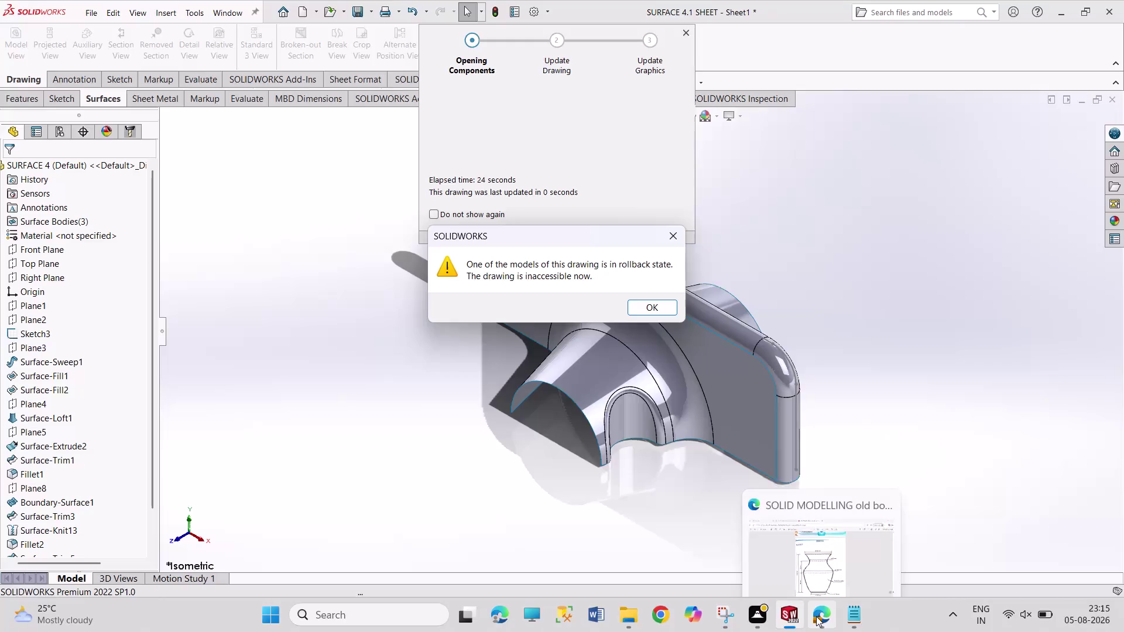
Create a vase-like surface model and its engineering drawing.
Dismiss the rollback warning, close the drawing update summary, and save the drawing.
click(879, 488)
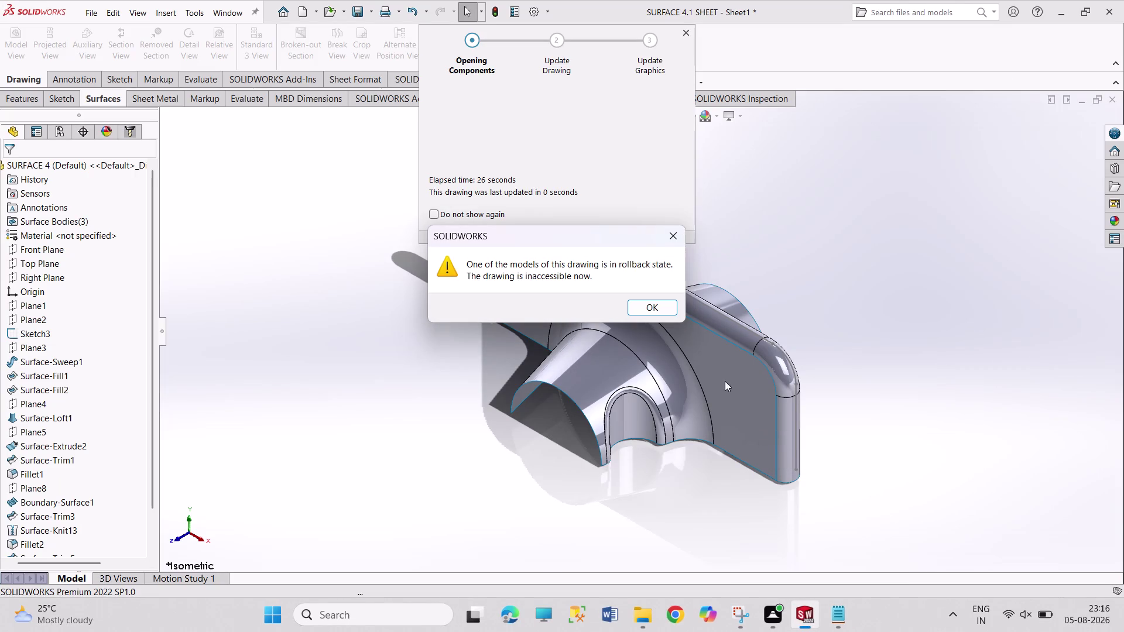
click(660, 309)
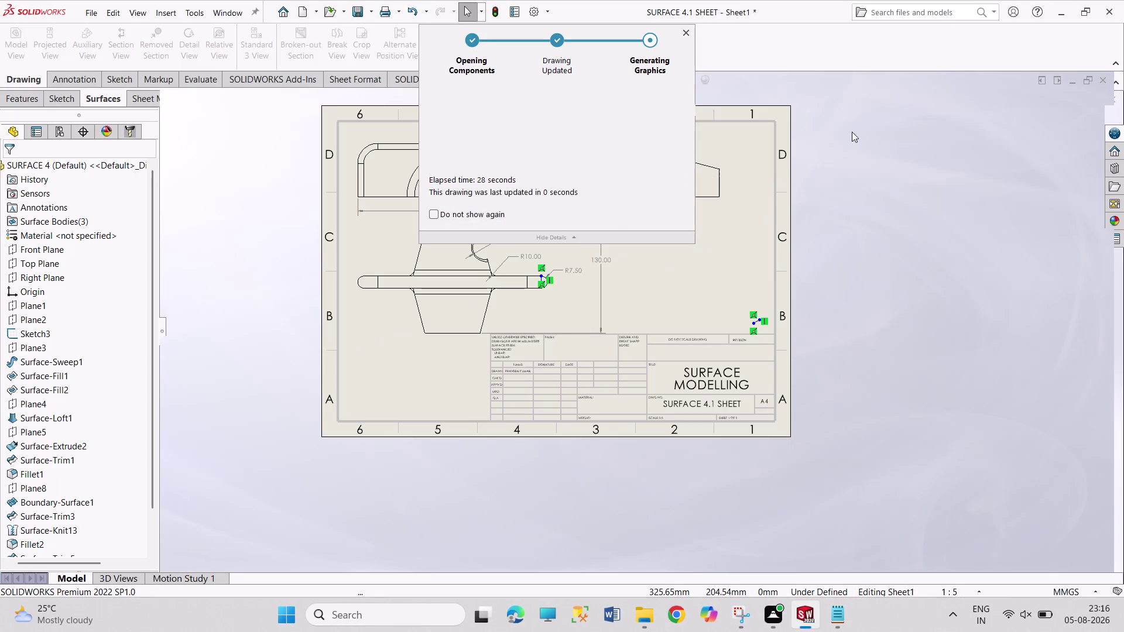
click(875, 213)
click(690, 32)
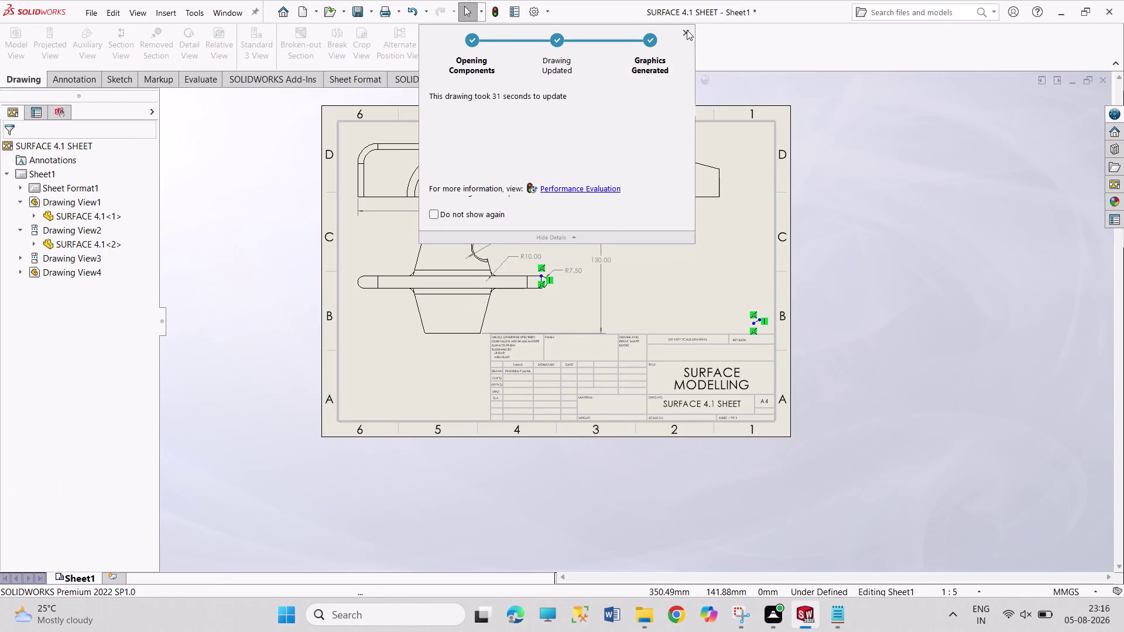
click(687, 30)
key(ctrl+s)
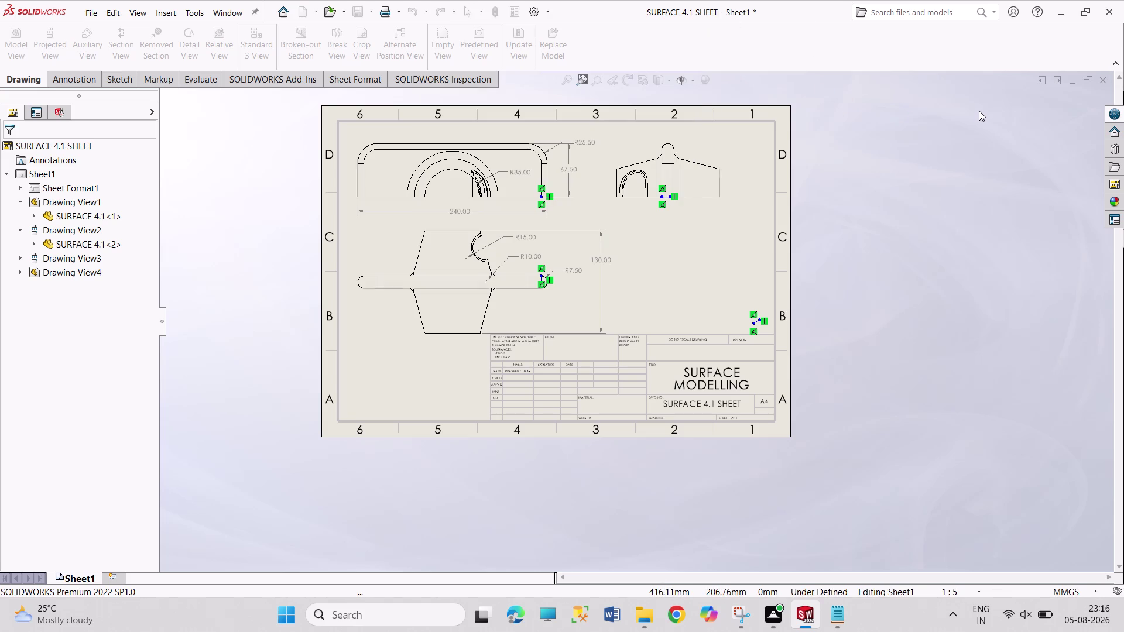
key(ctrl+s)
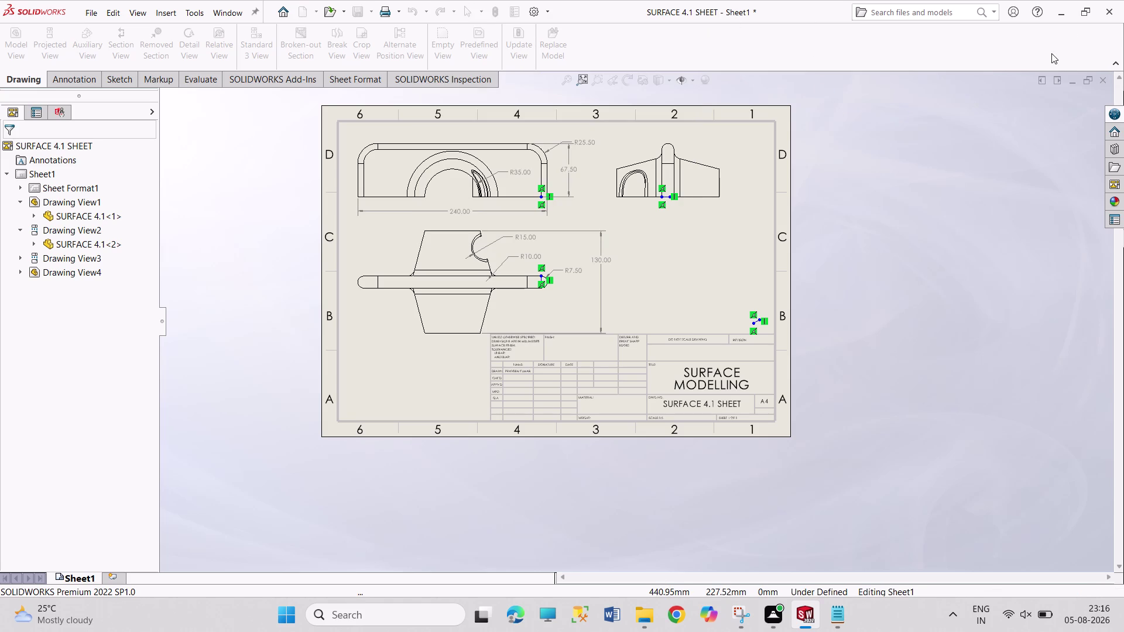
Drag around the SURFACE 4.1 SHEET drawing and cancel active commands with Escape.
click(1107, 12)
drag(878, 127, 991, 234)
drag(854, 151, 859, 180)
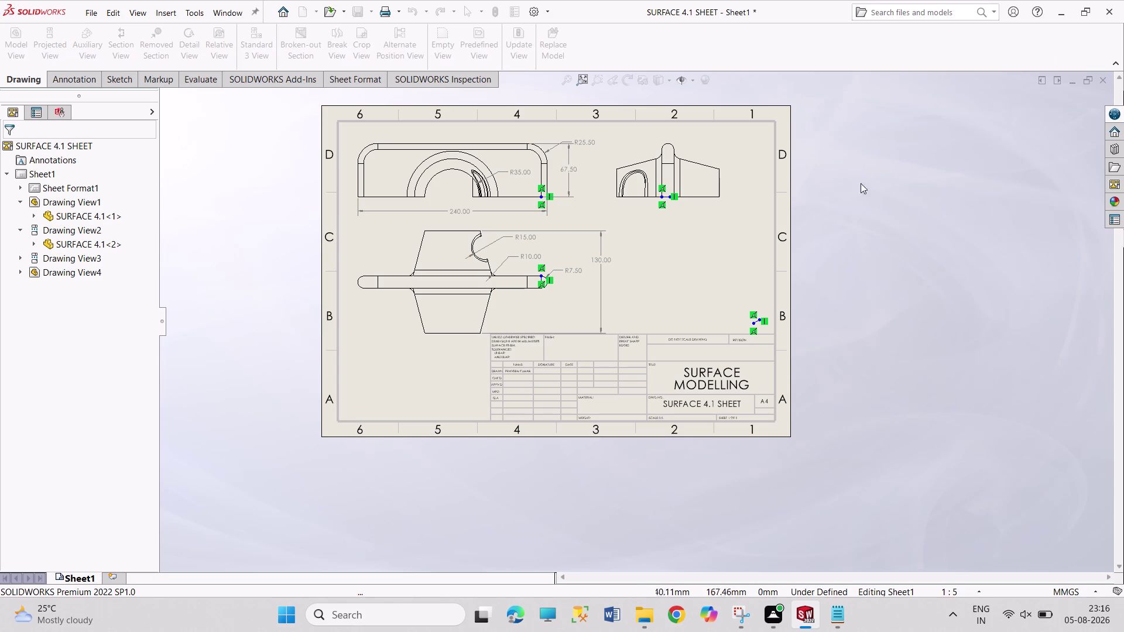
drag(859, 179, 916, 243)
key(Escape)
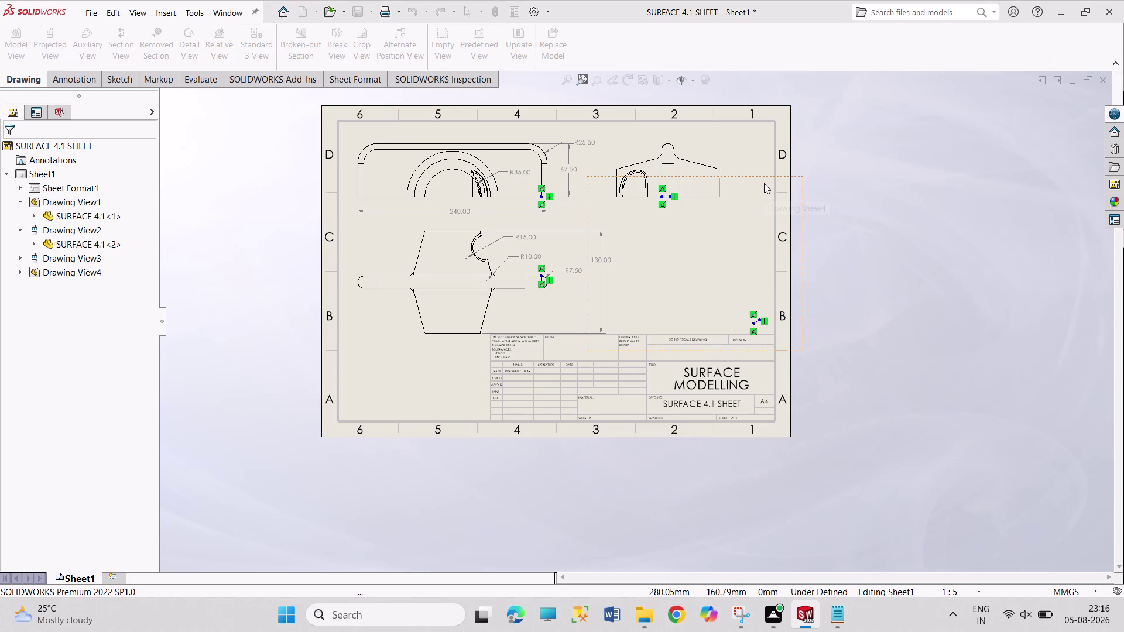
key(Escape)
key(Escape)
key(Escape)
key(Escape)
key(Escape)
key(Escape)
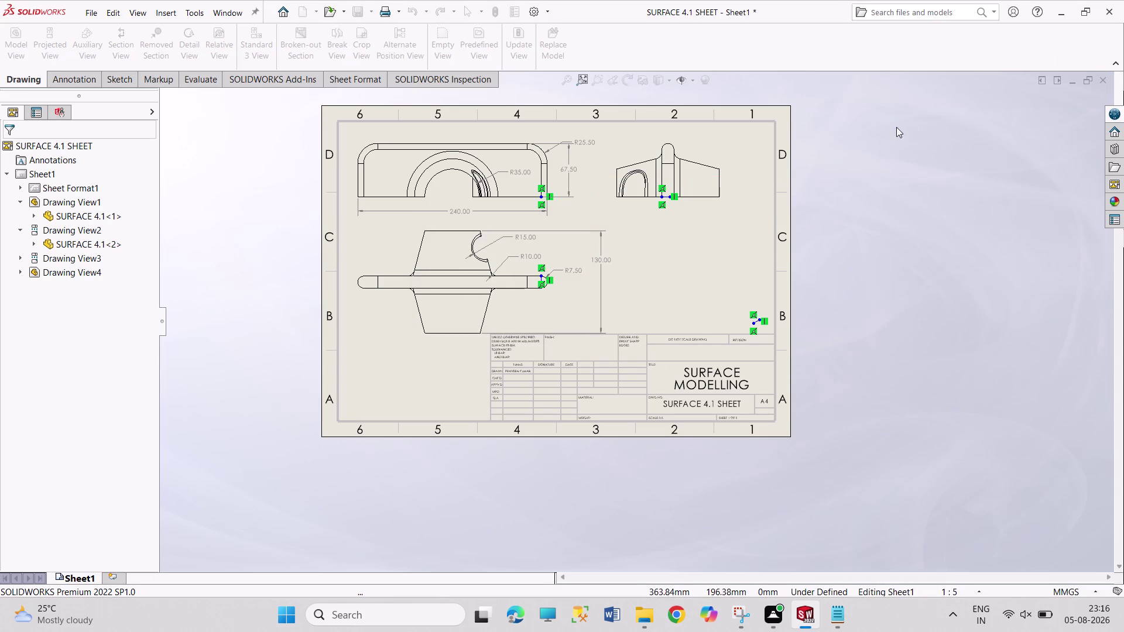
click(1109, 8)
drag(885, 120, 1006, 203)
drag(827, 138, 951, 221)
drag(870, 120, 910, 252)
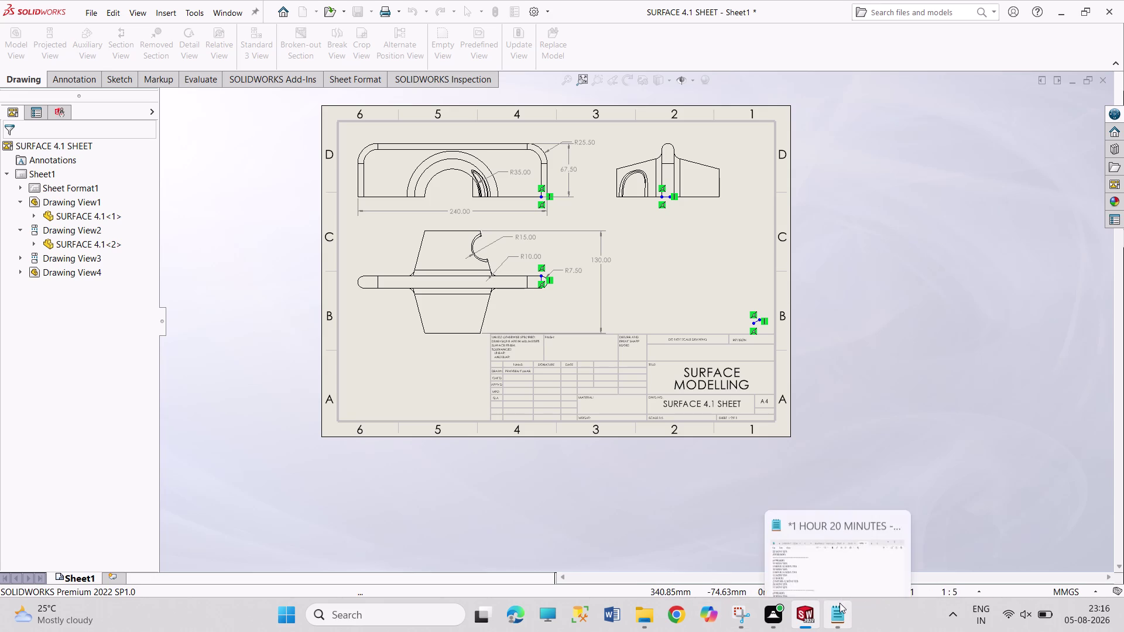
drag(836, 267, 893, 319)
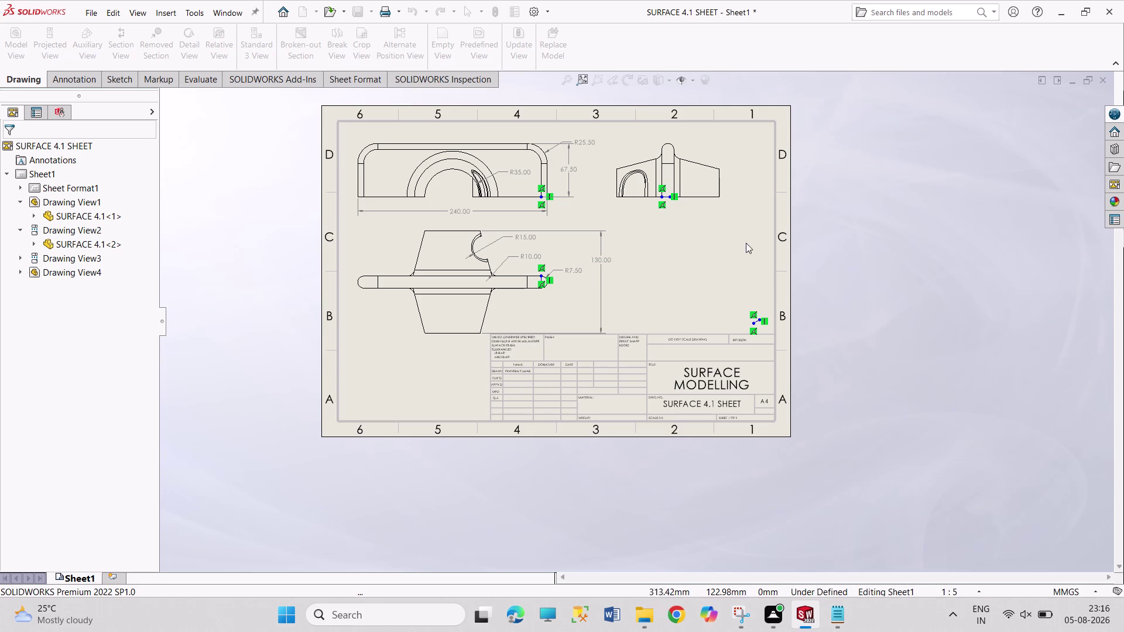
Browse the Insert menu without choosing, then switch to SURFACE 4.1's Sketch5 window.
click(165, 10)
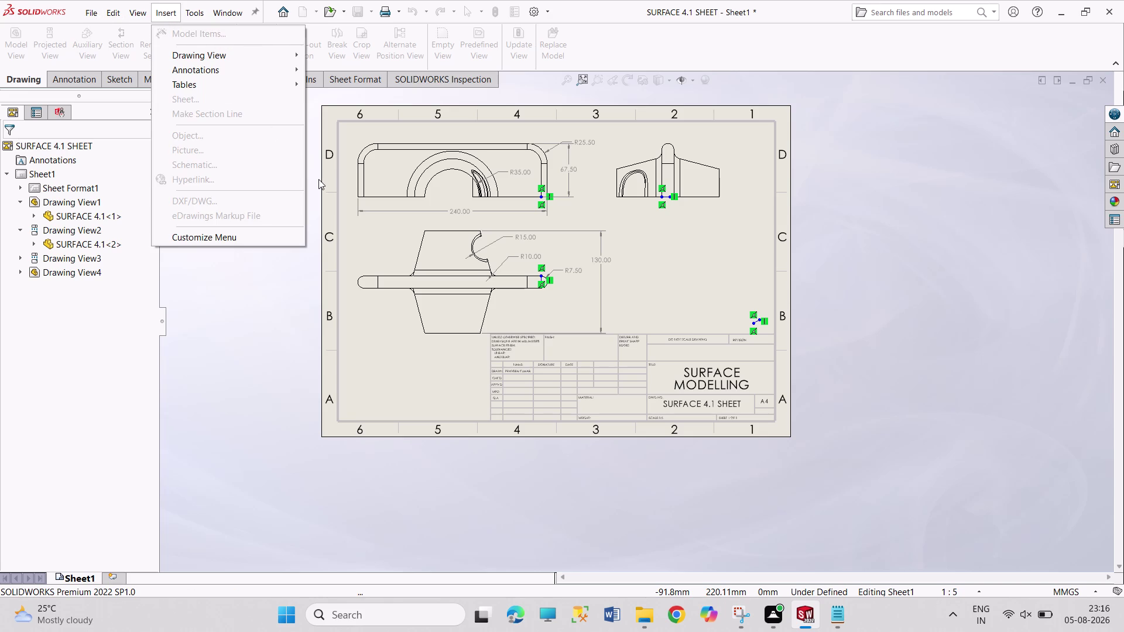
click(318, 180)
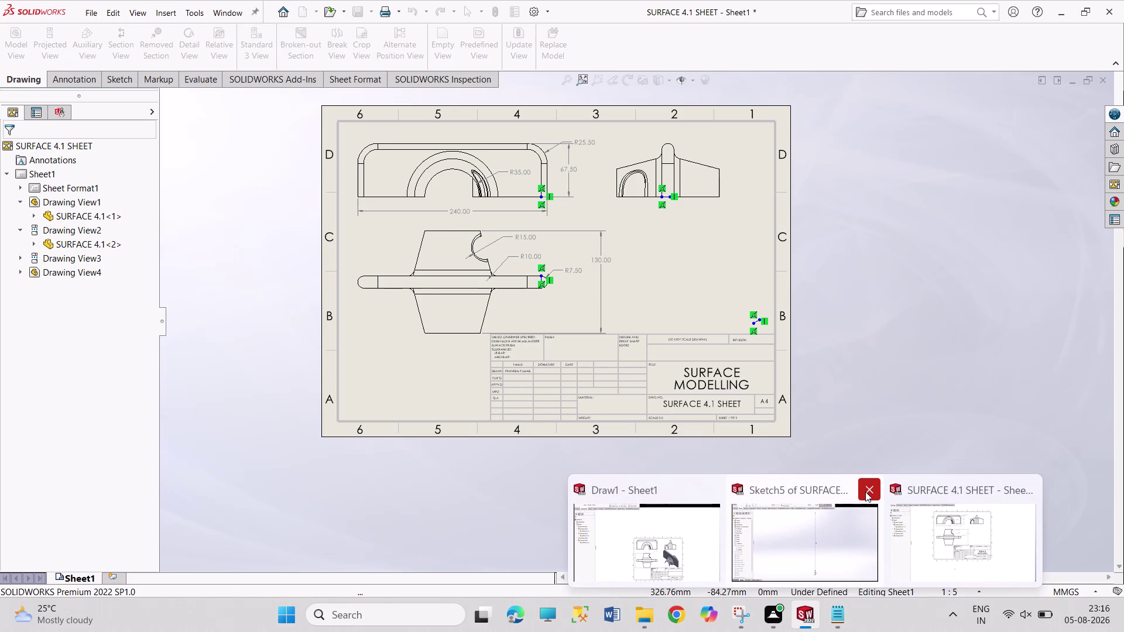
click(833, 521)
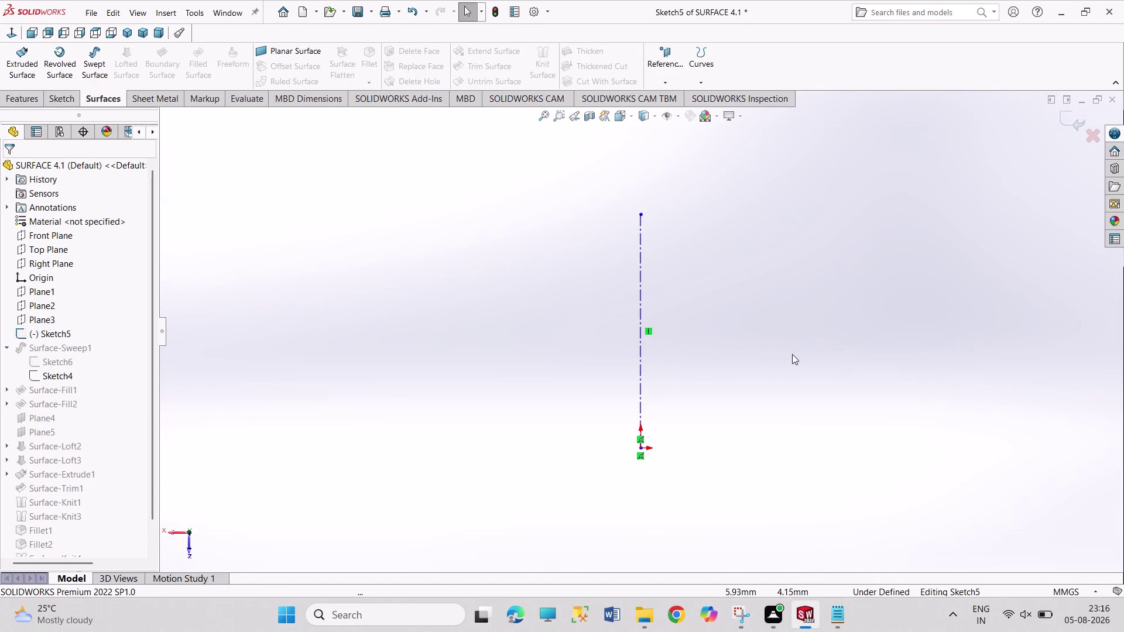
Exit Sketch5, save the rebuilt SURFACE 4.1 part, and close it.
click(56, 97)
click(15, 61)
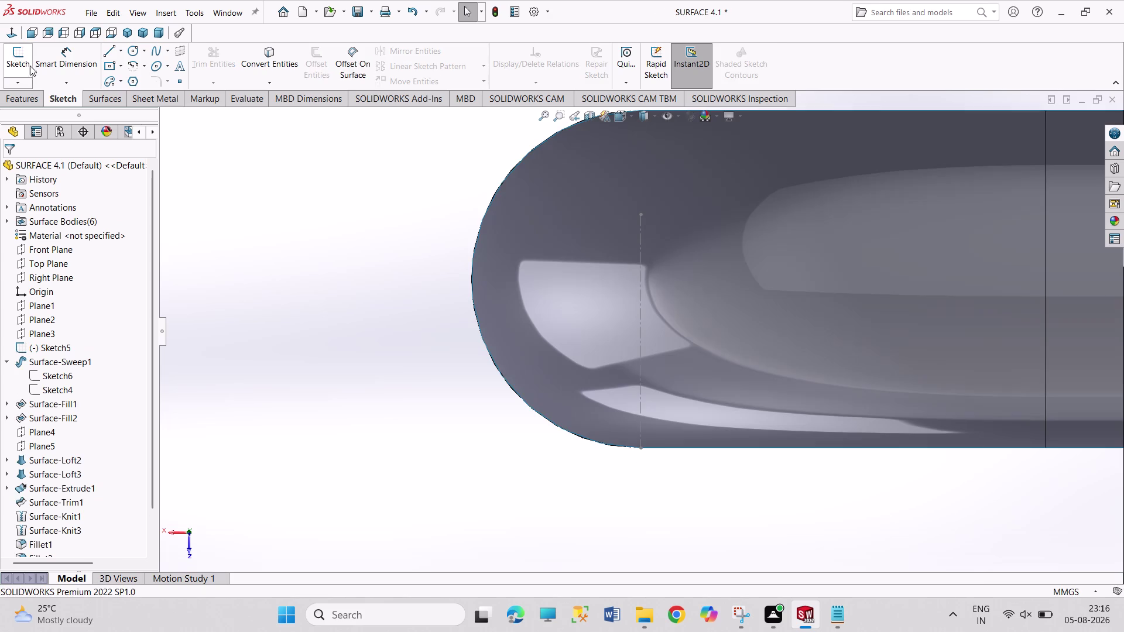
scroll(up, 3)
scroll(up, 3)
scroll(up, 3)
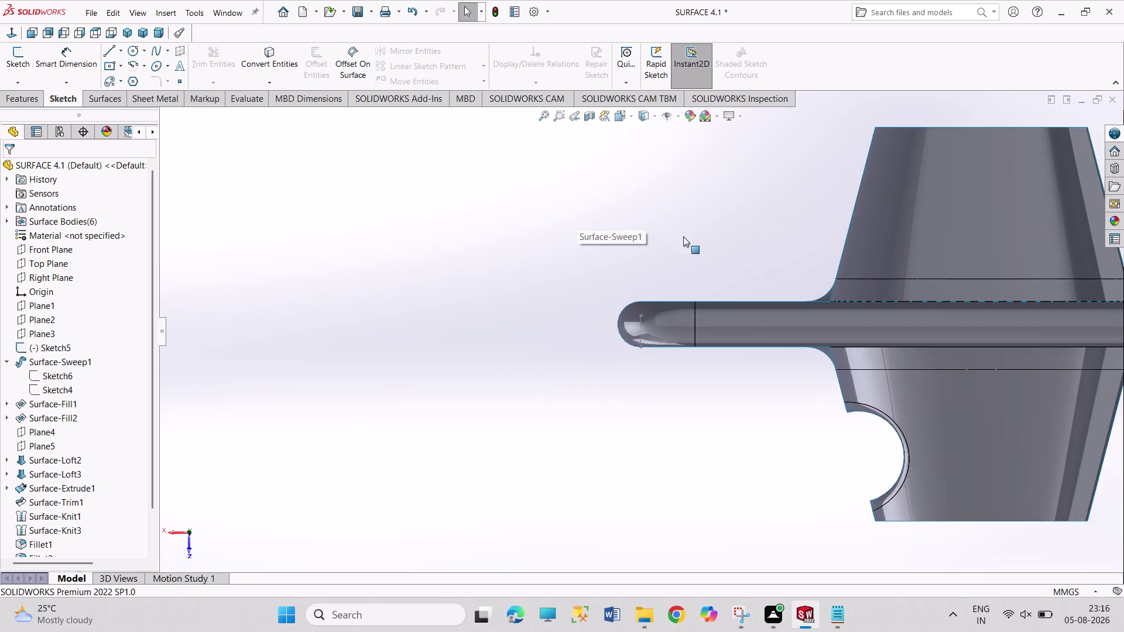
scroll(up, 3)
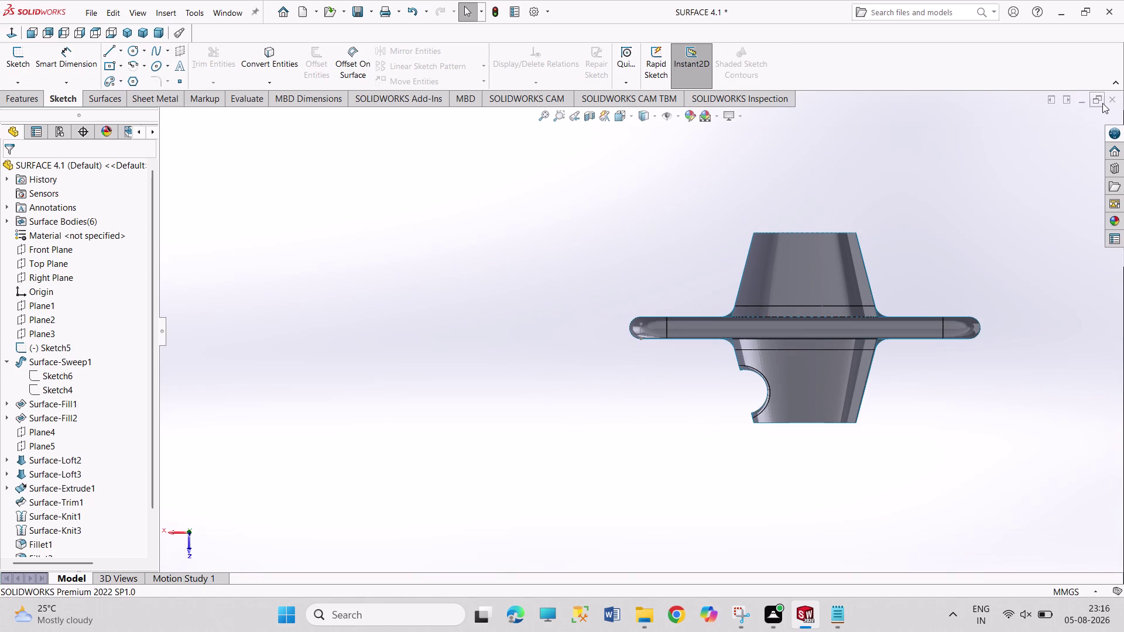
key(ctrl+s)
click(1110, 100)
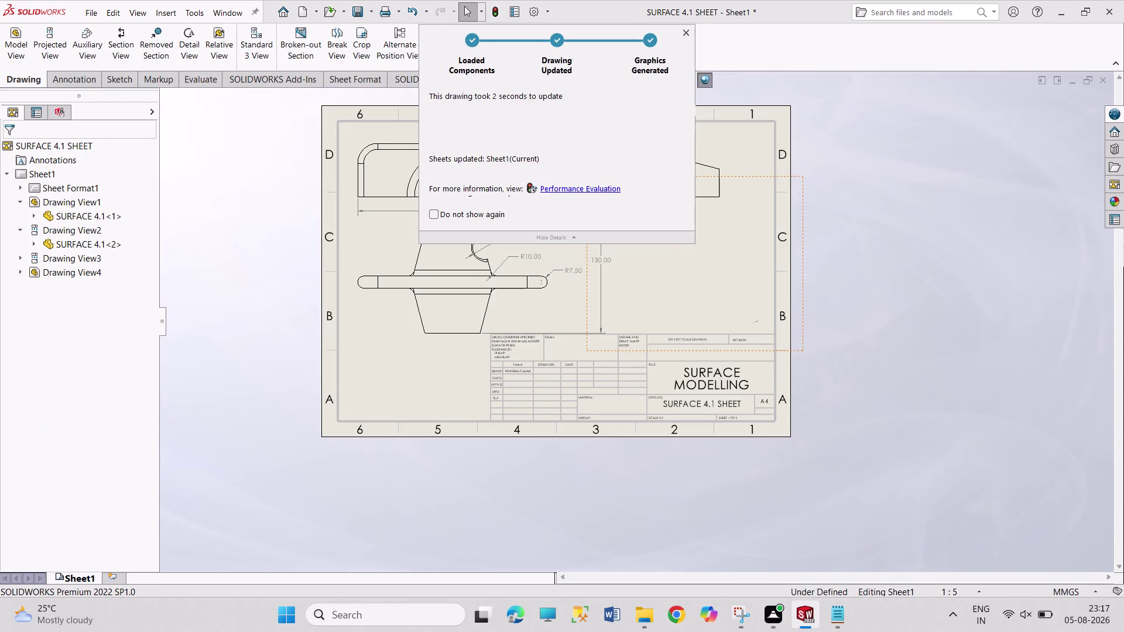
Save the SURFACE 4.1 SHEET drawing, then close both drawings, discarding unsaved changes.
key(ctrl+s)
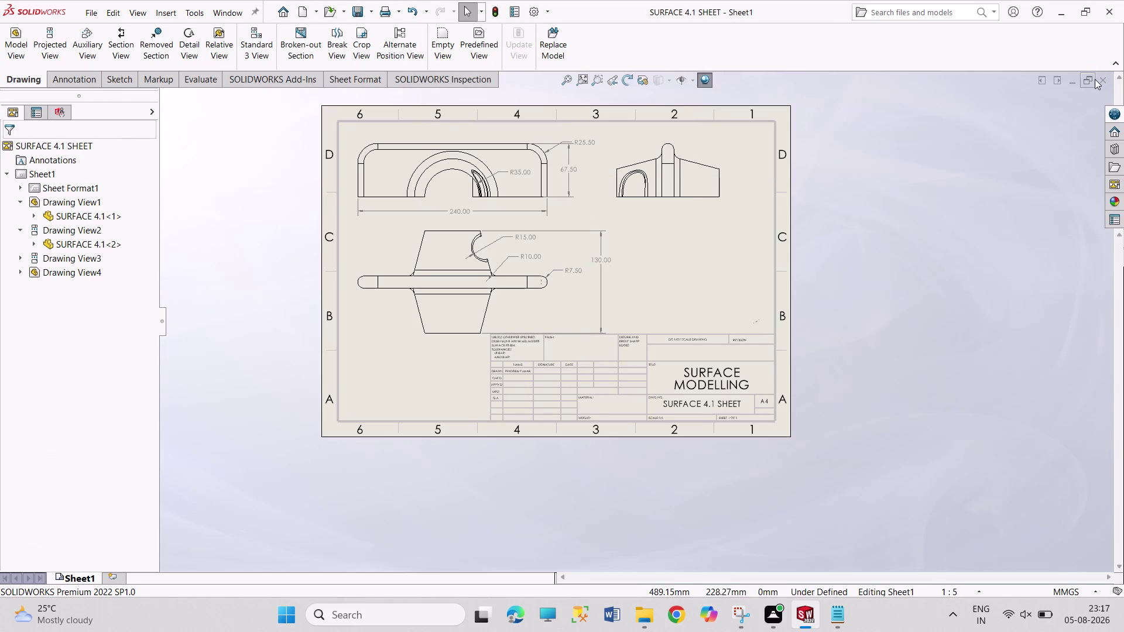
click(1107, 80)
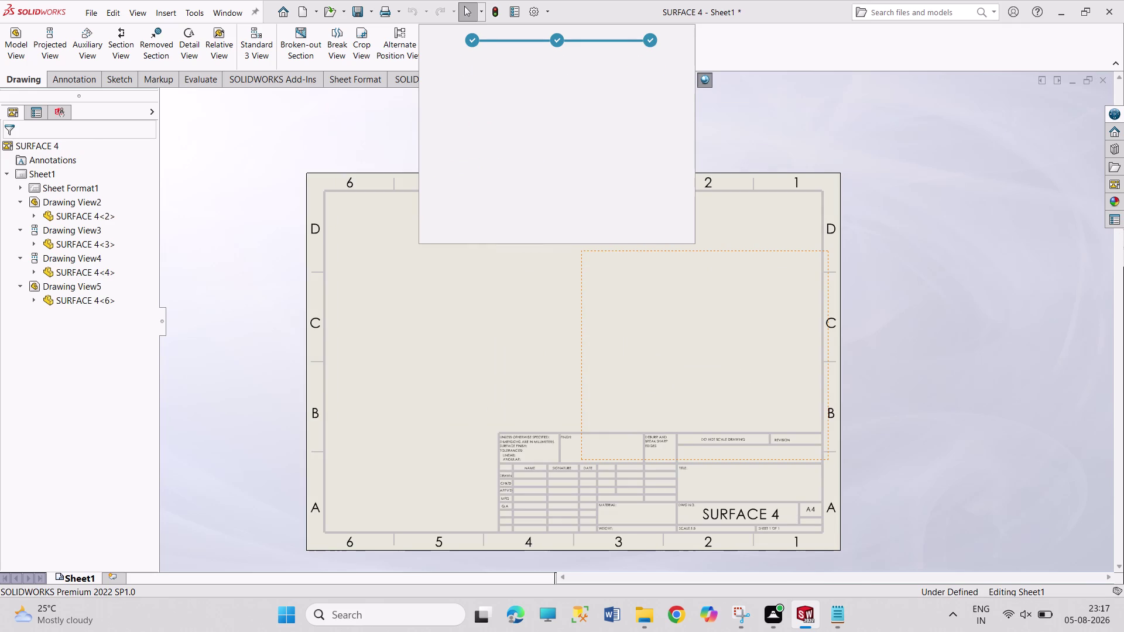
click(1100, 80)
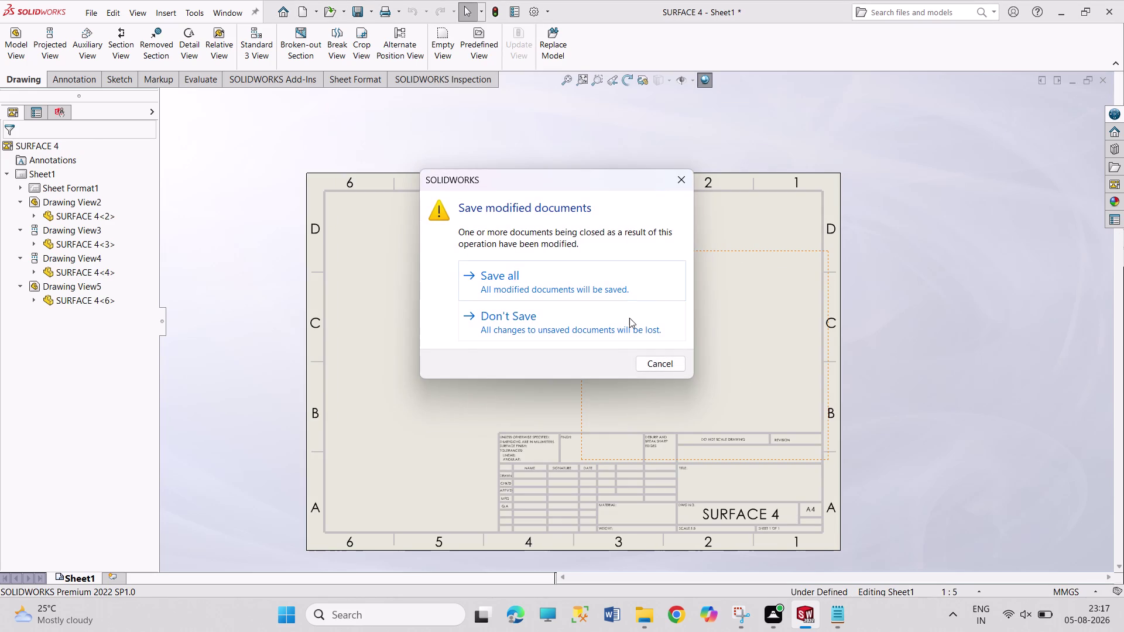
click(626, 323)
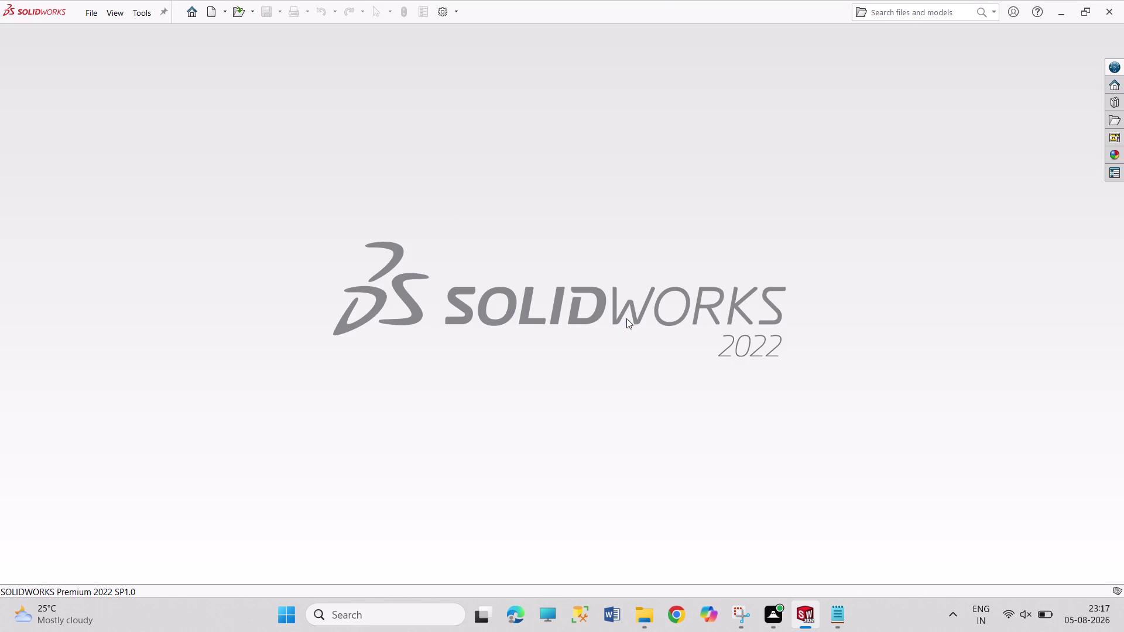
Create a new empty part document, Part4.
click(213, 12)
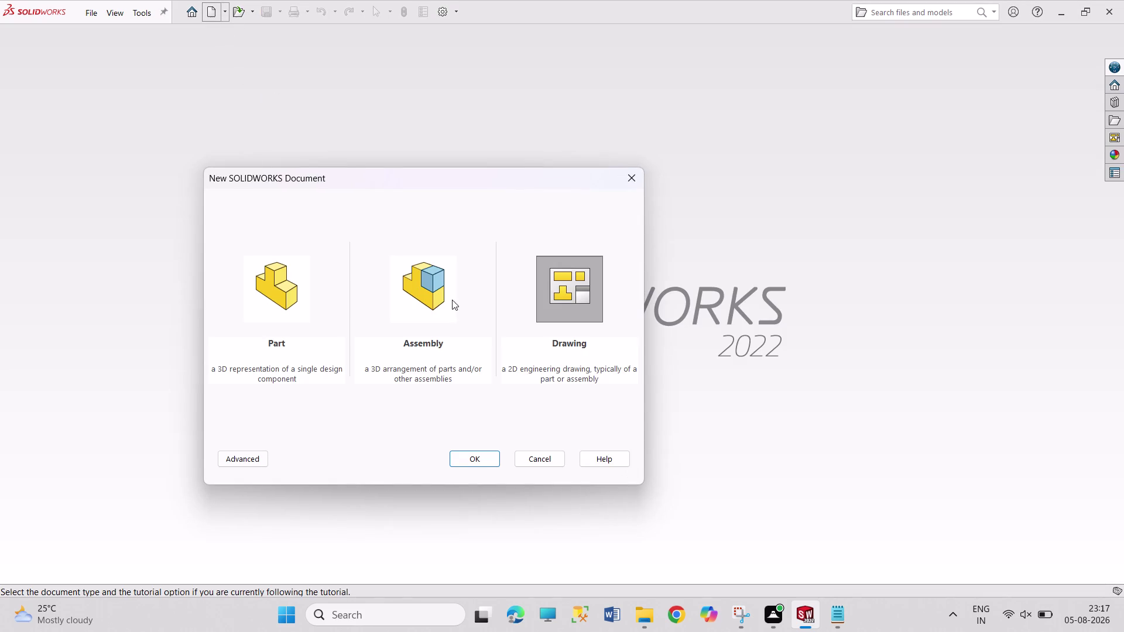
click(278, 296)
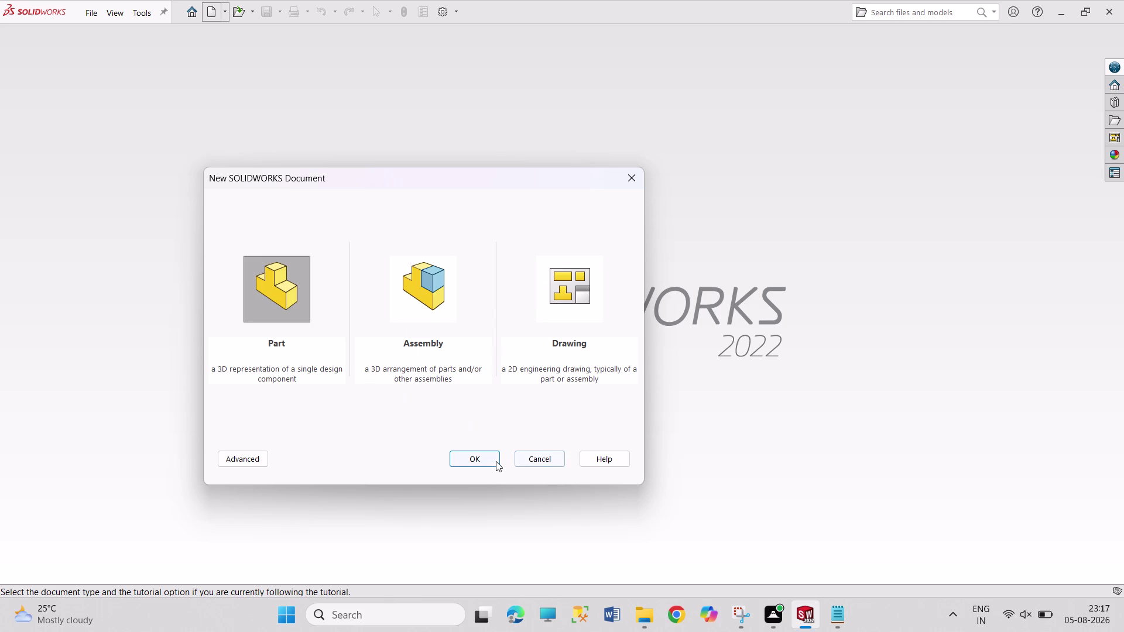
click(493, 458)
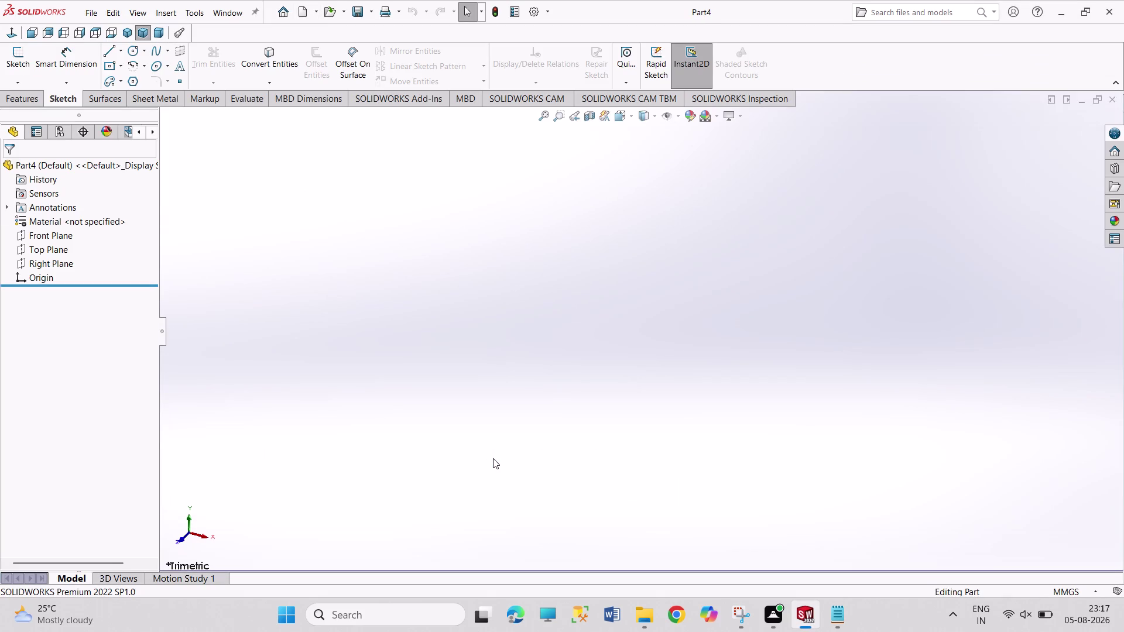
drag(410, 201, 417, 233)
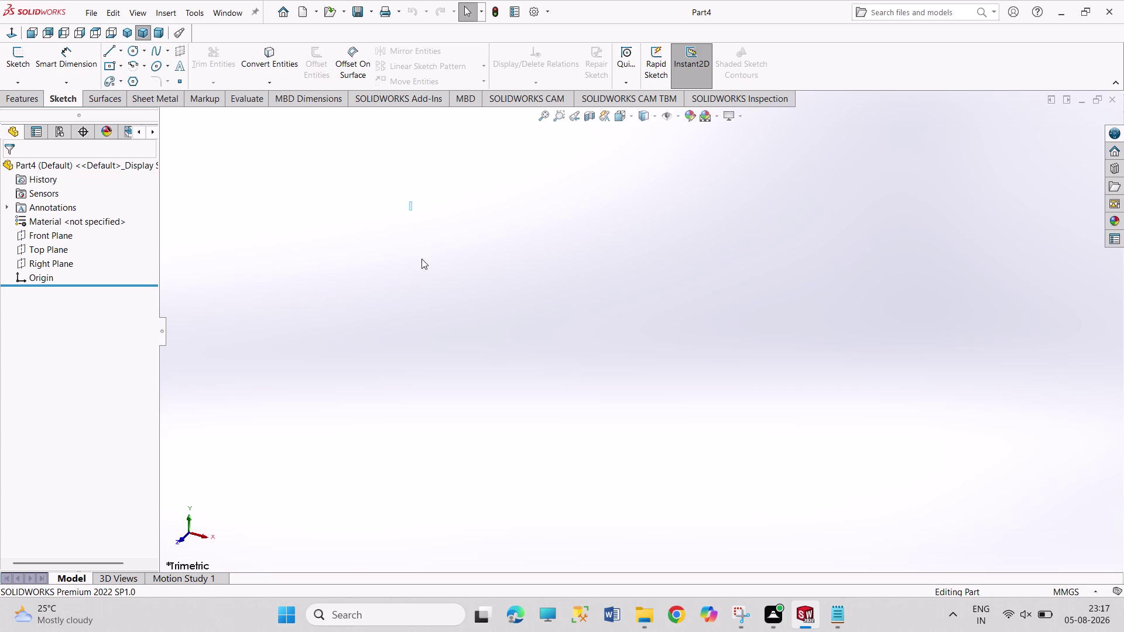
drag(416, 233, 574, 388)
drag(408, 232, 622, 463)
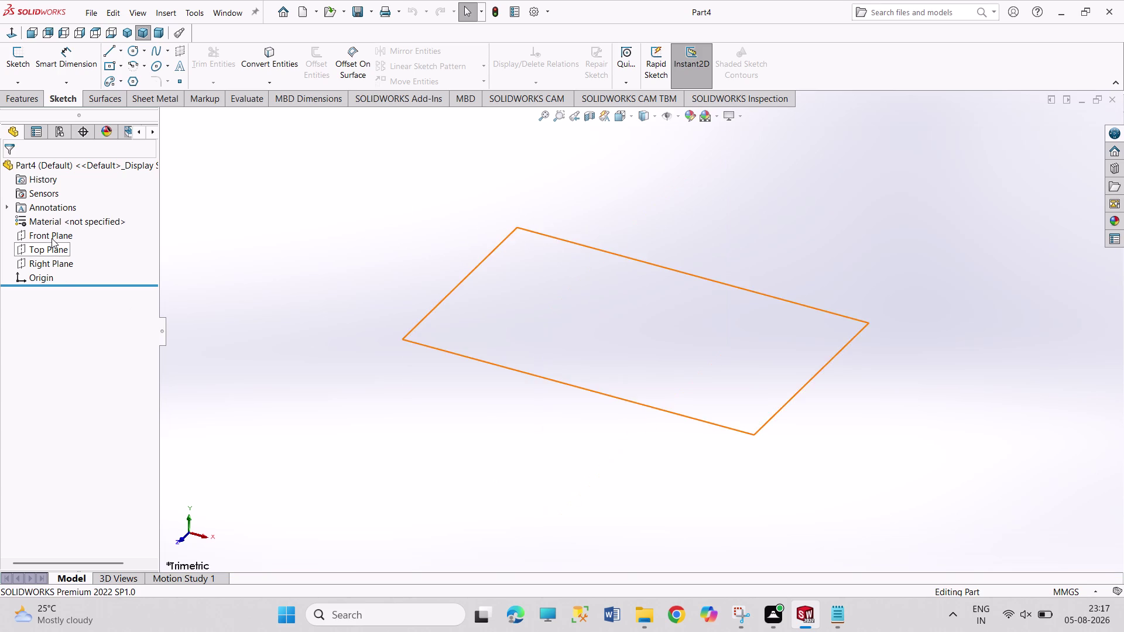
Pick the Front Plane, then the Top Plane, in the feature tree.
click(50, 235)
click(61, 221)
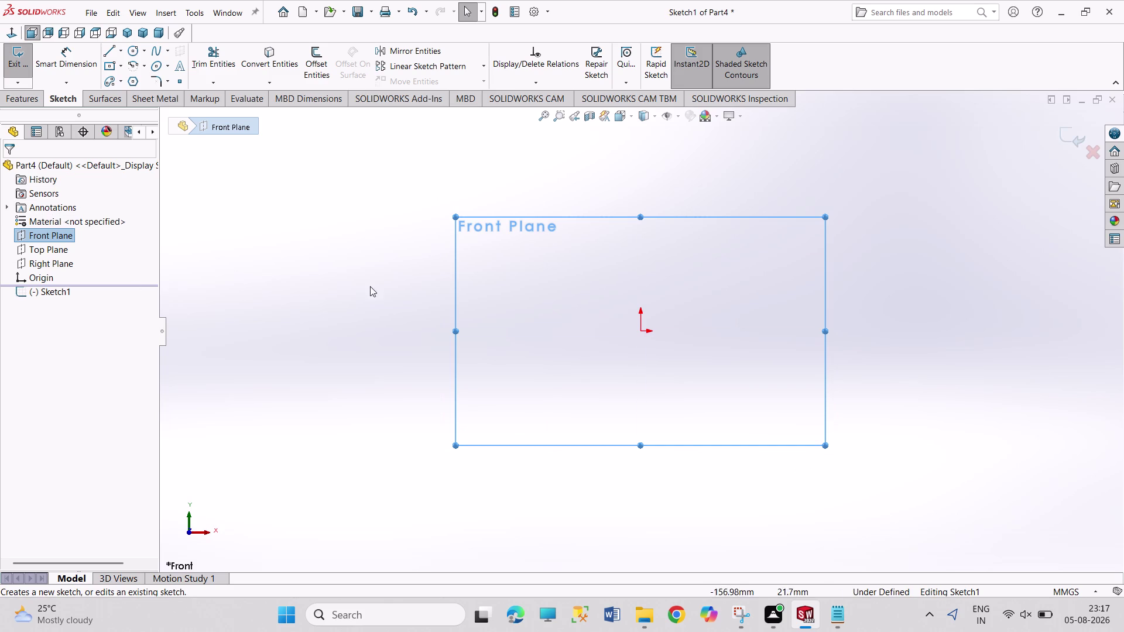
drag(384, 227, 540, 375)
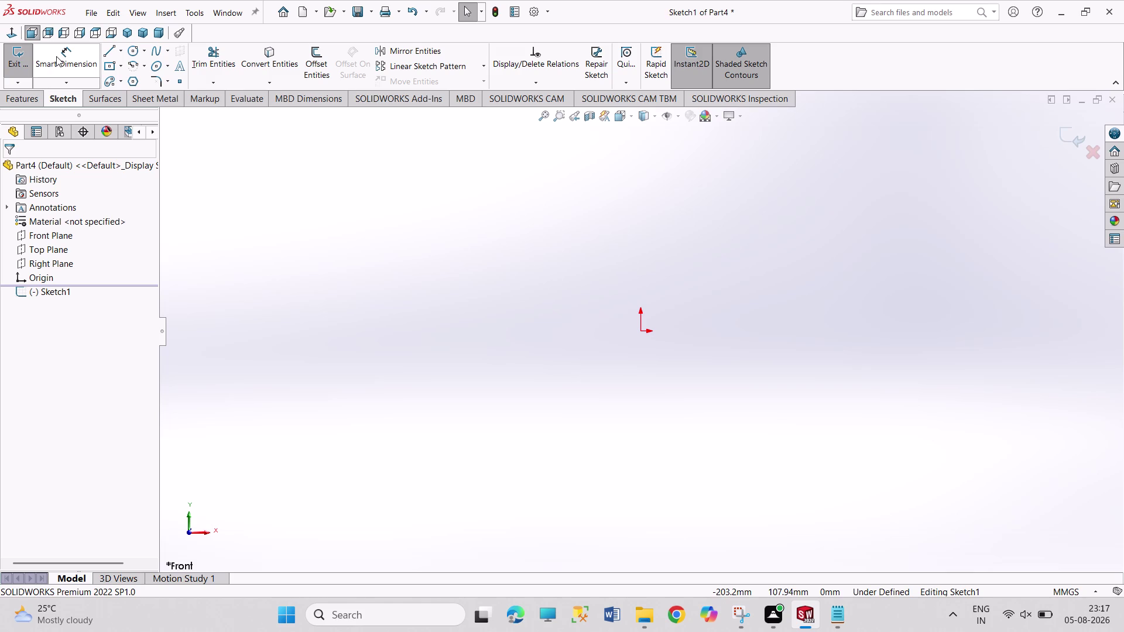
click(5, 60)
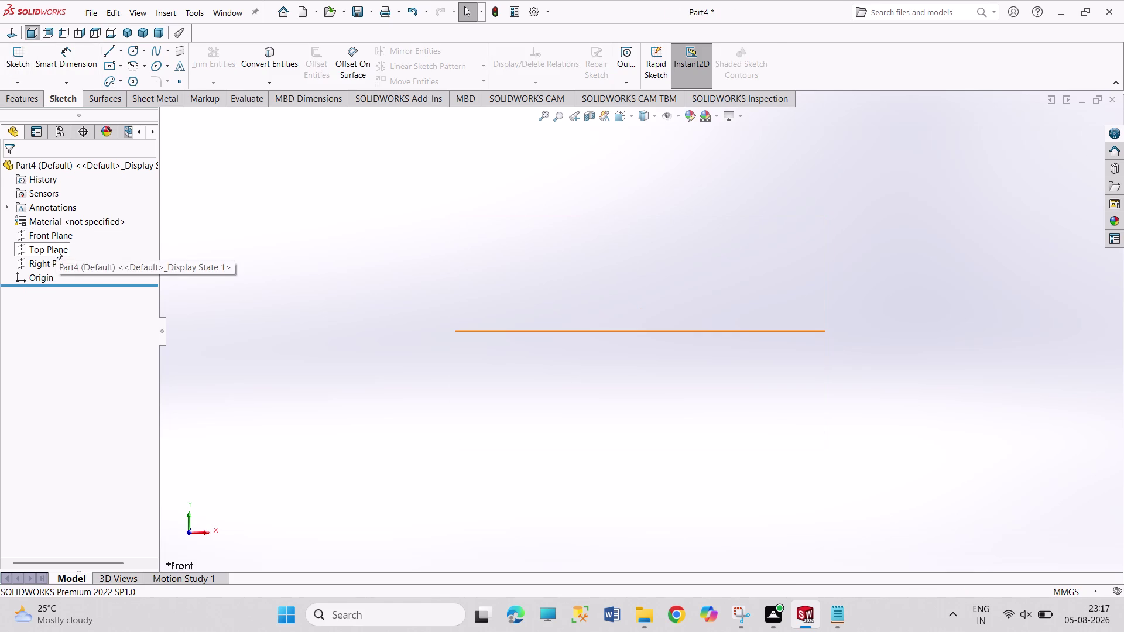
Start a sketch on the Top Plane and draw a circle centred on the origin.
click(56, 249)
click(63, 226)
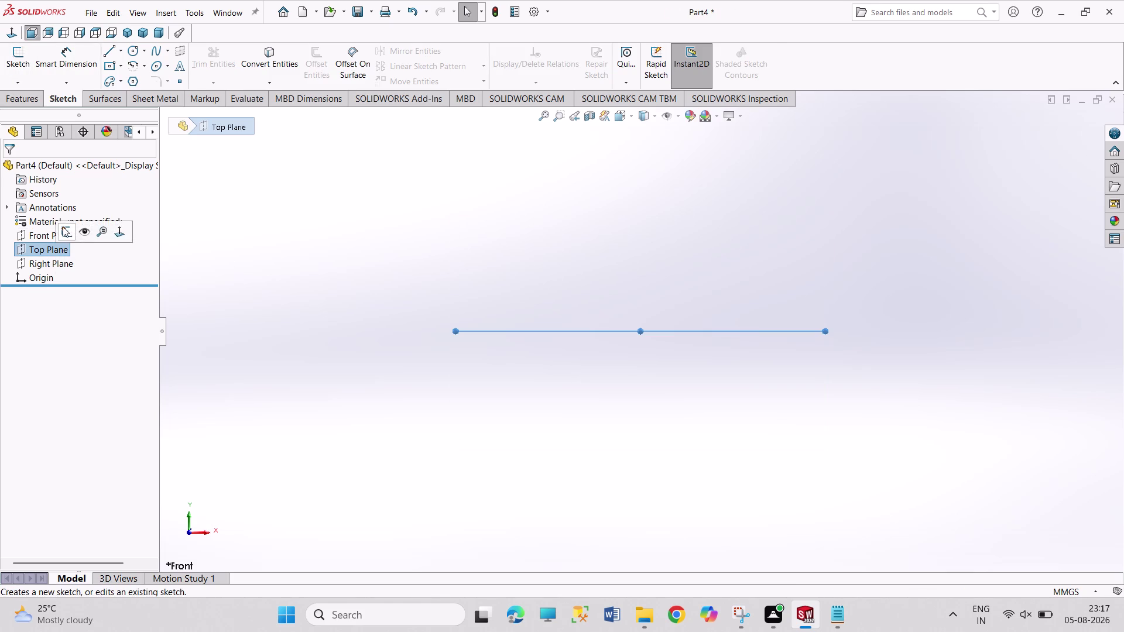
click(132, 46)
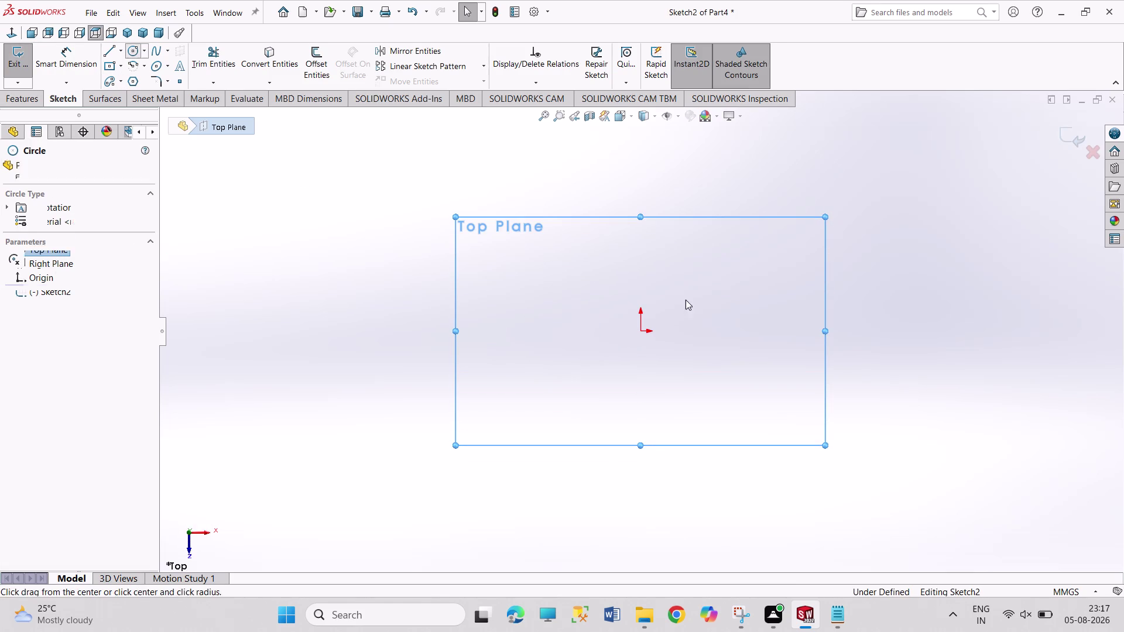
click(637, 332)
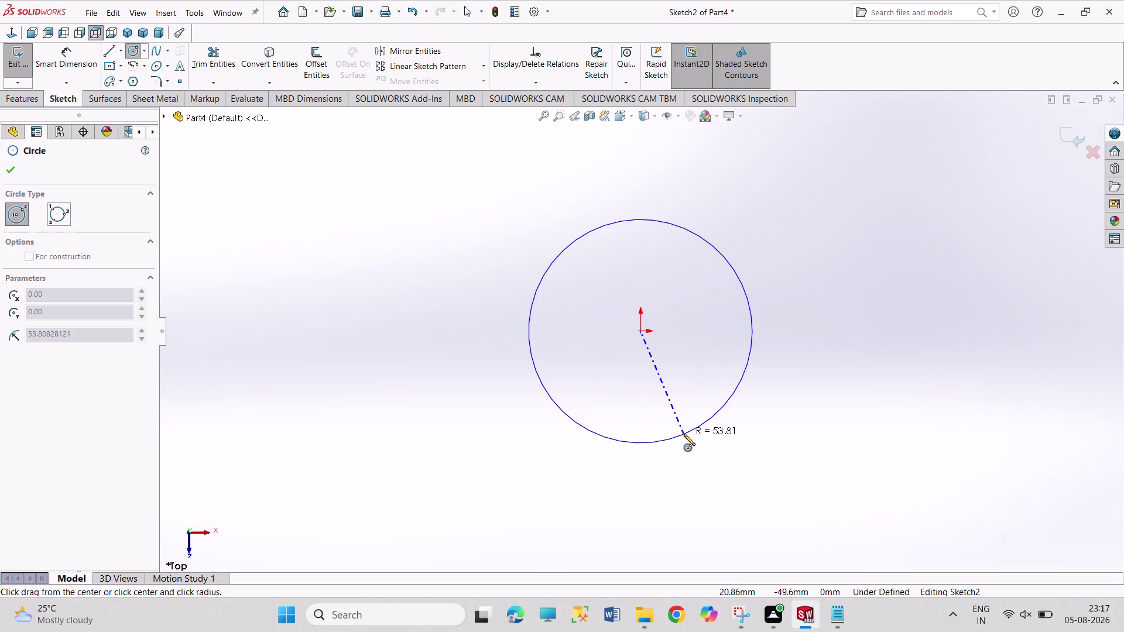
click(684, 434)
Dimension the circle to Ø50, place the dimension above it, and exit the sketch.
right_drag(895, 419, 893, 367)
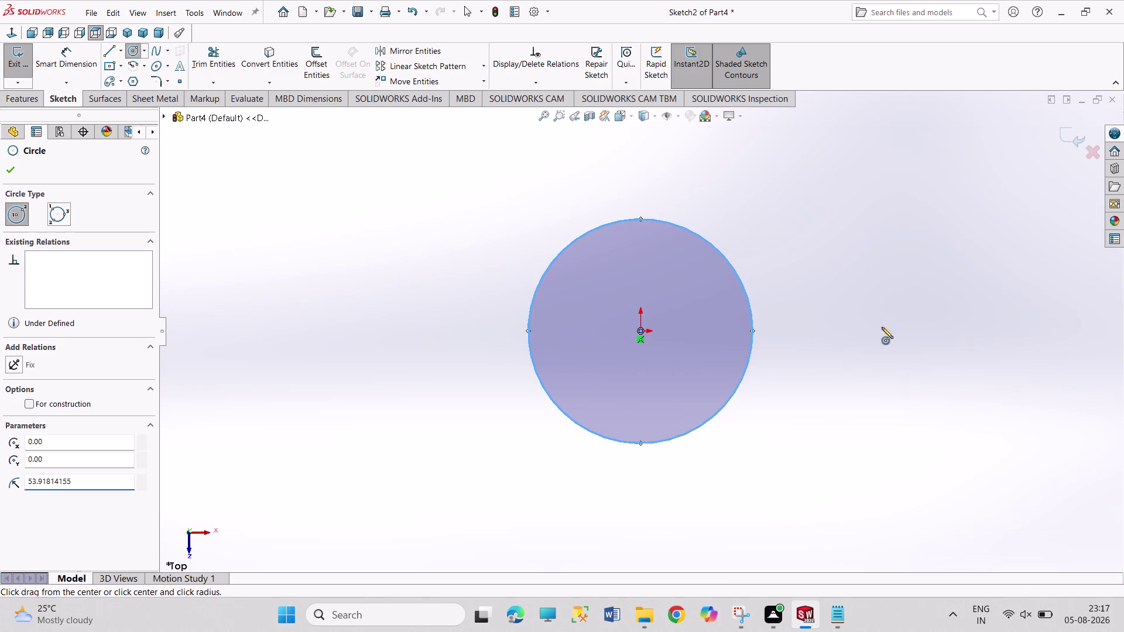
right_drag(893, 366, 791, 170)
click(711, 247)
click(736, 205)
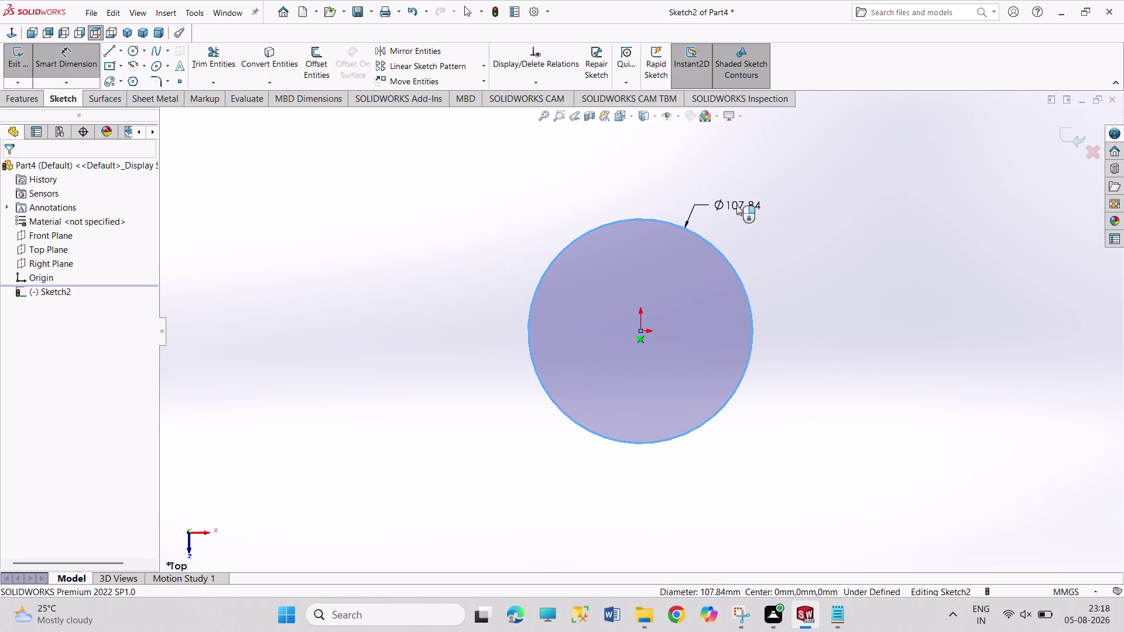
text(50)
key(Return)
right_click(935, 243)
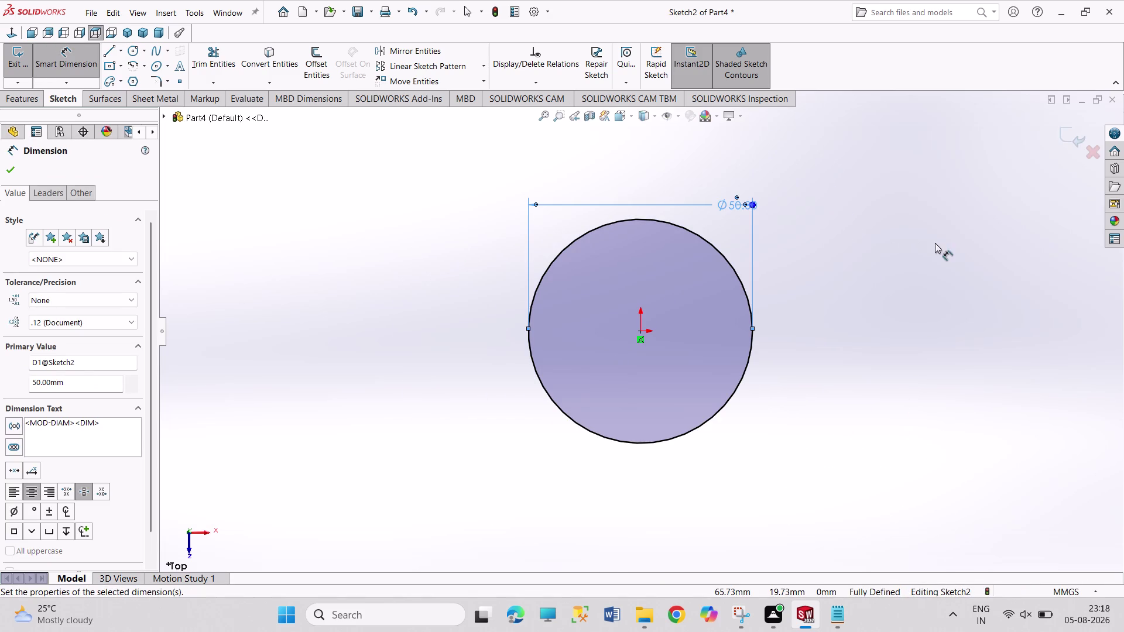
click(958, 287)
drag(738, 209, 677, 195)
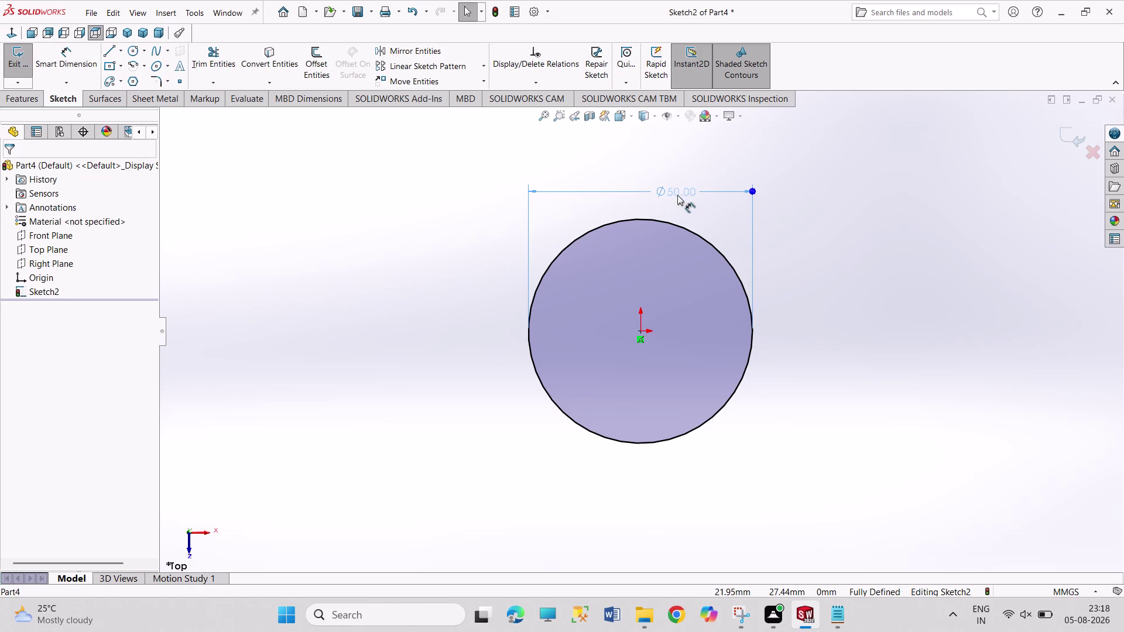
drag(677, 195, 677, 195)
click(850, 228)
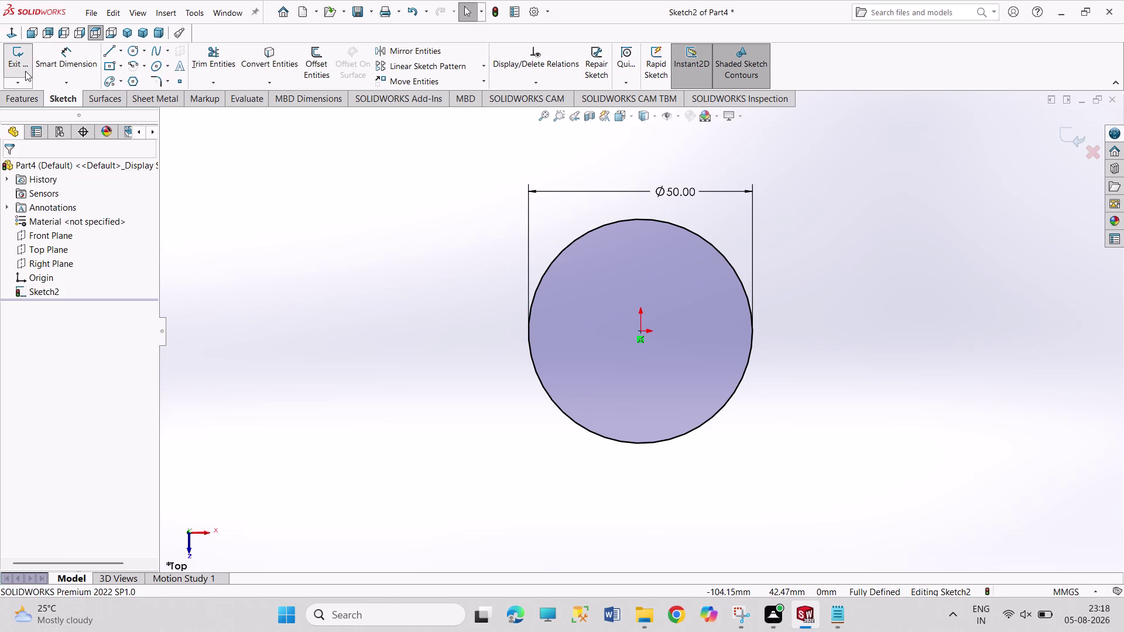
click(25, 71)
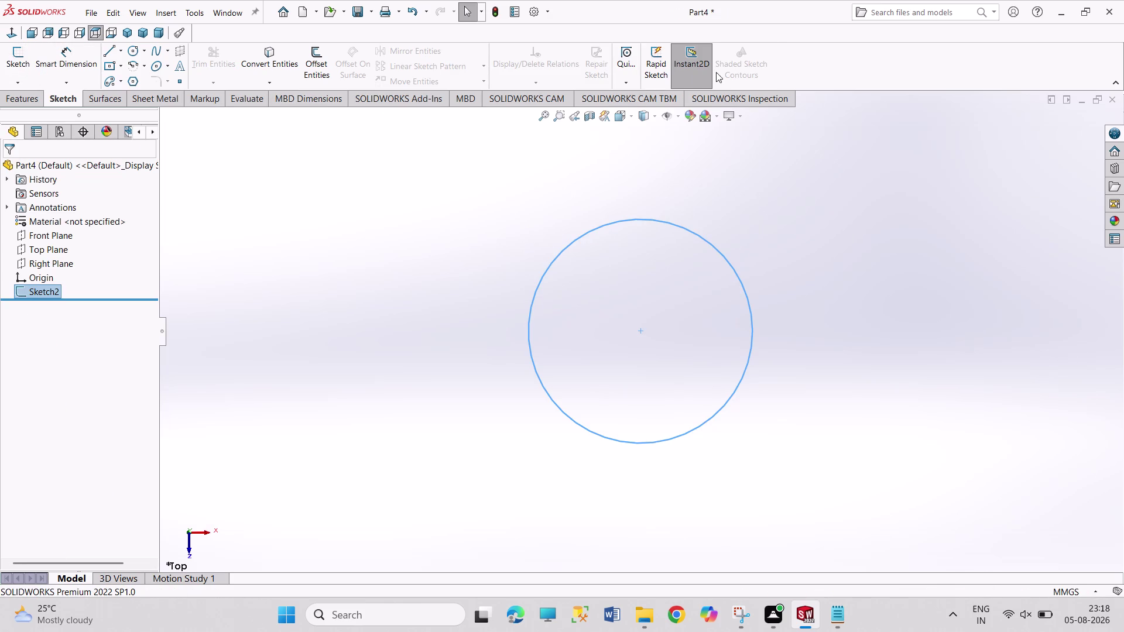
Create Plane1 offset 65 mm from the Top Plane.
click(20, 97)
click(569, 59)
click(581, 93)
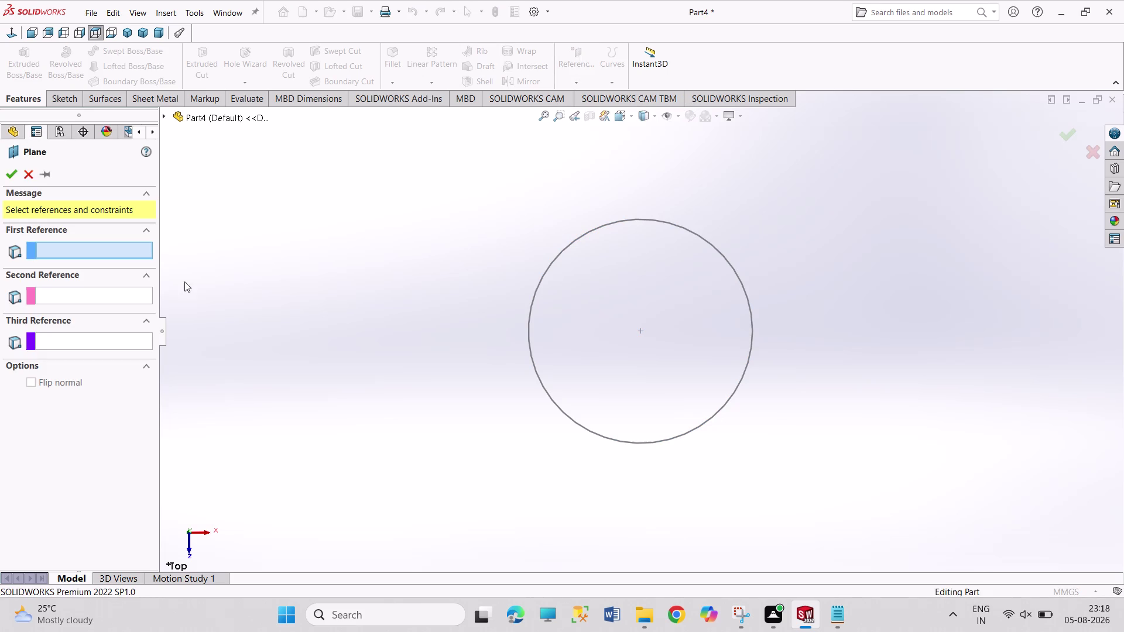
click(164, 116)
click(201, 206)
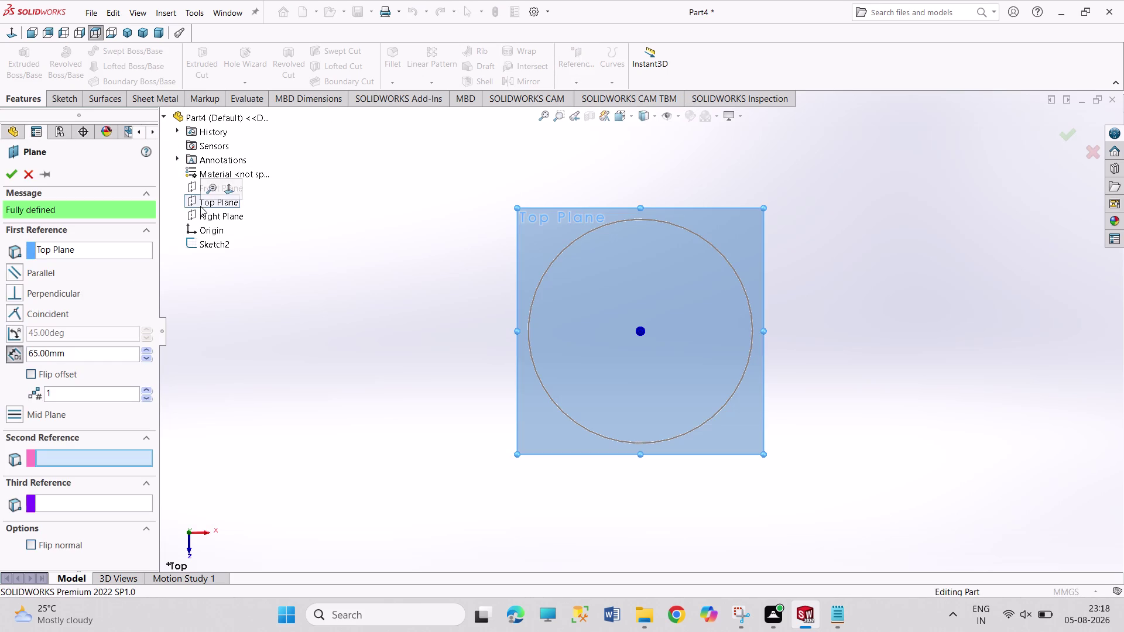
click(11, 182)
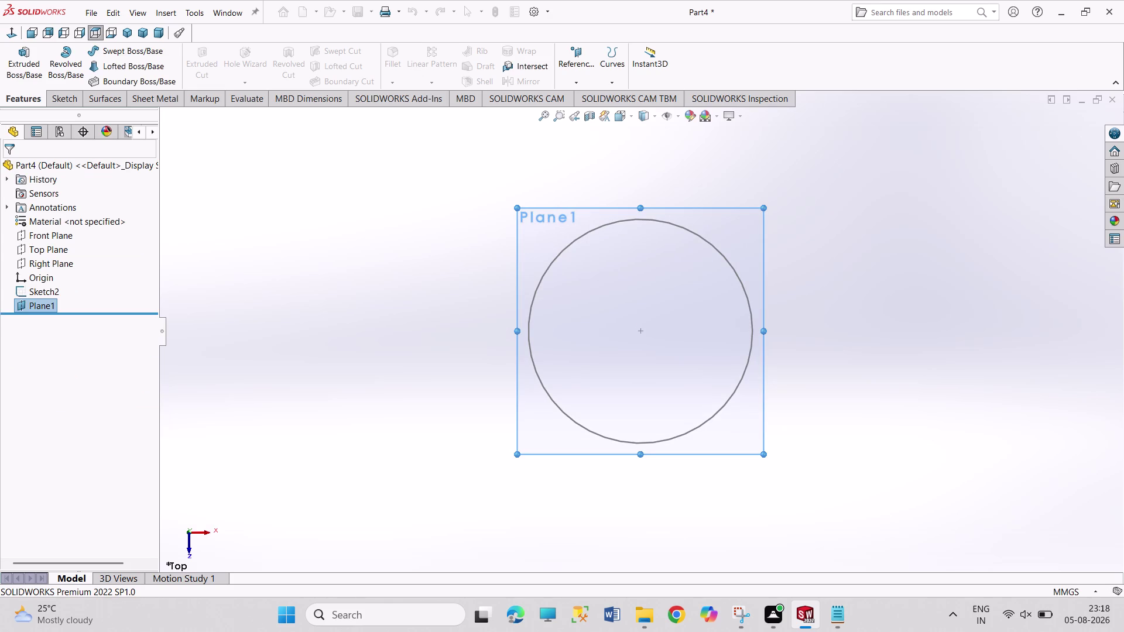
Switch to the isometric view and select Plane1.
click(131, 33)
click(673, 236)
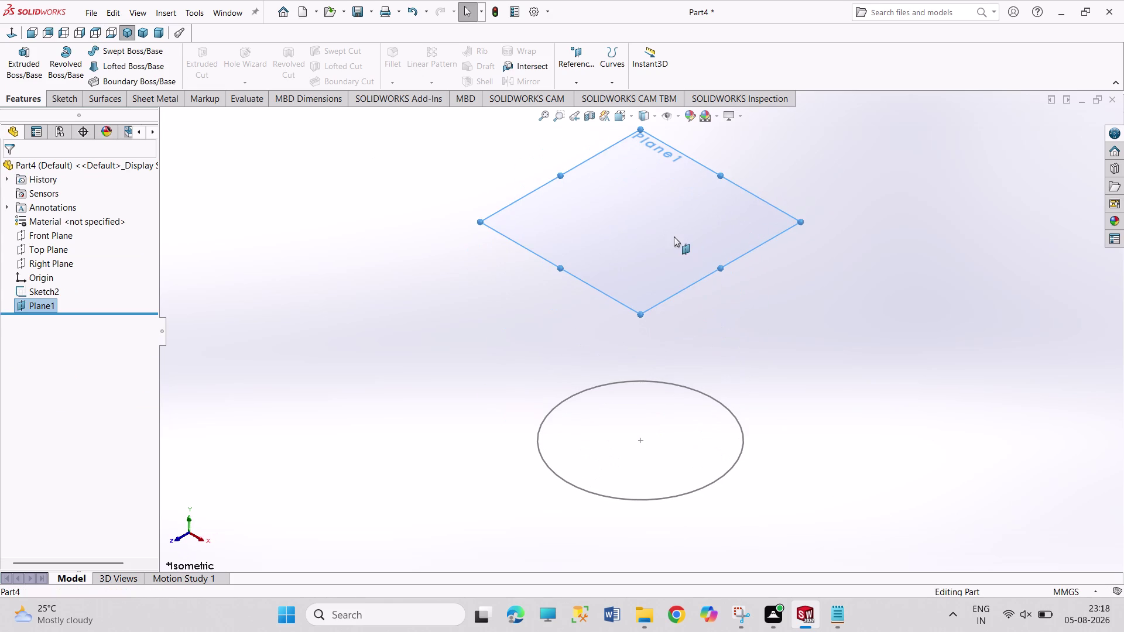
click(722, 209)
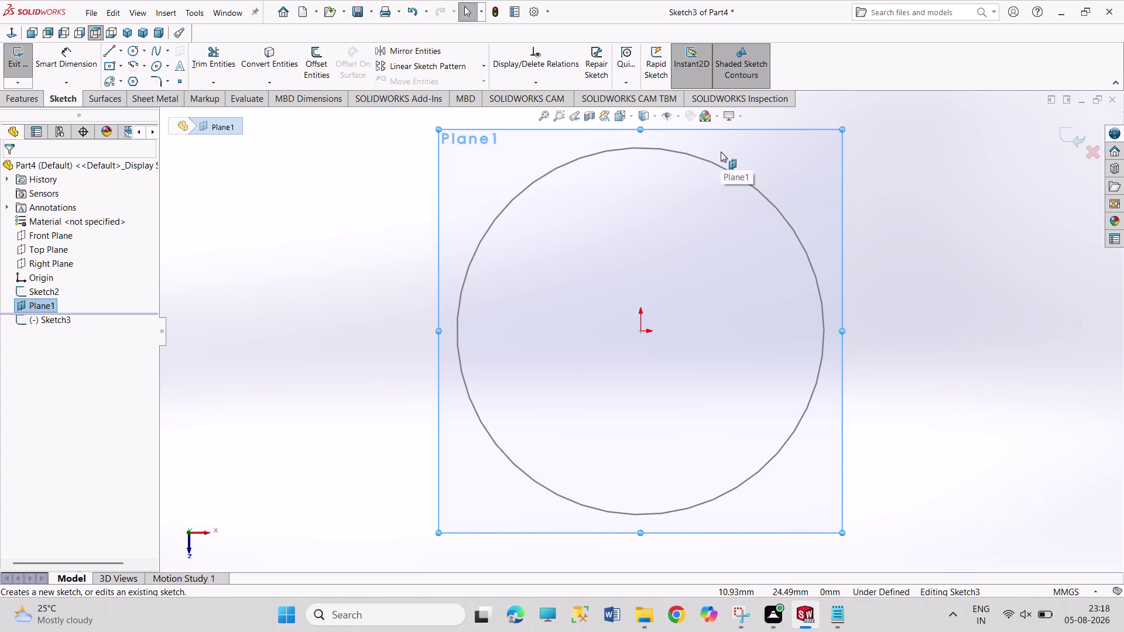
Draw a circle centred on the origin on Plane1.
click(134, 46)
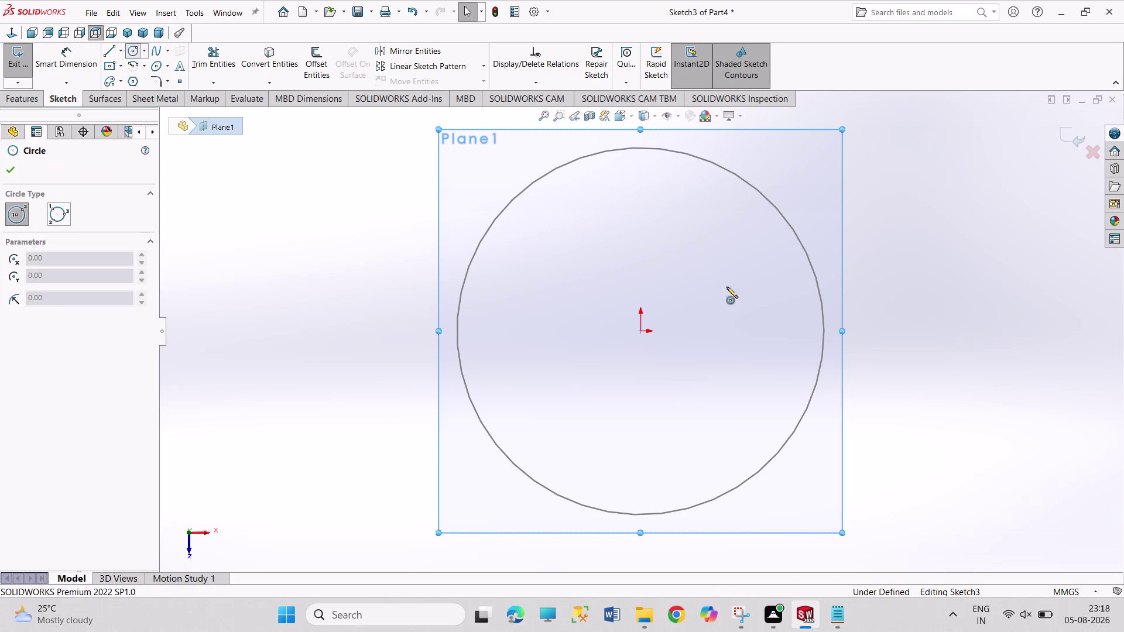
click(643, 331)
click(728, 368)
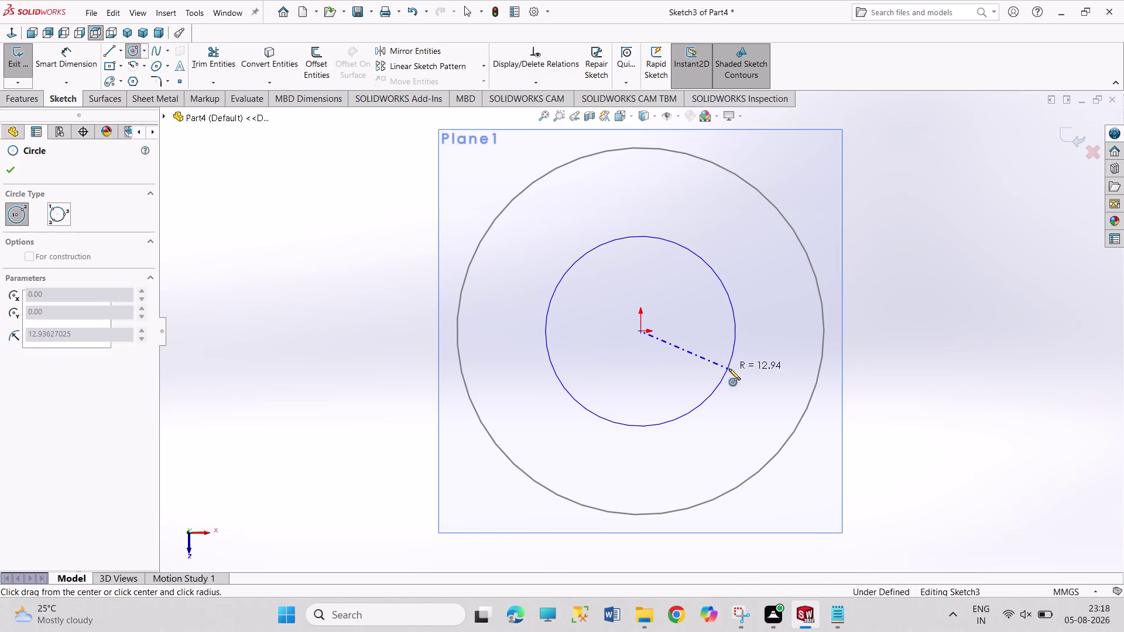
Dimension the circle to Ø100, move the dimension beside it, and exit the sketch.
right_drag(917, 346, 884, 202)
click(718, 276)
click(748, 249)
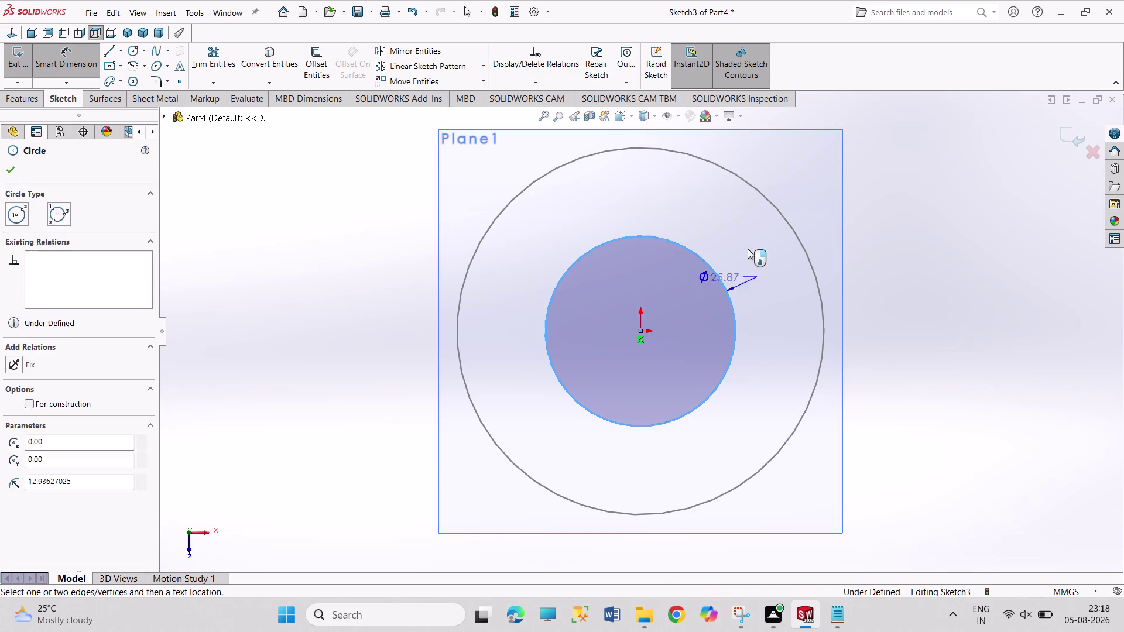
text(100)
key(Return)
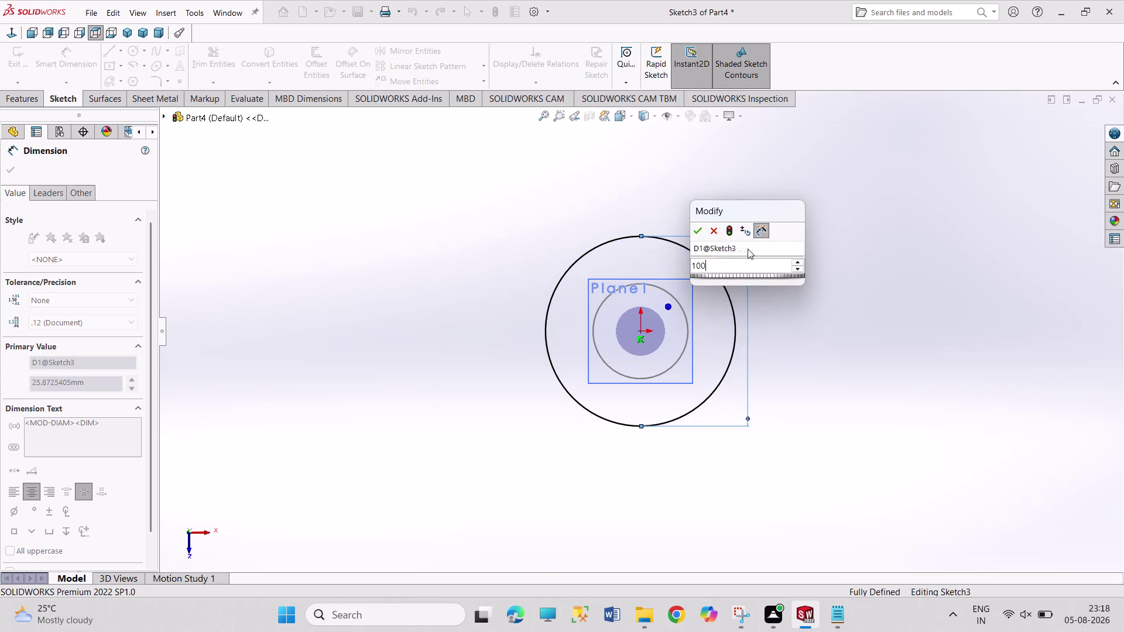
right_click(867, 324)
click(885, 361)
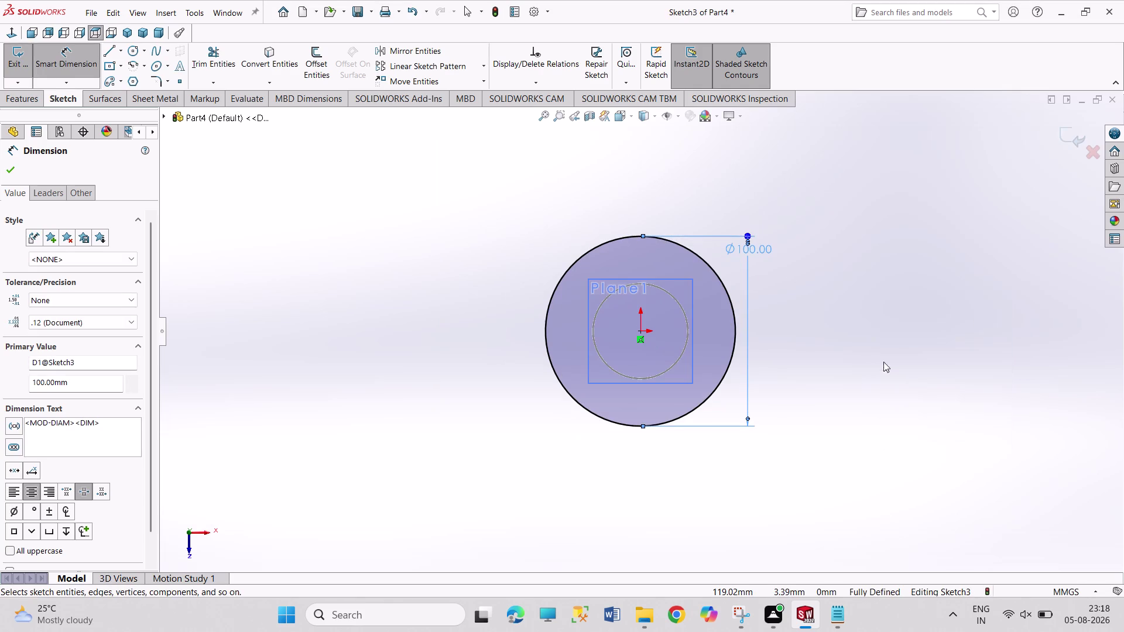
drag(762, 245, 798, 325)
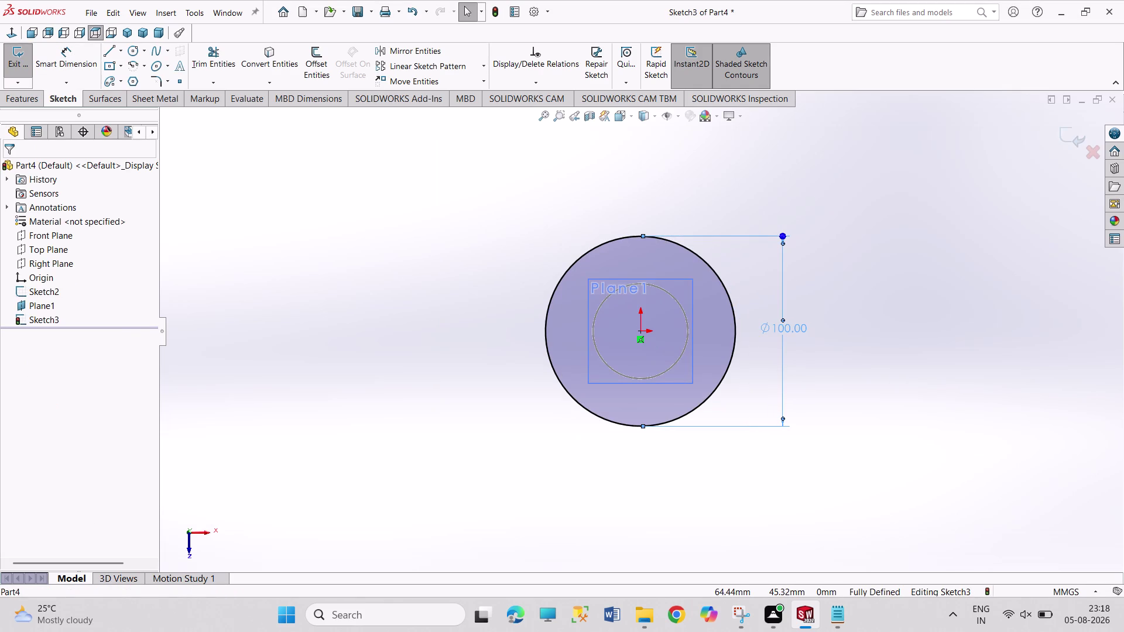
click(852, 347)
click(830, 321)
click(23, 57)
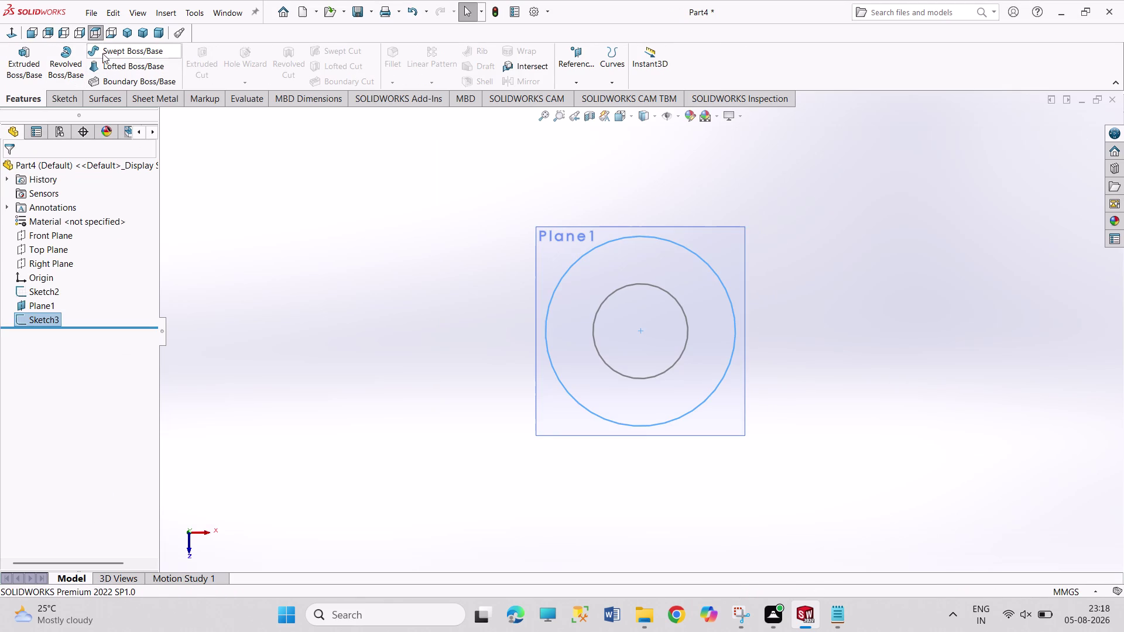
Switch to the isometric view and select Plane1 as the reference.
click(119, 34)
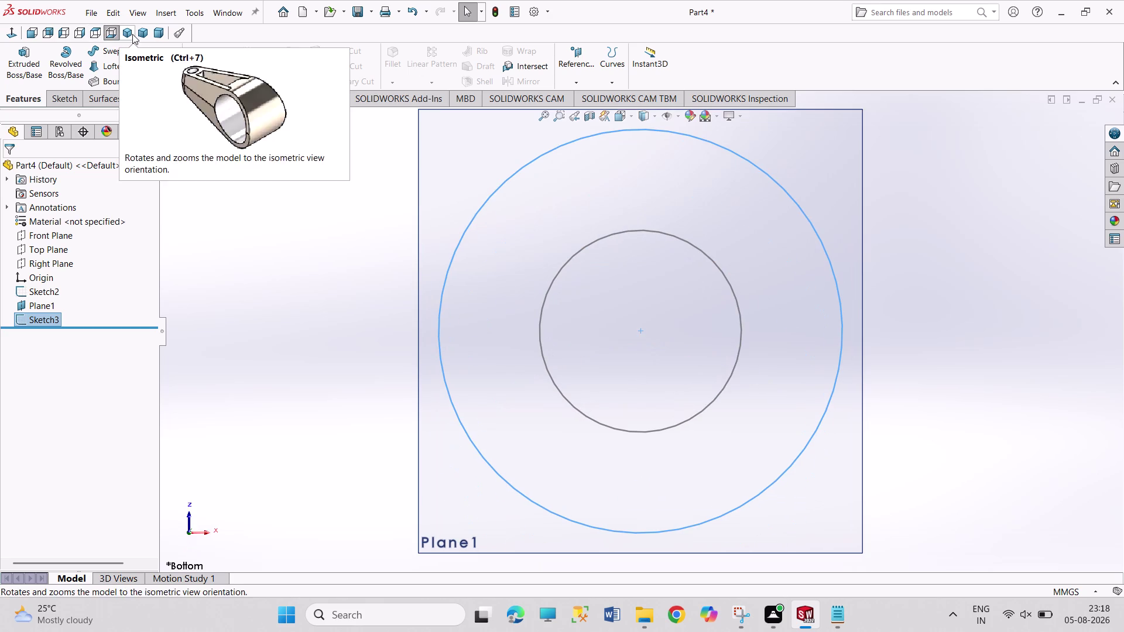
click(132, 34)
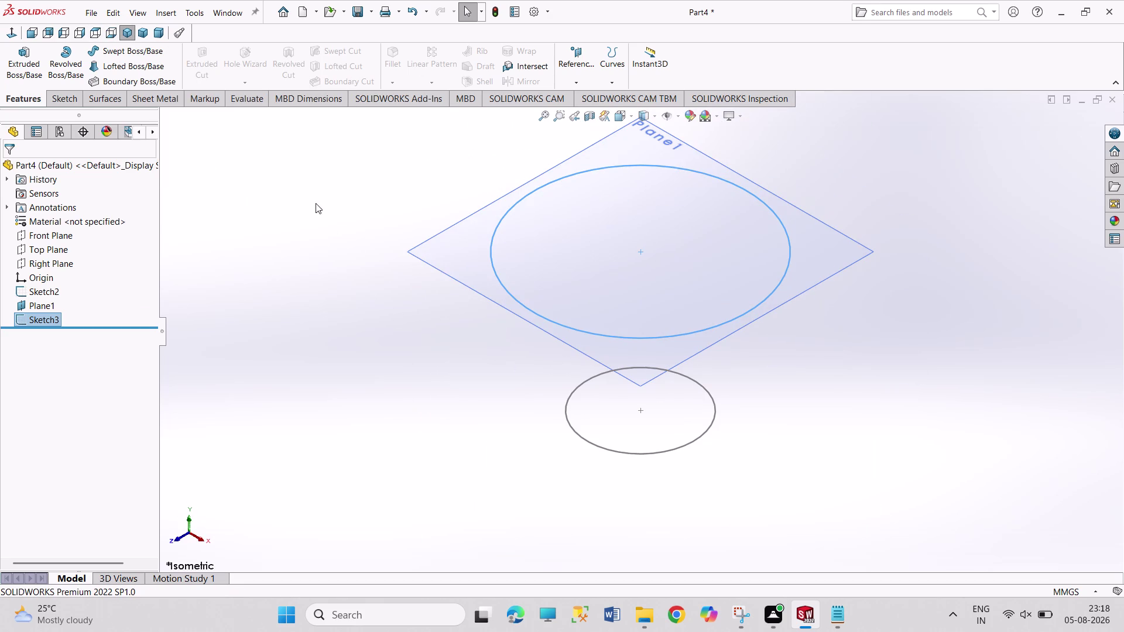
click(237, 250)
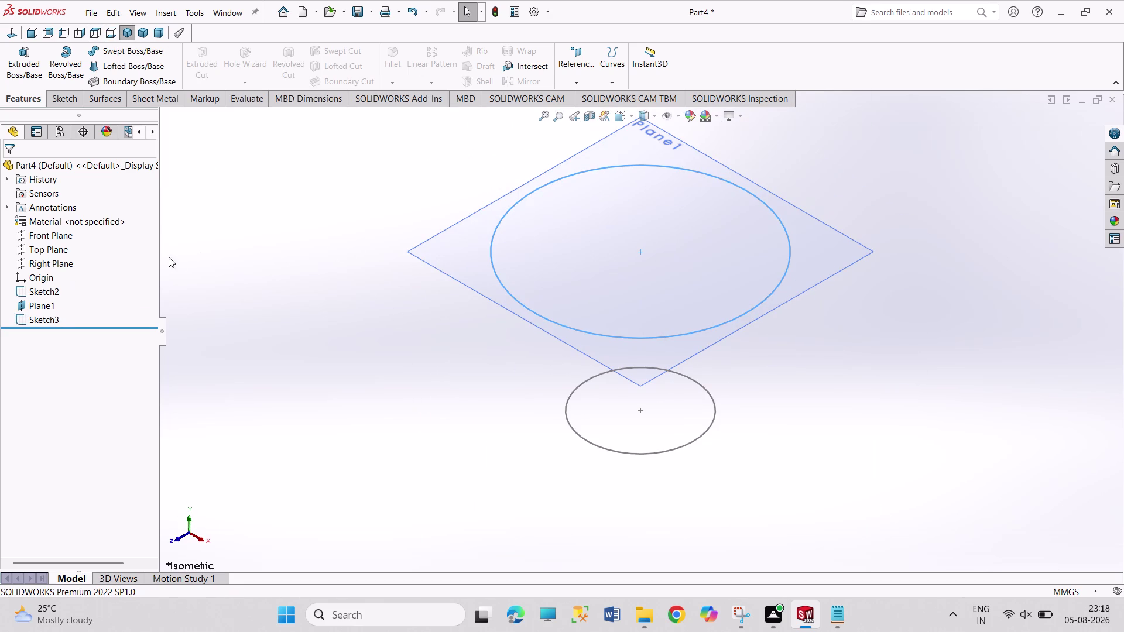
click(46, 305)
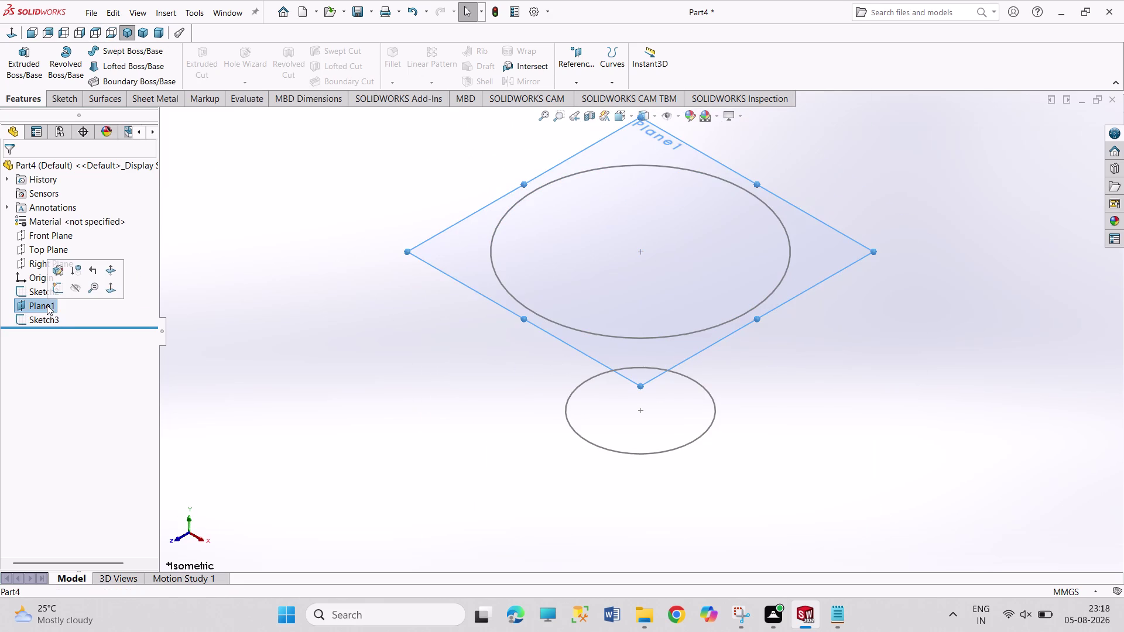
Create Plane2 offset 35 mm from Plane1 and start a sketch on it.
click(580, 65)
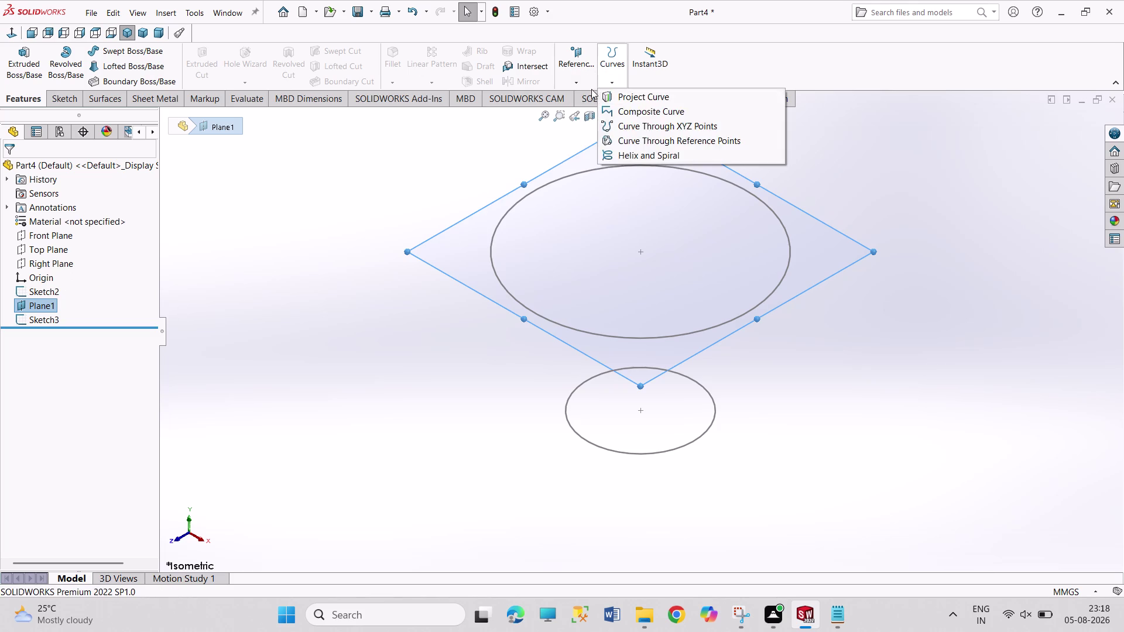
click(583, 98)
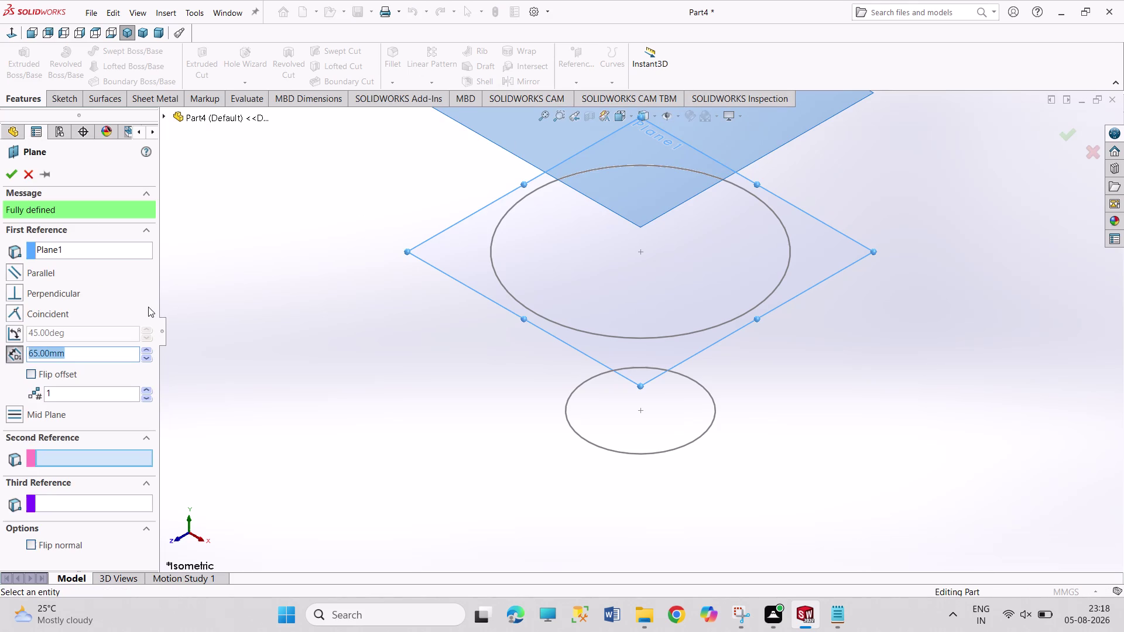
text(35)
key(Return)
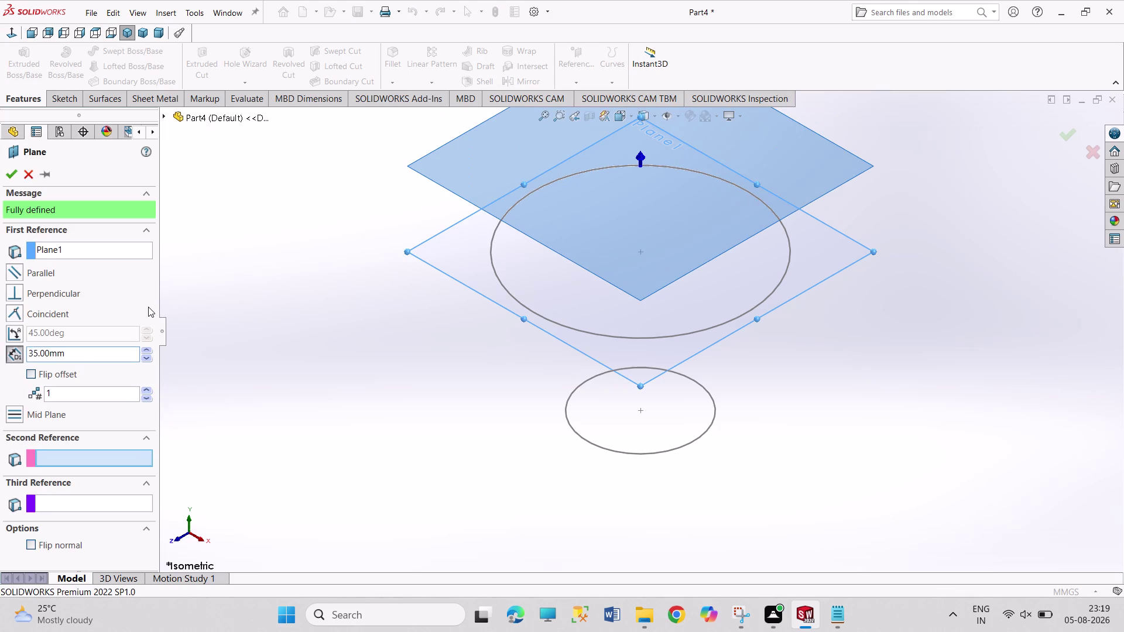
click(12, 178)
click(494, 143)
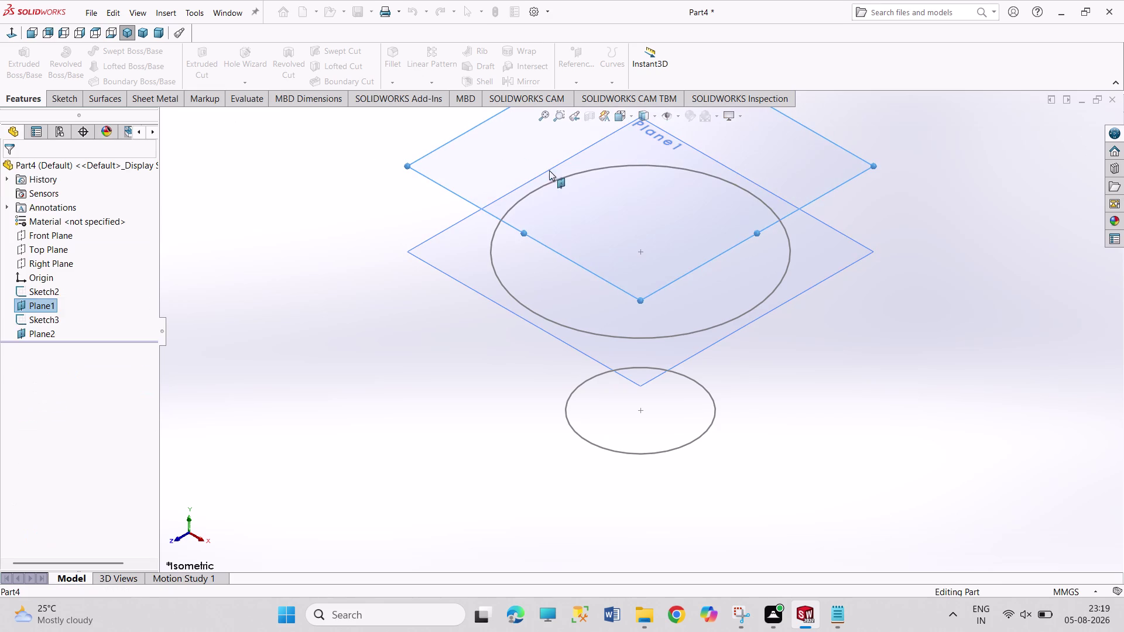
click(536, 140)
click(590, 110)
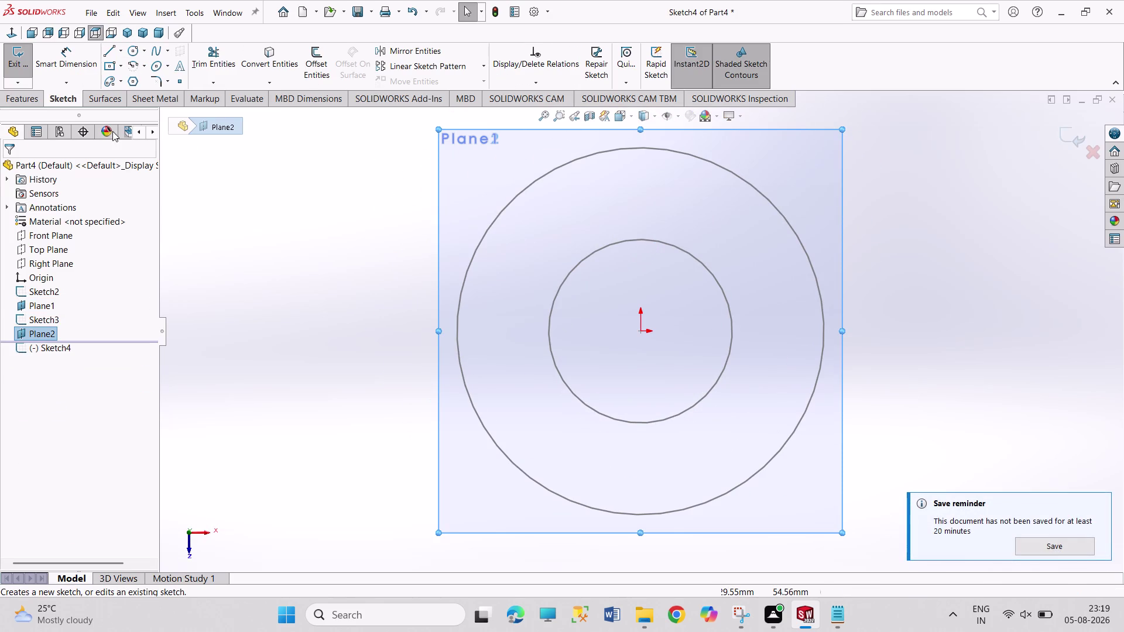
Draw a small circle centred on the origin on Plane2.
click(131, 54)
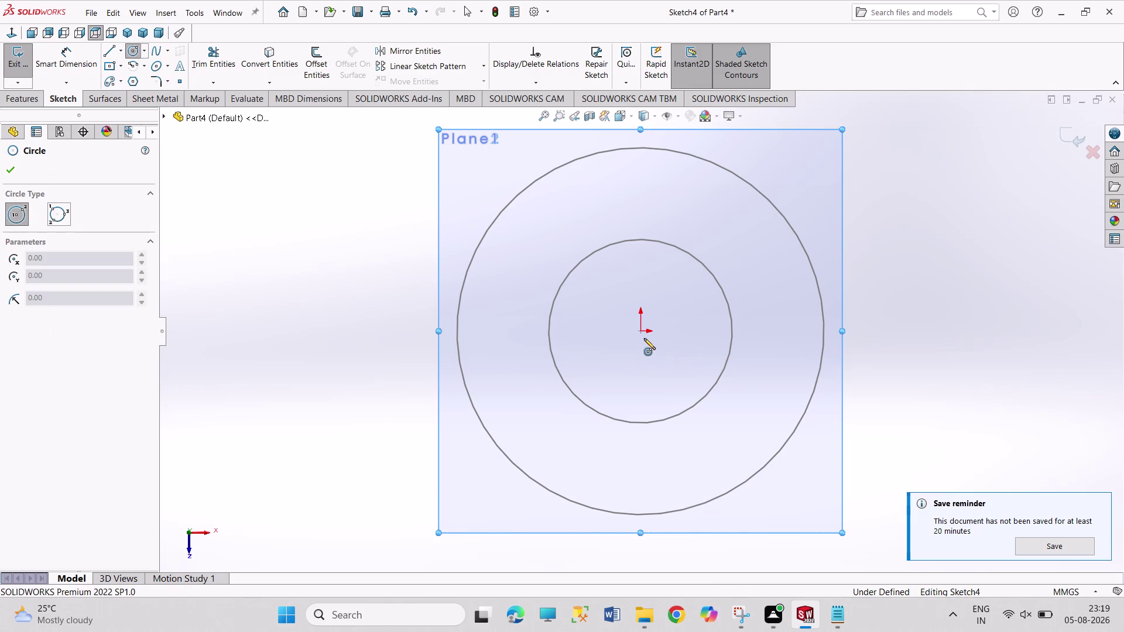
click(640, 333)
drag(664, 372, 672, 372)
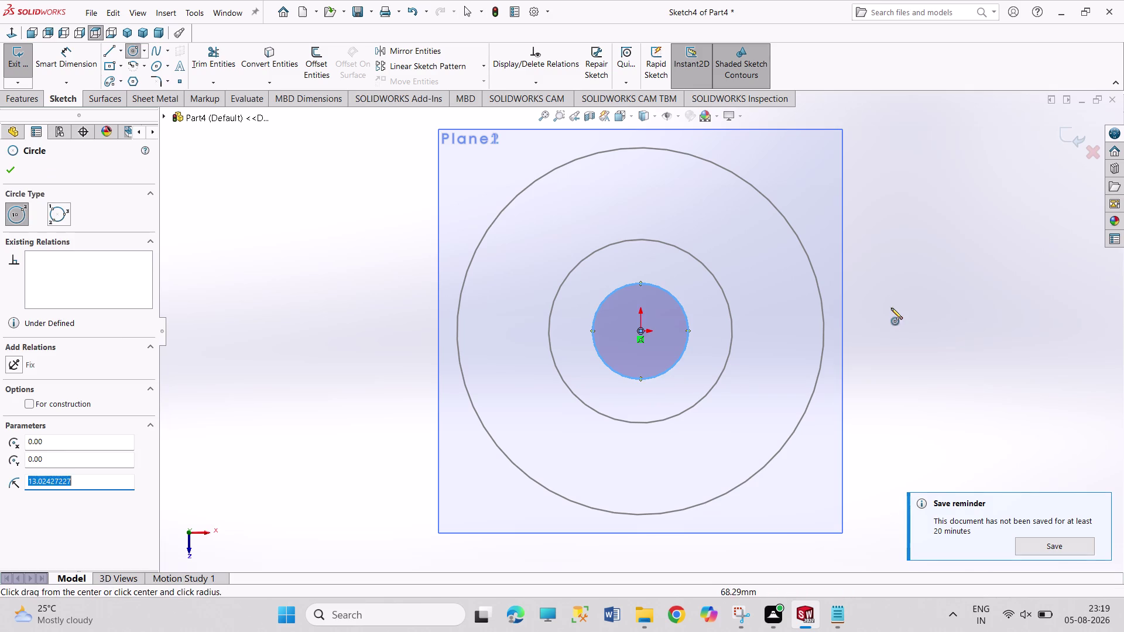
Dimension the circle to Ø60, exit Sketch4, and show the sketches in isometric view.
right_drag(891, 308, 875, 203)
click(677, 304)
click(762, 267)
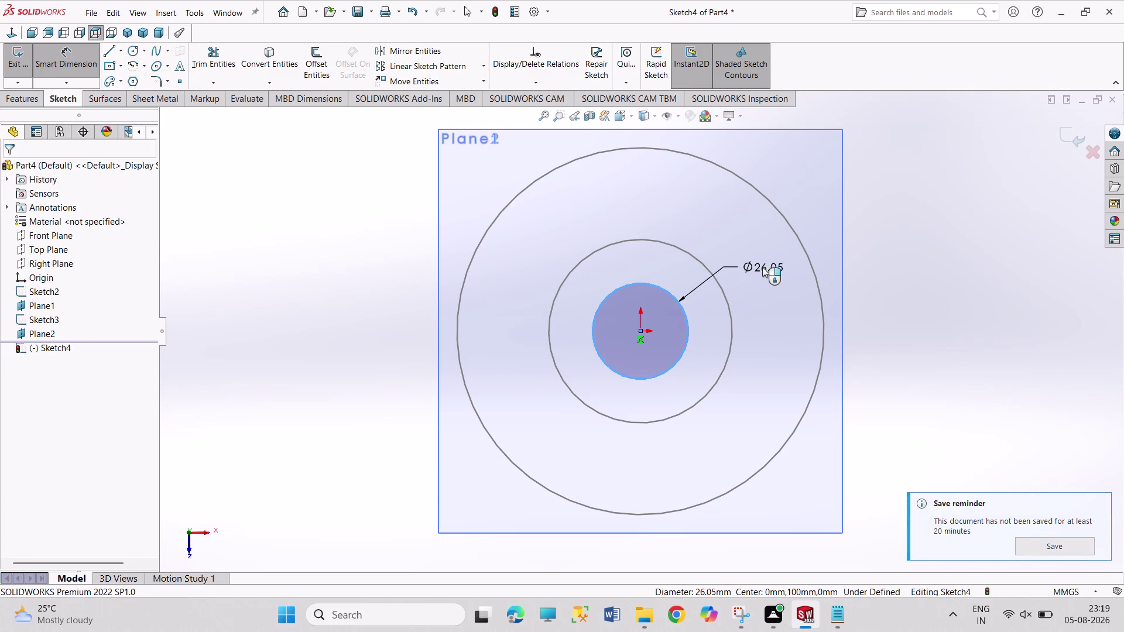
text(60)
key(Return)
right_click(828, 245)
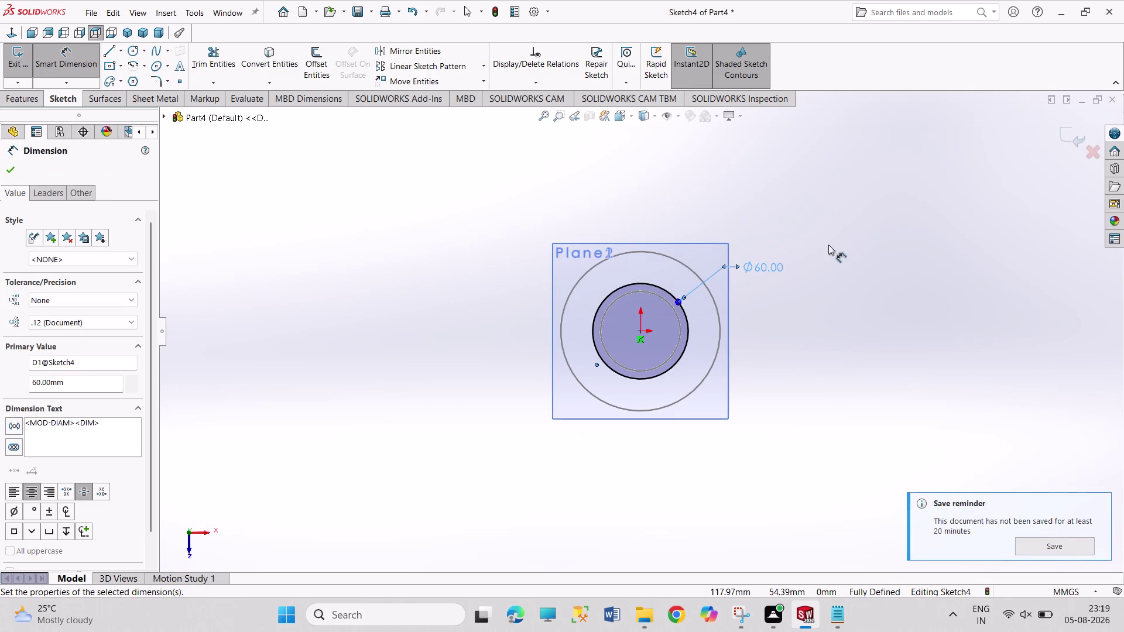
click(850, 288)
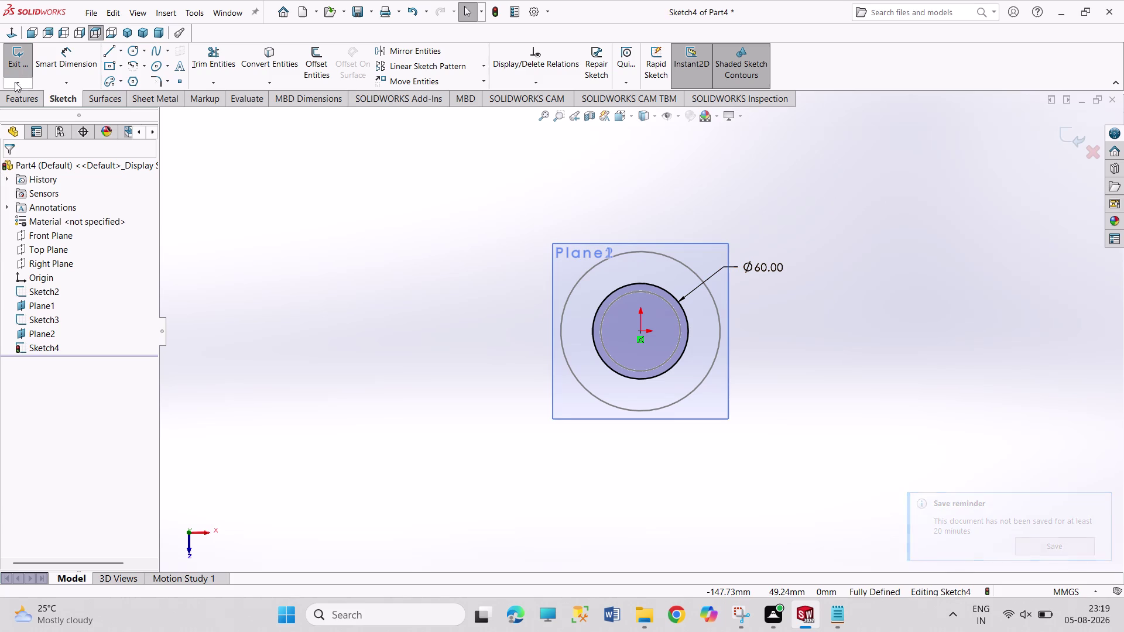
click(14, 71)
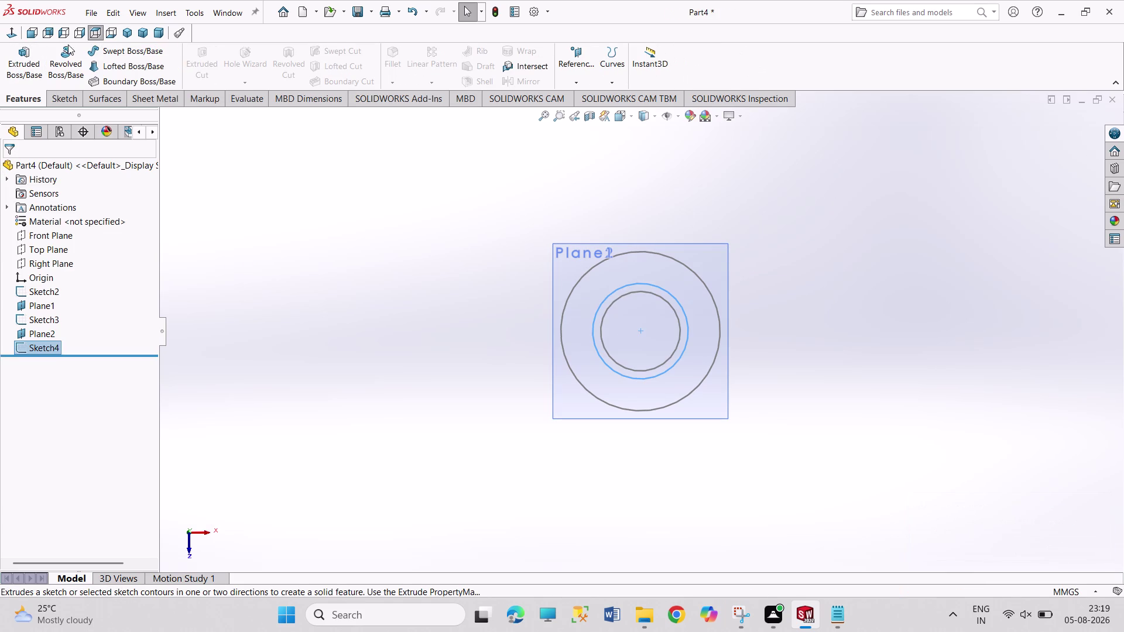
click(125, 32)
click(950, 402)
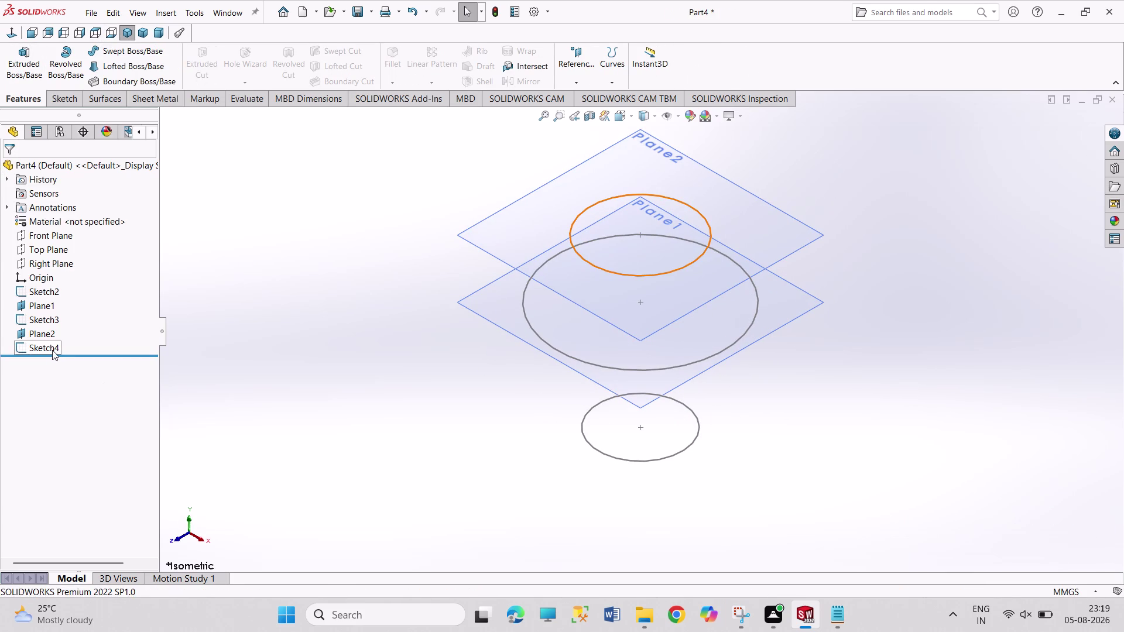
Create Plane3 offset 125 mm from the Top Plane.
click(43, 283)
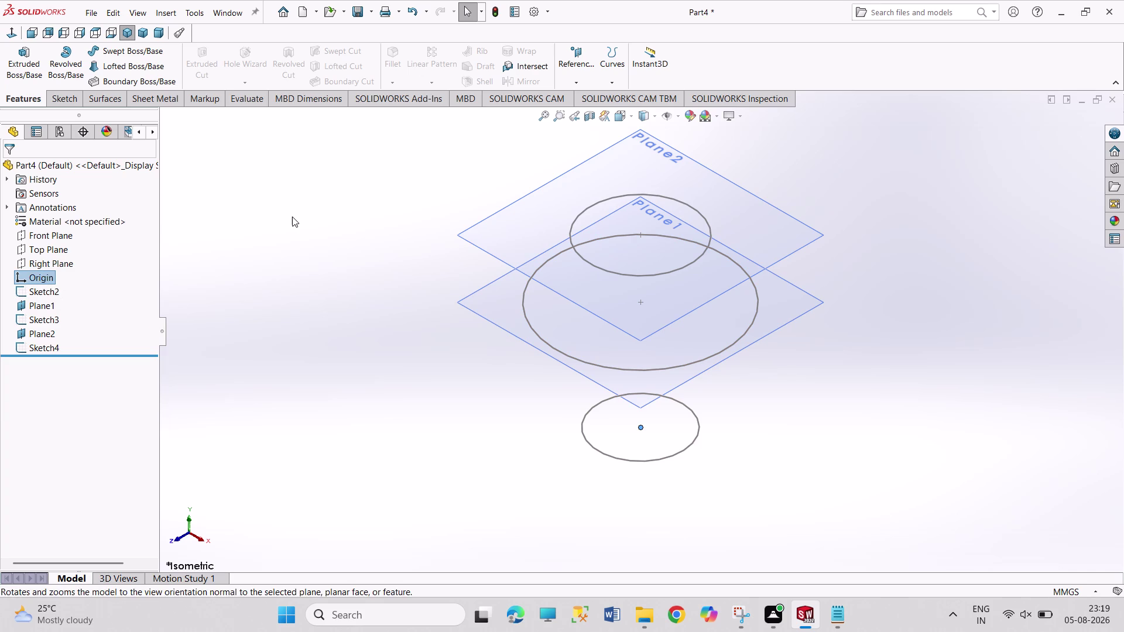
click(292, 217)
click(62, 244)
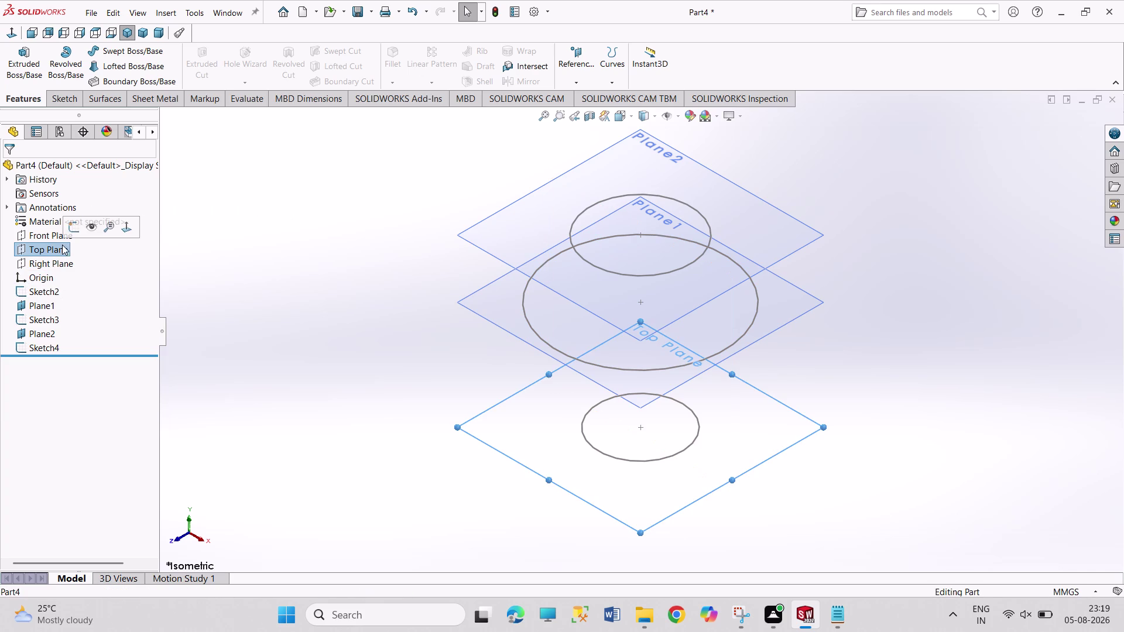
click(570, 80)
click(578, 101)
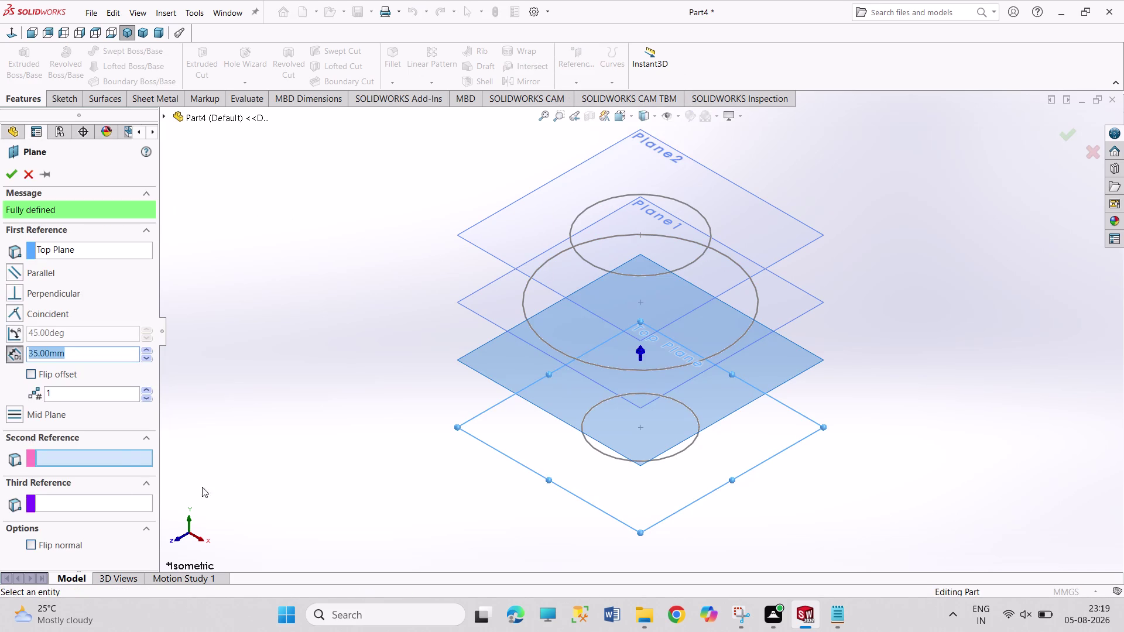
text(1)
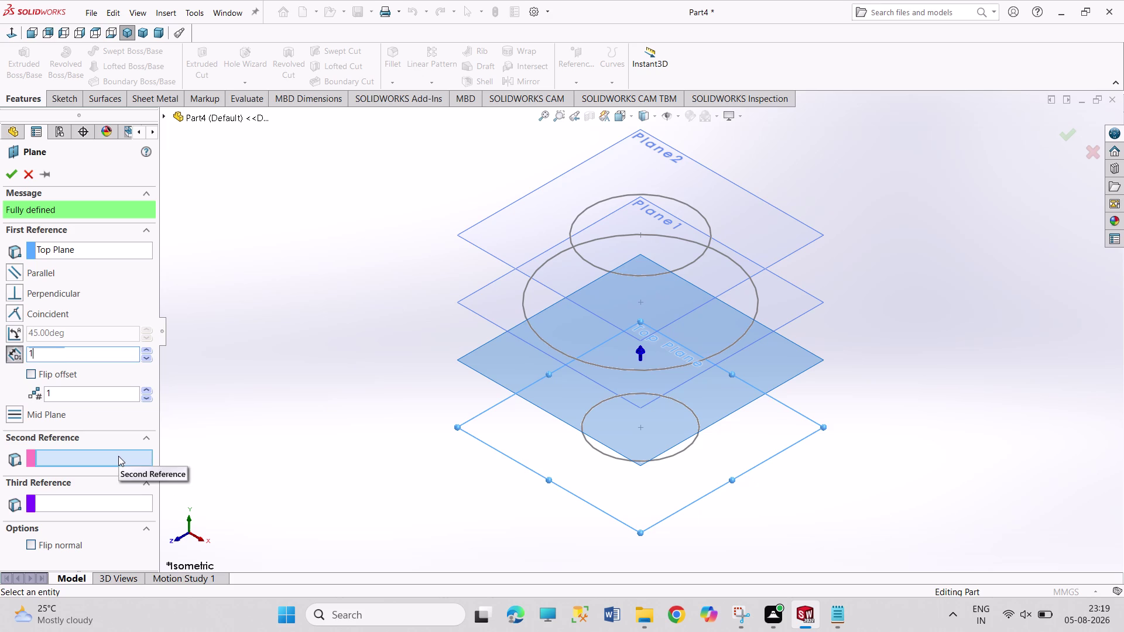
text(25)
key(Return)
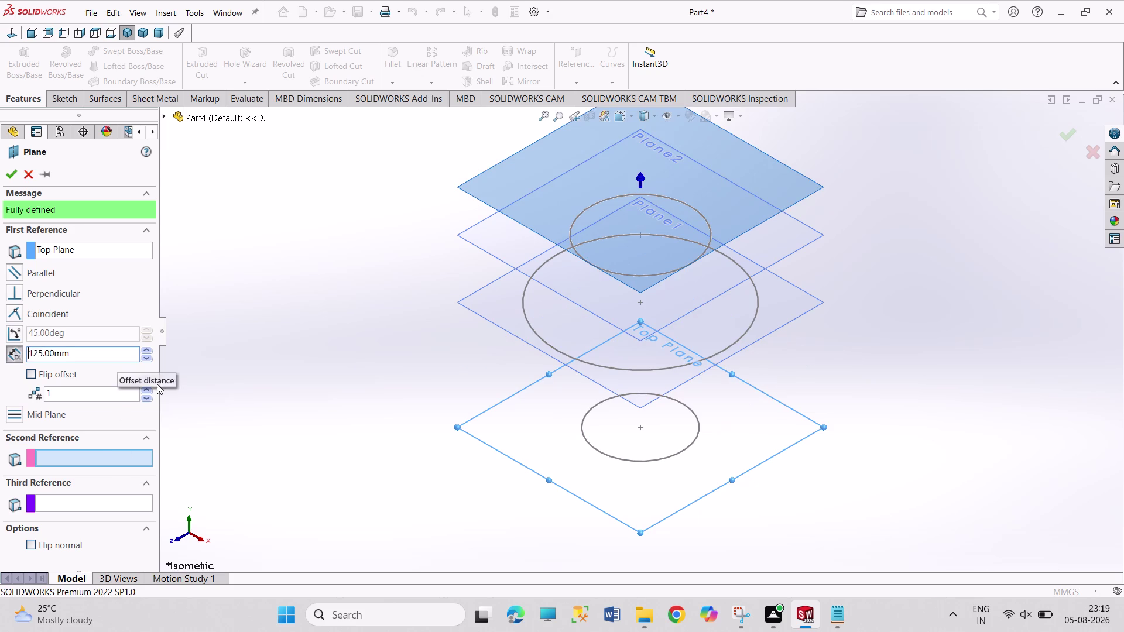
click(13, 178)
click(239, 276)
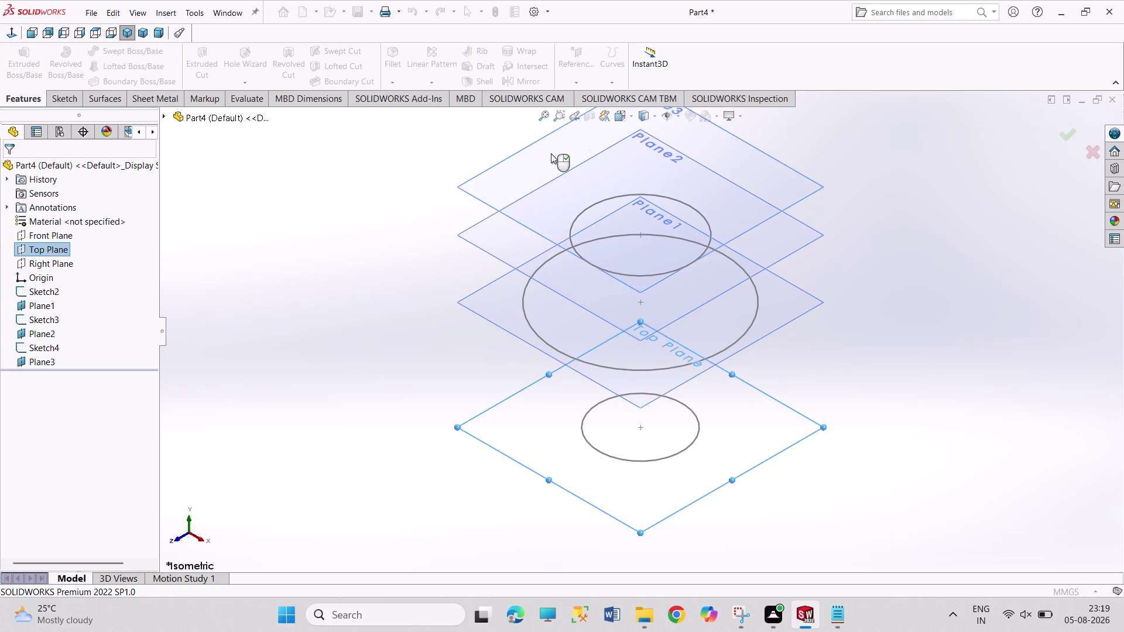
Select Plane3 and orient the view normal to it.
click(583, 152)
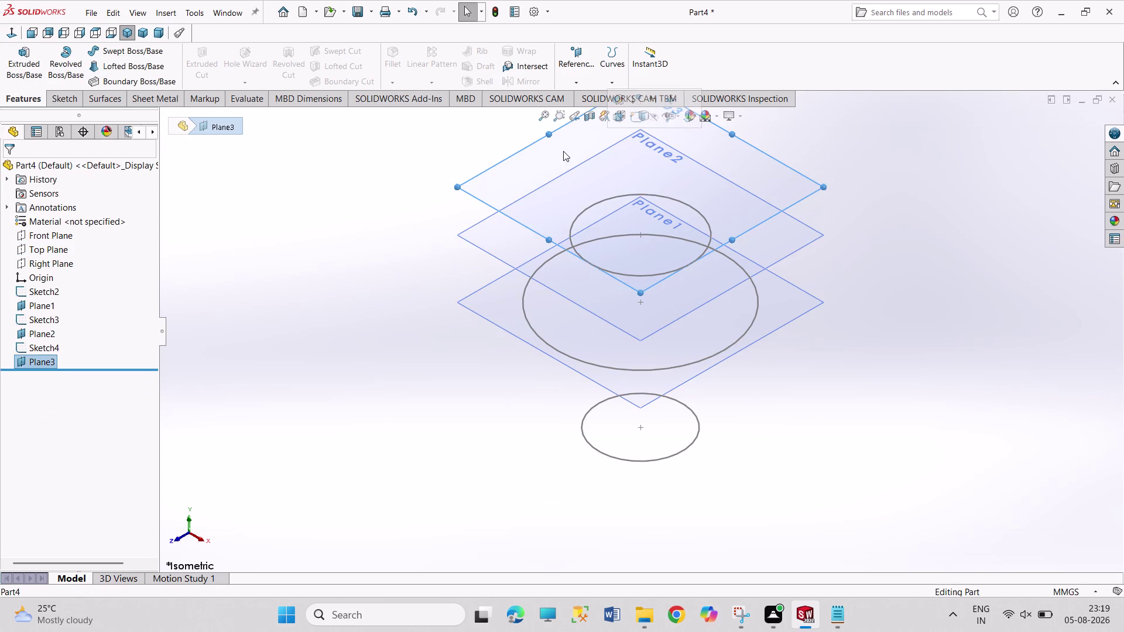
right_click(563, 151)
click(597, 135)
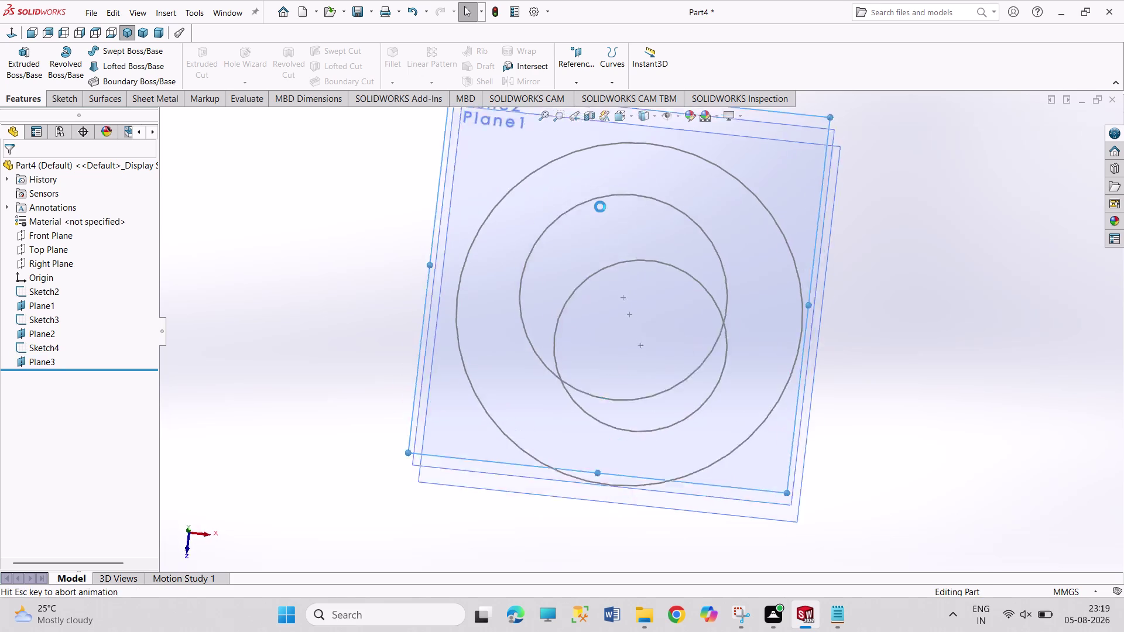
Start a sketch on Plane3 and draw a circle centred on the origin.
click(134, 51)
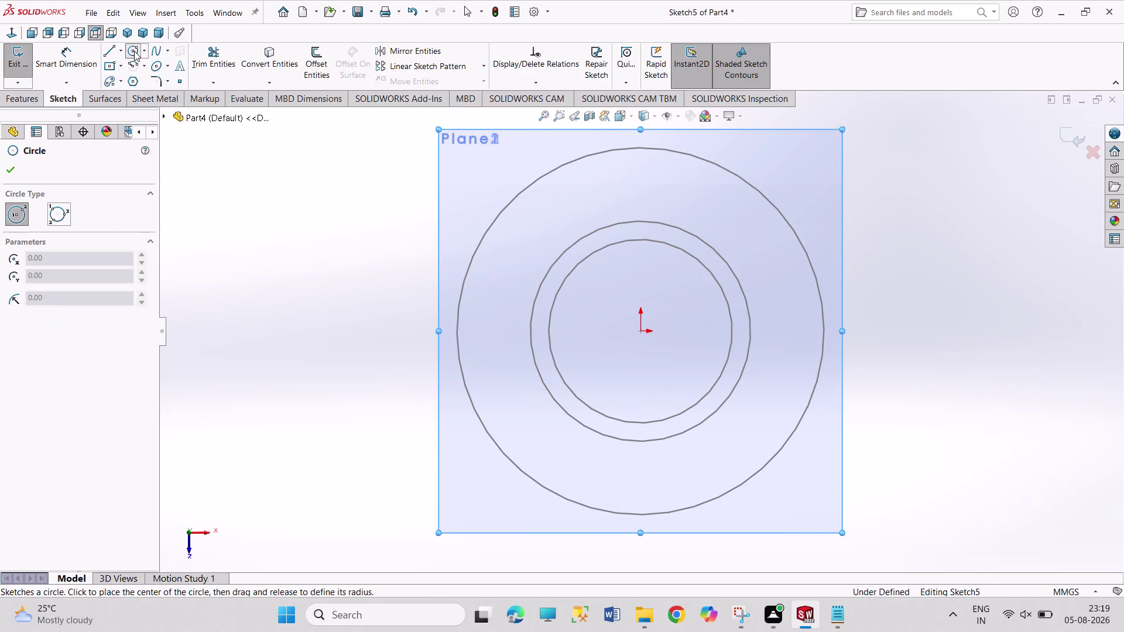
click(641, 334)
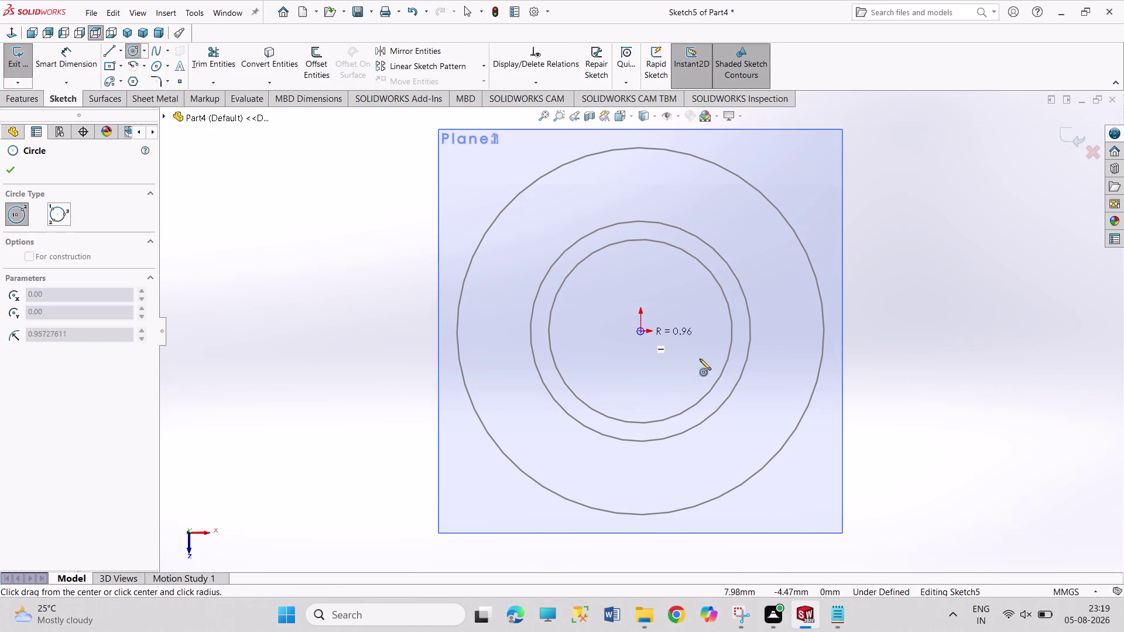
drag(767, 396, 774, 397)
Dimension the circle to Ø90 and exit Sketch5.
right_drag(865, 370, 857, 216)
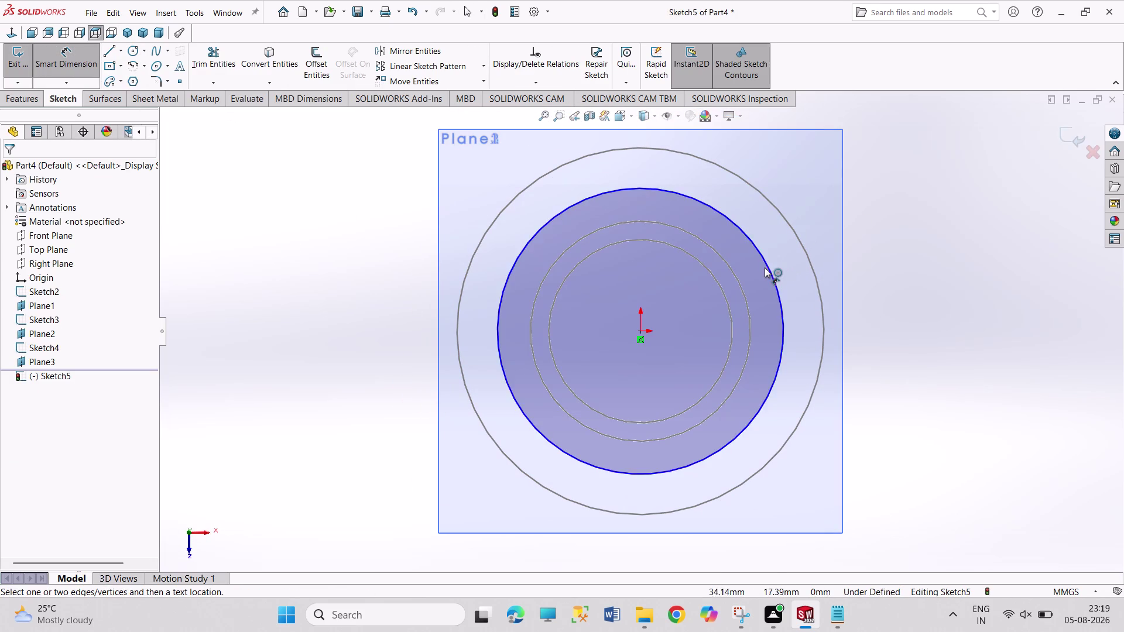
click(765, 268)
click(799, 206)
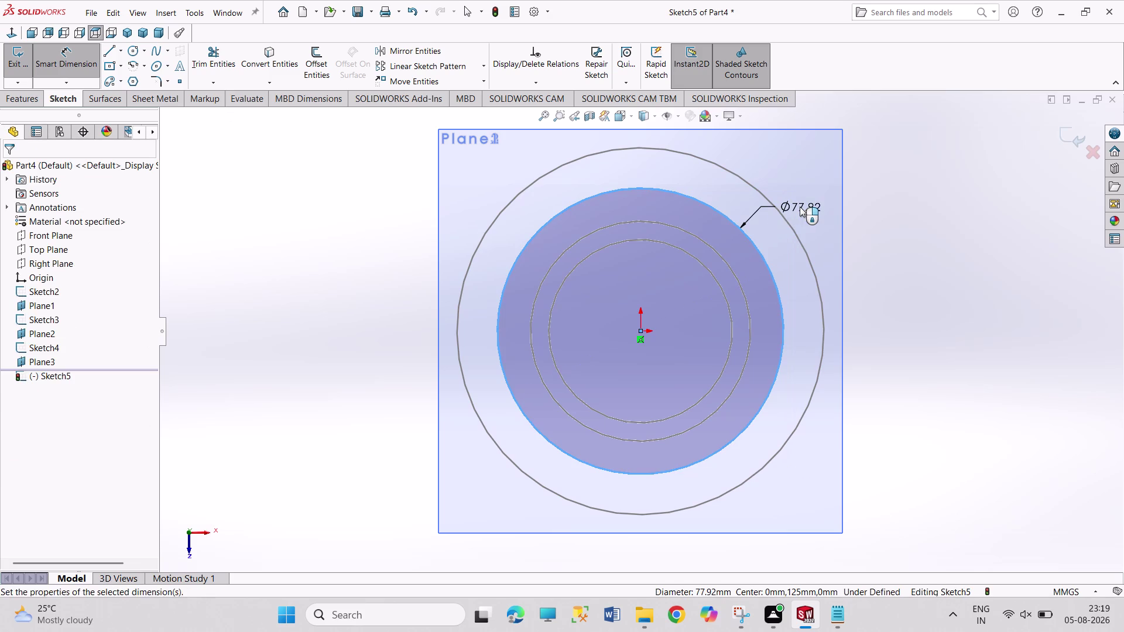
text(90)
key(Return)
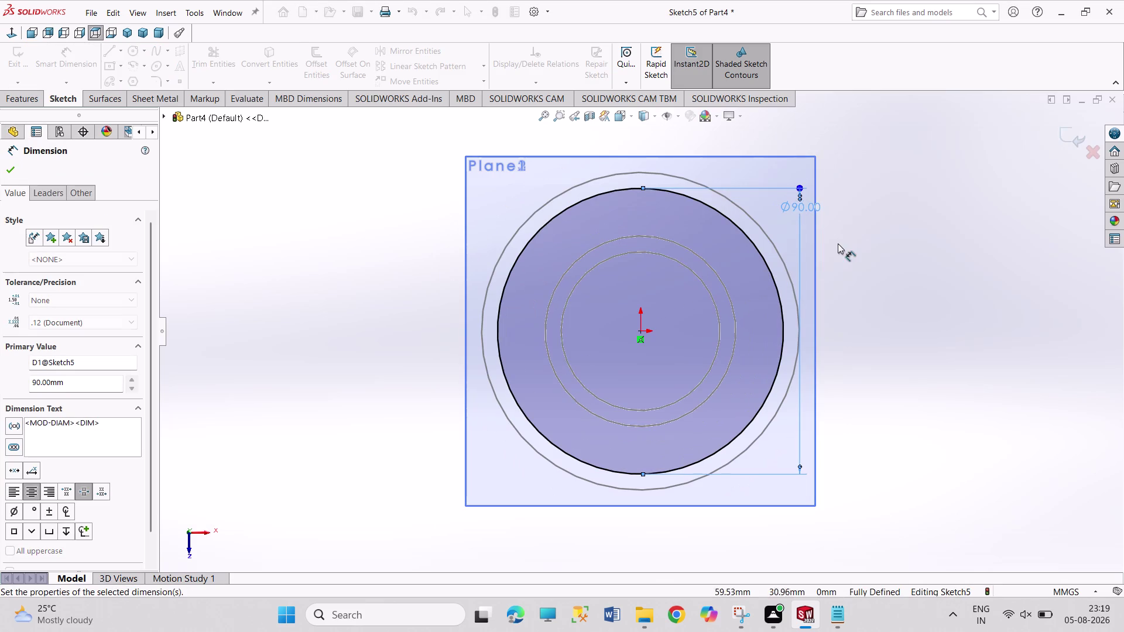
right_click(837, 243)
click(853, 283)
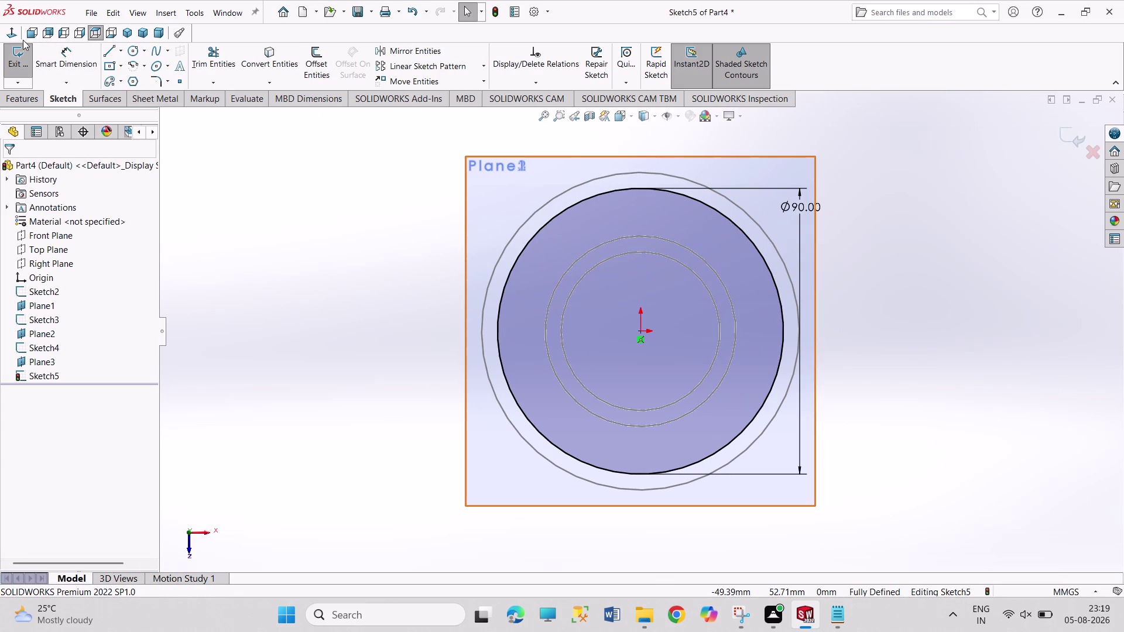
click(20, 43)
click(22, 63)
right_click(24, 64)
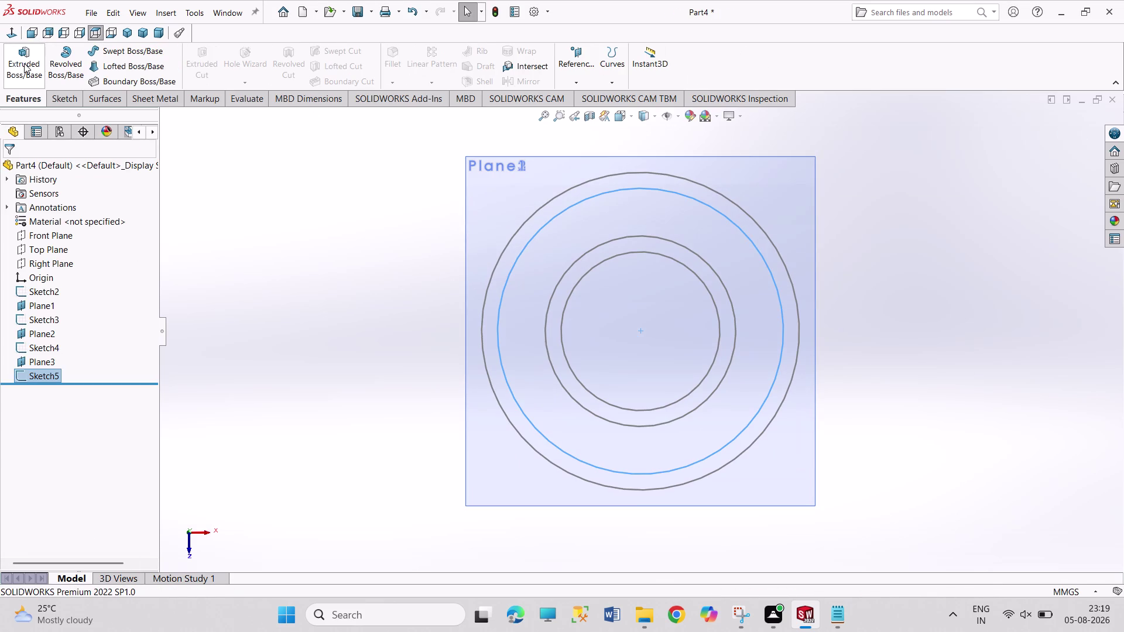
right_drag(4, 65, 1, 73)
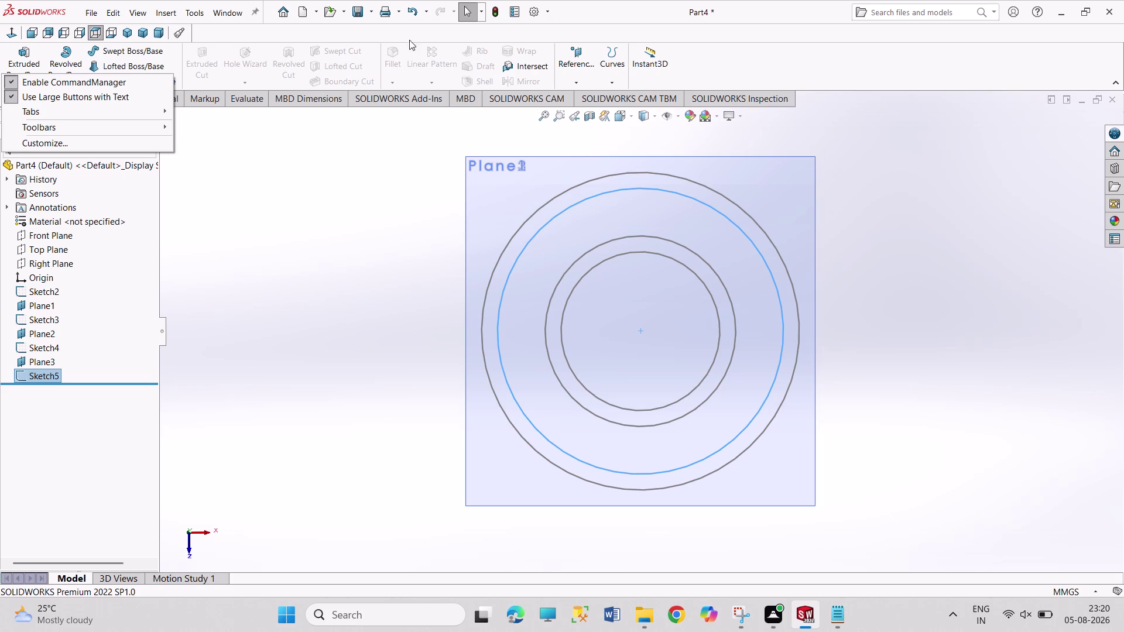
Select the circle sketches and view them isometrically to compare their heights.
click(309, 286)
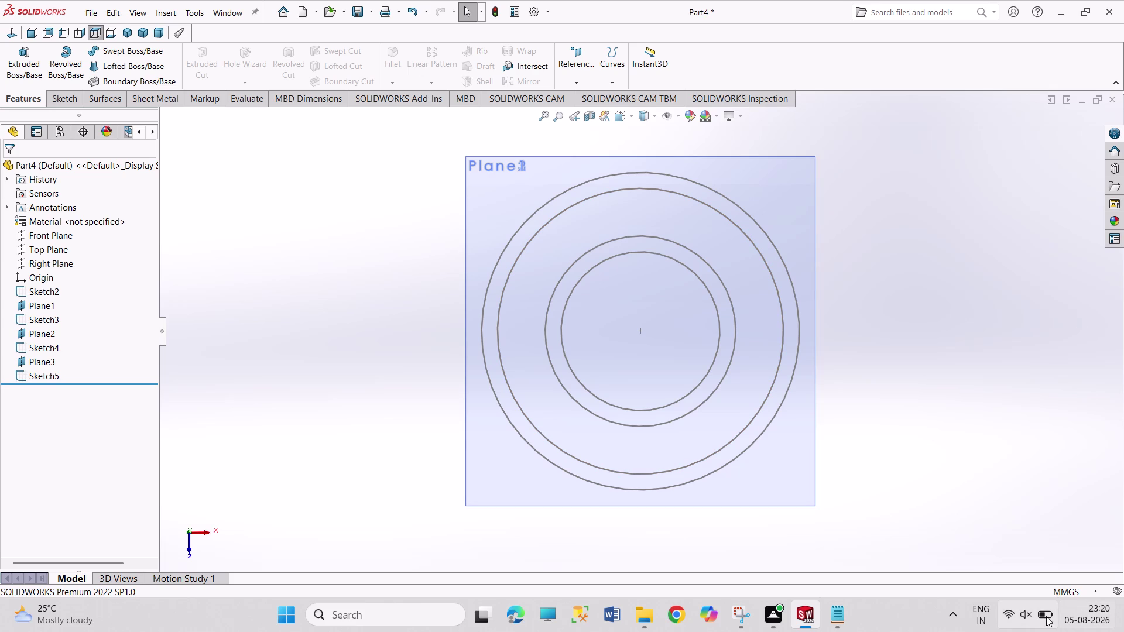
drag(944, 293, 1012, 425)
drag(928, 302, 992, 394)
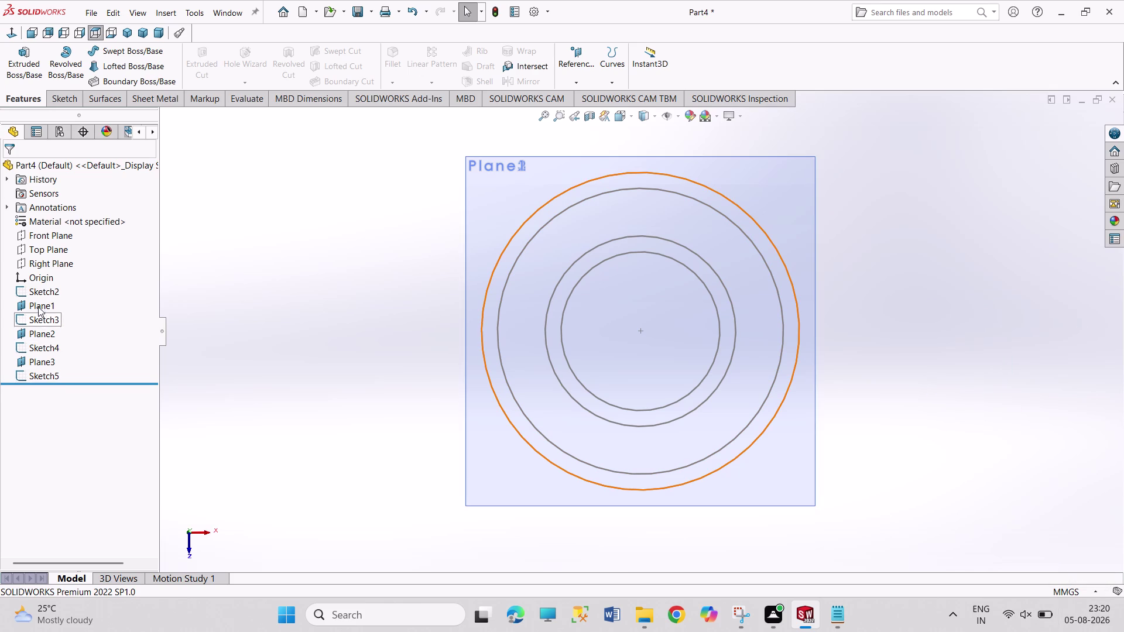
click(39, 304)
click(44, 345)
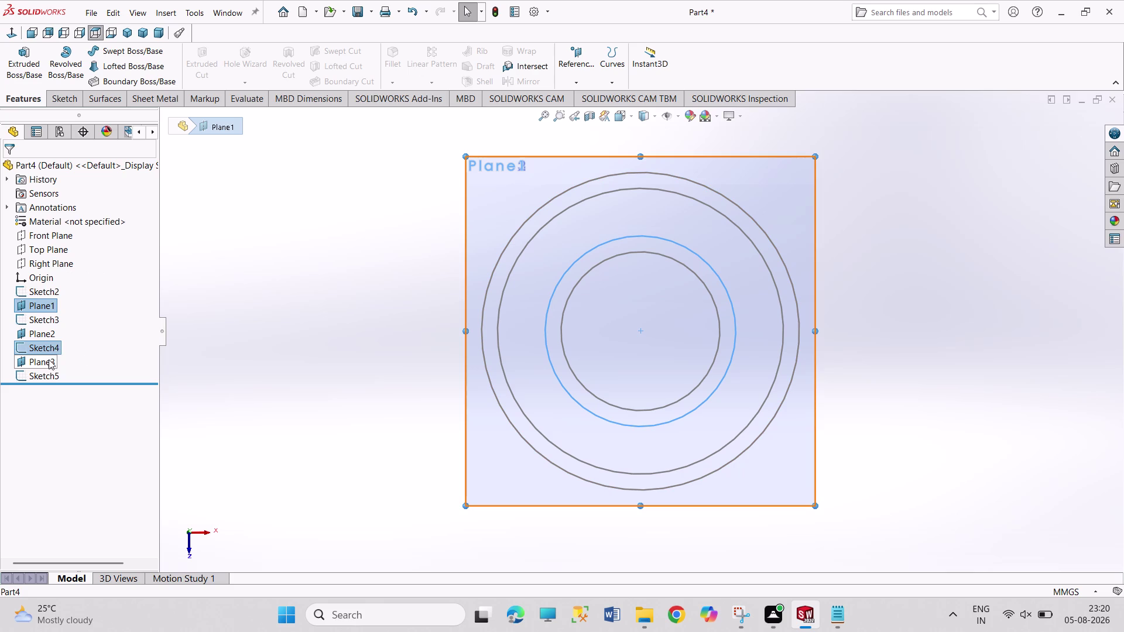
click(230, 333)
click(43, 334)
click(41, 302)
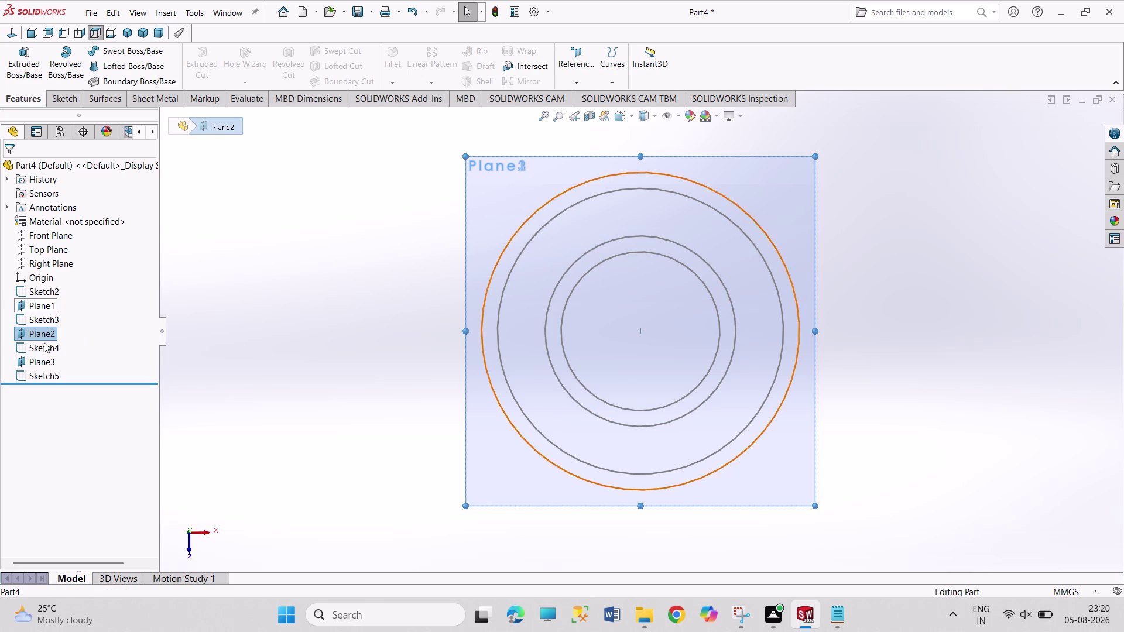
click(44, 359)
click(51, 346)
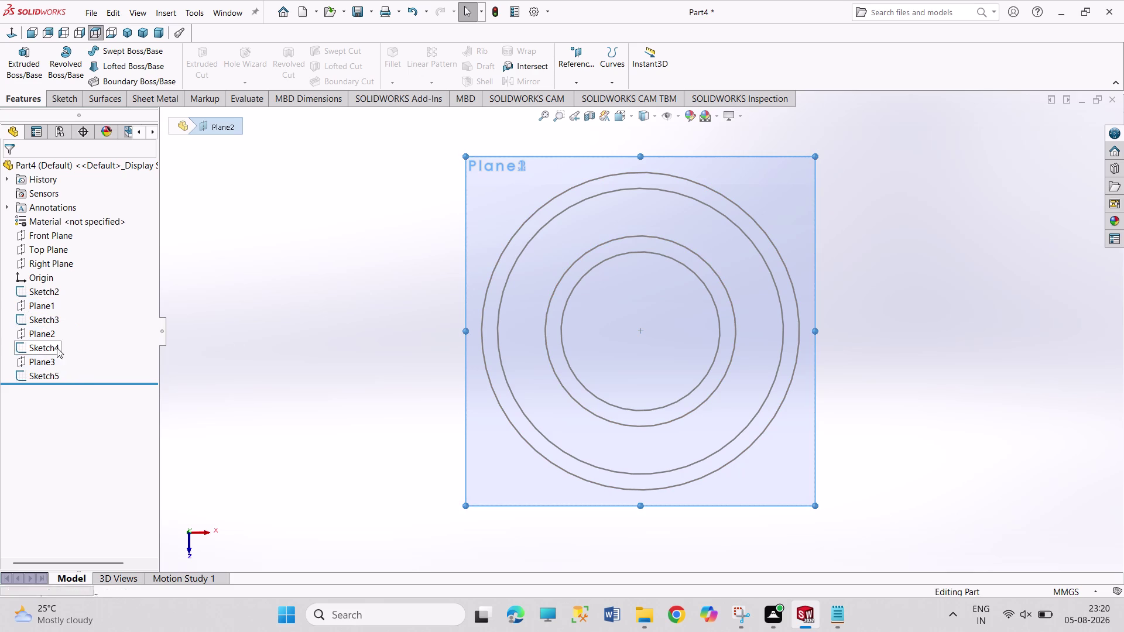
click(187, 348)
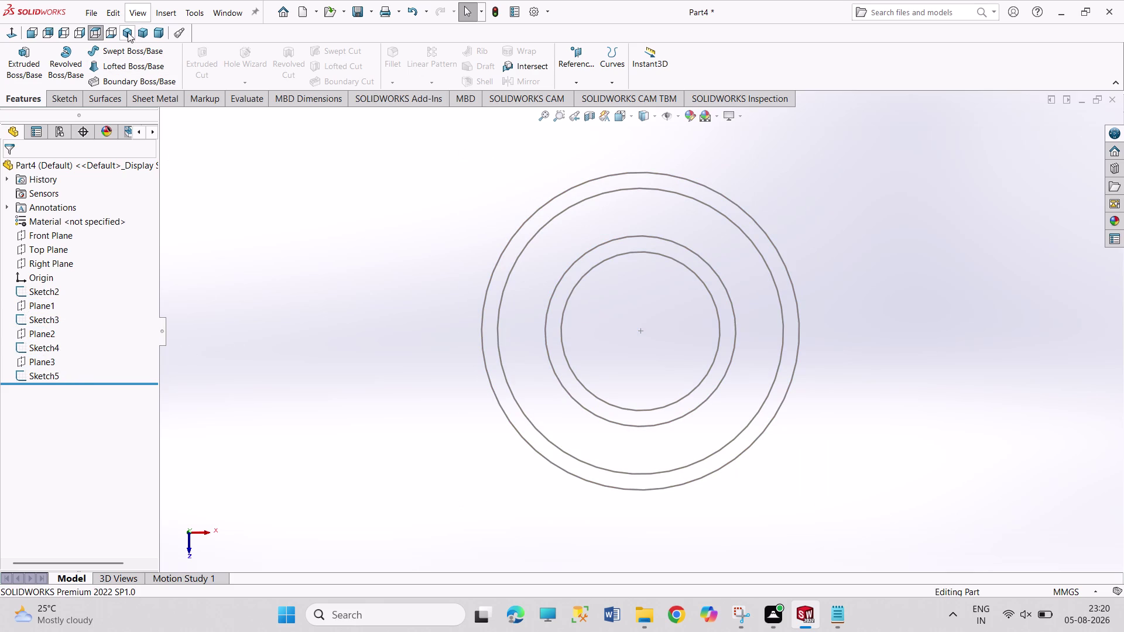
click(127, 32)
Start a new sketch on the Front Plane.
click(904, 445)
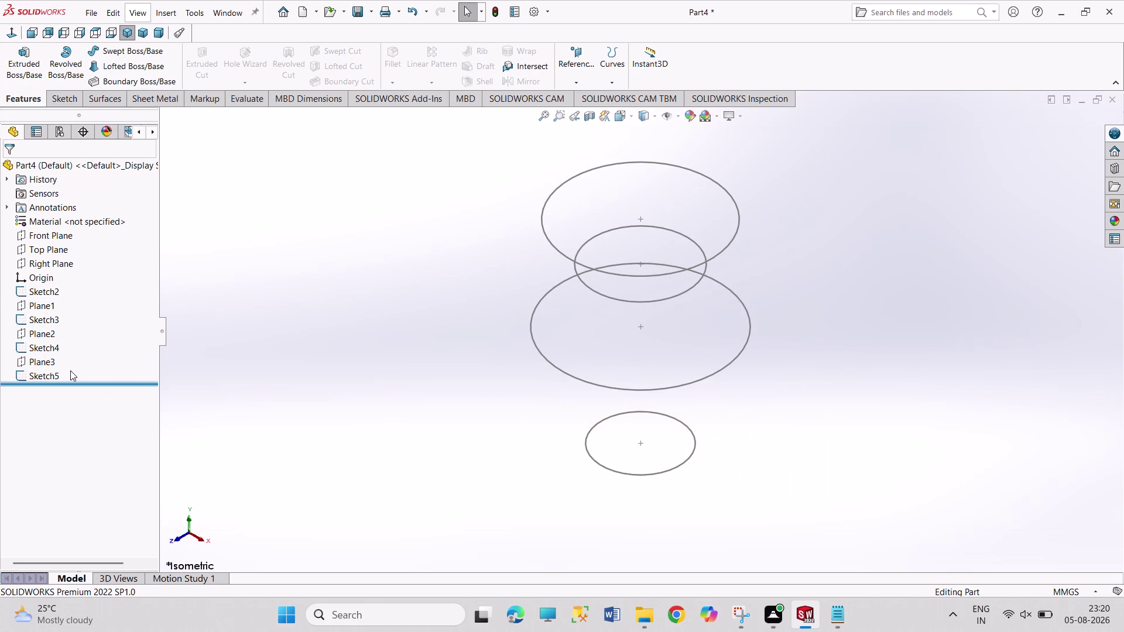
click(50, 236)
click(56, 224)
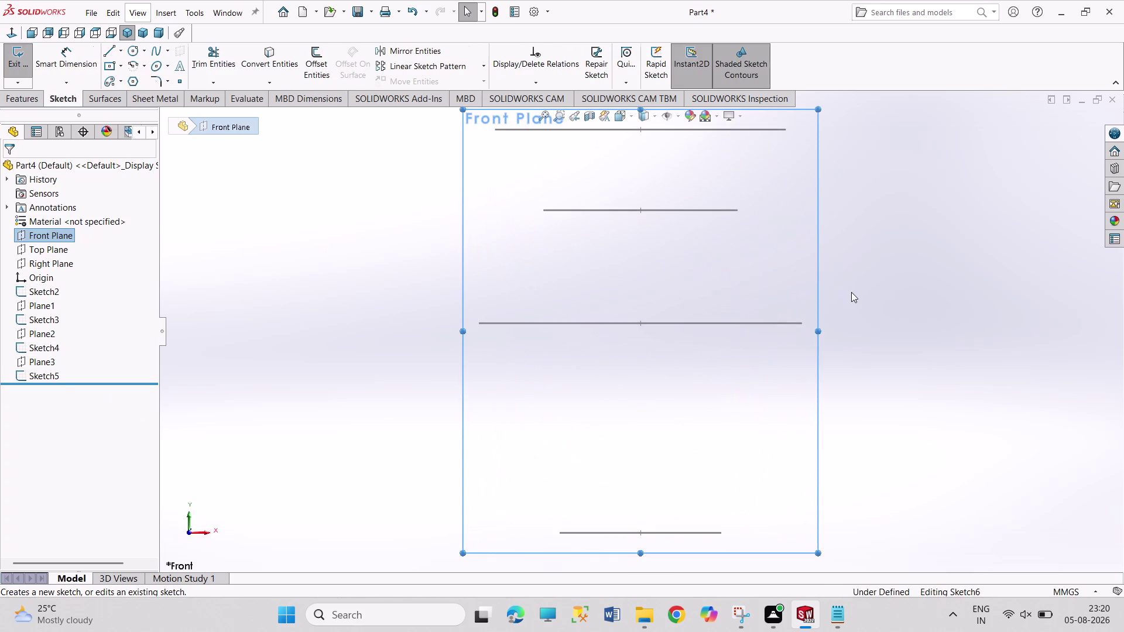
Draw a spline through the four circles' right ends, adding two extra points near the base.
scroll(up, 3)
scroll(up, 3)
scroll(down, 3)
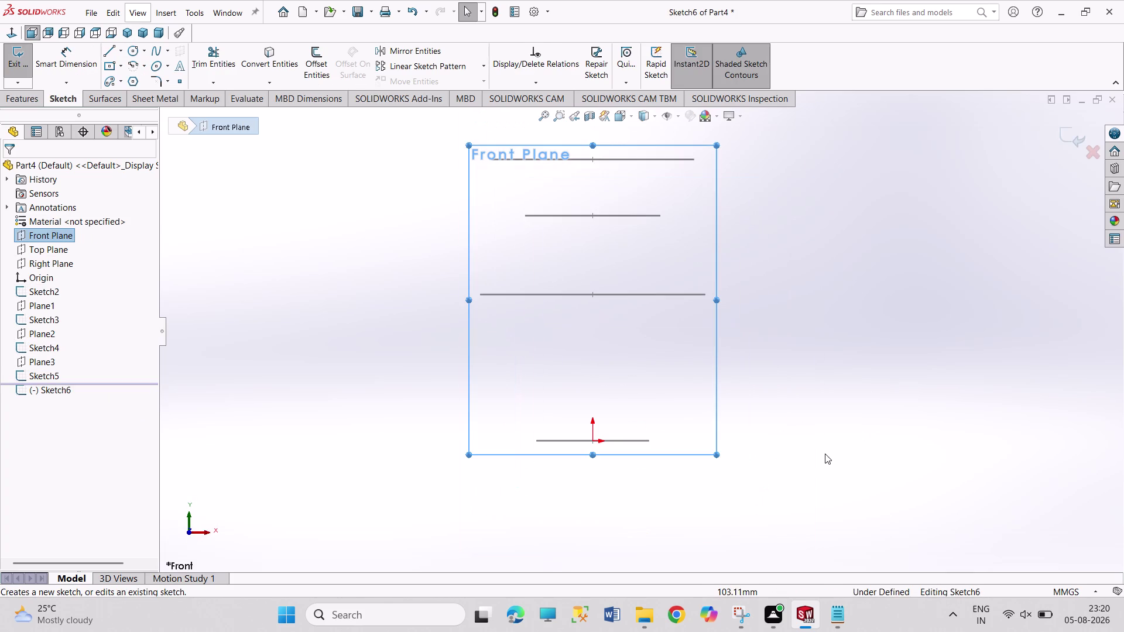
click(158, 52)
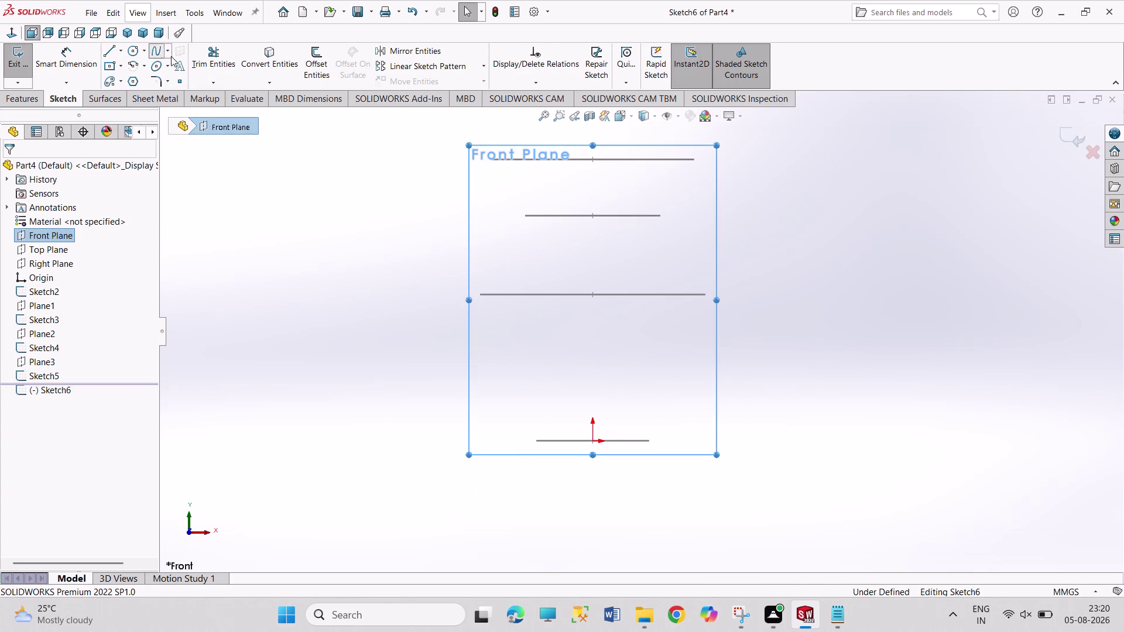
click(695, 158)
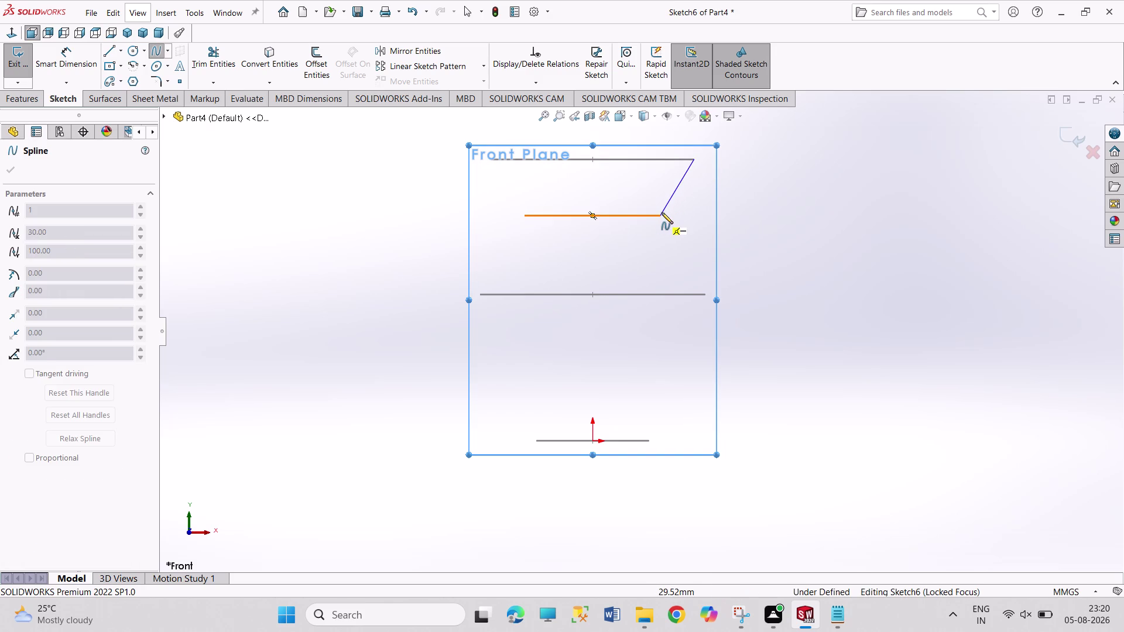
click(660, 216)
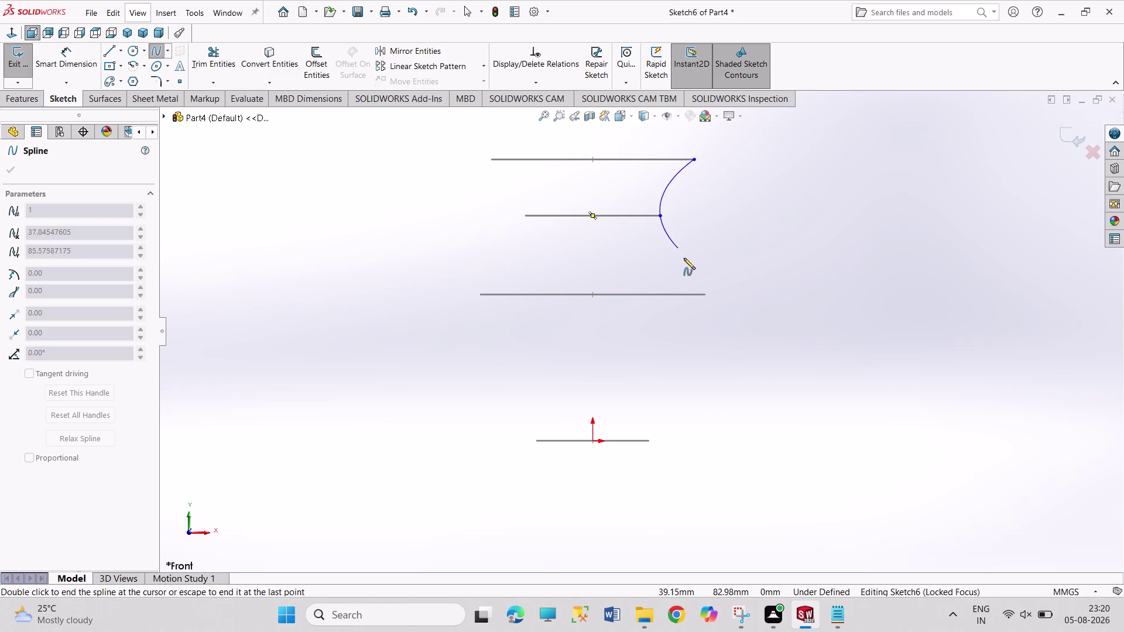
click(705, 295)
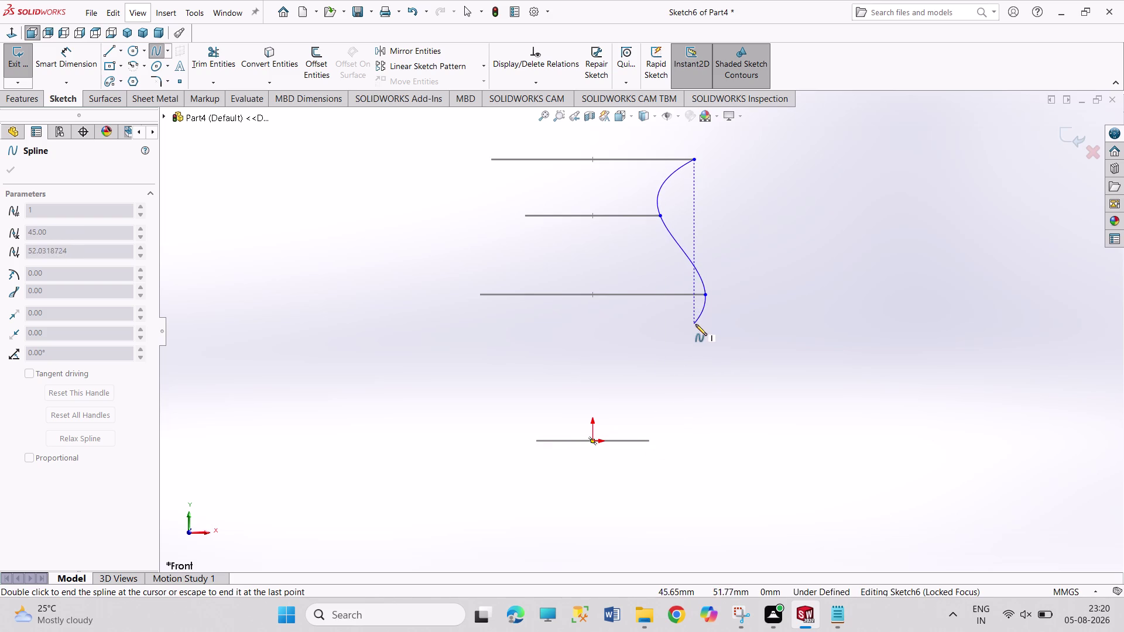
click(696, 329)
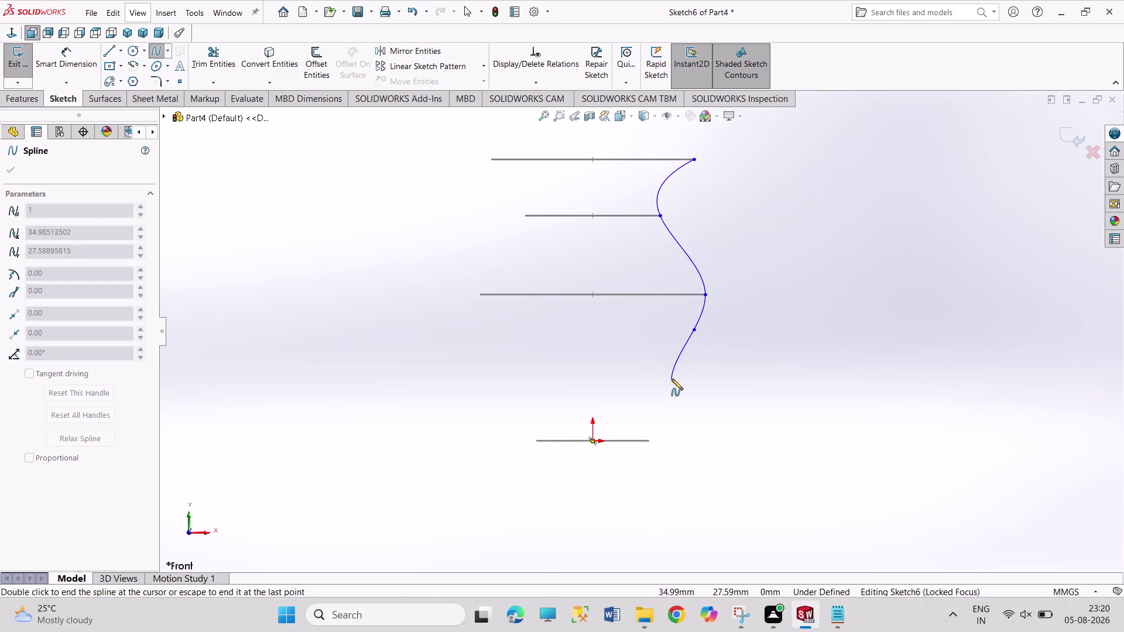
click(670, 379)
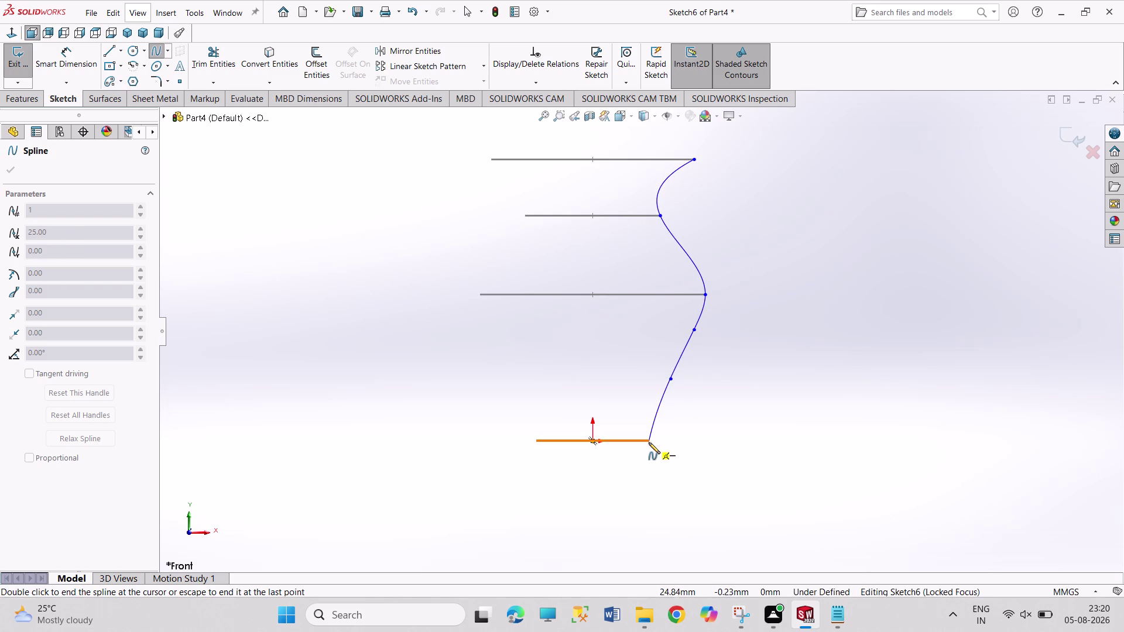
click(647, 443)
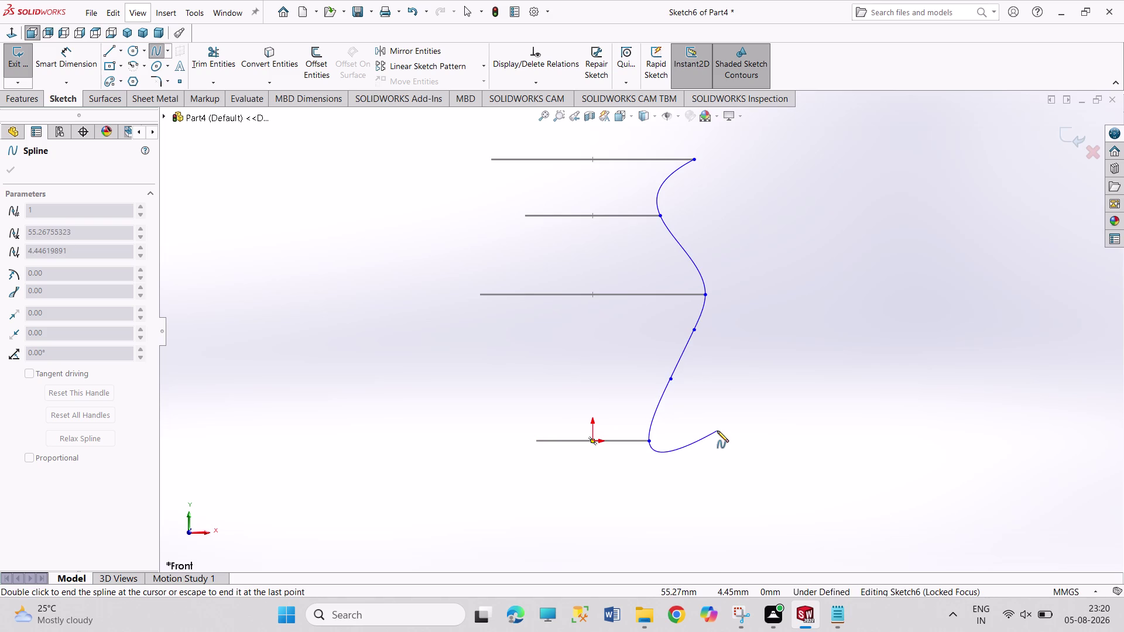
right_click(717, 430)
Finish the spline and nudge its two lower curve points downward.
click(723, 435)
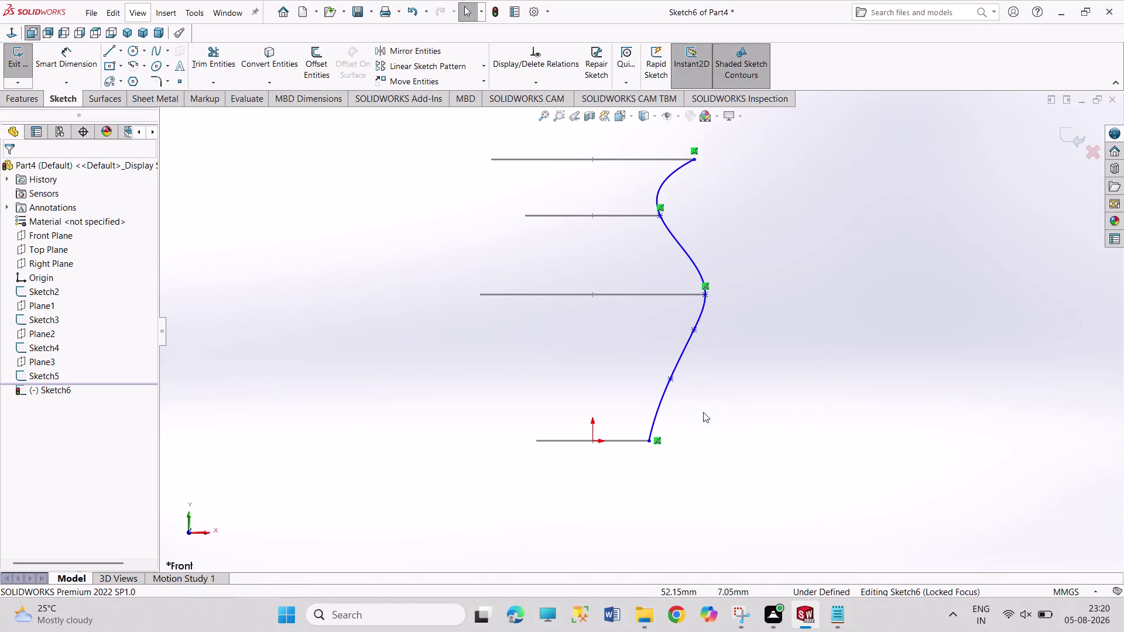
drag(670, 379, 670, 390)
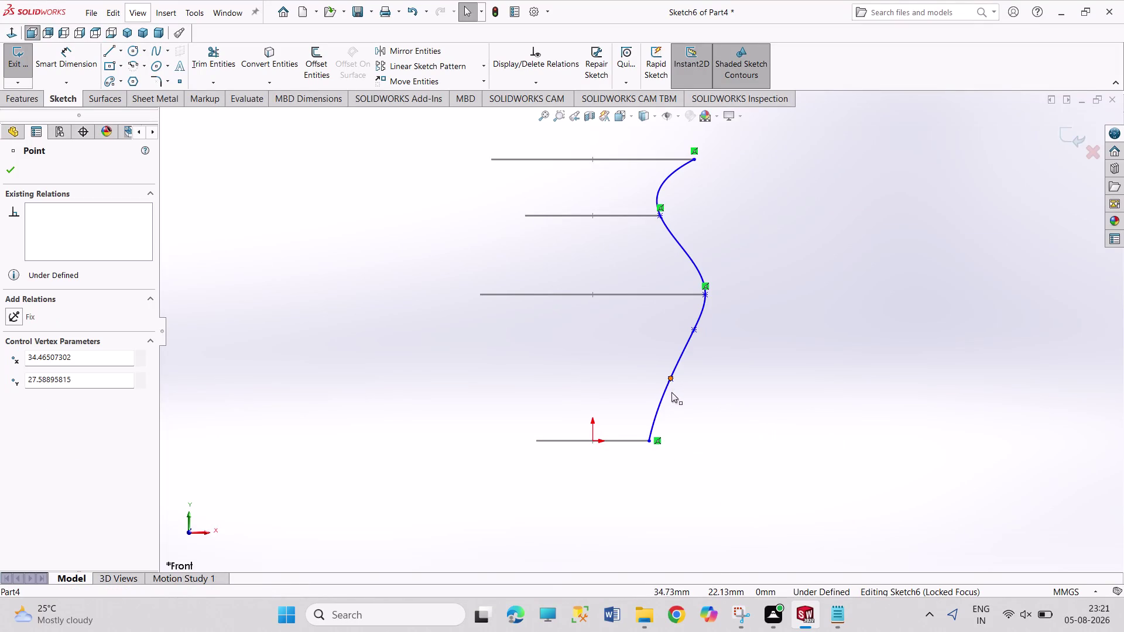
drag(671, 390, 671, 396)
click(732, 412)
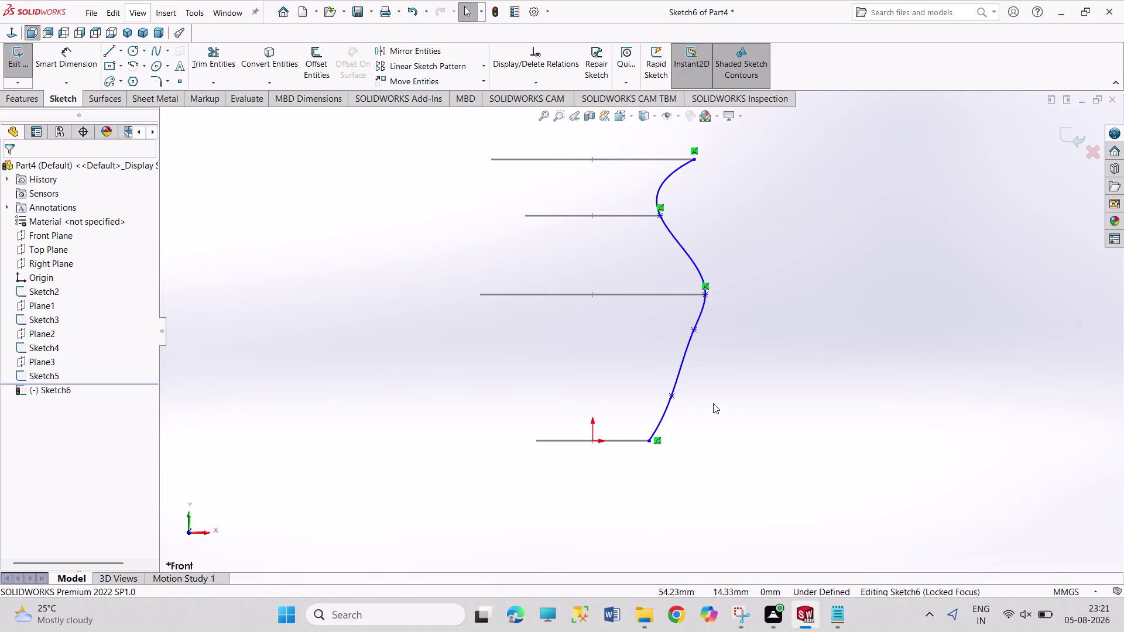
drag(694, 330, 693, 334)
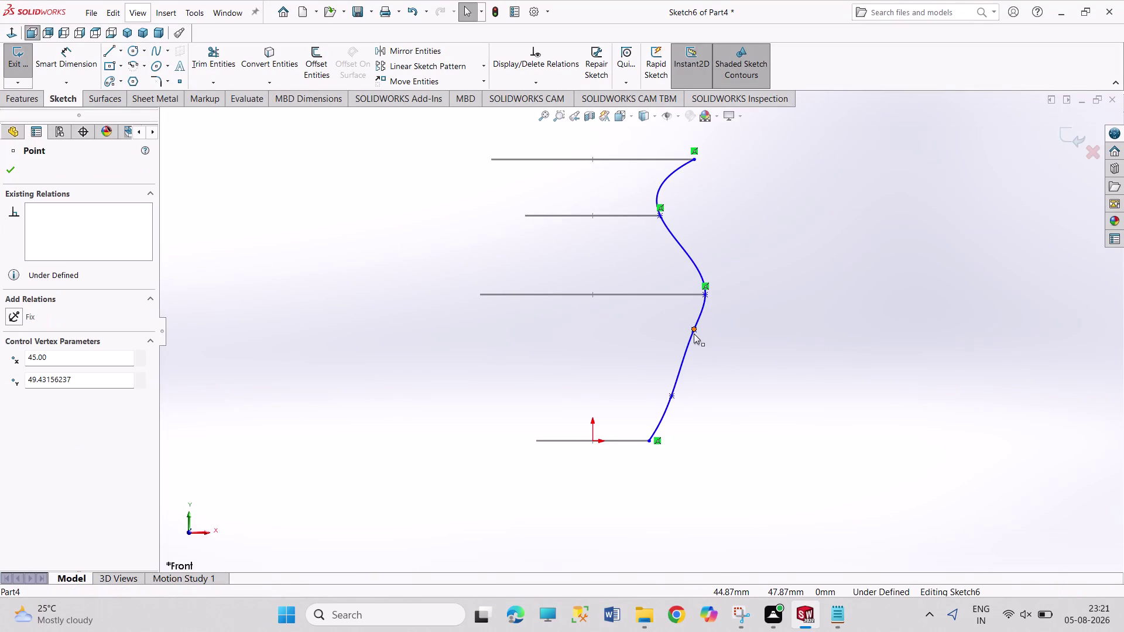
drag(694, 333, 695, 337)
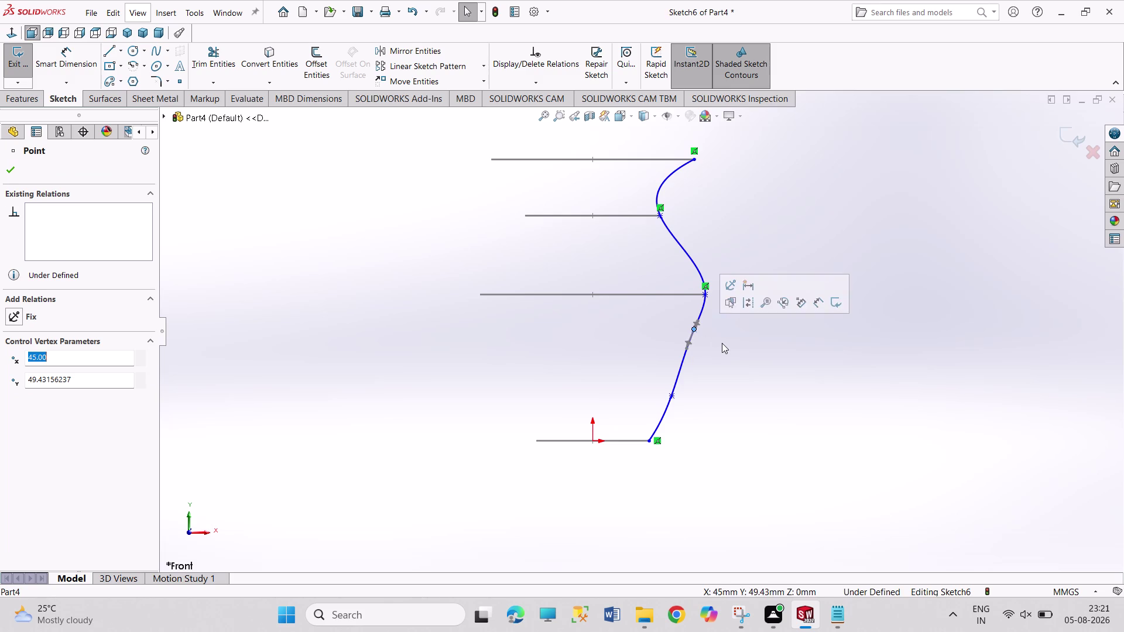
Adjust the position of the curve point below the third circle.
click(724, 346)
drag(690, 327, 694, 337)
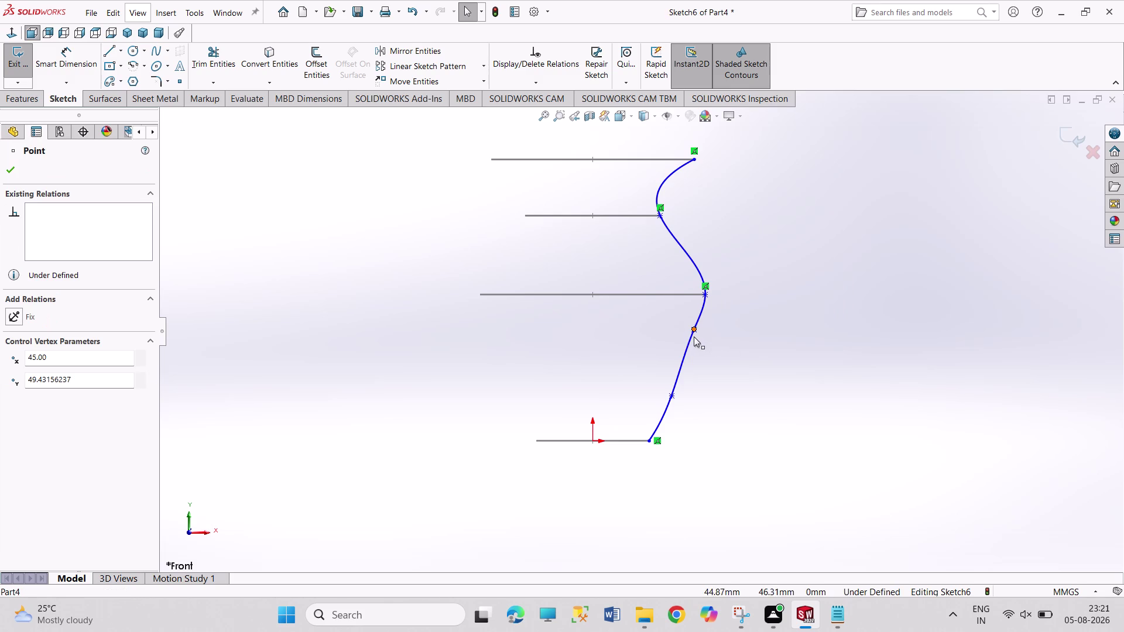
drag(694, 337, 694, 337)
drag(694, 327, 694, 333)
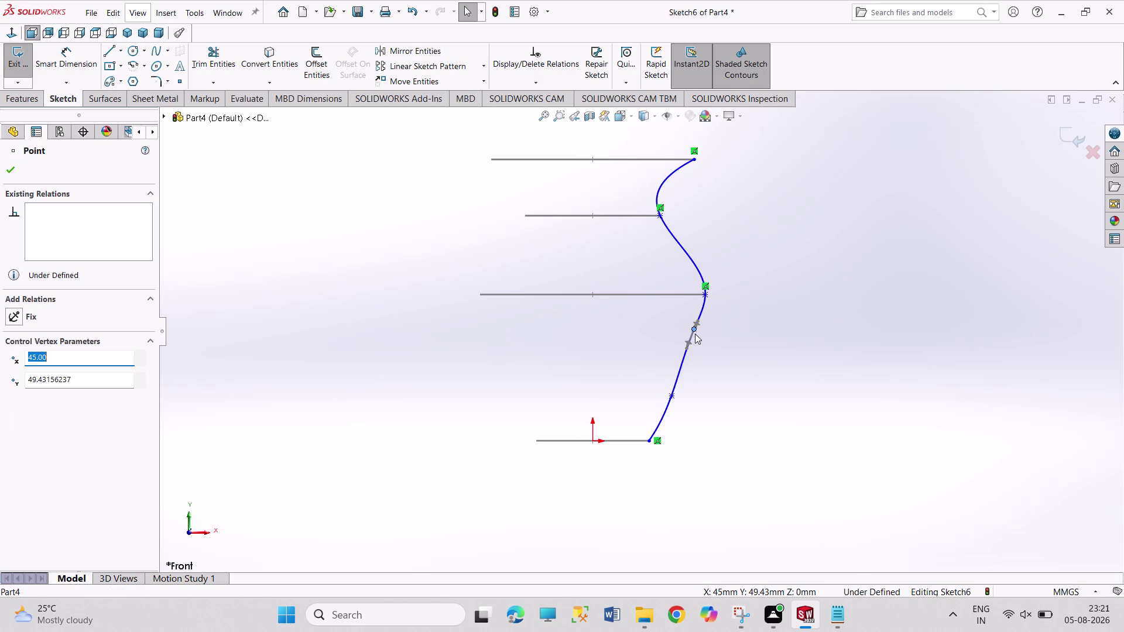
drag(694, 333, 695, 334)
click(754, 367)
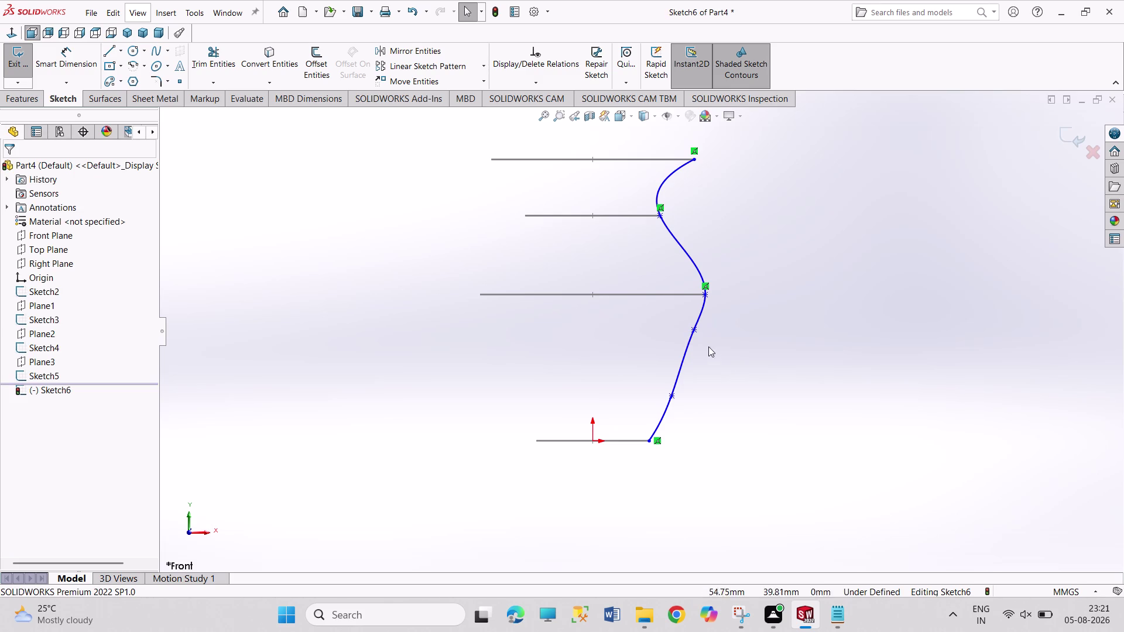
Drag the lower control point to smooth the curve, then exit the sketch.
drag(692, 329, 690, 343)
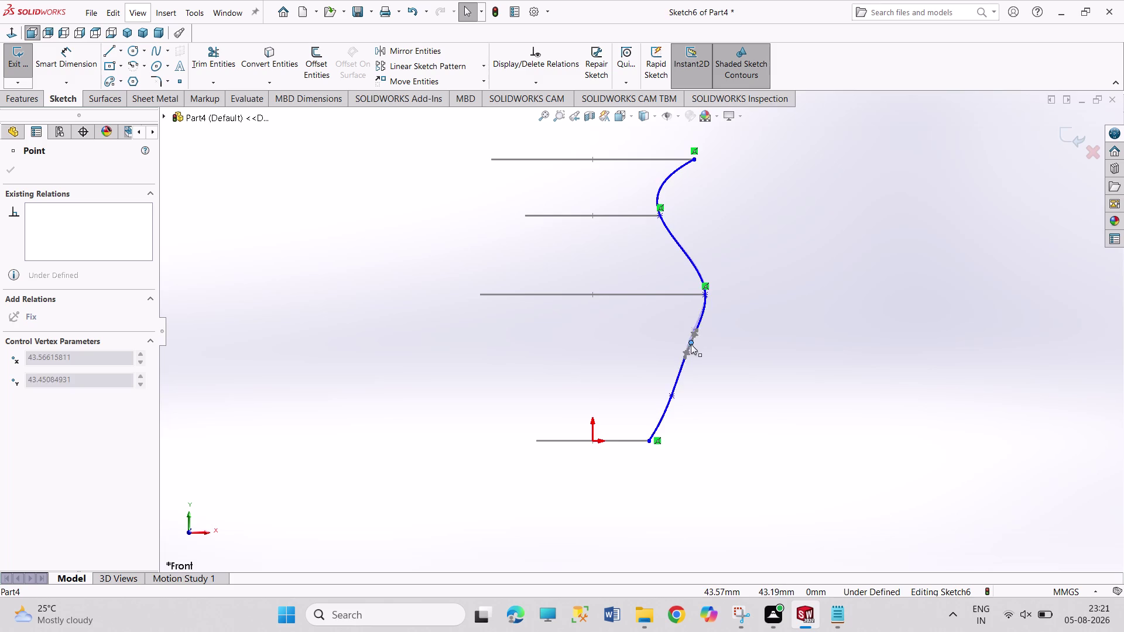
drag(691, 343, 691, 360)
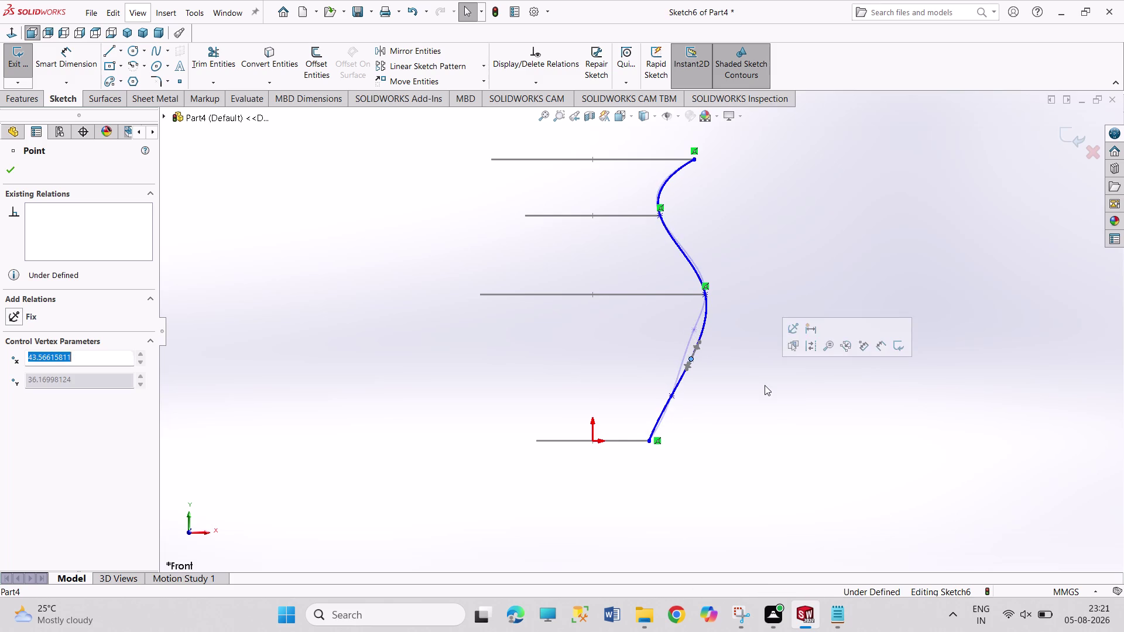
click(764, 386)
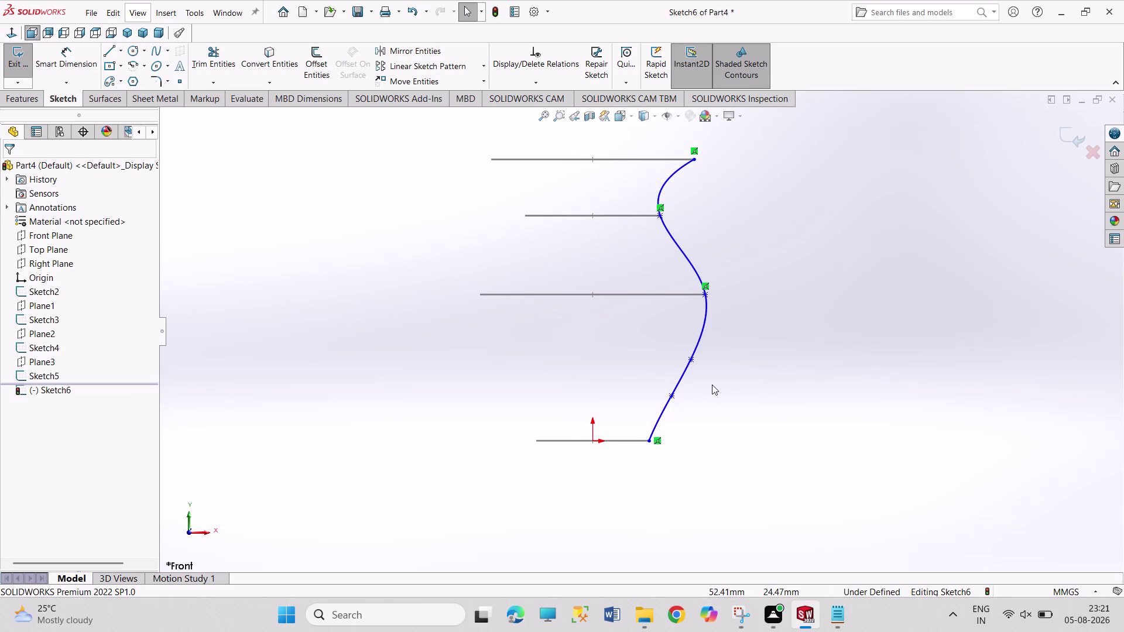
click(744, 385)
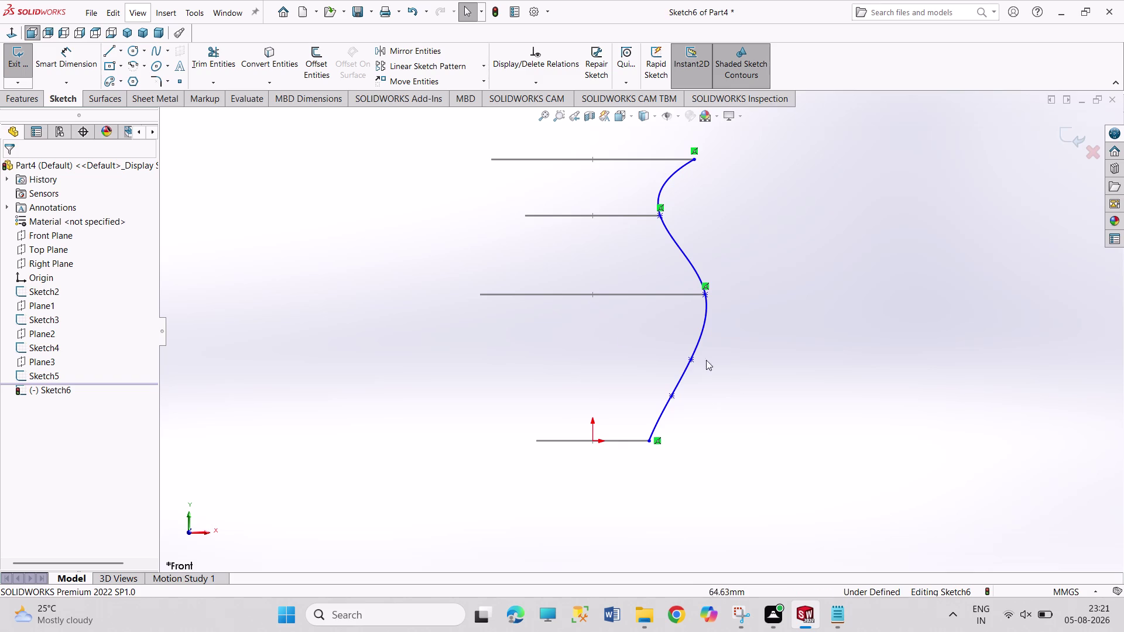
click(15, 58)
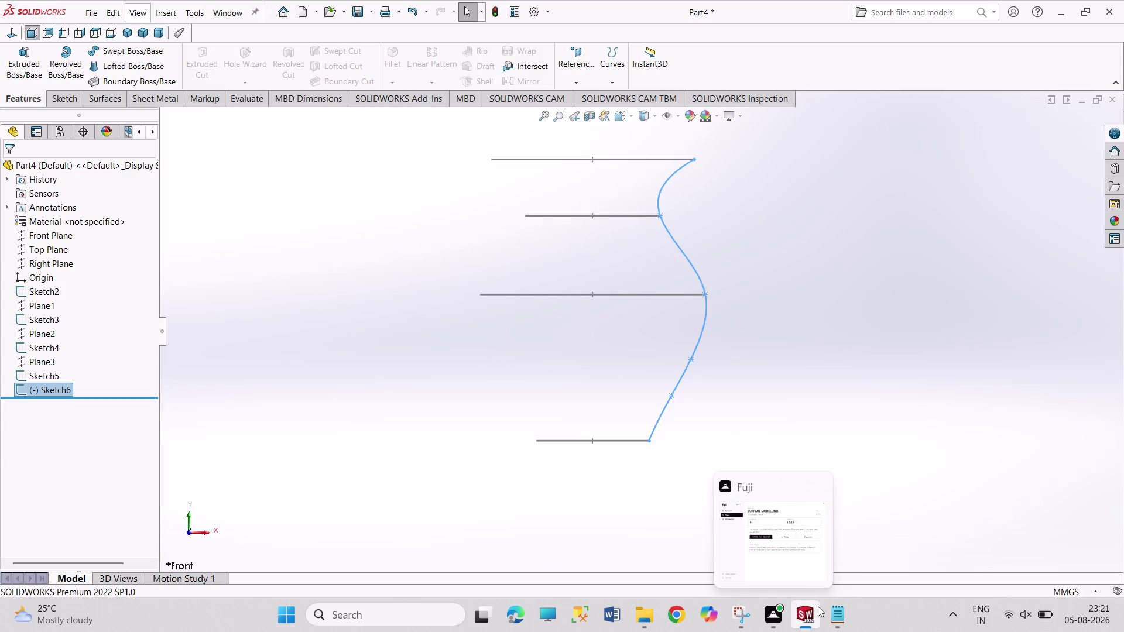
Try a revolve on the profile from the Surfaces features, then cancel it.
click(856, 368)
drag(807, 237, 924, 382)
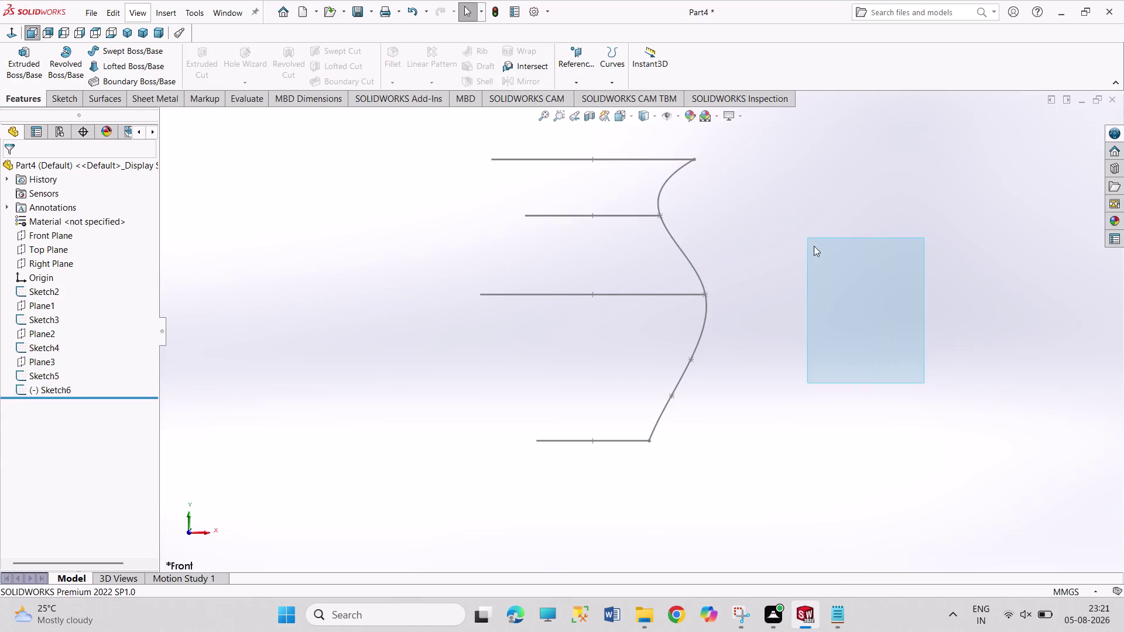
drag(804, 233, 950, 434)
drag(793, 210, 929, 416)
drag(799, 211, 890, 411)
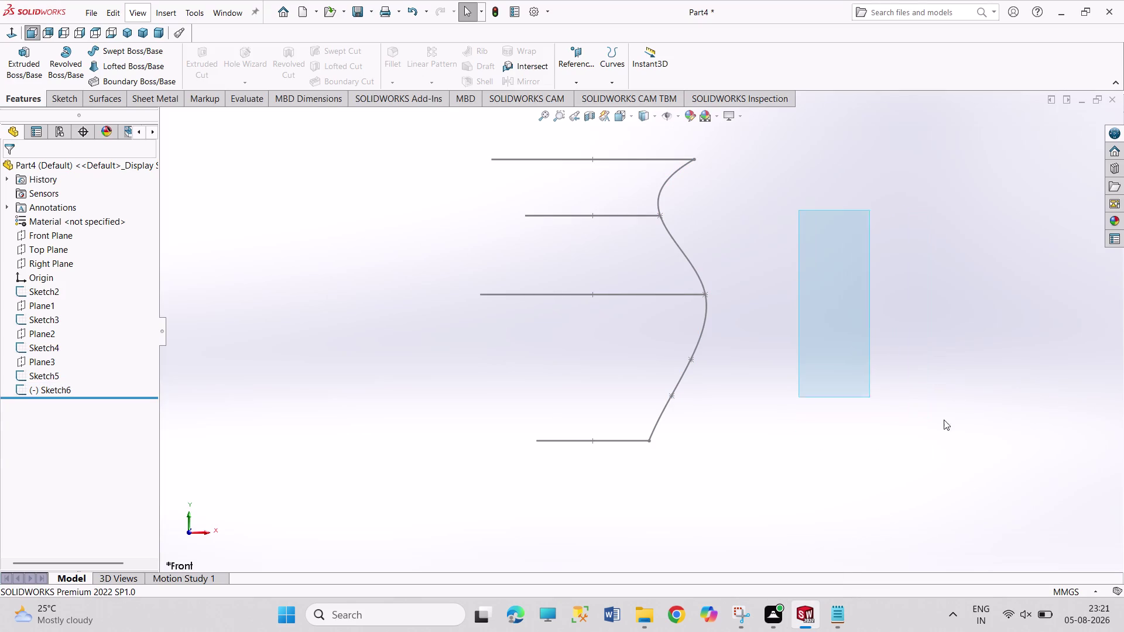
drag(890, 410, 949, 417)
drag(818, 188, 987, 454)
drag(840, 203, 1008, 366)
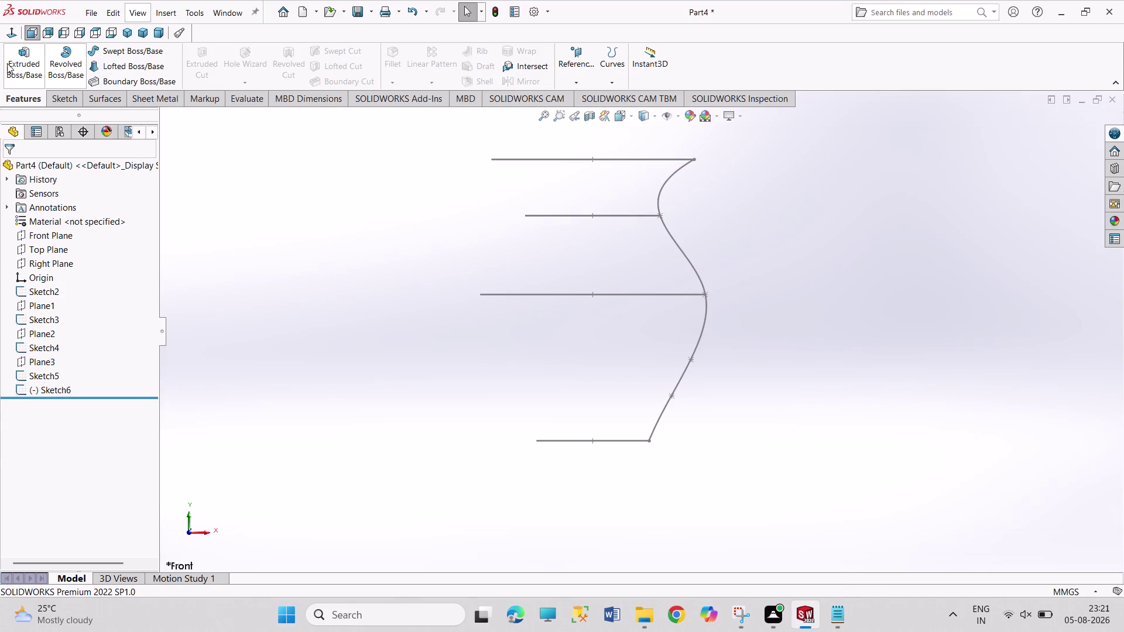
click(93, 99)
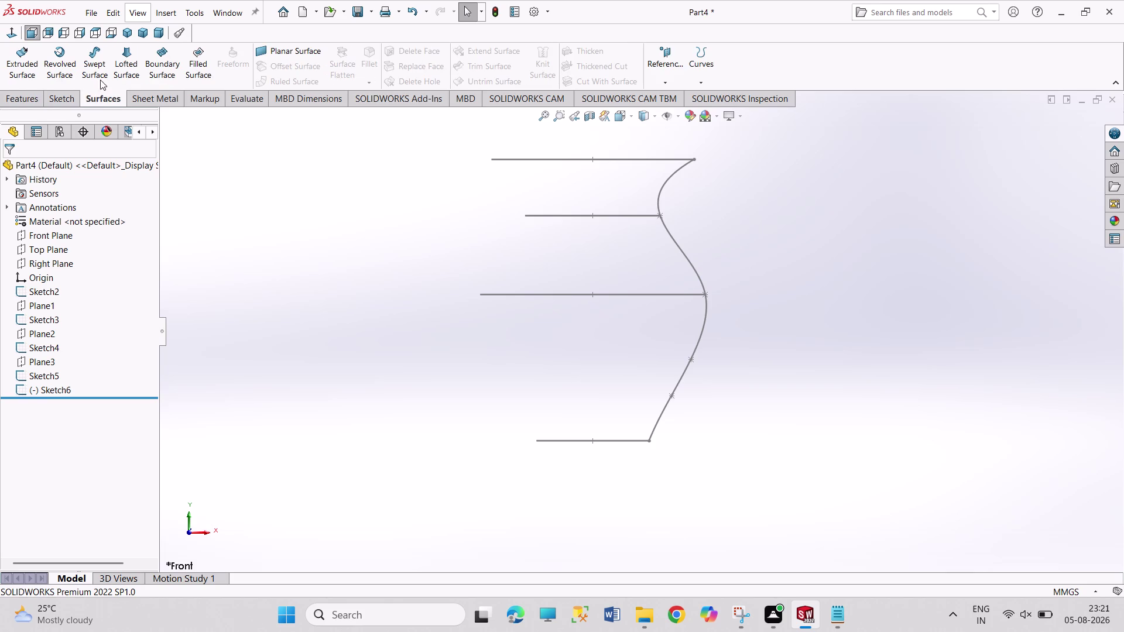
click(68, 72)
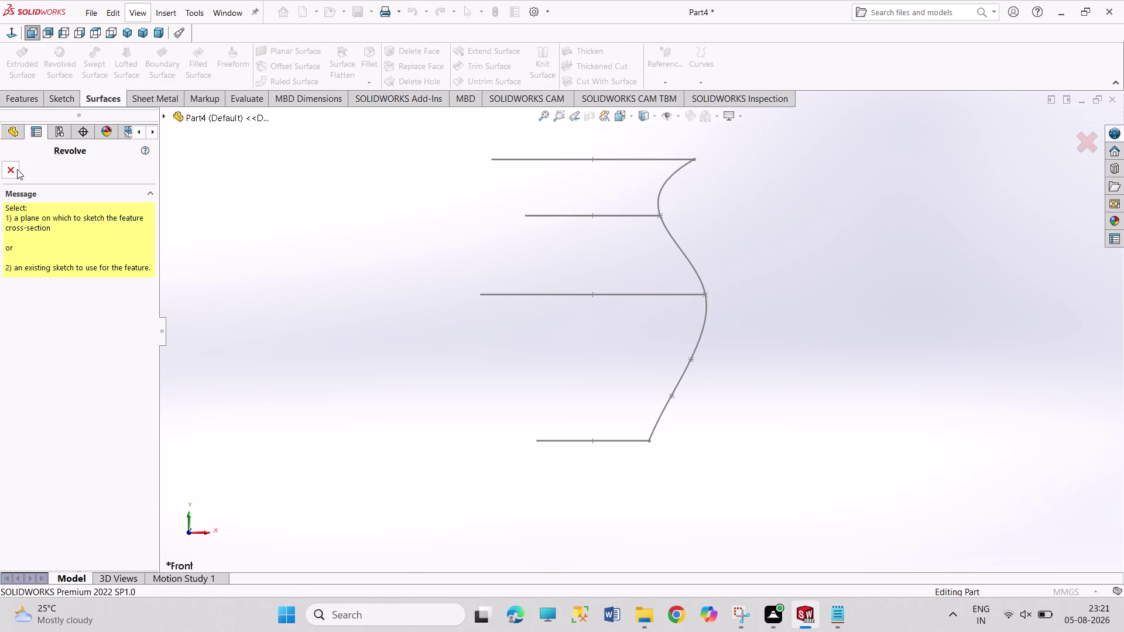
click(16, 170)
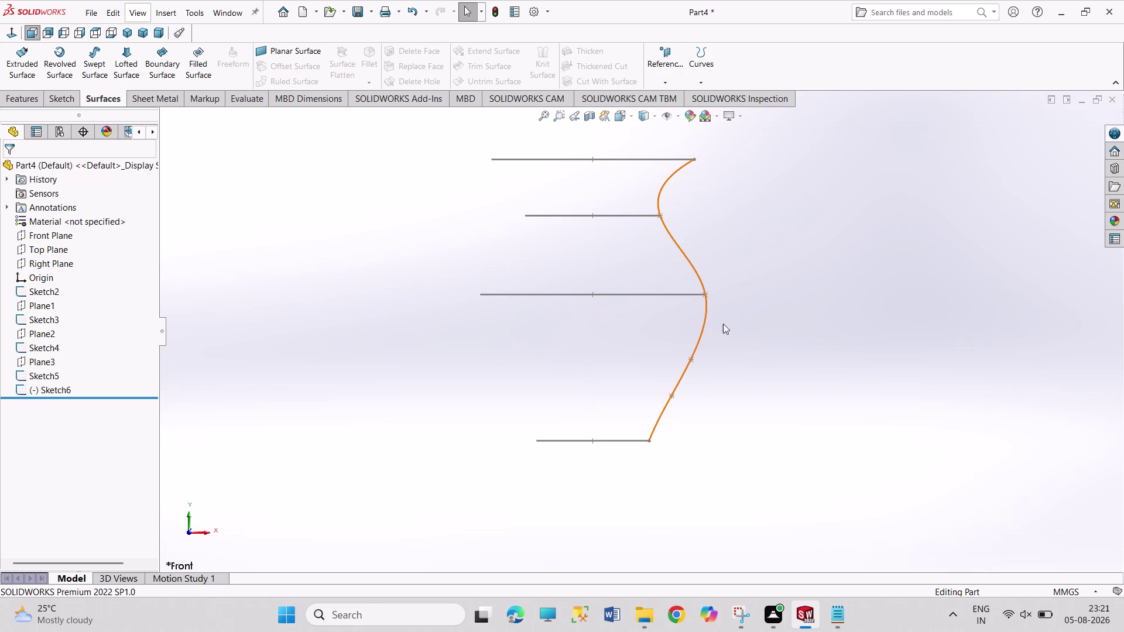
Select the vase profile curve and browse the Sketch, Surfaces and Features commands.
click(702, 336)
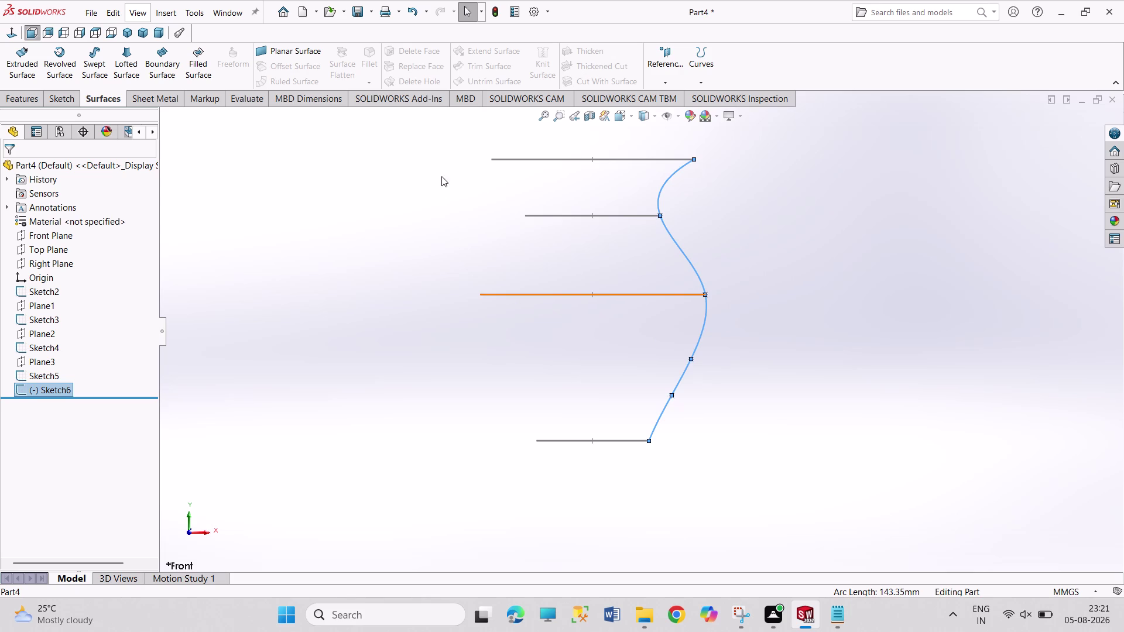
click(63, 96)
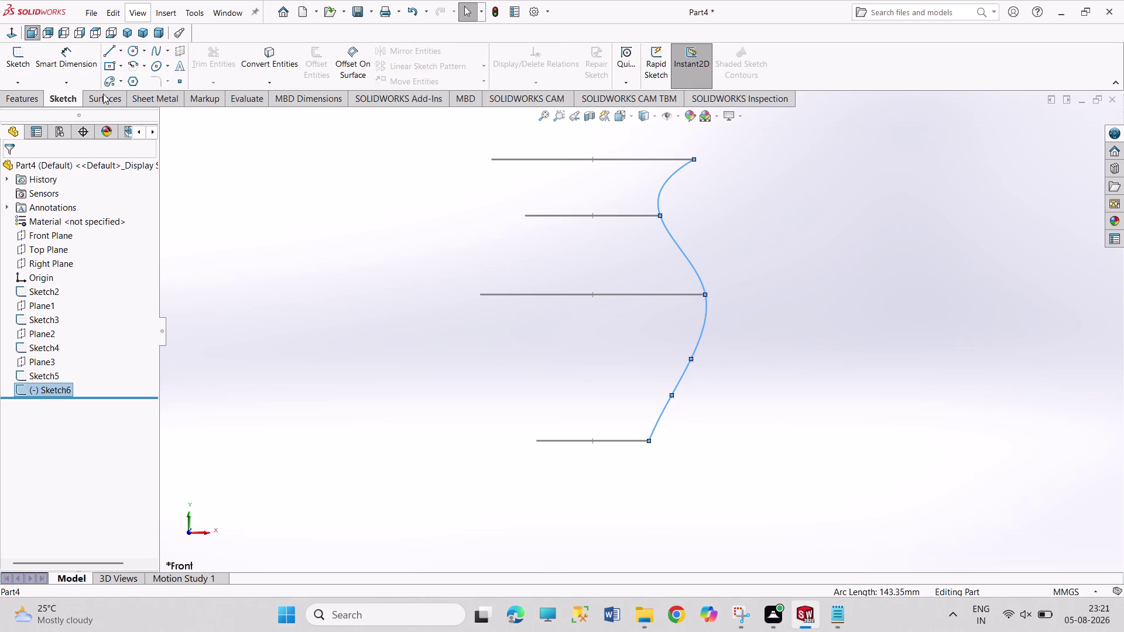
click(104, 94)
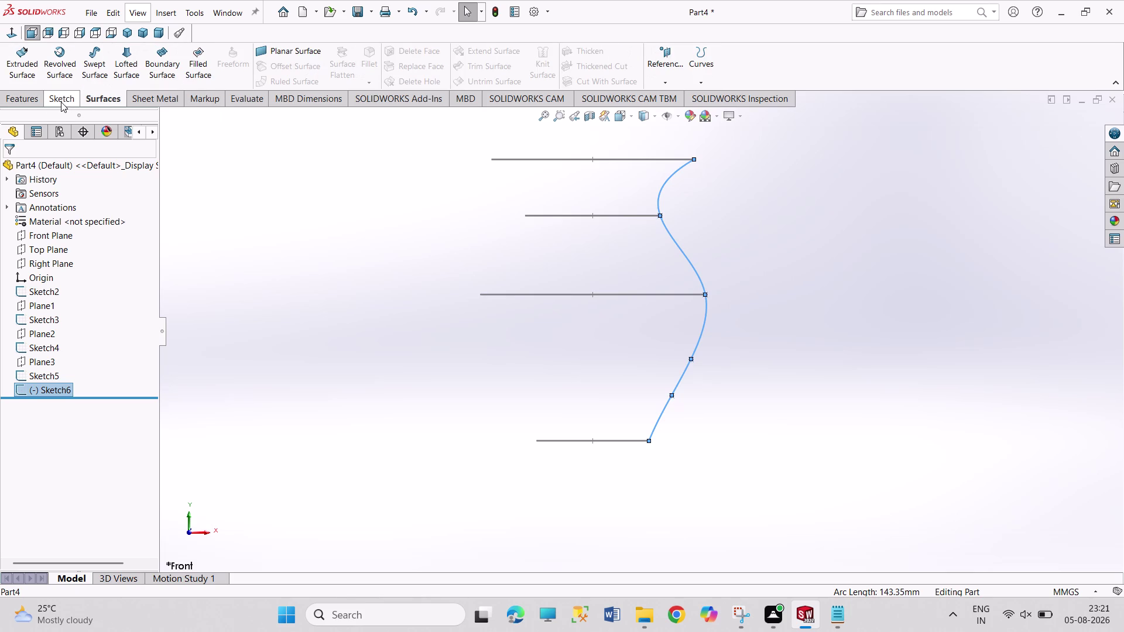
click(32, 105)
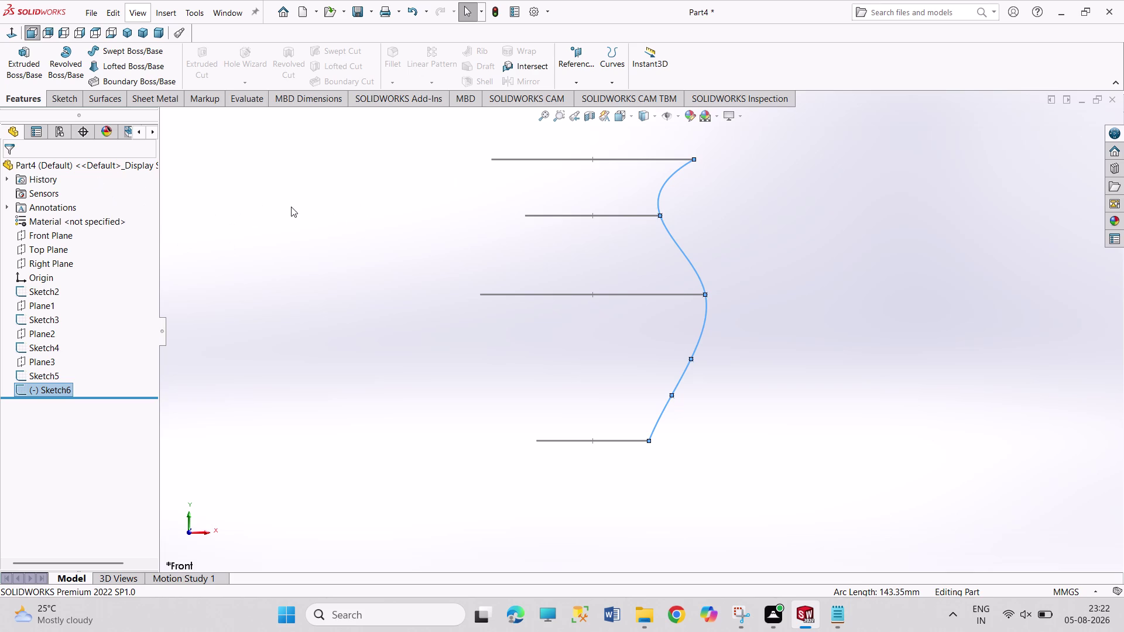
click(291, 207)
triple_click(290, 207)
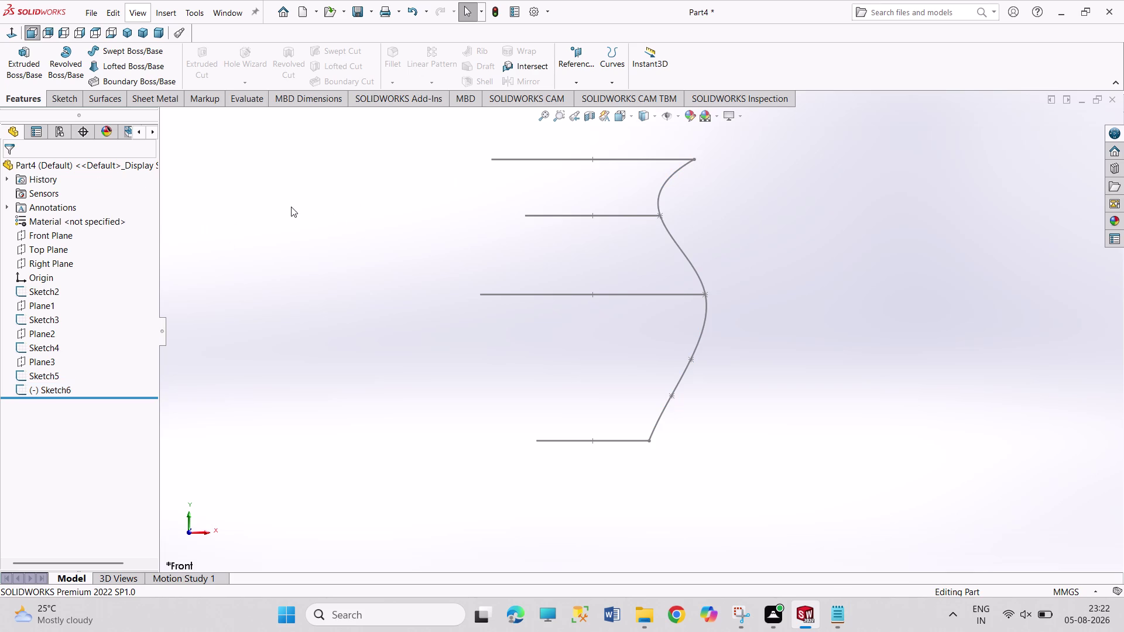
drag(291, 206, 410, 343)
drag(293, 243, 370, 320)
click(61, 102)
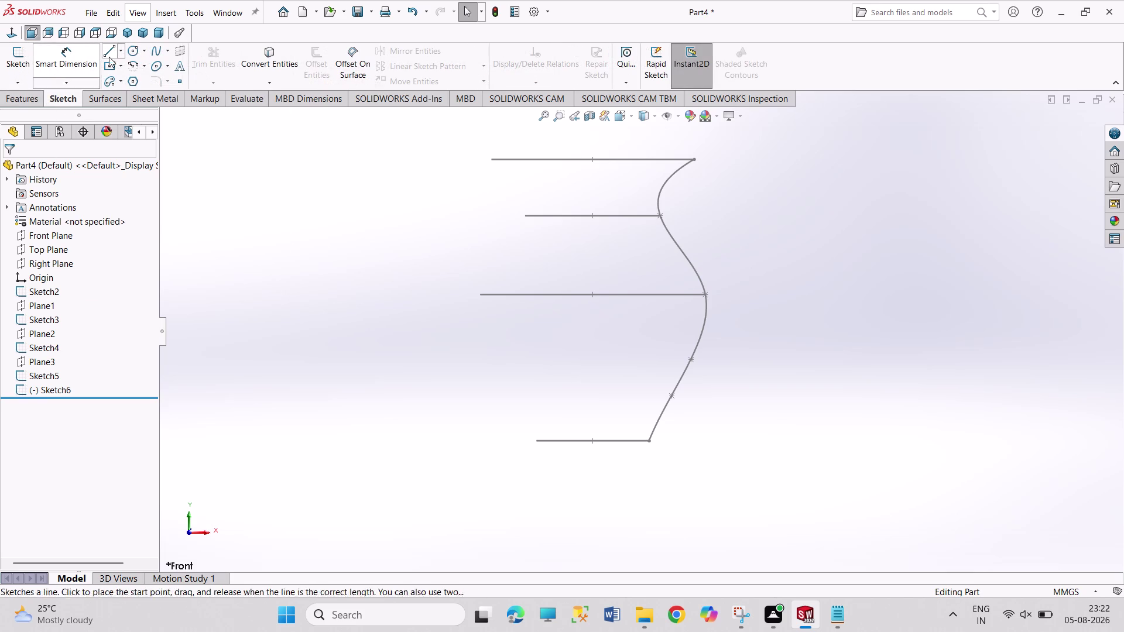
Show the sketches isometrically, orbit around them, and select the Front Plane.
click(157, 55)
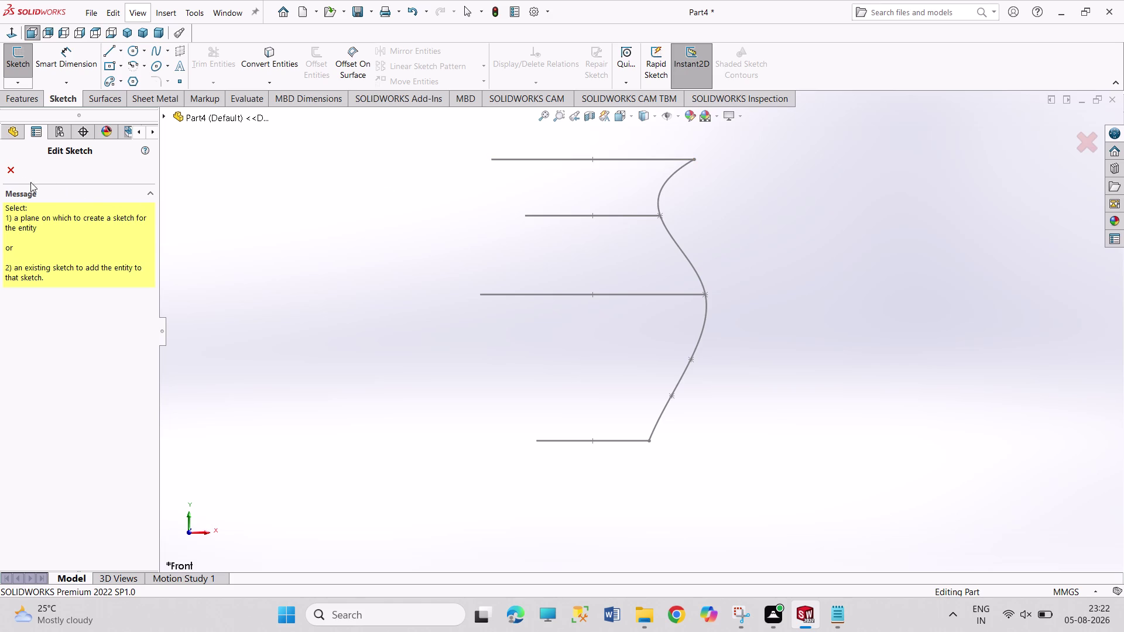
click(17, 173)
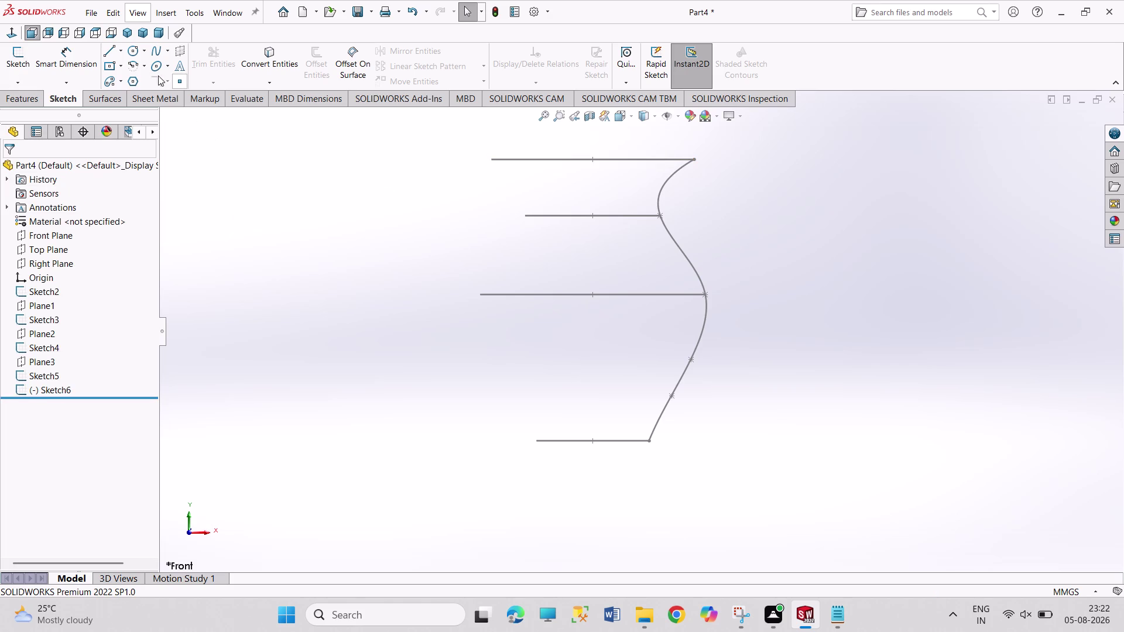
click(11, 34)
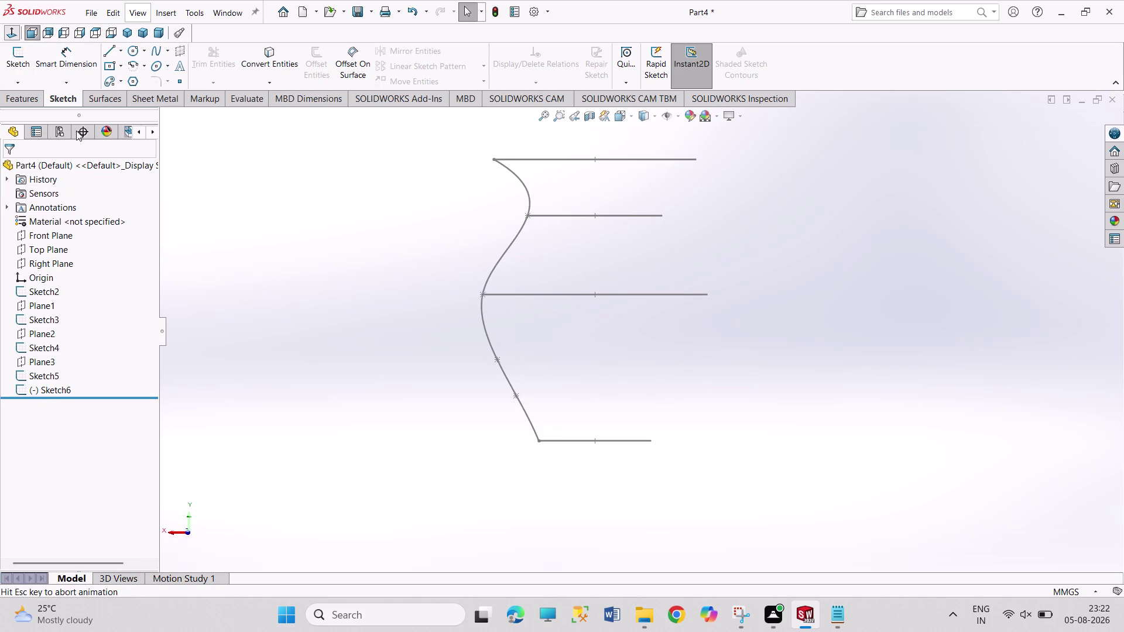
click(418, 335)
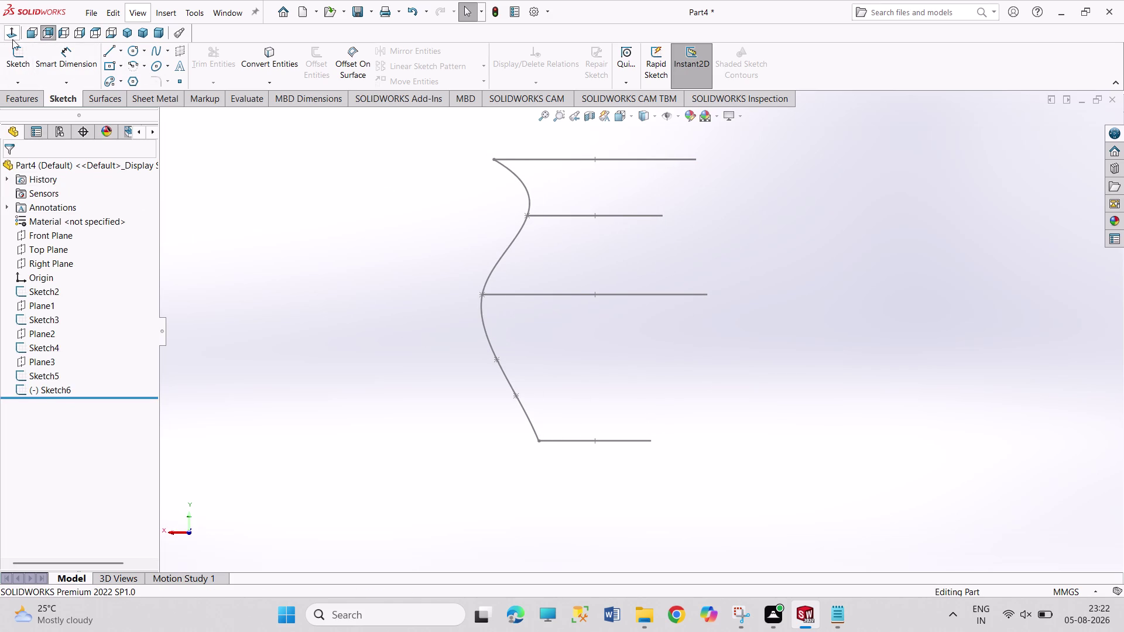
click(12, 35)
click(125, 32)
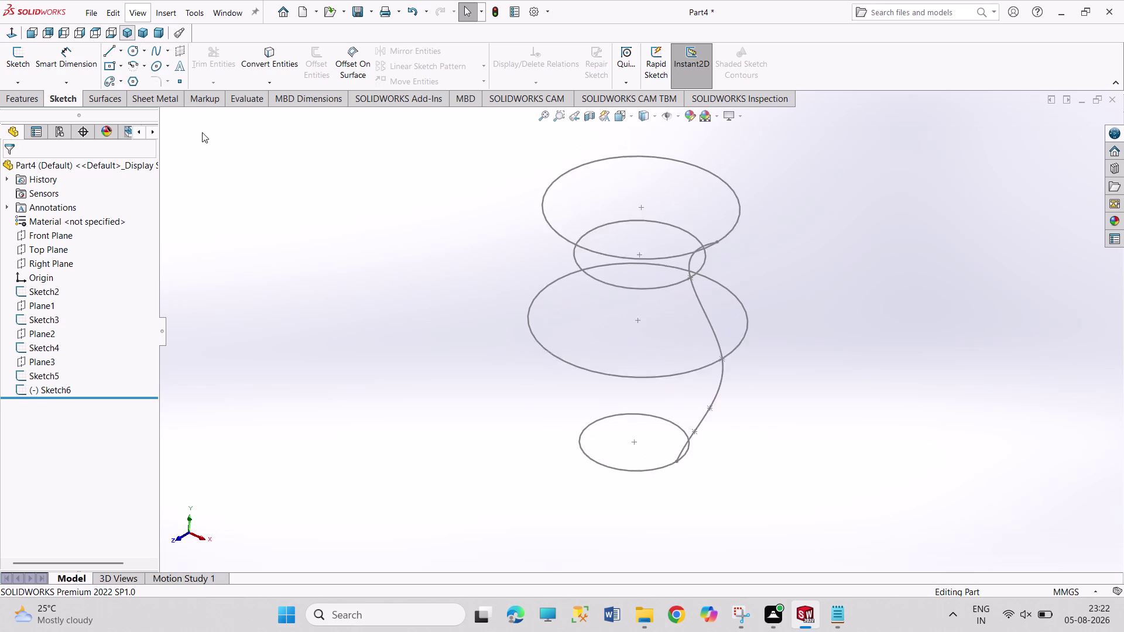
middle_drag(319, 307, 392, 274)
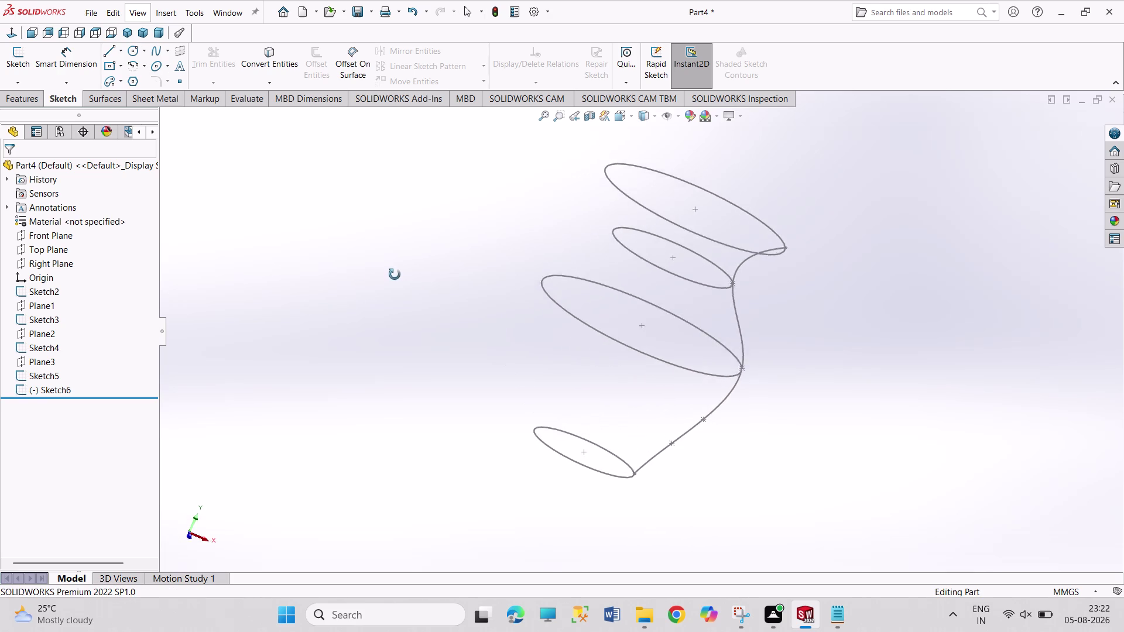
middle_drag(392, 274, 403, 317)
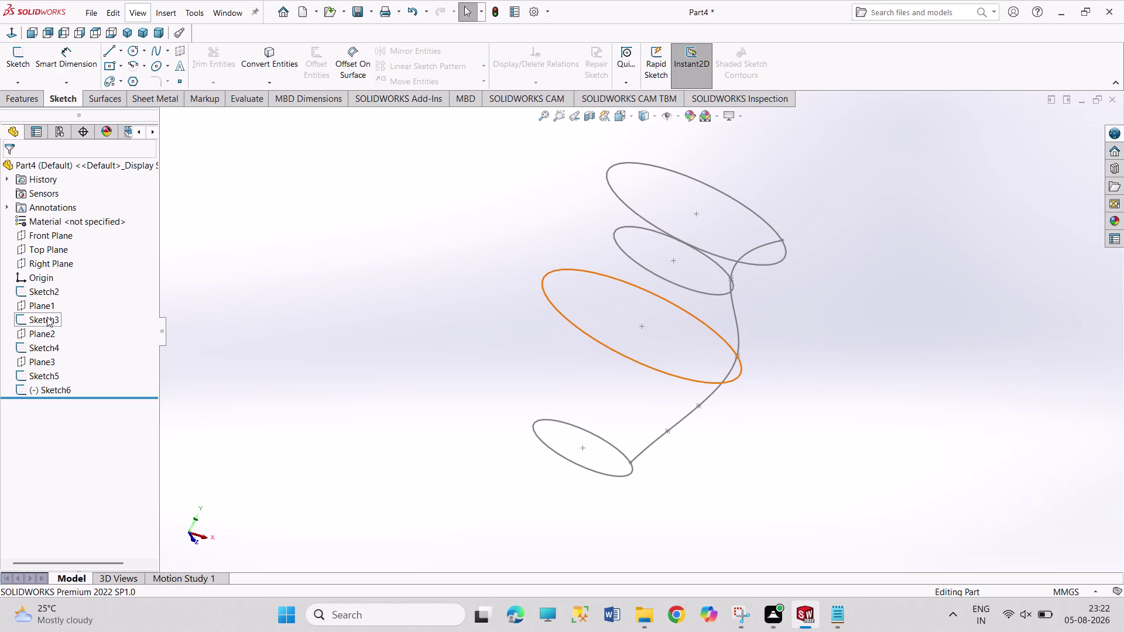
click(51, 237)
click(61, 226)
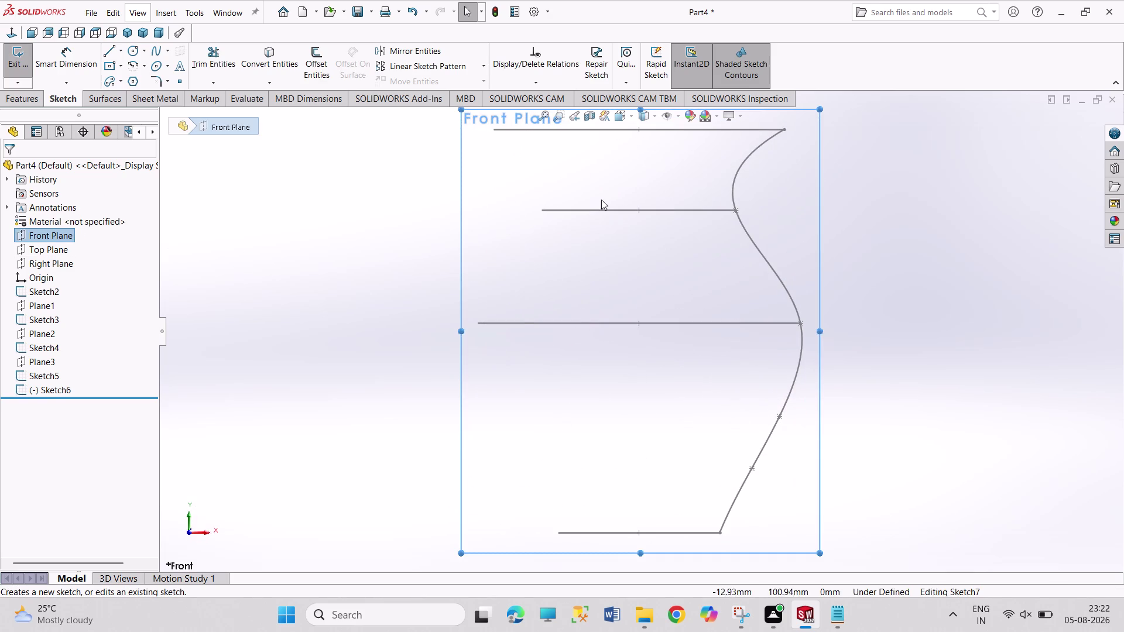
scroll(up, 3)
scroll(down, 3)
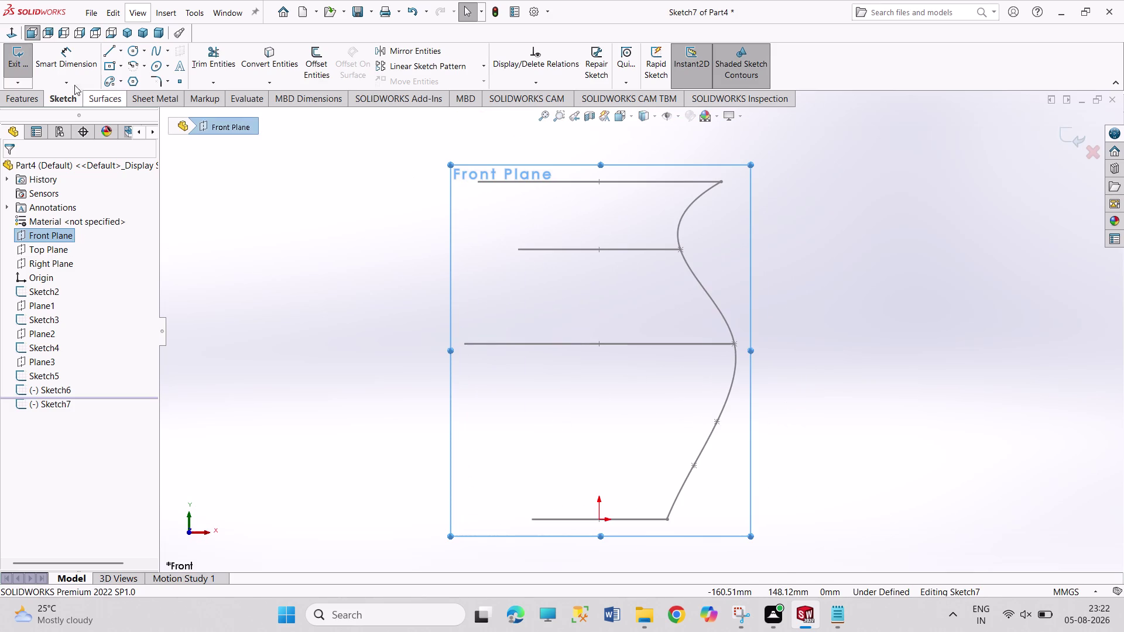
click(154, 51)
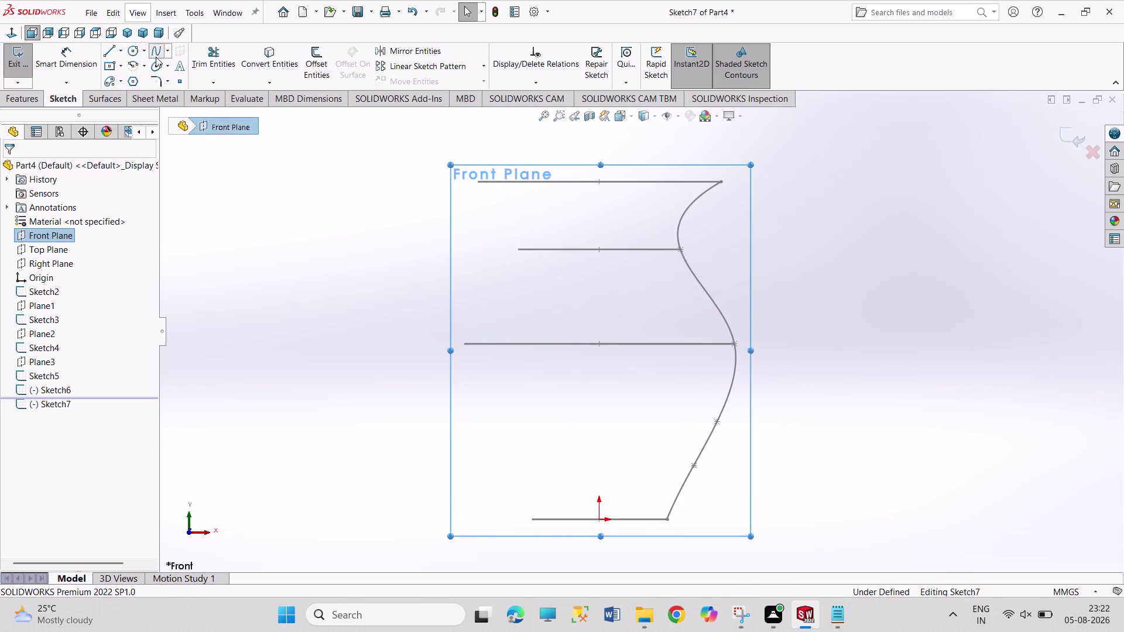
click(478, 181)
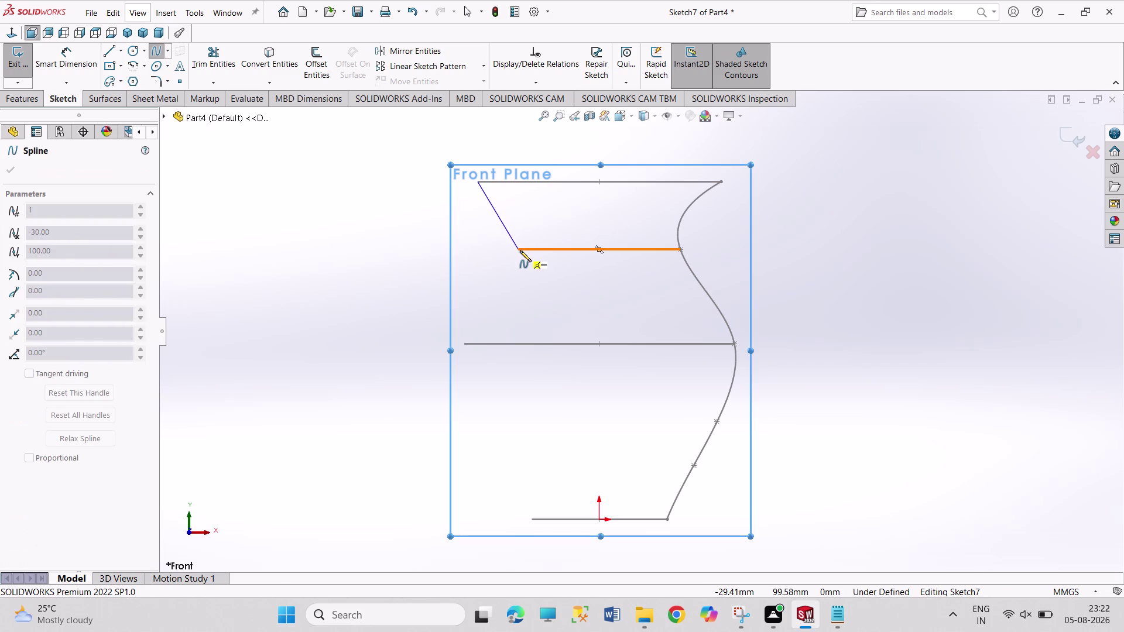
click(520, 250)
click(465, 344)
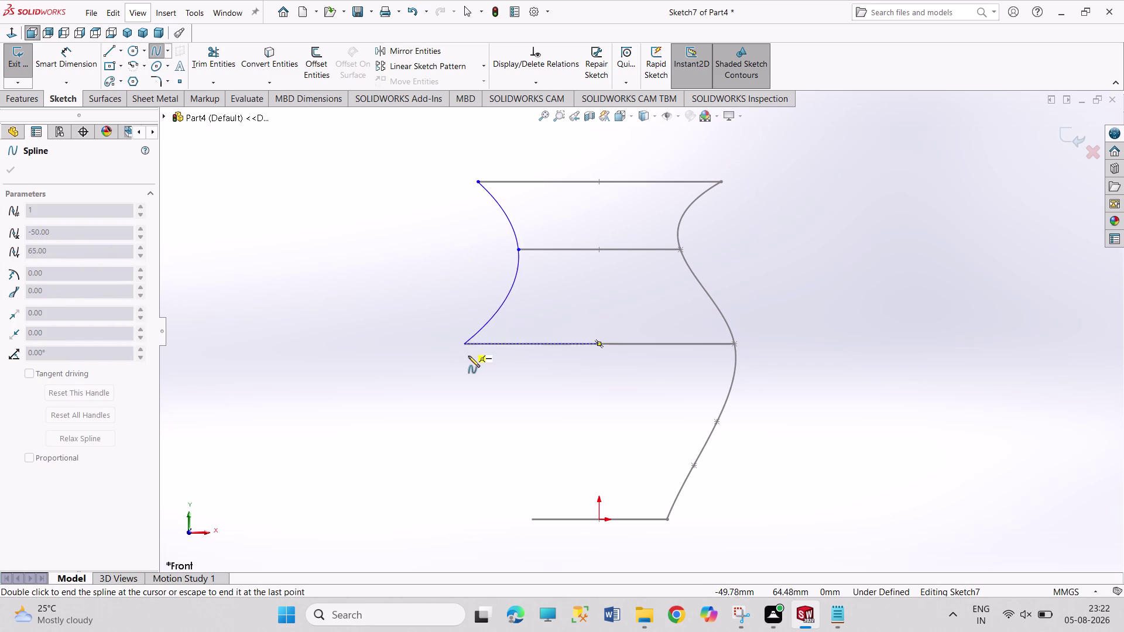
click(487, 413)
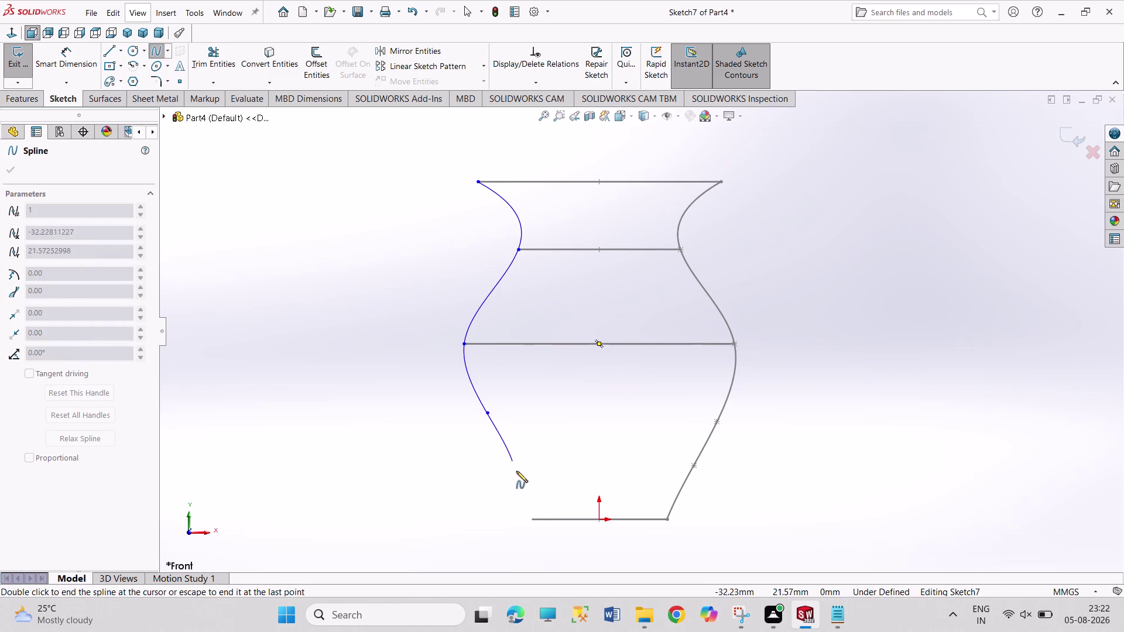
click(532, 518)
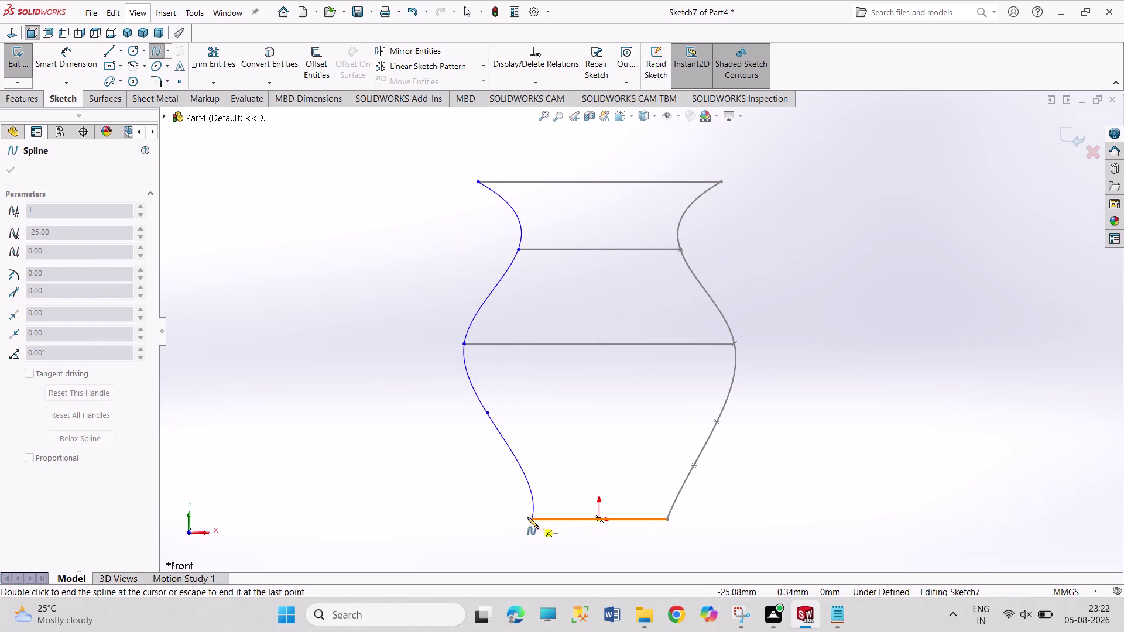
right_click(477, 499)
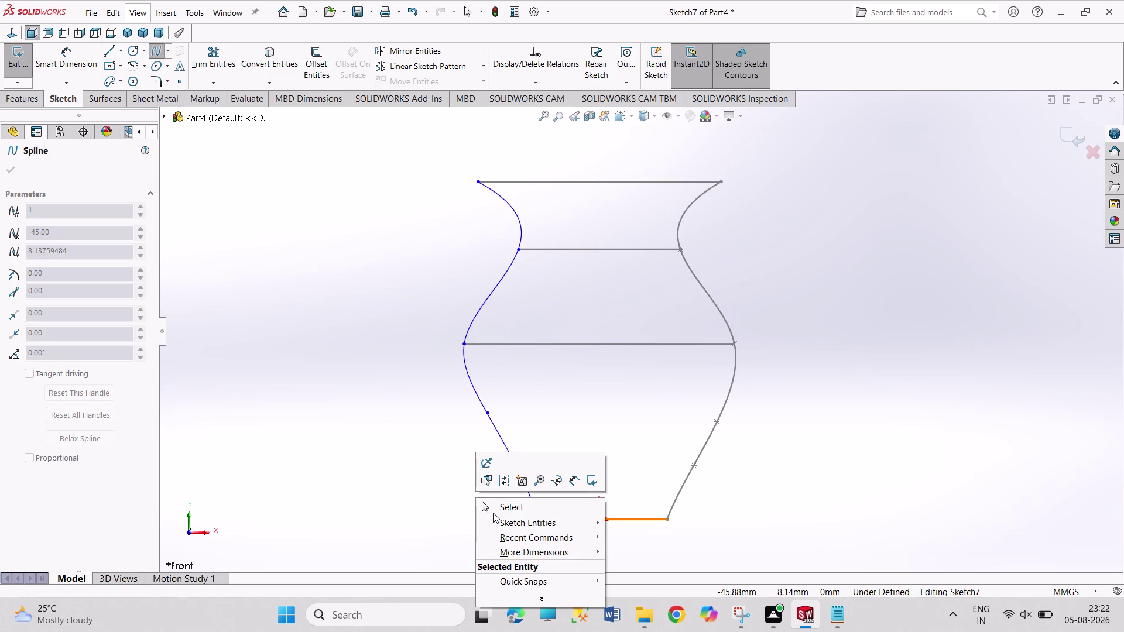
click(493, 508)
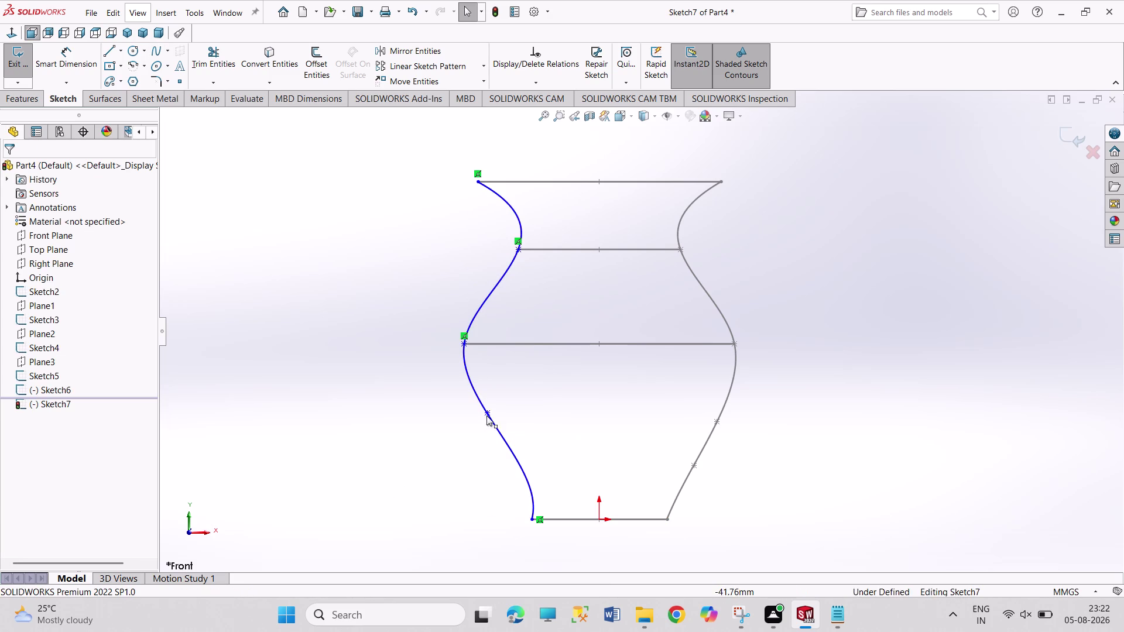
drag(489, 412, 497, 461)
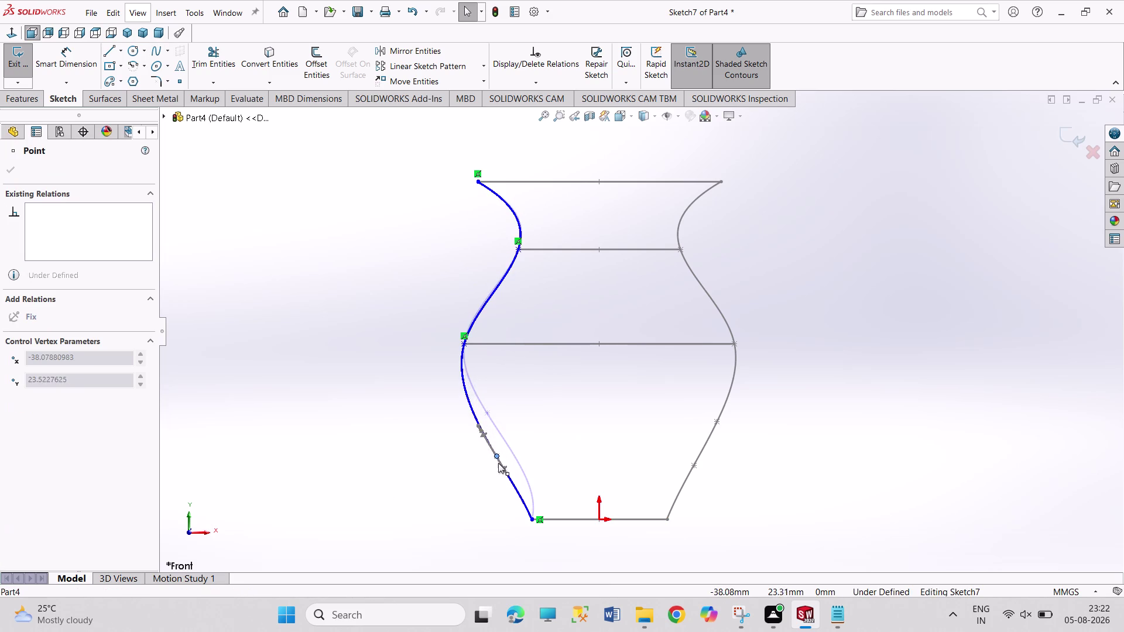
drag(497, 461, 501, 467)
click(430, 470)
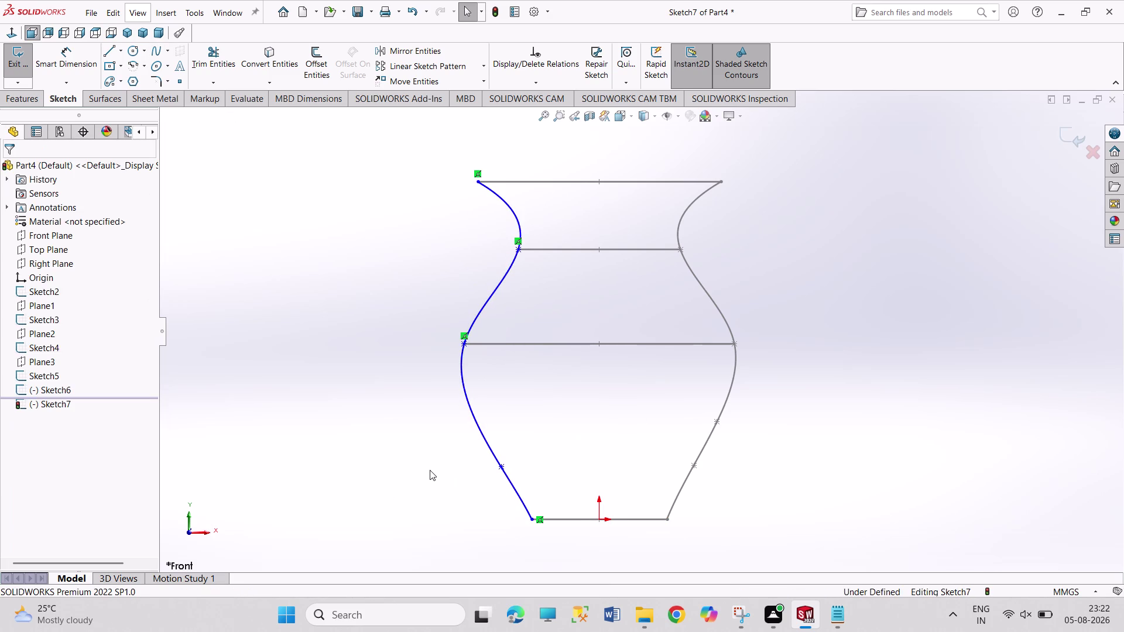
key(ctrl+z)
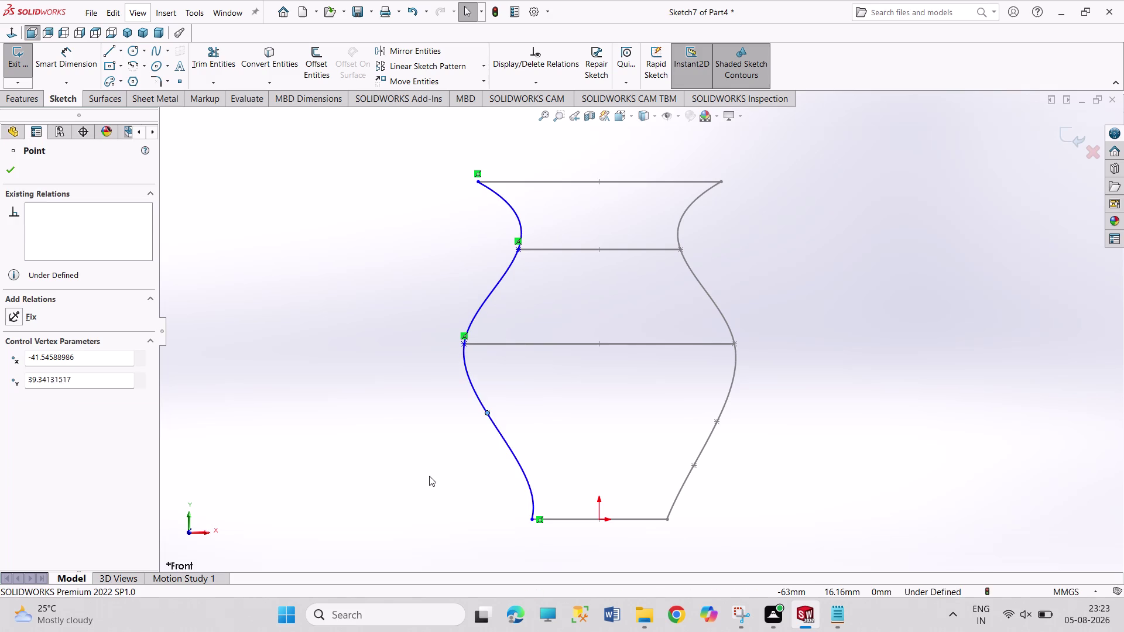
key(ctrl+z)
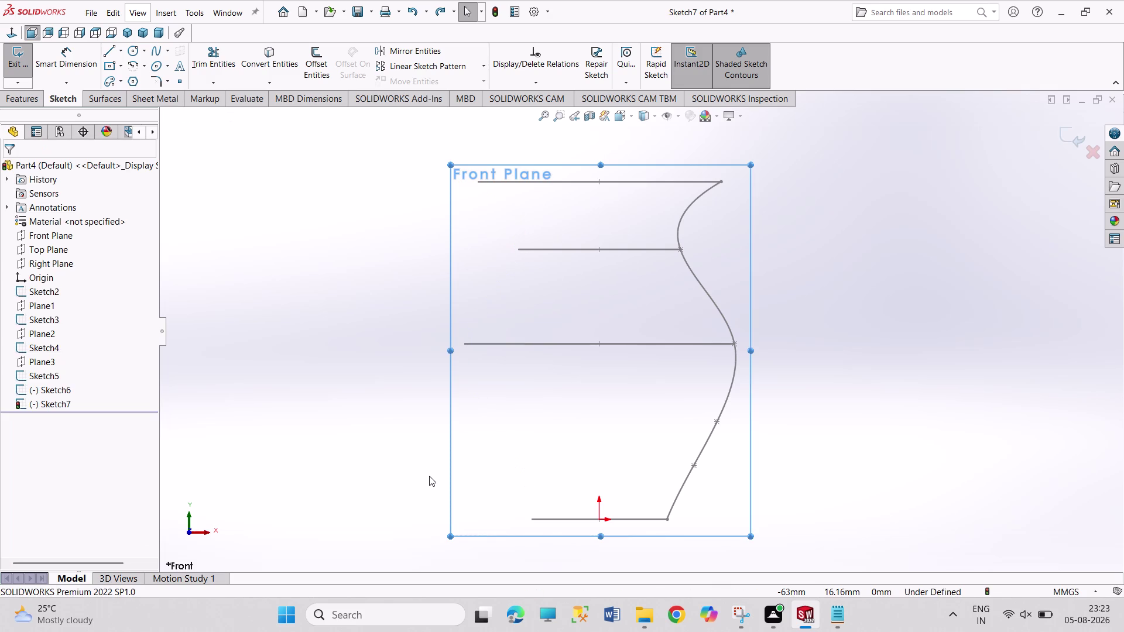
Switch to an isometric view and select the guide spline.
click(711, 438)
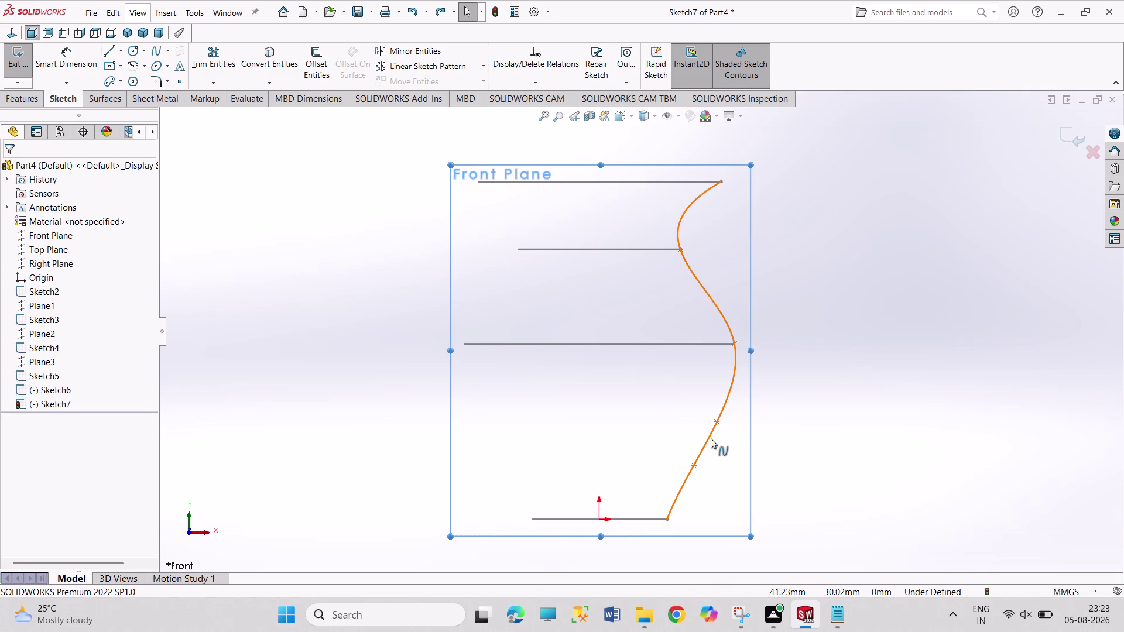
click(277, 57)
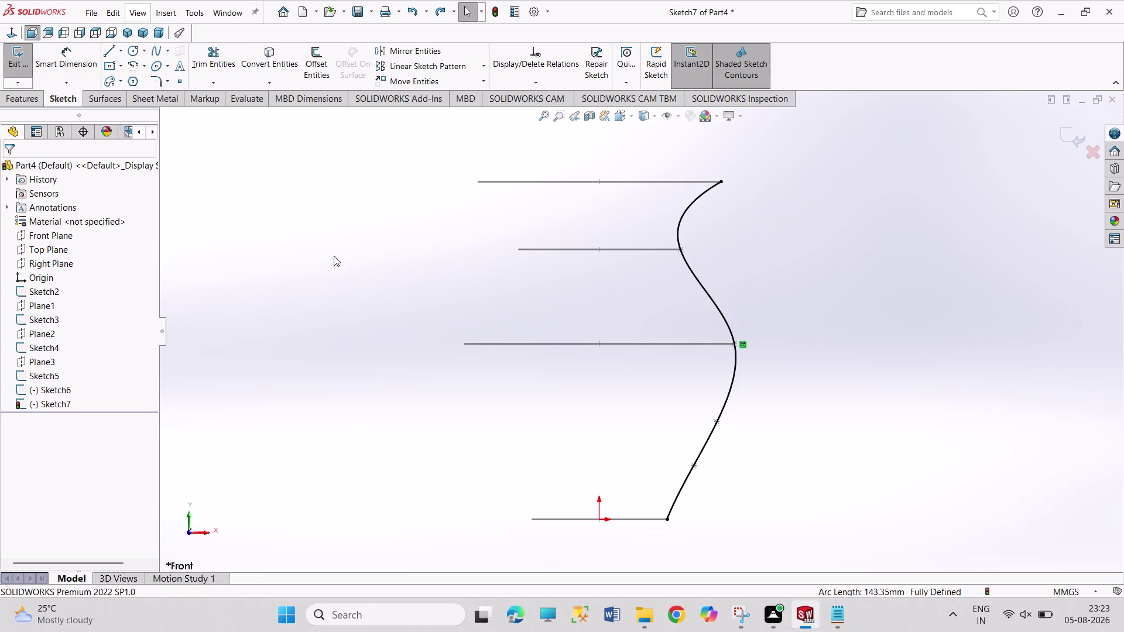
click(334, 256)
click(133, 35)
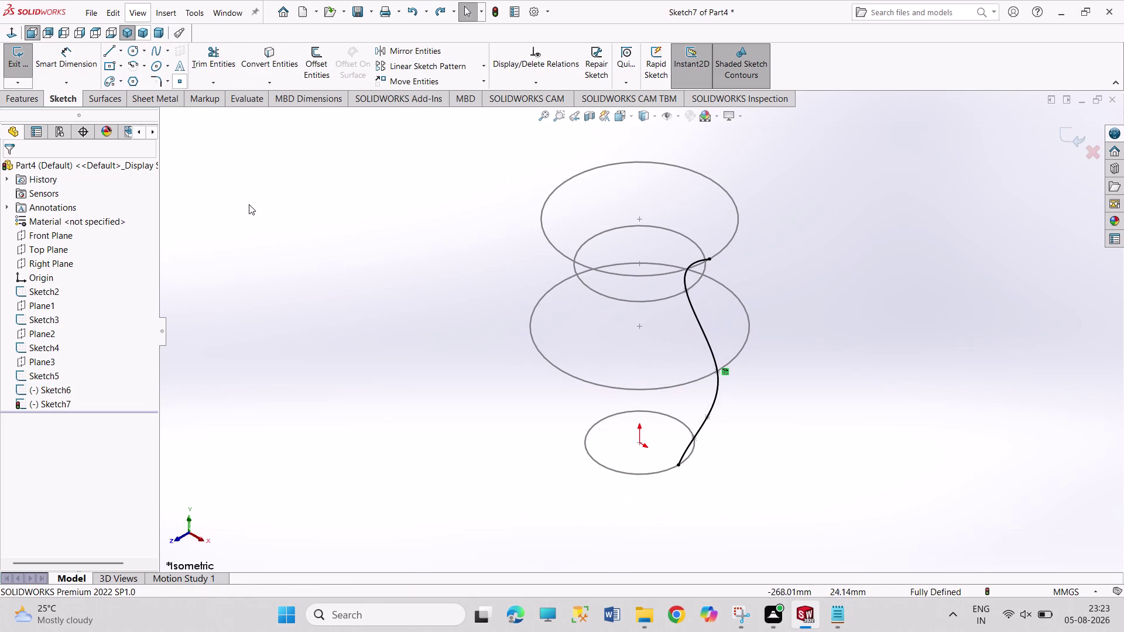
click(384, 48)
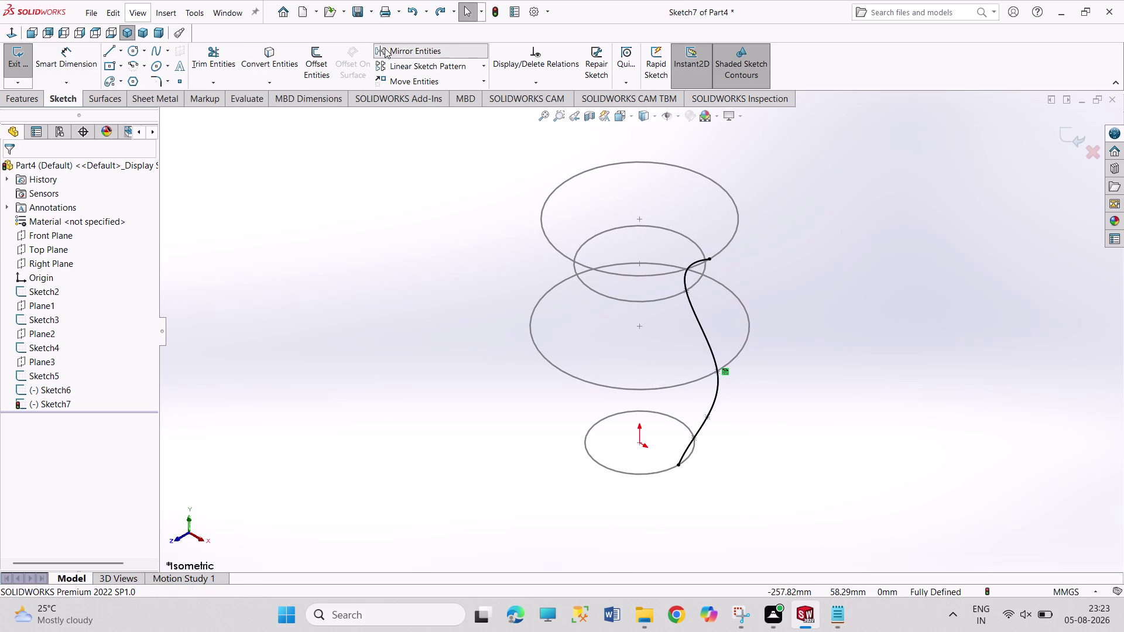
Mirror the spline about the Right Plane without copying, then exit the sketch.
click(705, 337)
click(98, 342)
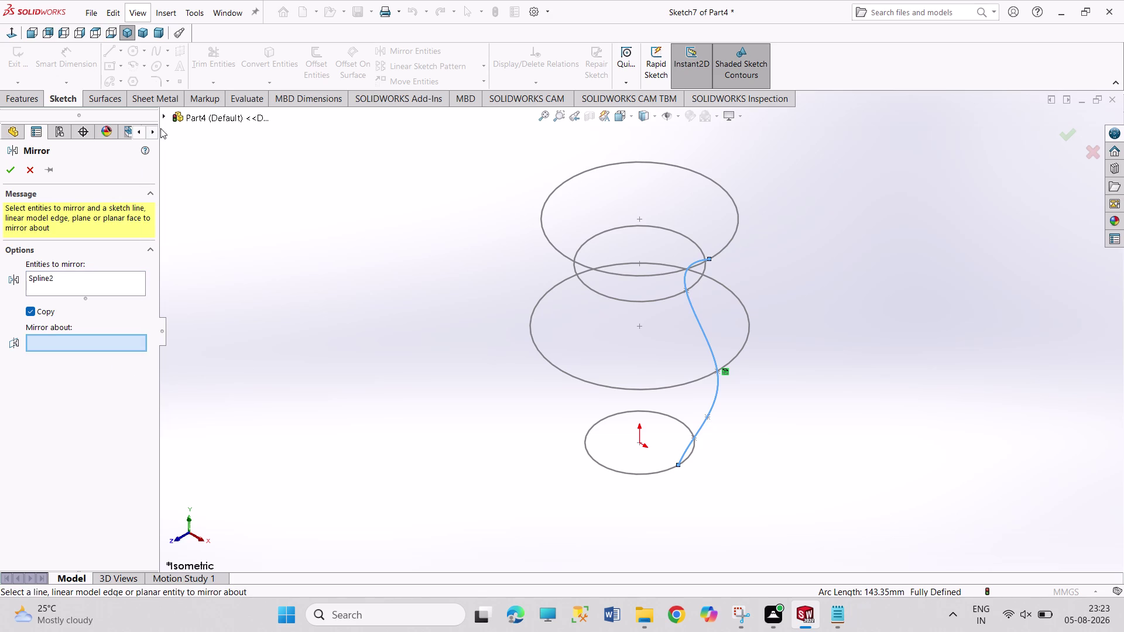
click(162, 116)
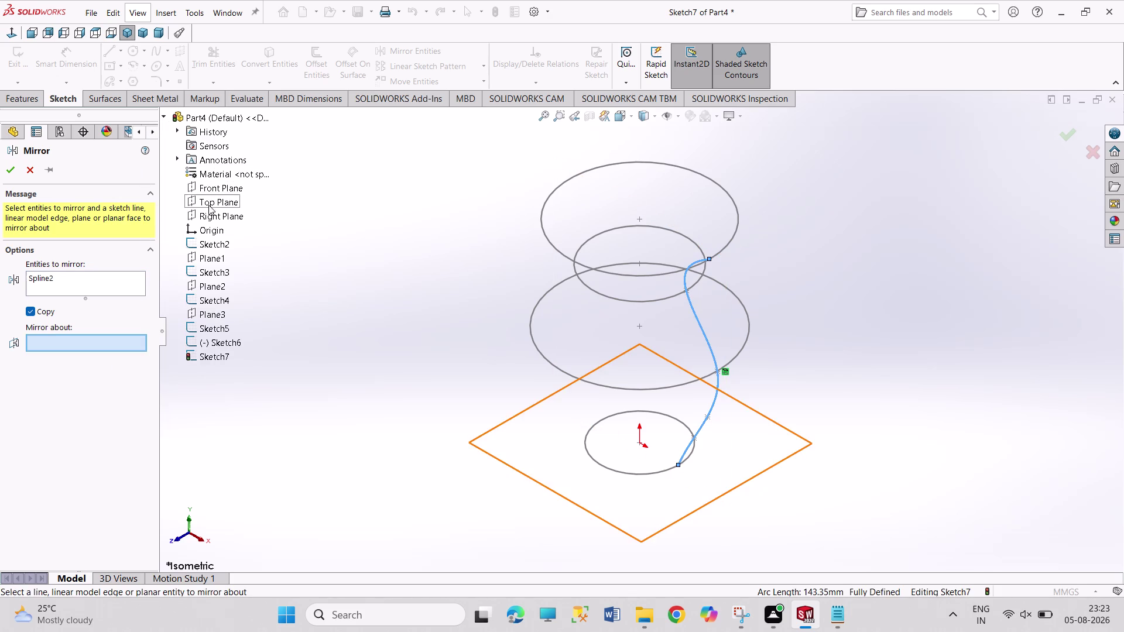
click(215, 215)
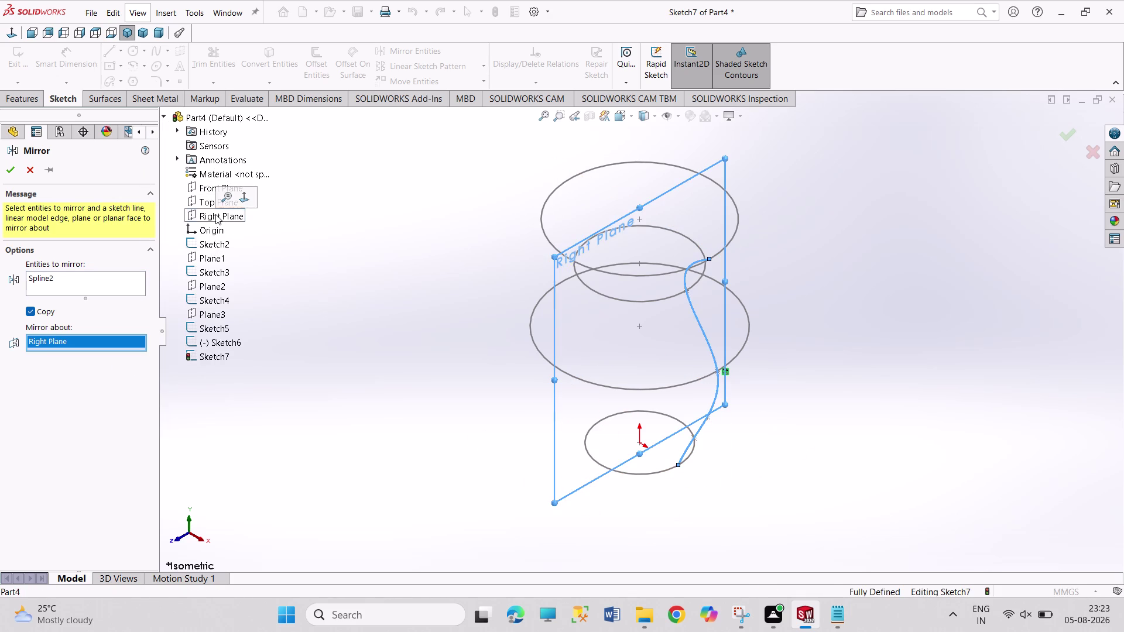
click(43, 309)
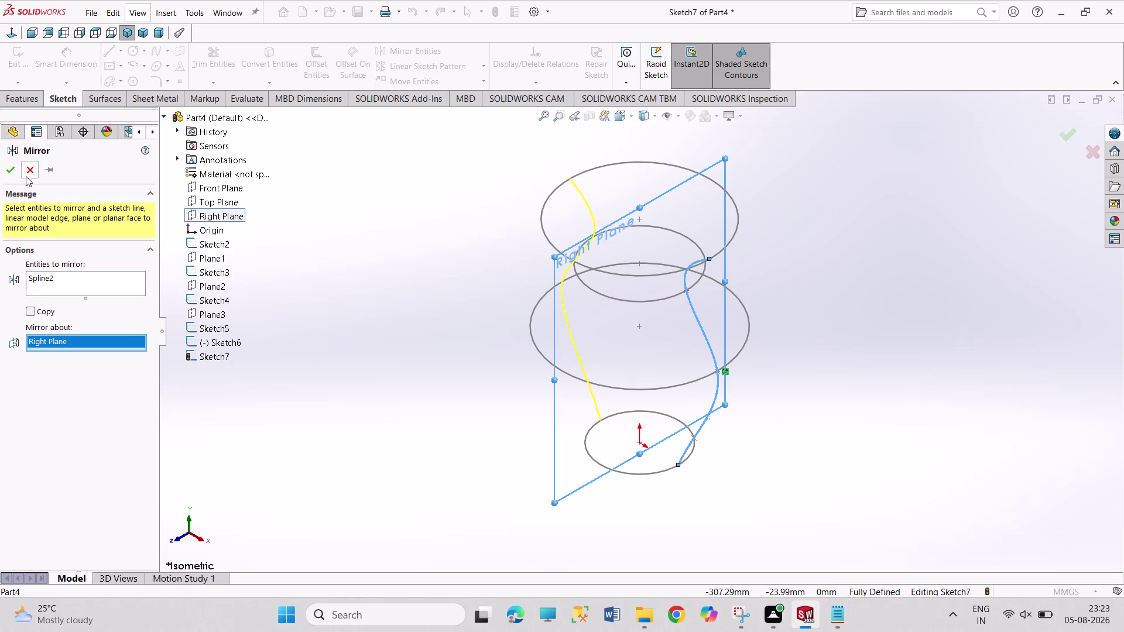
click(15, 168)
click(306, 235)
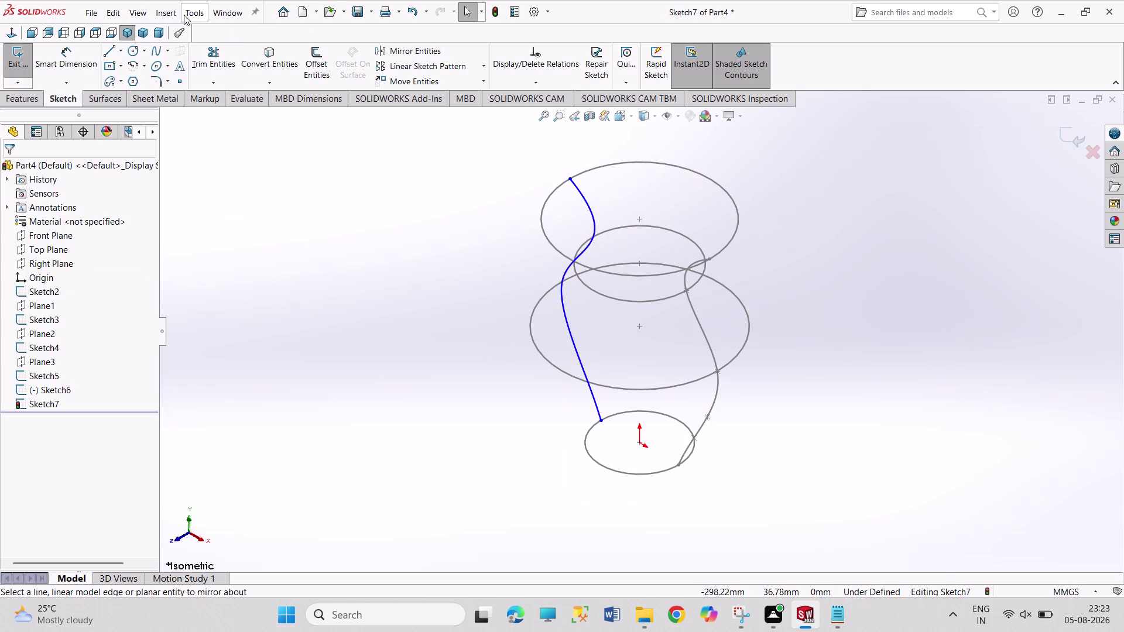
click(303, 224)
click(19, 61)
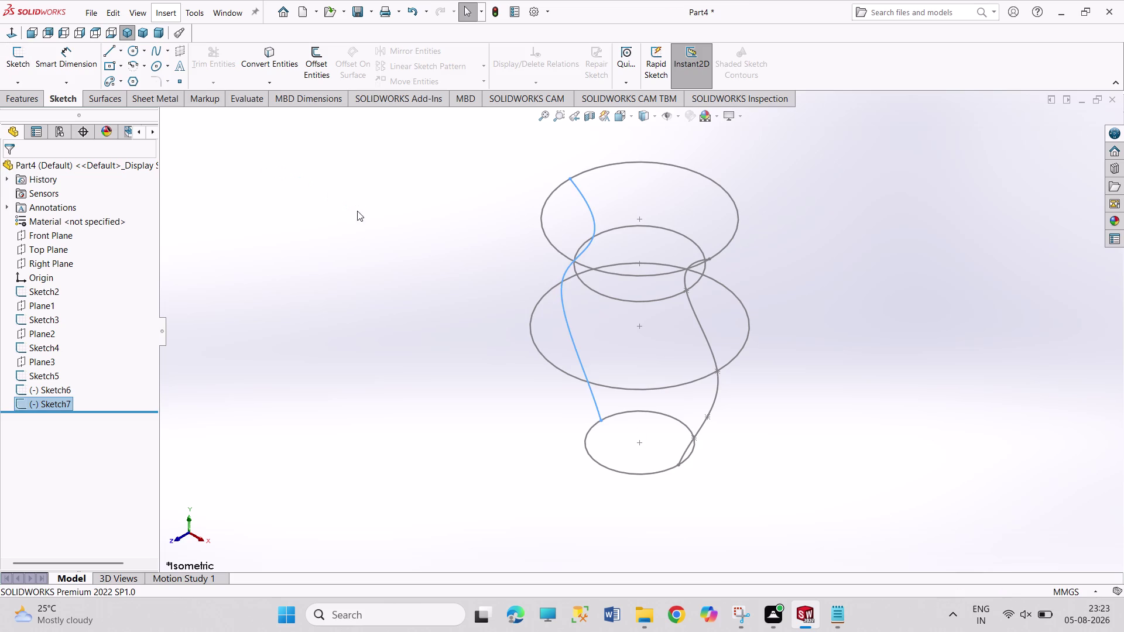
Orbit the vase sketches into a tilted view and show the Surfaces commands.
click(357, 211)
middle_drag(427, 278, 428, 409)
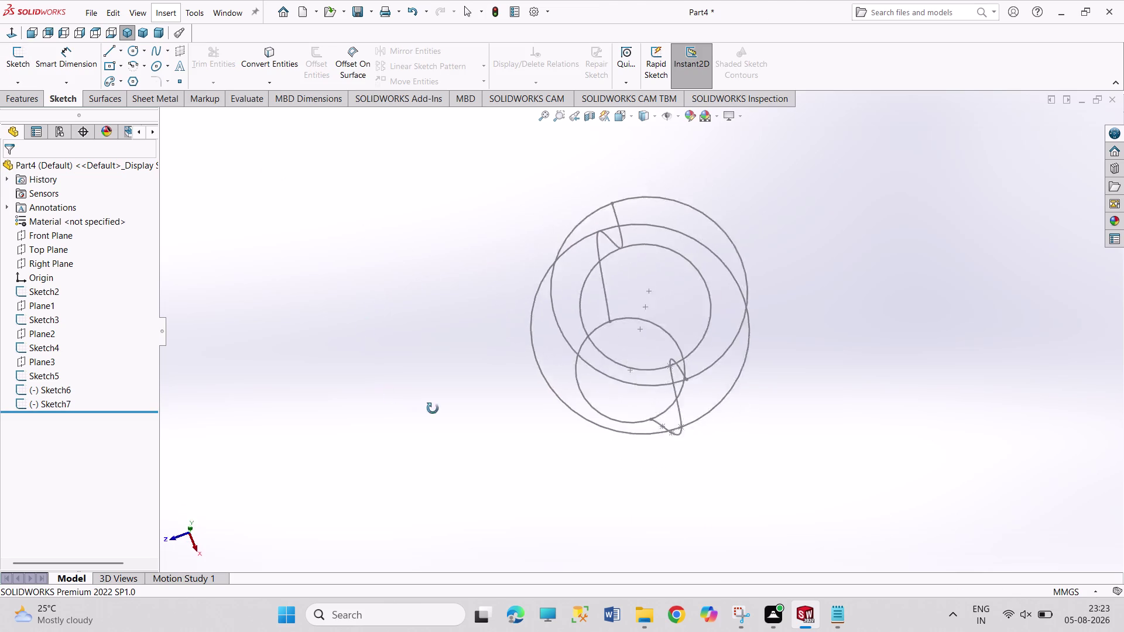
middle_drag(428, 408, 434, 339)
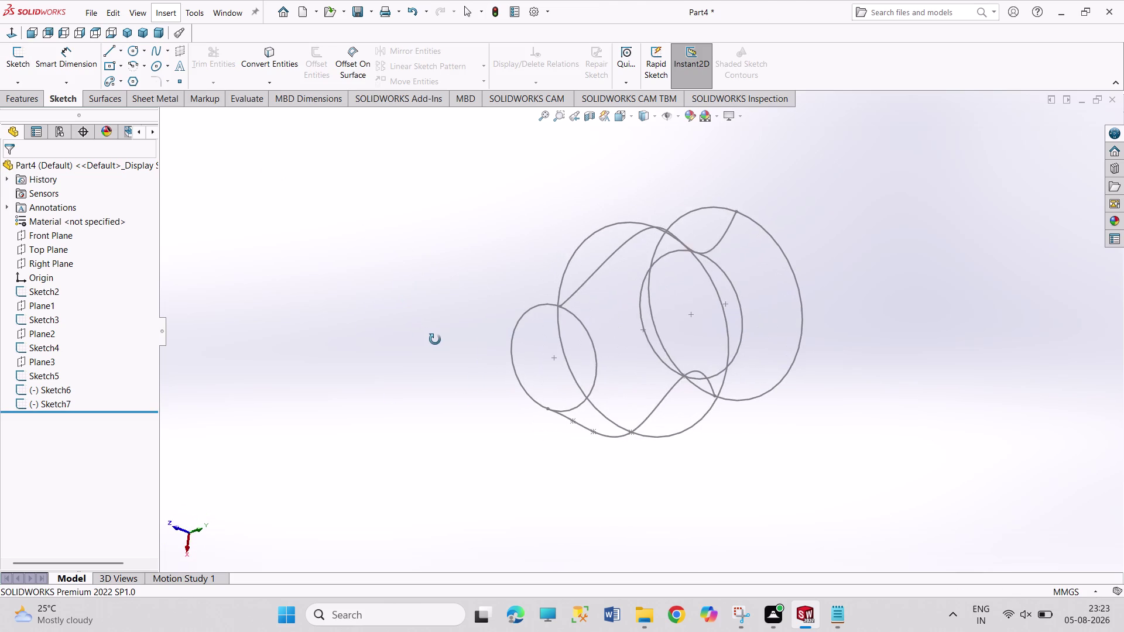
middle_drag(435, 339, 455, 277)
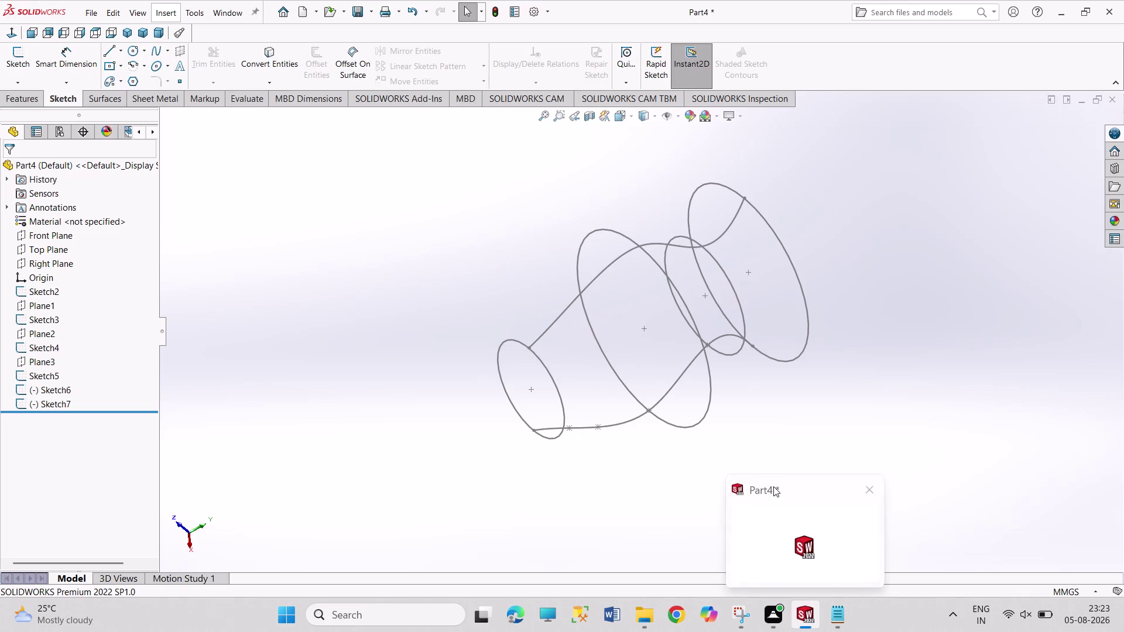
drag(891, 361, 1008, 441)
drag(836, 182, 851, 229)
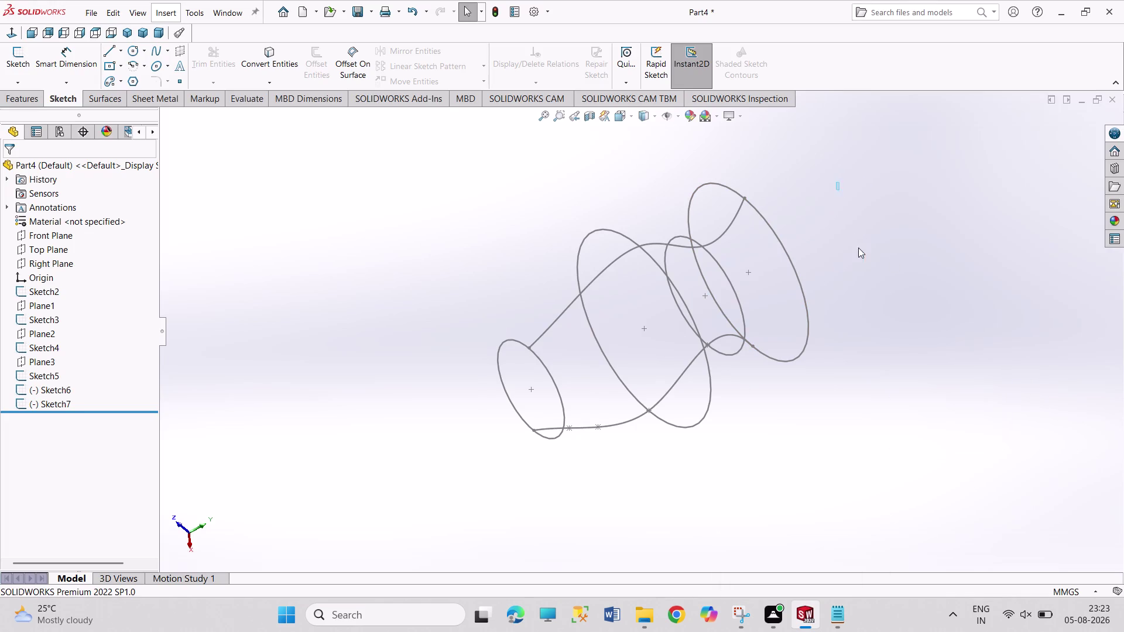
drag(851, 229, 999, 388)
drag(895, 176, 1037, 433)
drag(951, 212, 959, 399)
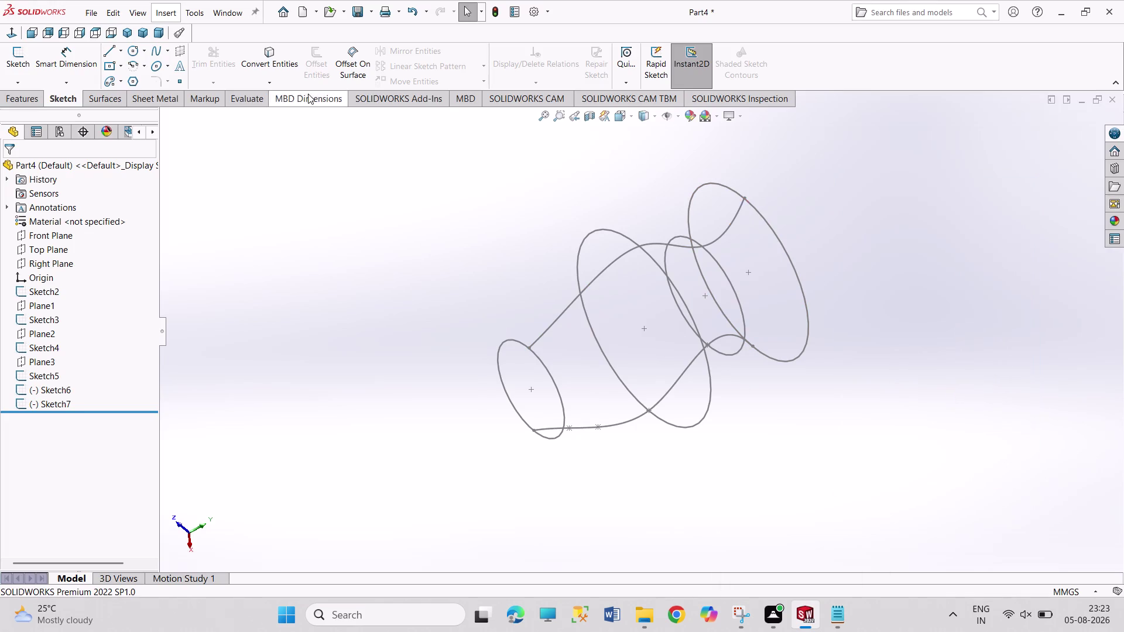
click(101, 90)
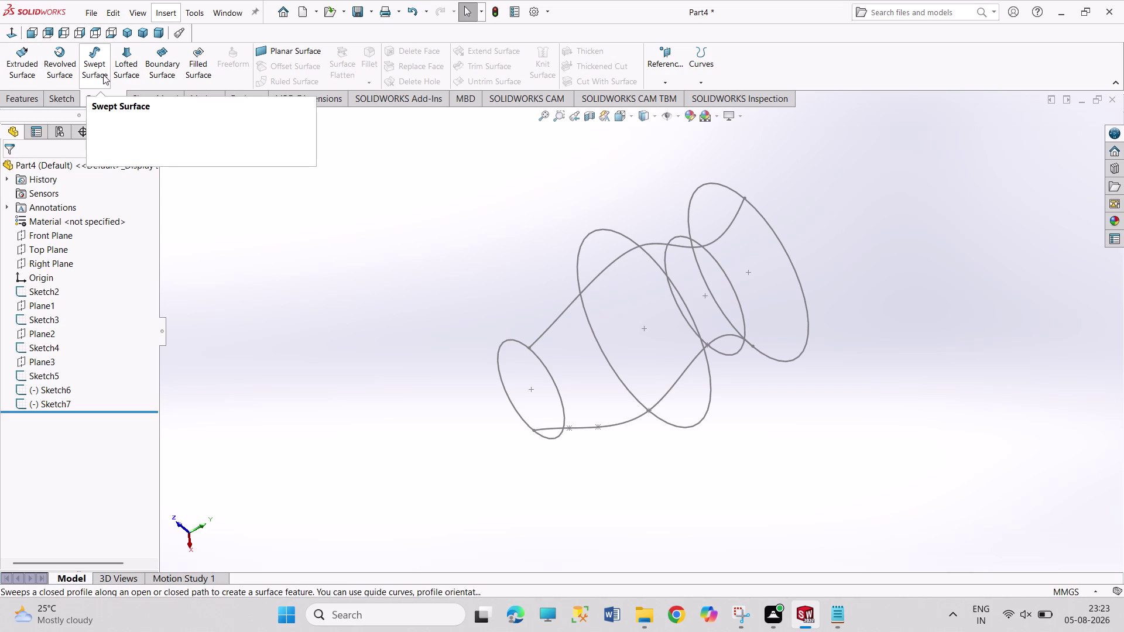
Start a Lofted Surface using the four circle sketches as profiles.
click(125, 70)
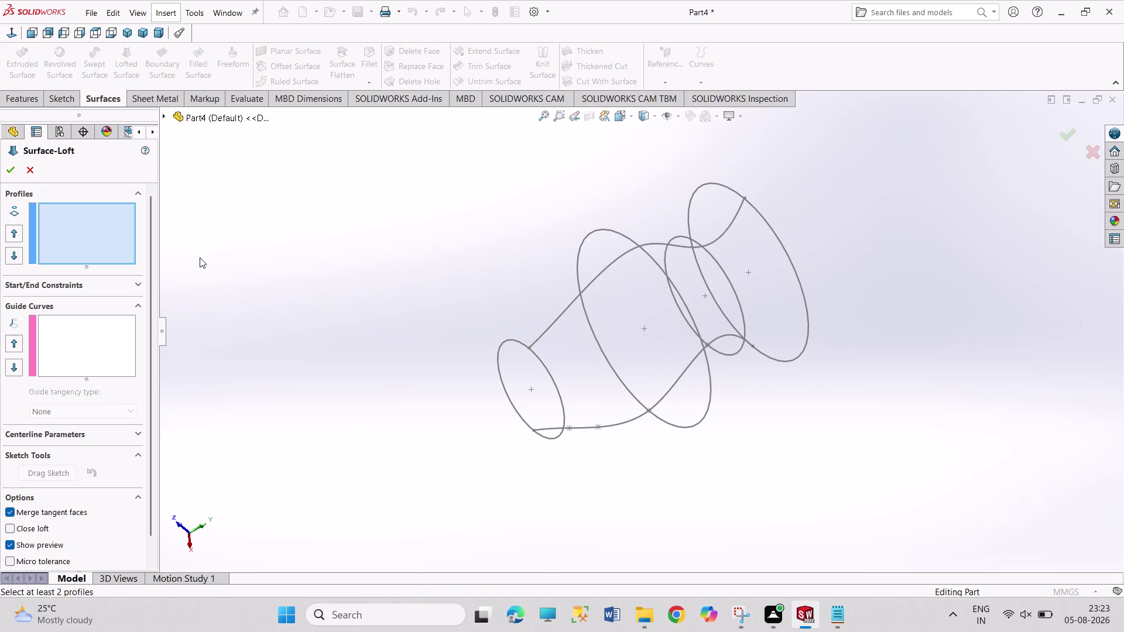
click(513, 405)
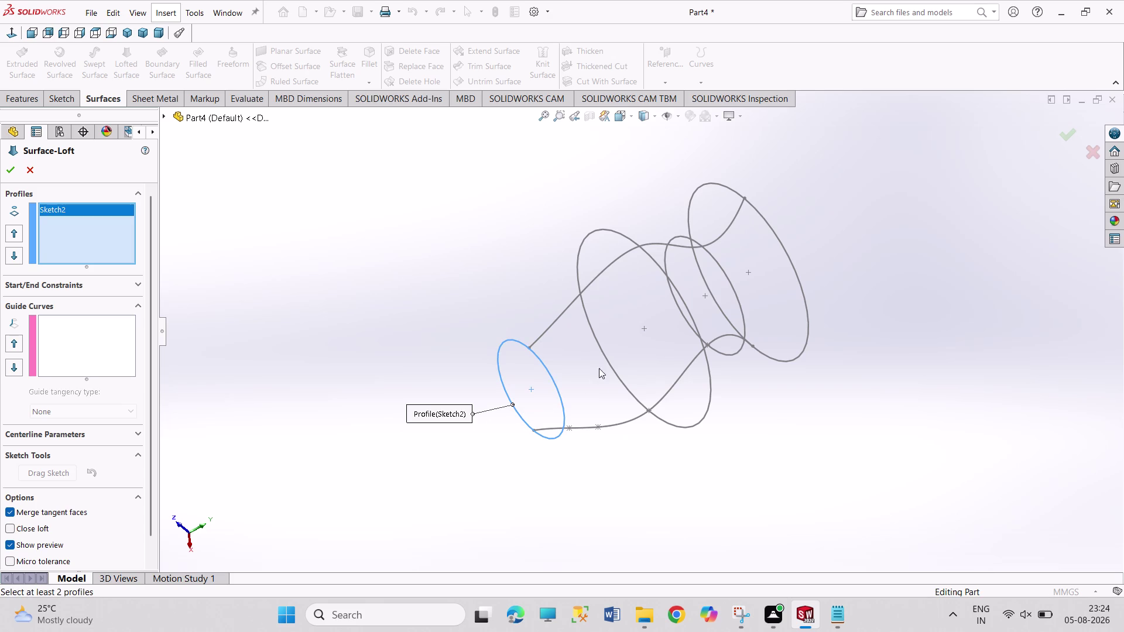
click(607, 362)
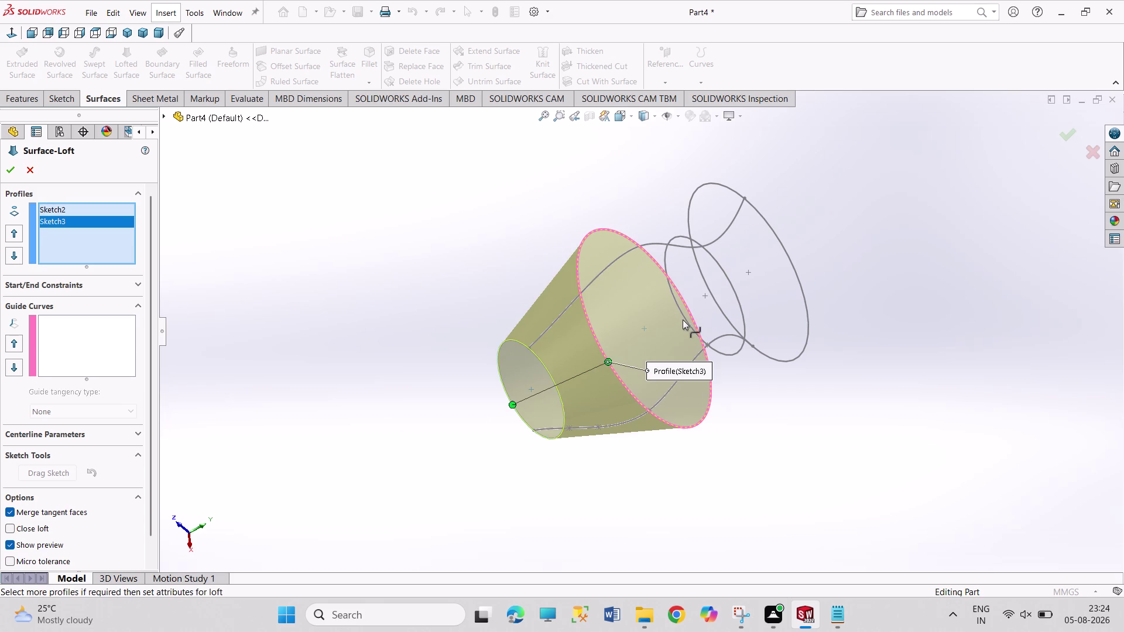
click(729, 278)
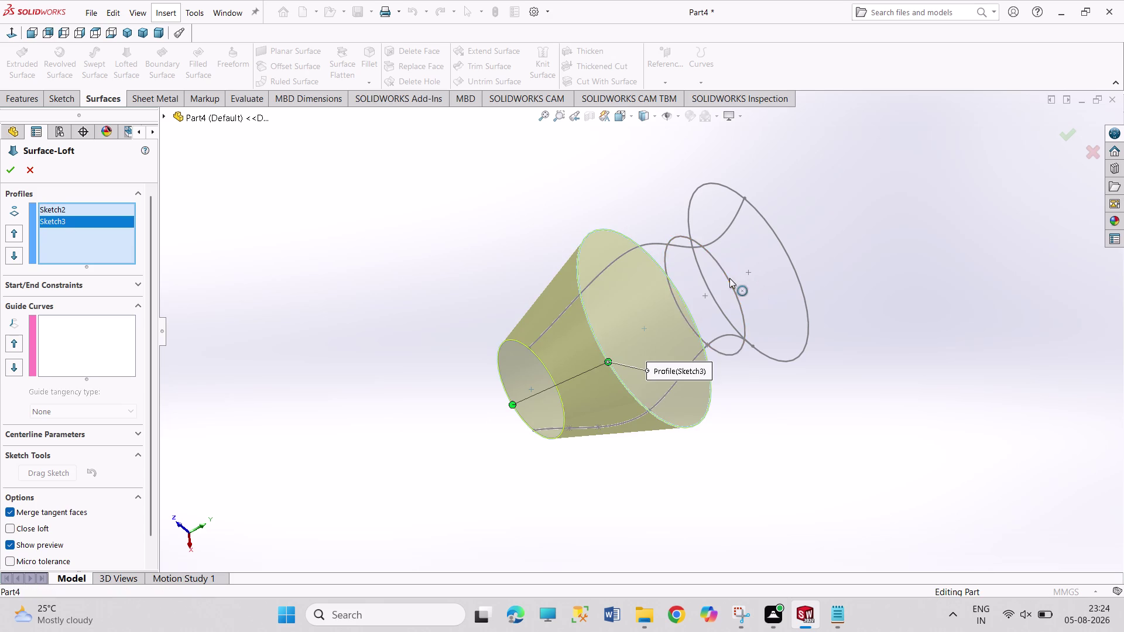
click(779, 363)
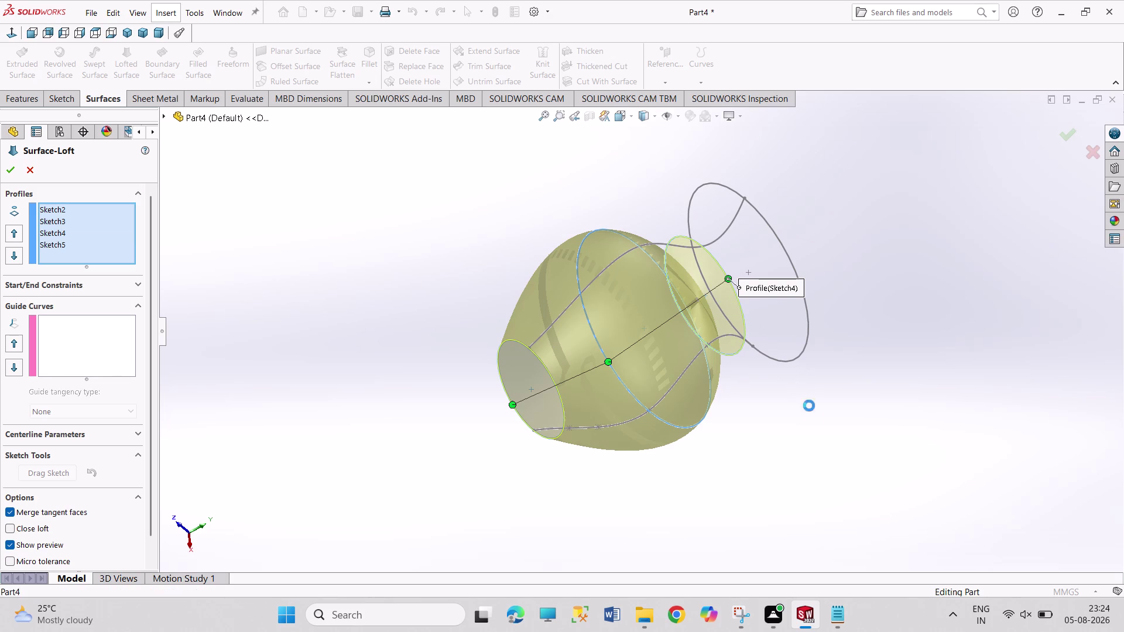
middle_drag(816, 422, 683, 261)
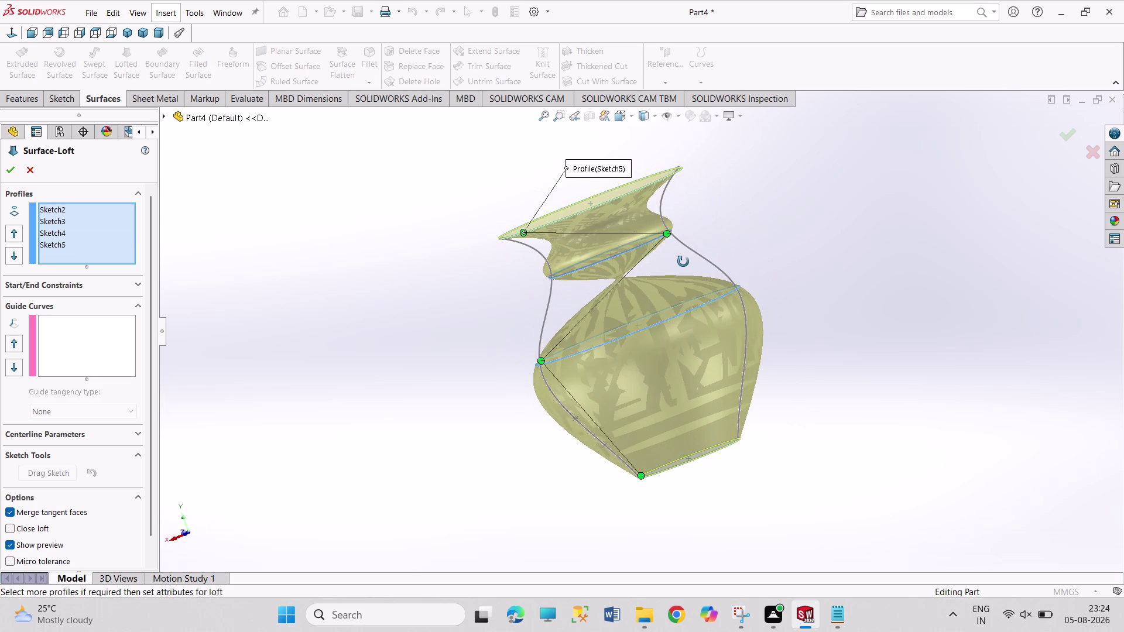
middle_drag(683, 261, 693, 257)
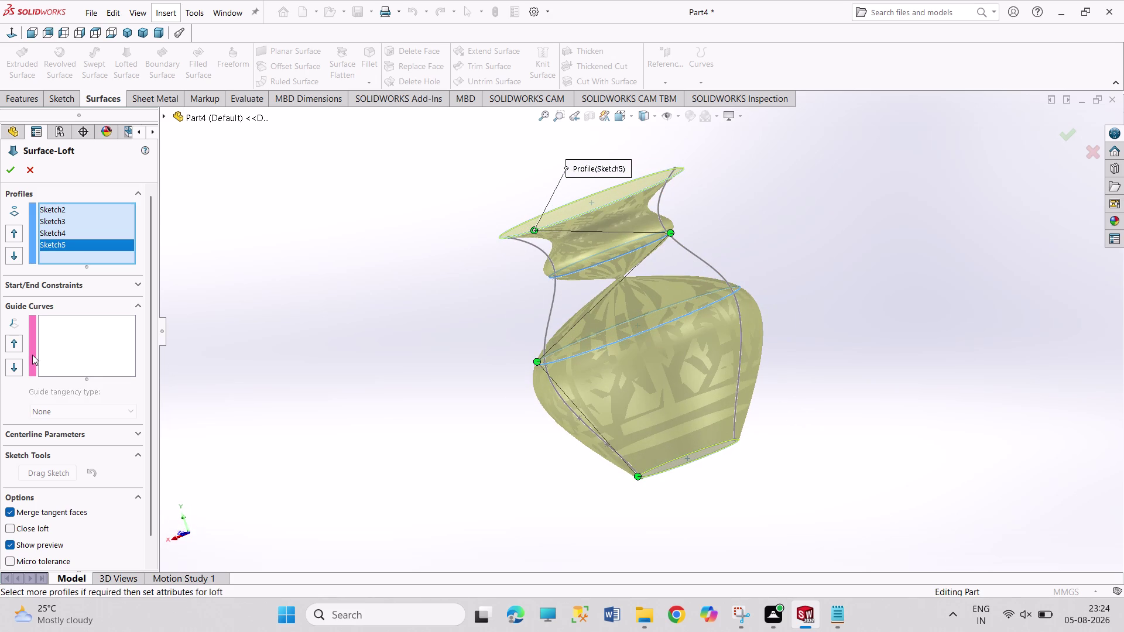
Add both splines as guide curves and confirm the loft.
click(52, 342)
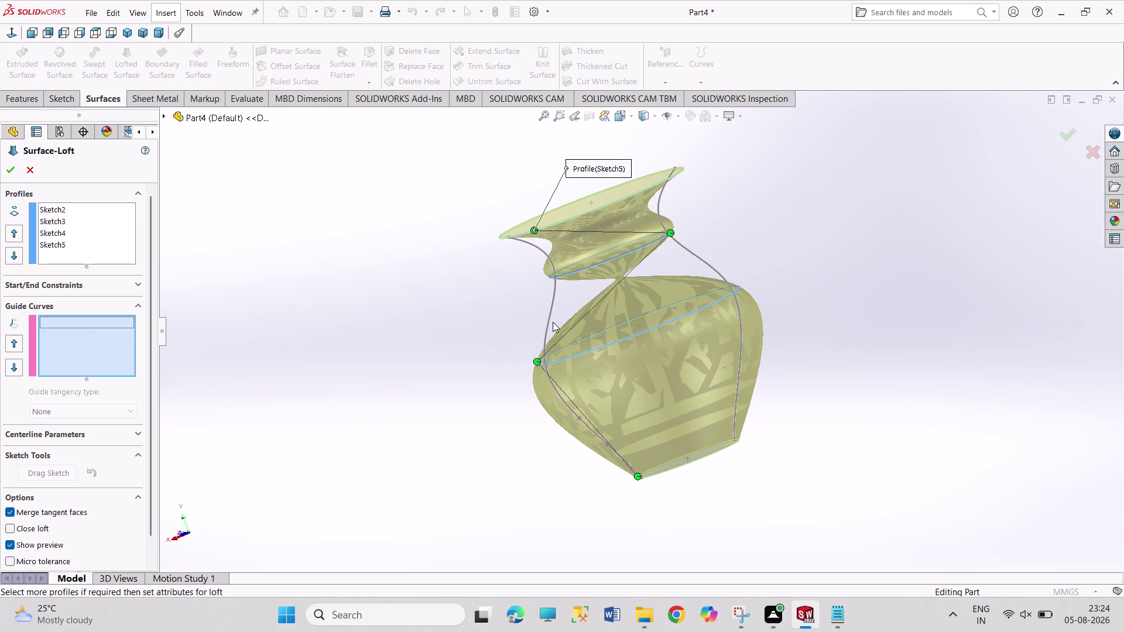
click(550, 321)
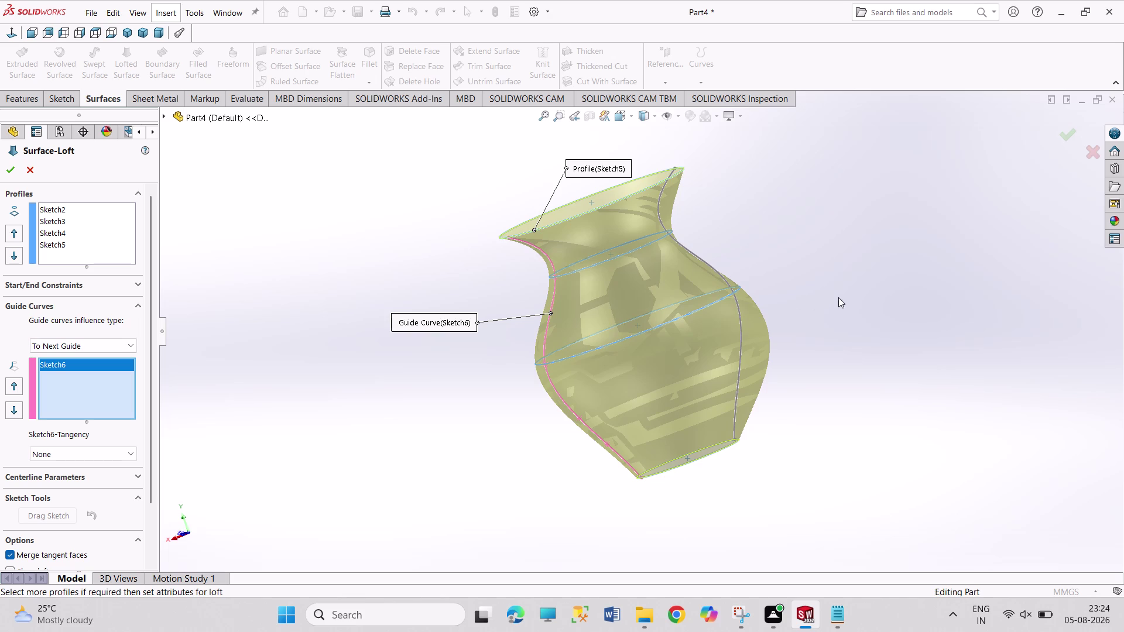
middle_drag(829, 300, 819, 333)
middle_drag(746, 287, 739, 291)
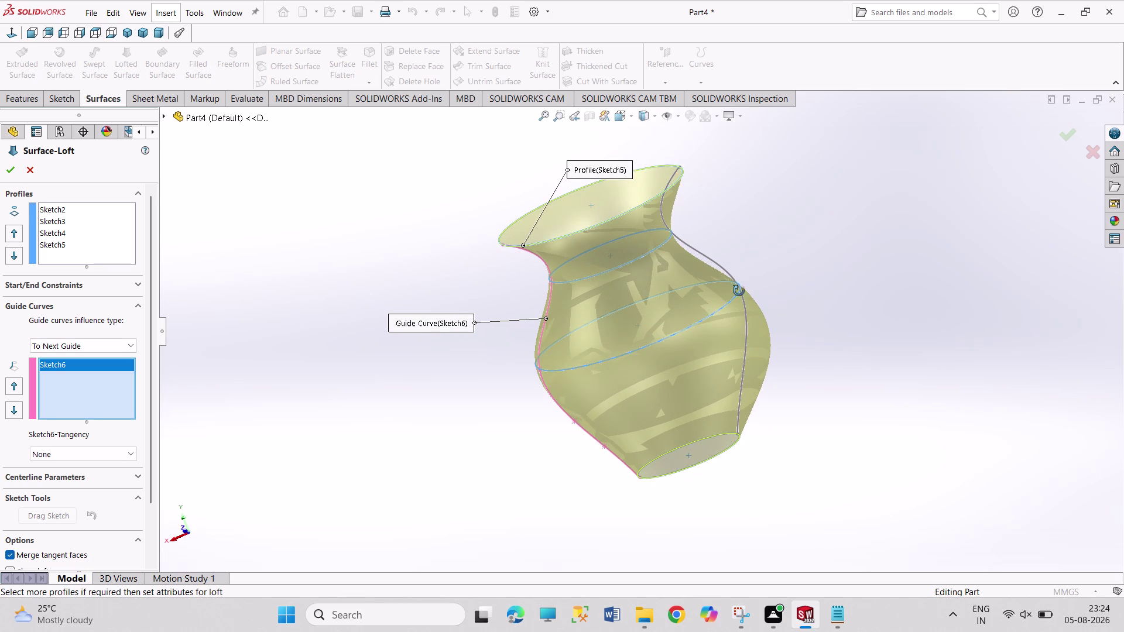
middle_drag(738, 291, 721, 305)
click(700, 256)
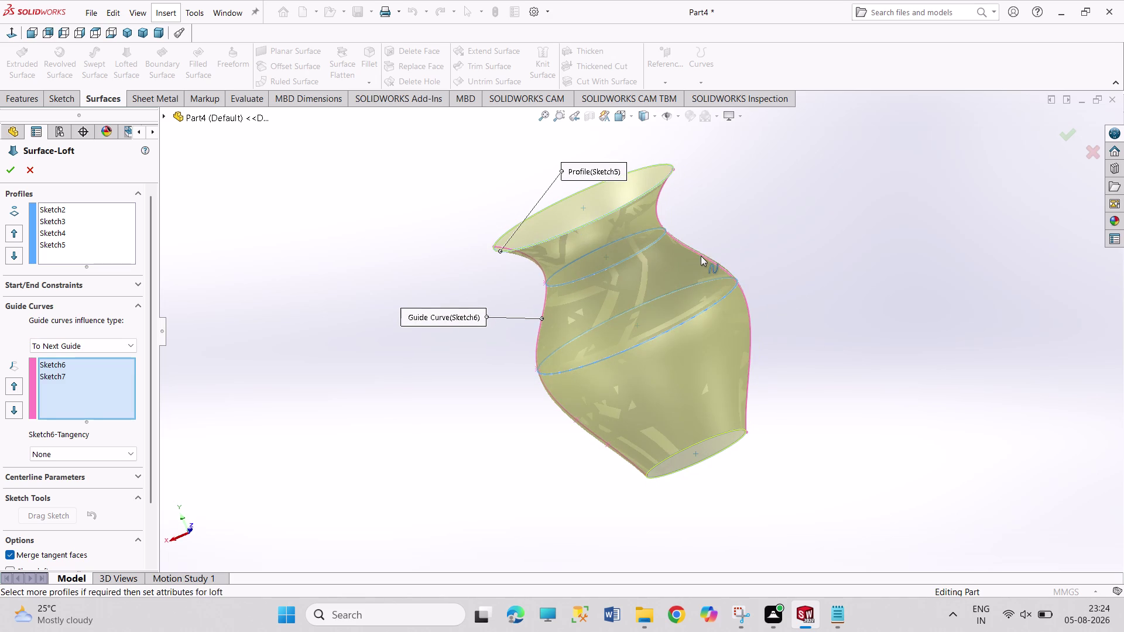
middle_drag(822, 359, 810, 519)
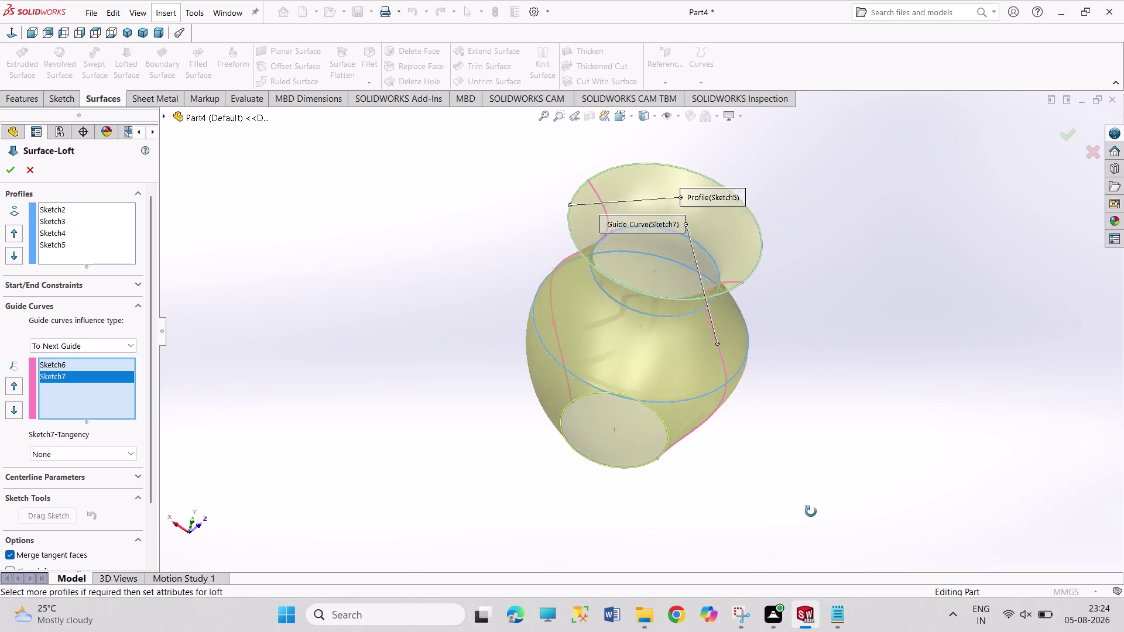
middle_drag(810, 519, 772, 336)
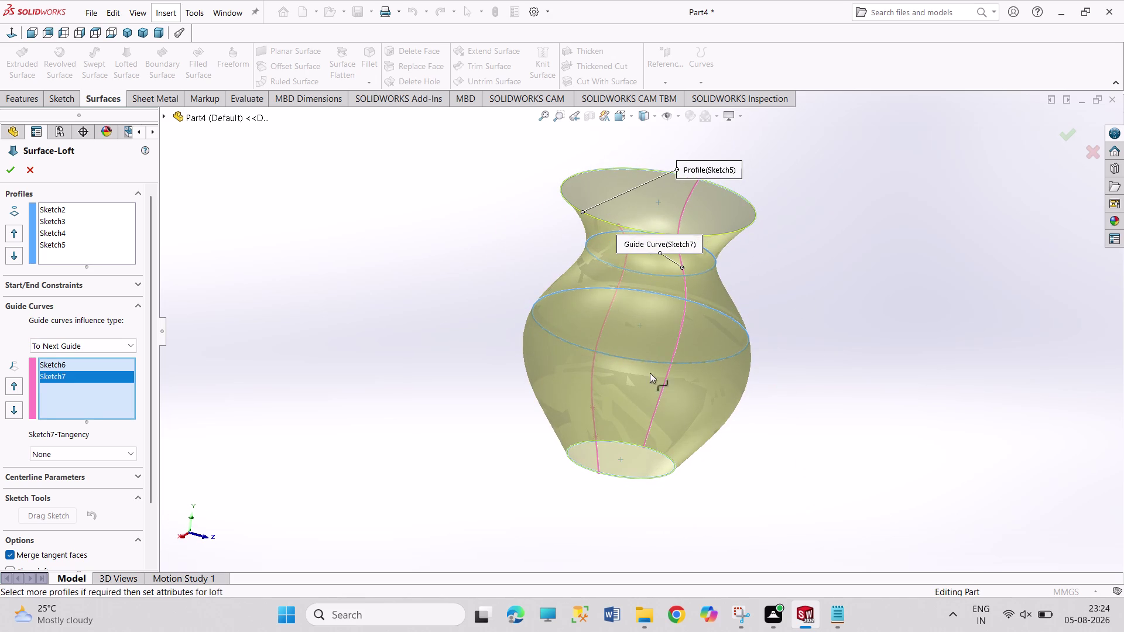
right_click(221, 287)
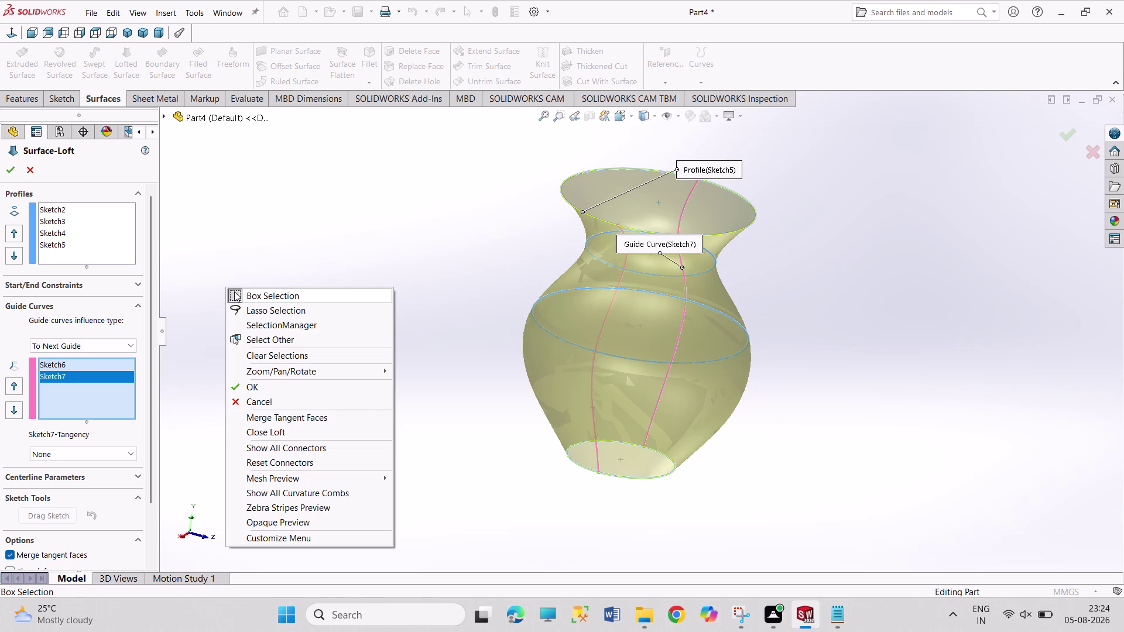
click(9, 174)
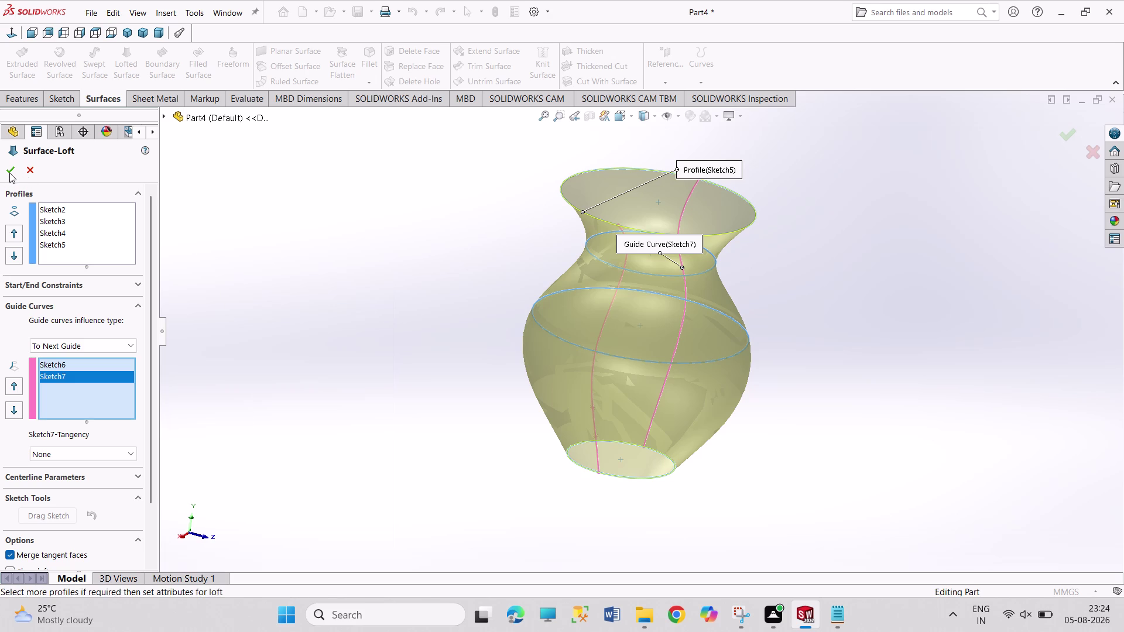
click(7, 171)
Confirm the lofted surface and view the vase from underneath.
click(362, 267)
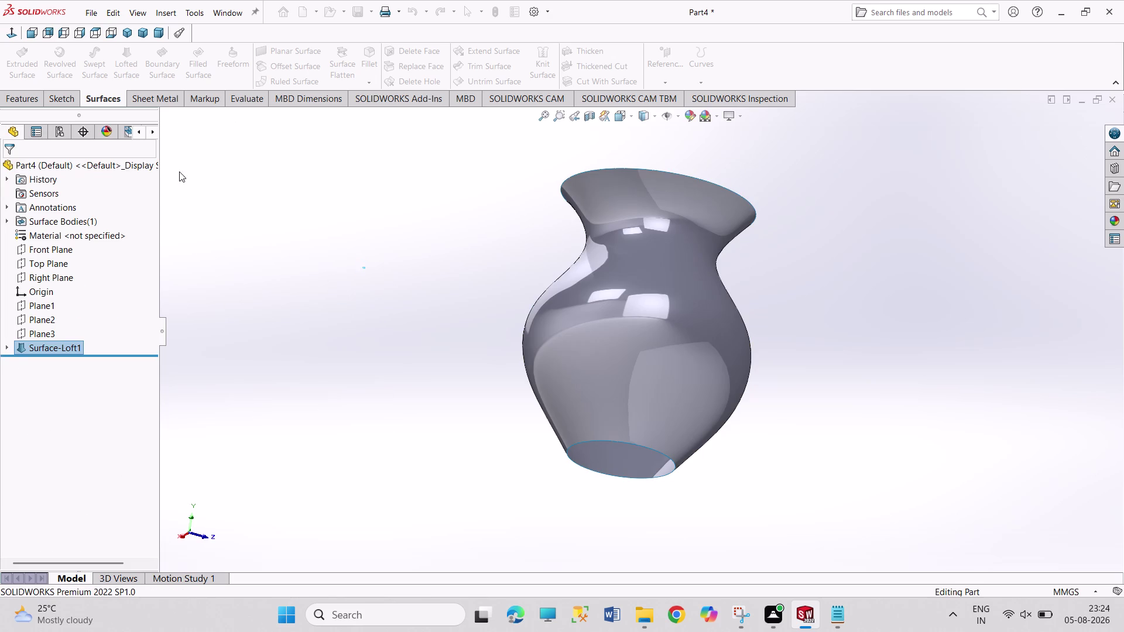
click(125, 33)
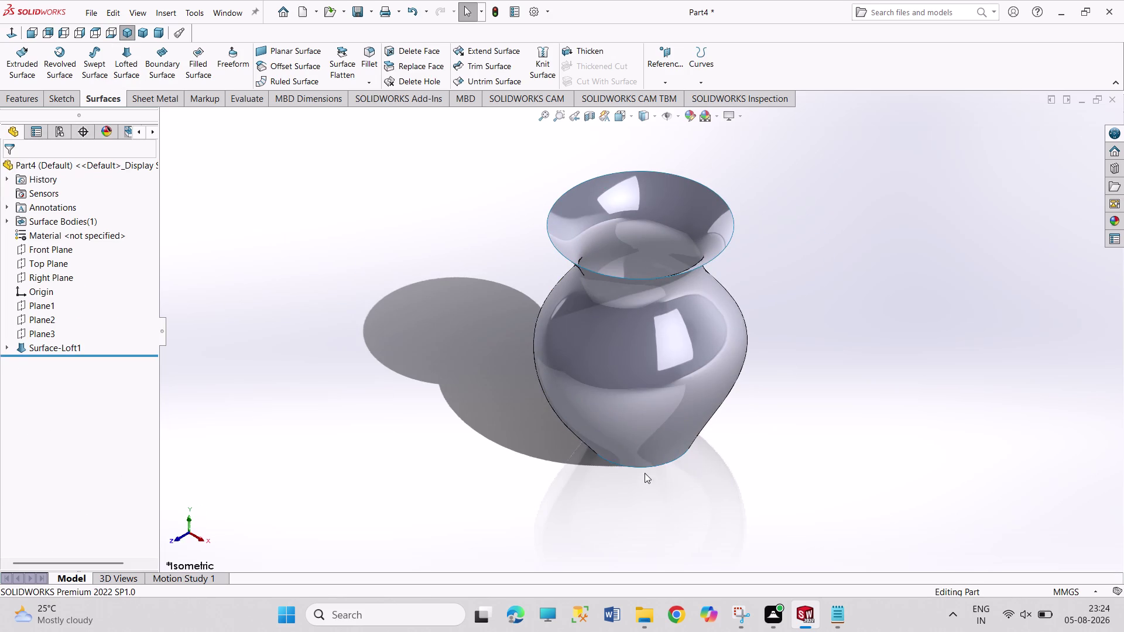
scroll(up, 3)
scroll(down, 3)
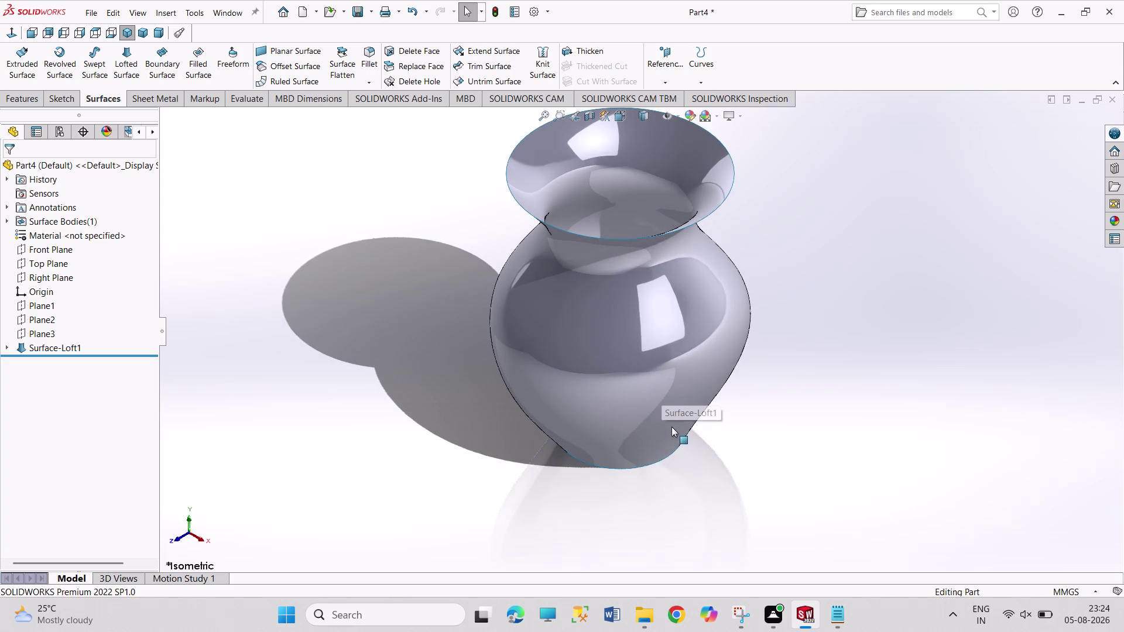
scroll(up, 3)
scroll(up, 3)
scroll(down, 3)
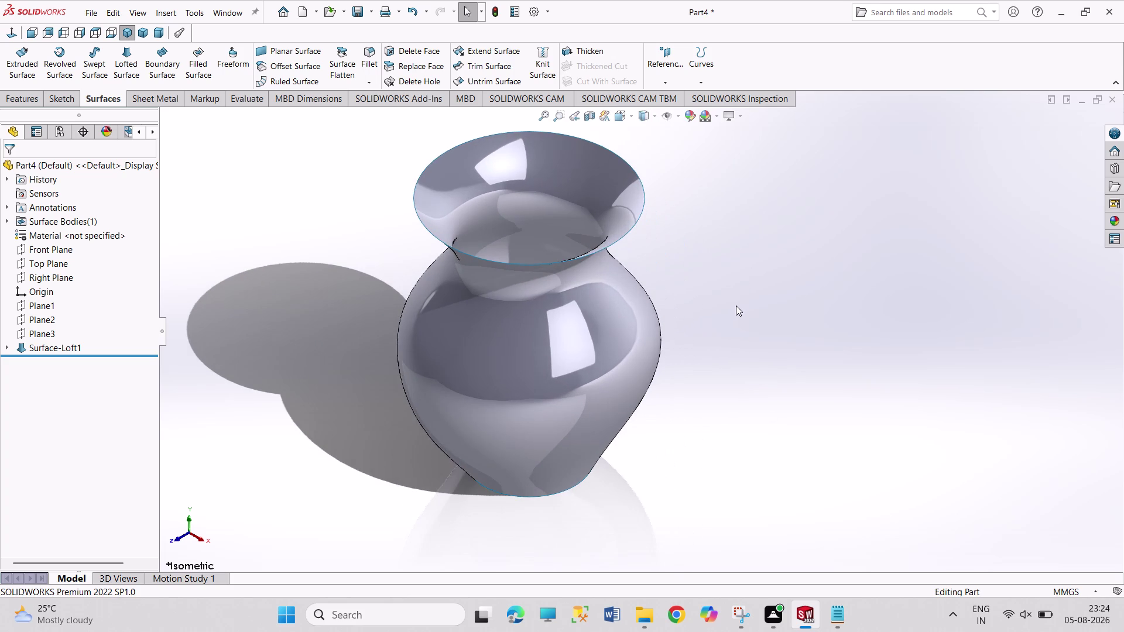
click(110, 32)
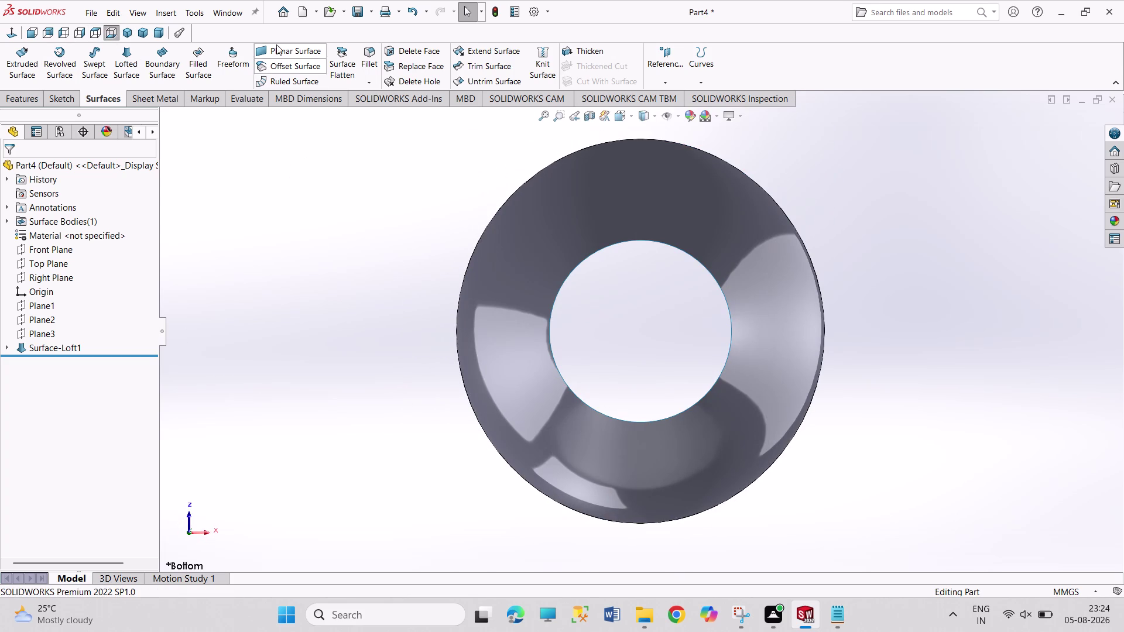
Cap the bottom opening with a Planar Surface on its circular edge.
click(277, 44)
click(584, 261)
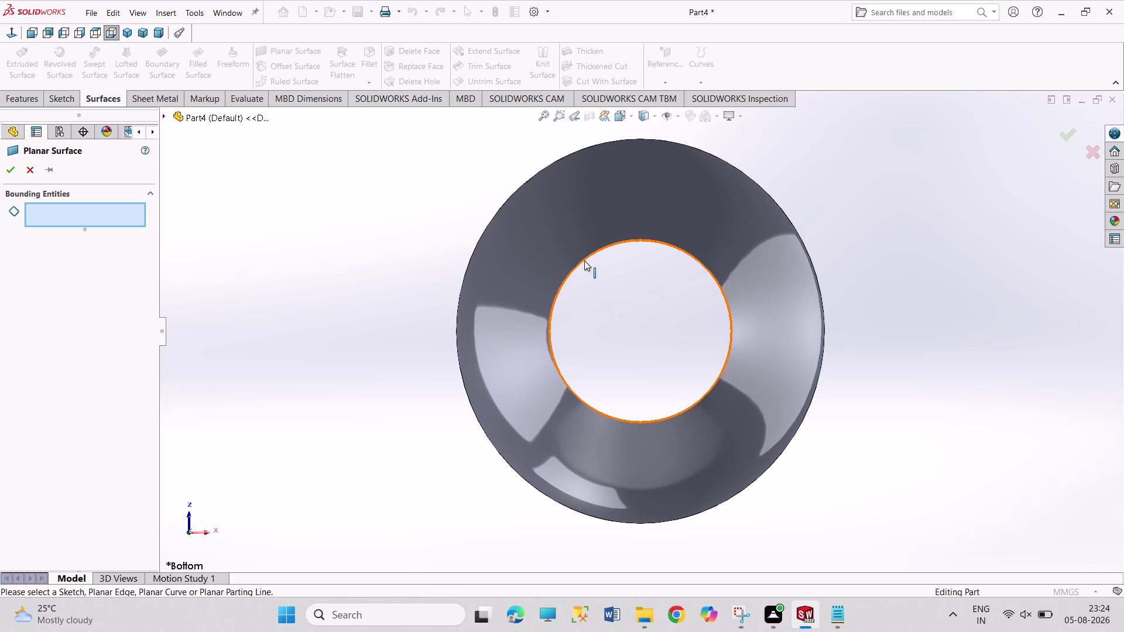
click(8, 172)
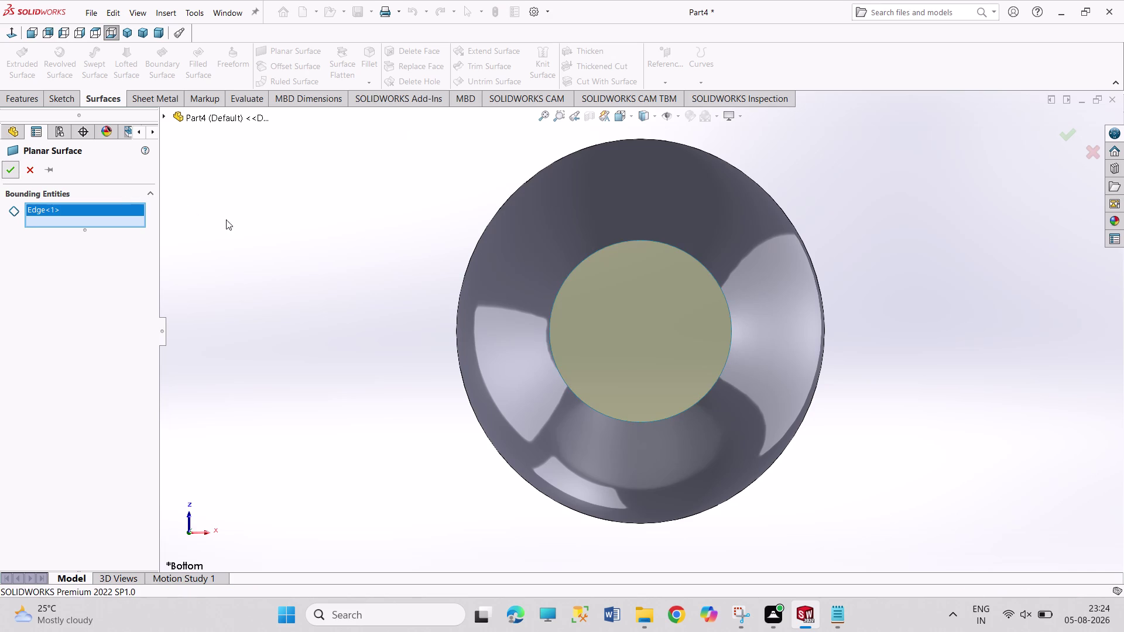
click(240, 222)
click(123, 32)
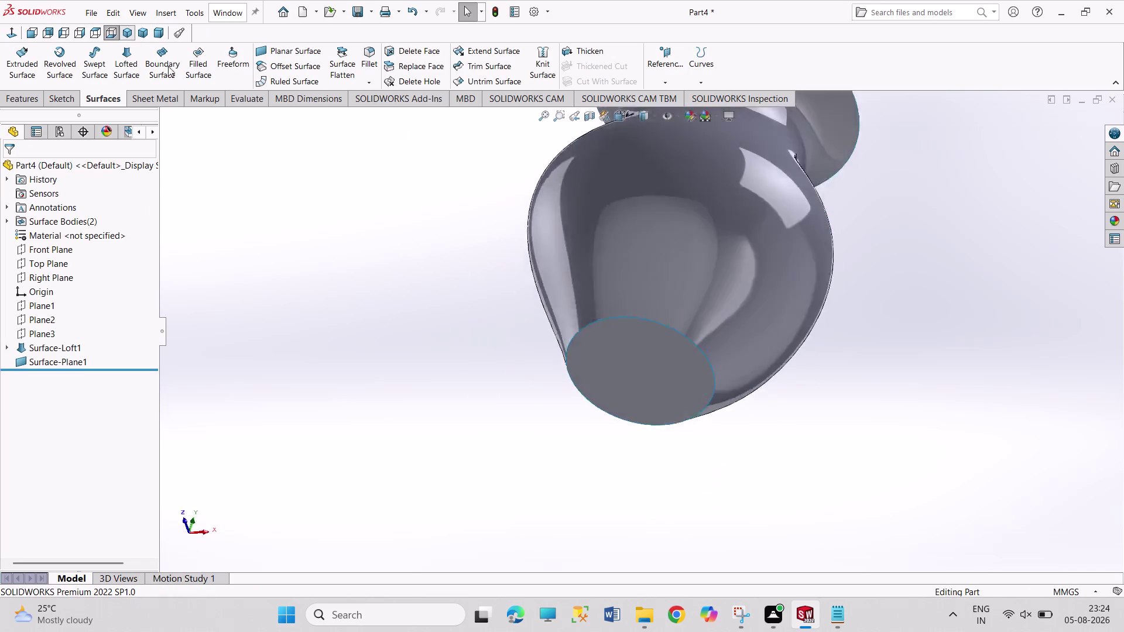
scroll(up, 3)
scroll(down, 3)
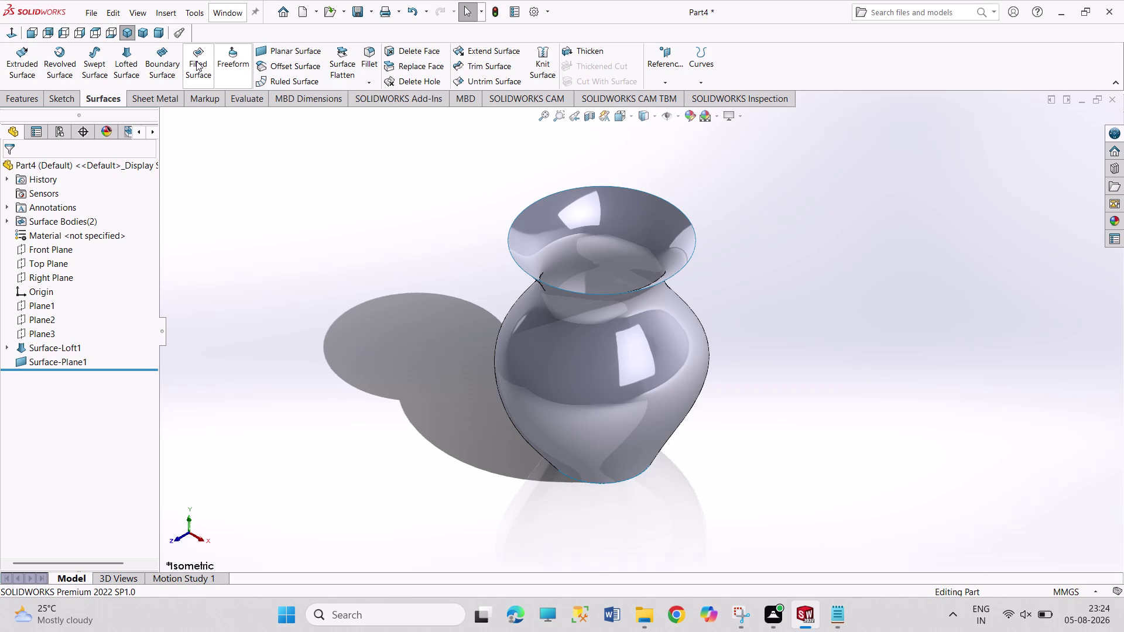
click(600, 55)
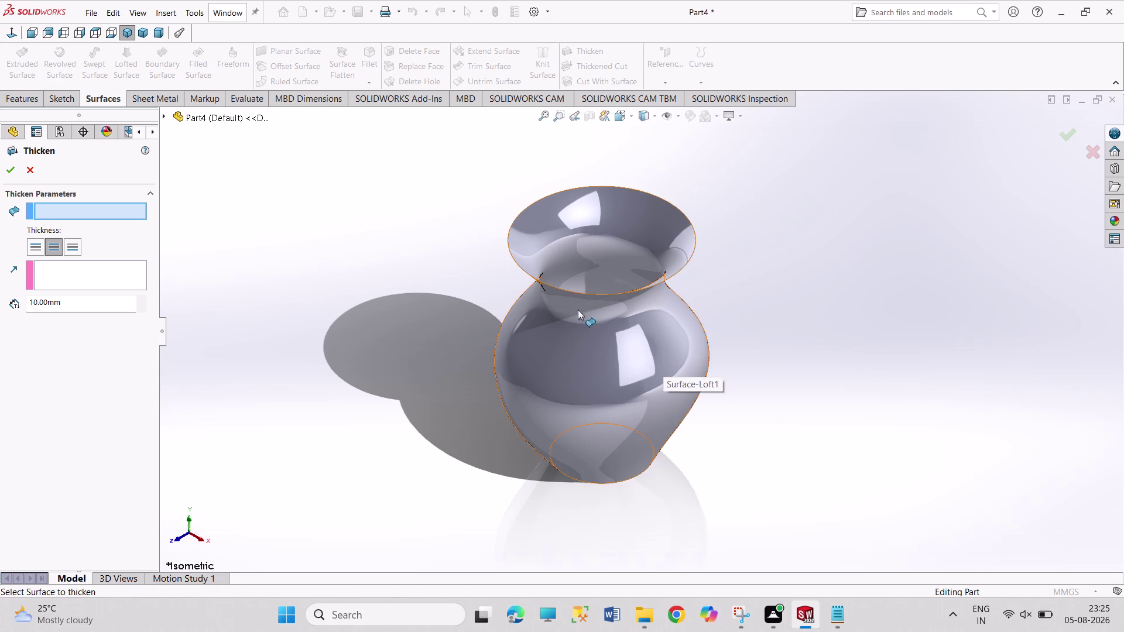
Thicken Surface-Loft1 by 1 mm into a thin-walled solid.
drag(447, 147, 738, 593)
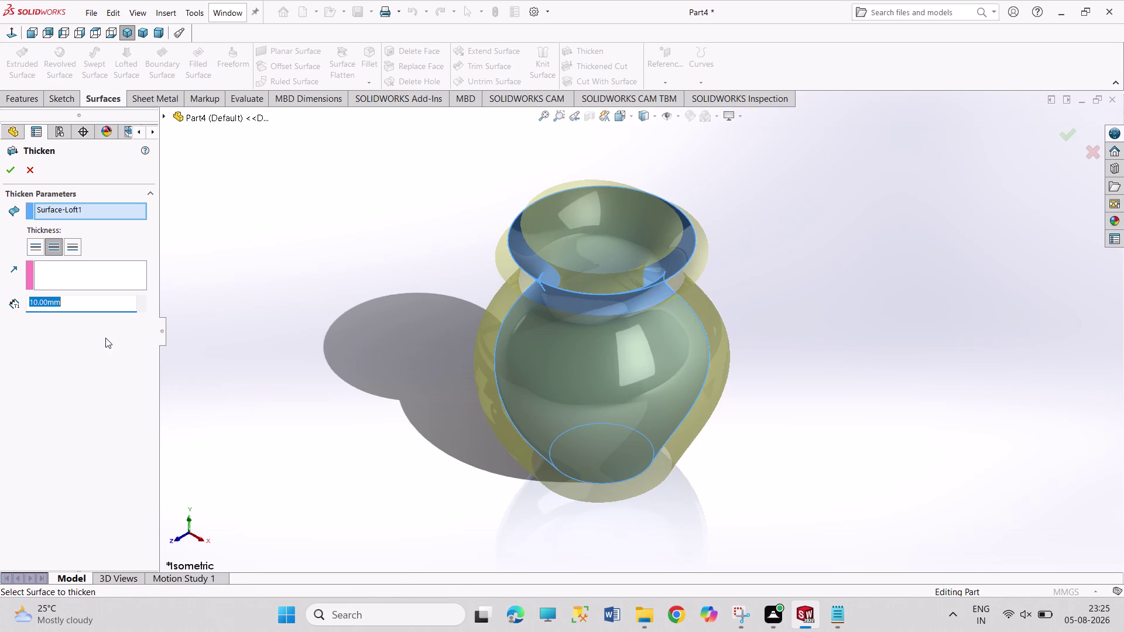
key(1)
click(6, 164)
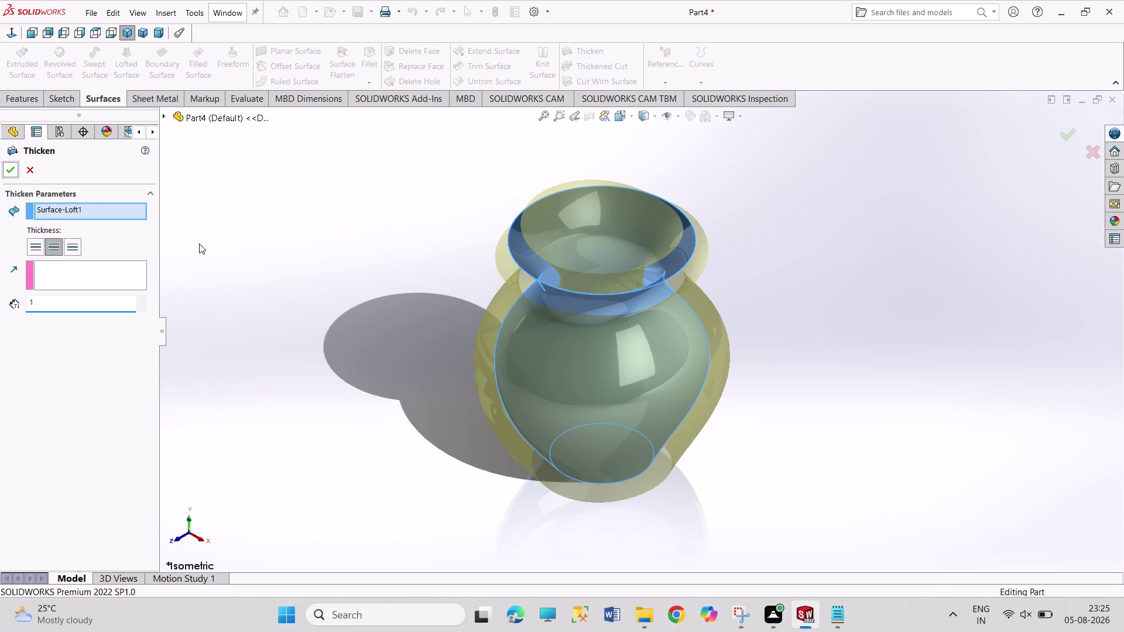
click(239, 265)
middle_drag(315, 305, 320, 307)
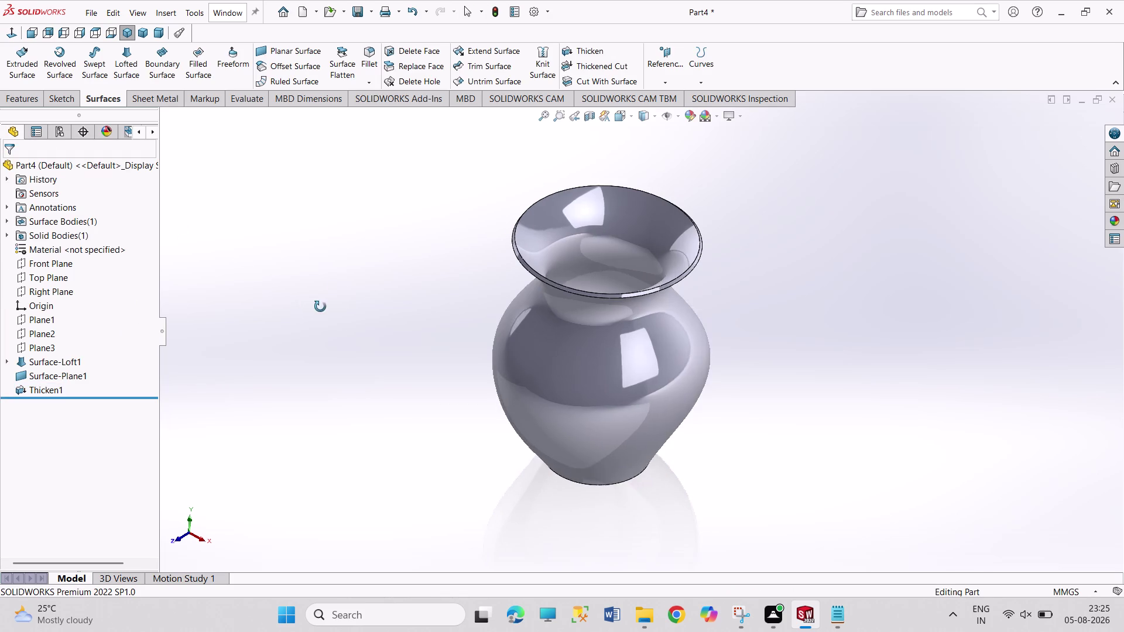
middle_drag(320, 307, 456, 160)
middle_drag(774, 315, 695, 310)
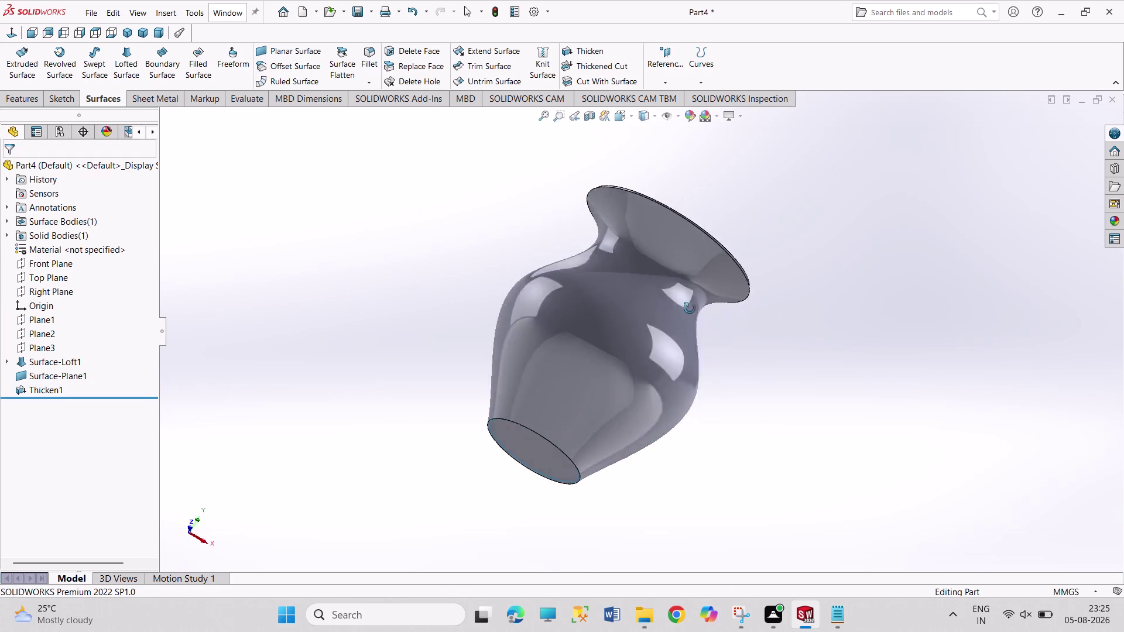
middle_drag(696, 311, 477, 392)
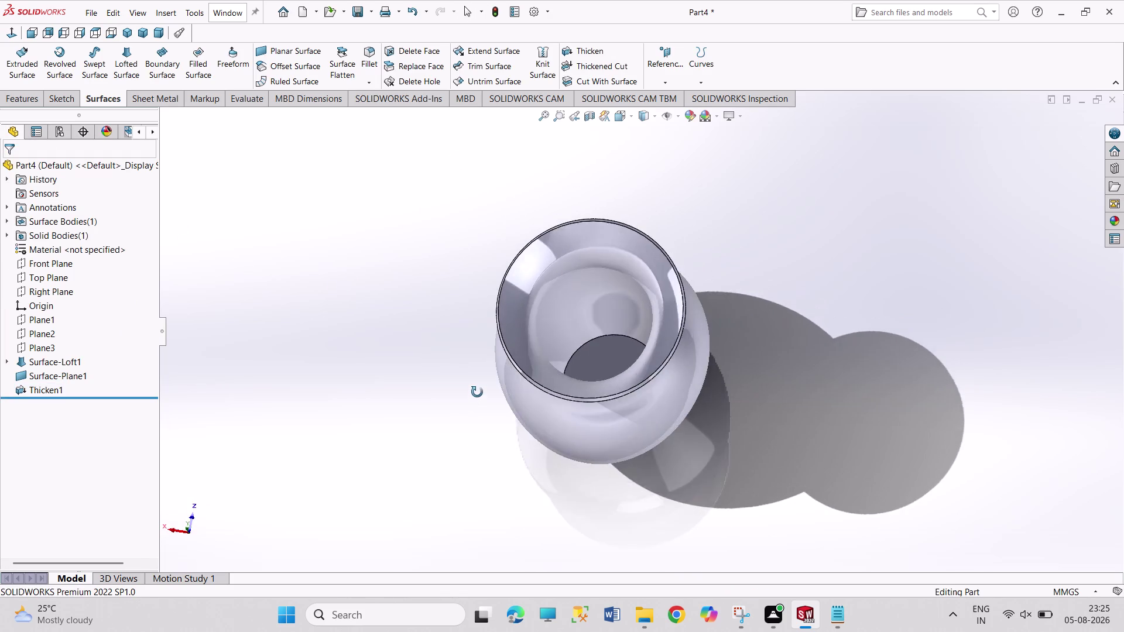
middle_drag(477, 392, 481, 253)
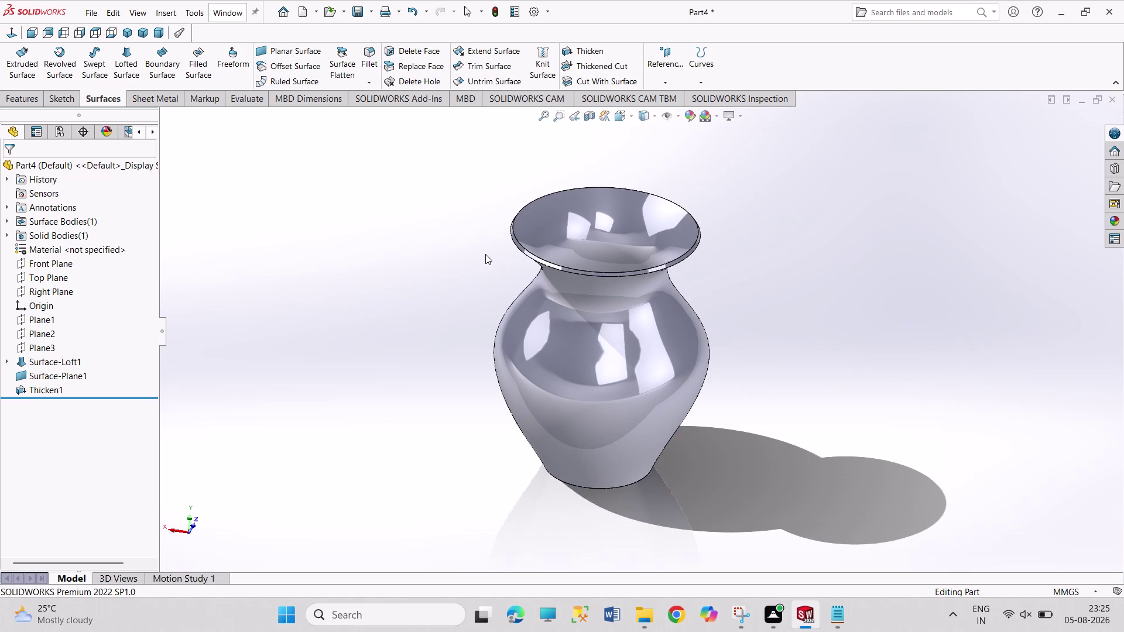
right_drag(486, 288, 492, 312)
right_drag(492, 312, 493, 314)
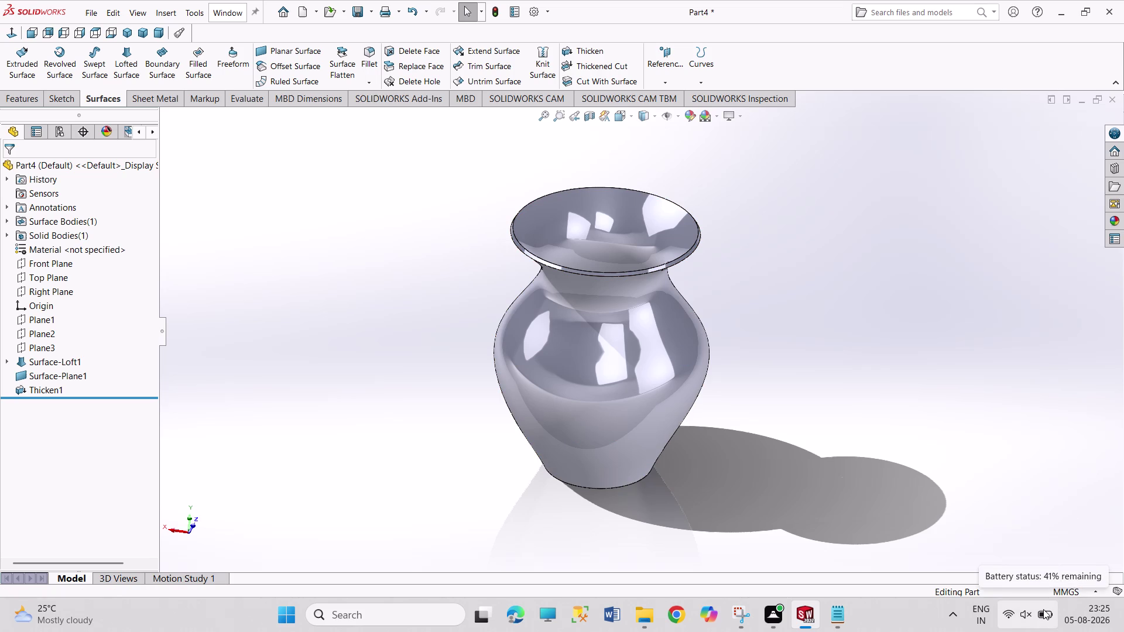
drag(895, 342, 996, 424)
drag(903, 334, 989, 464)
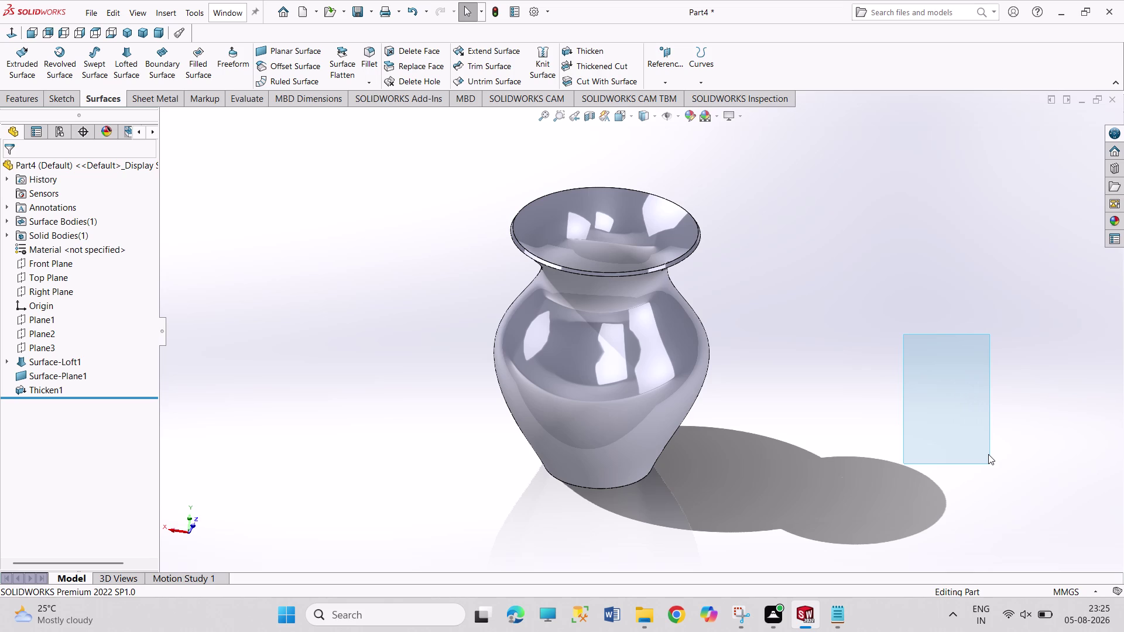
drag(788, 243, 794, 283)
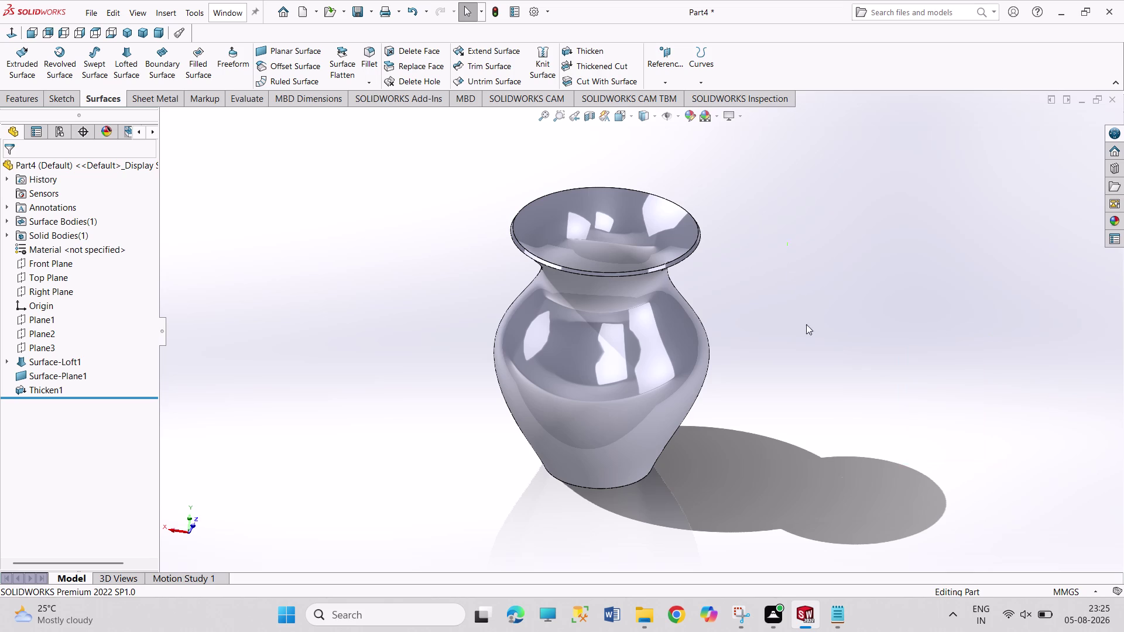
drag(795, 282, 946, 480)
drag(821, 171, 905, 389)
drag(816, 205, 935, 435)
drag(844, 216, 940, 434)
drag(722, 192, 802, 367)
drag(1072, 59, 1026, 0)
drag(1026, 0, 993, 0)
drag(1029, 225, 1012, 145)
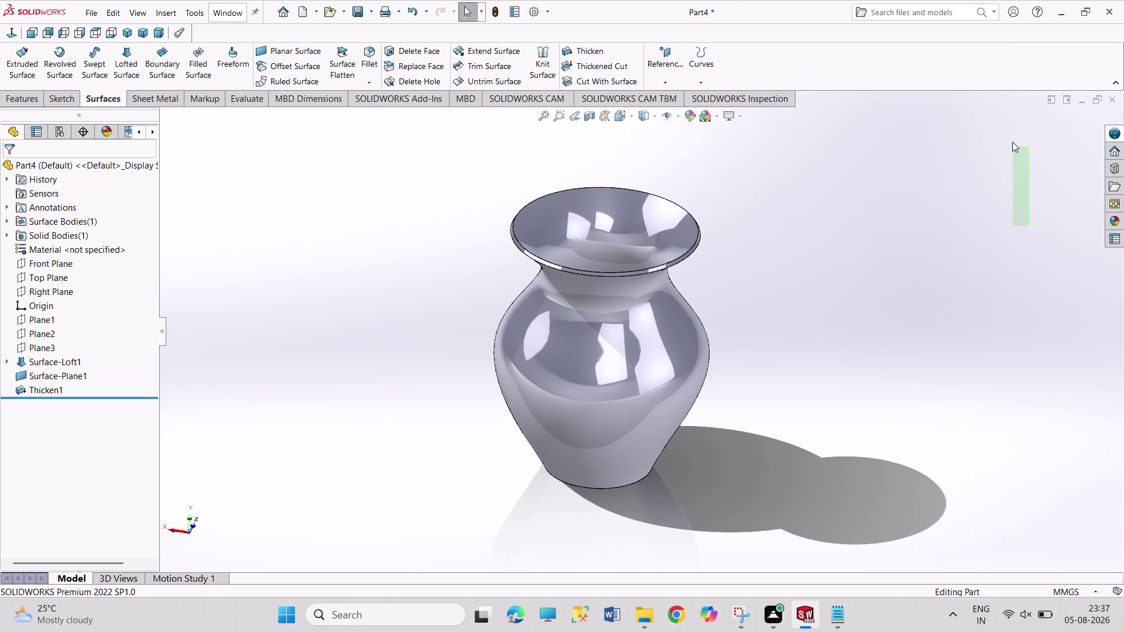
drag(1011, 145, 1004, 133)
drag(761, 256, 774, 199)
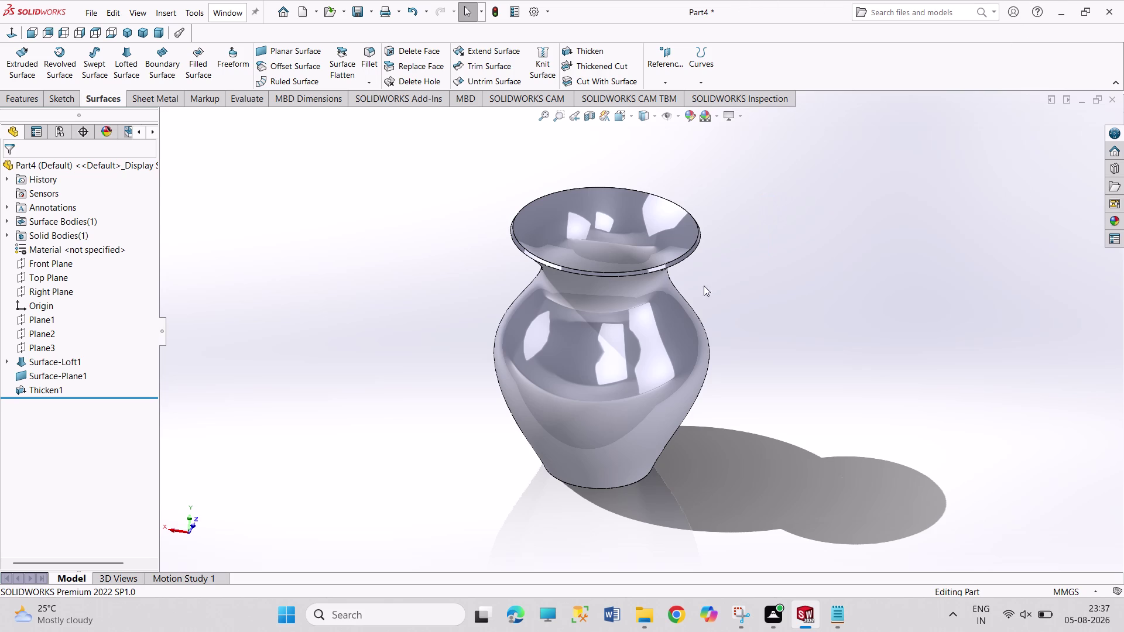
middle_drag(697, 293, 732, 267)
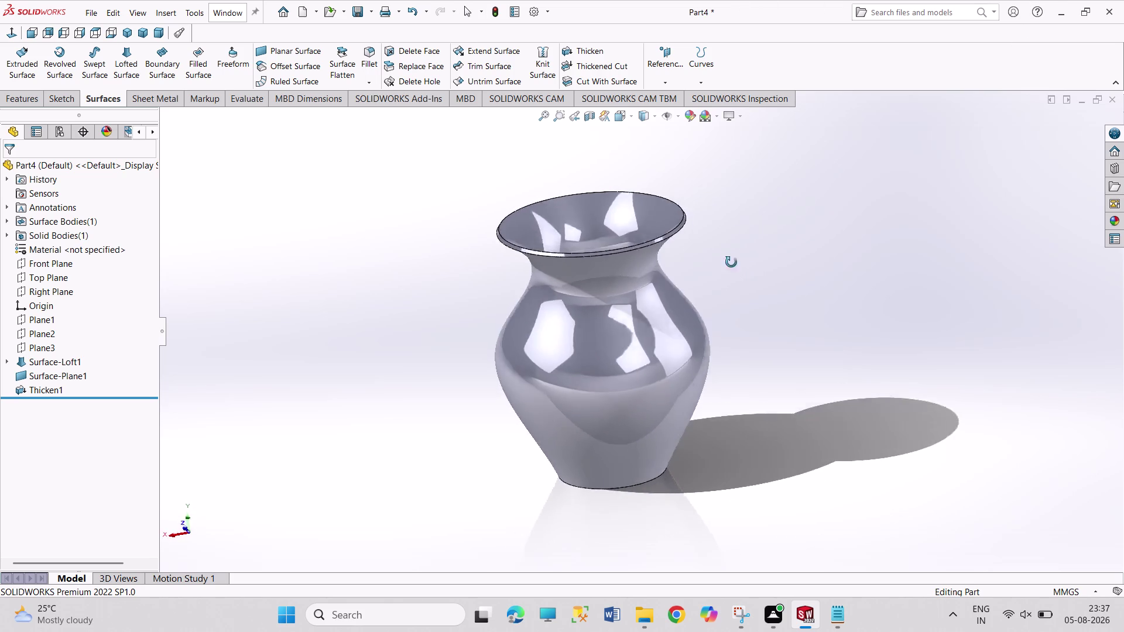
middle_drag(732, 267, 786, 241)
middle_drag(800, 257, 775, 241)
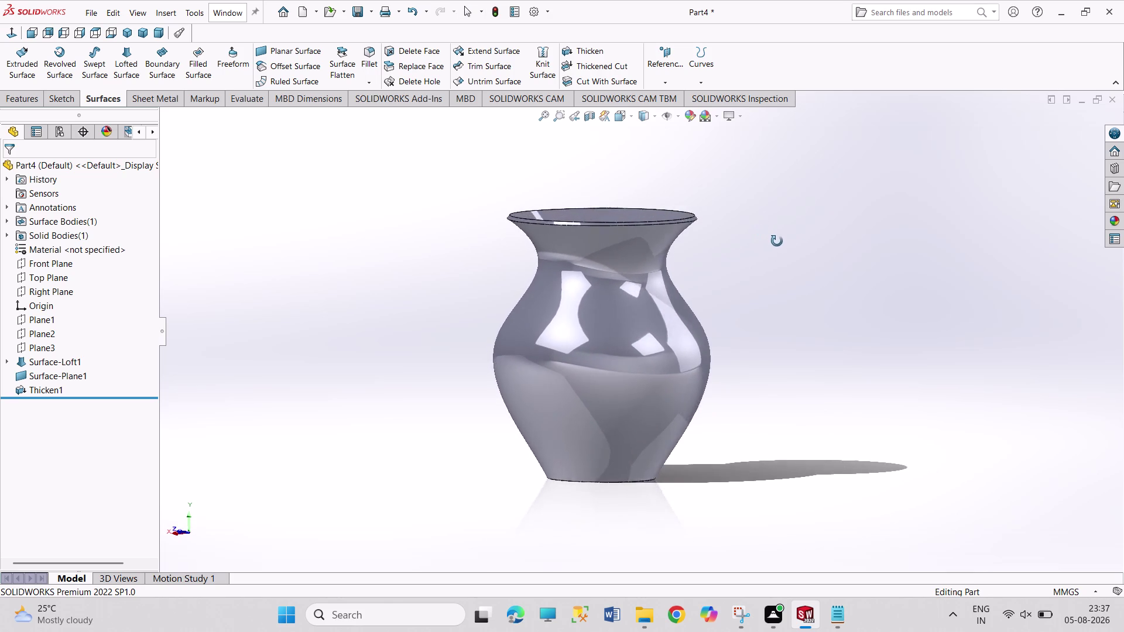
middle_drag(775, 241, 753, 234)
middle_drag(784, 263, 759, 252)
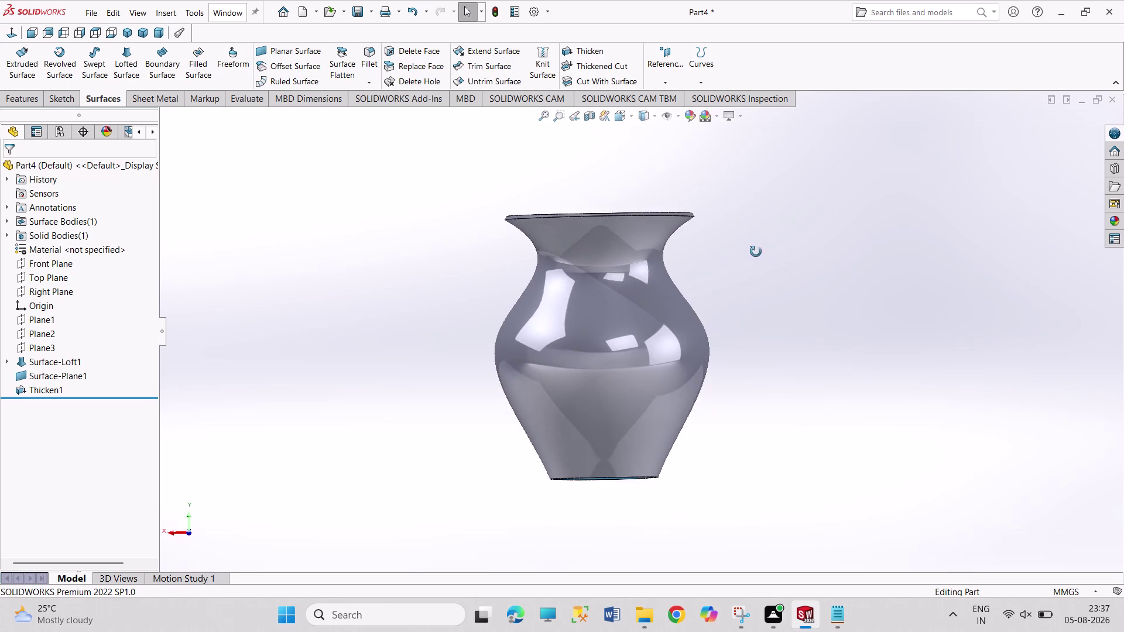
middle_drag(759, 252, 753, 234)
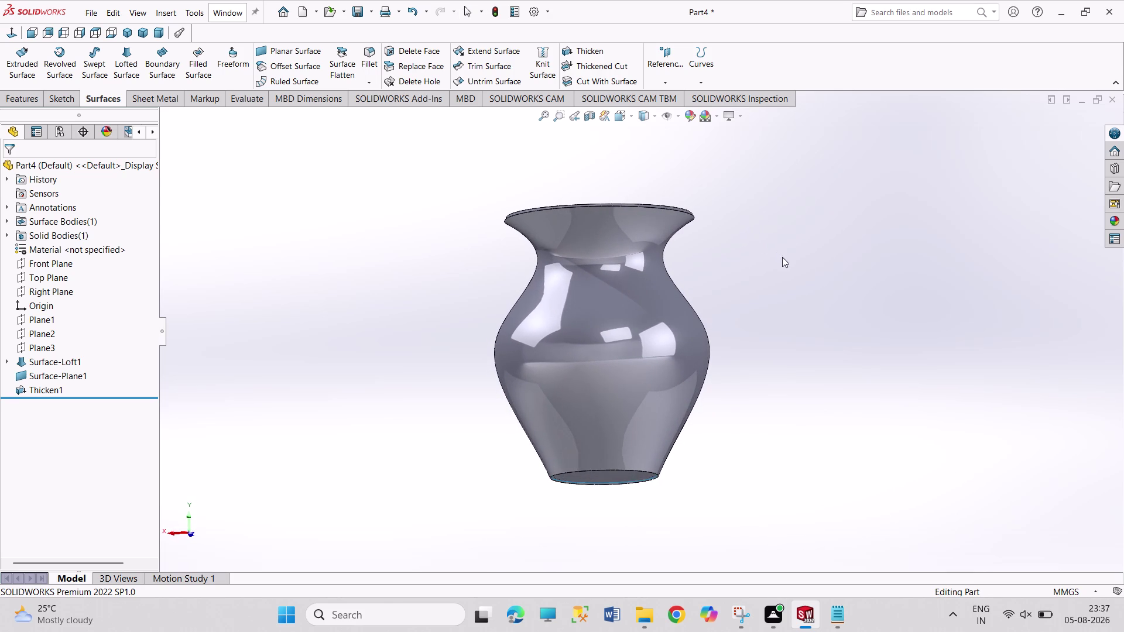
middle_drag(653, 280, 693, 282)
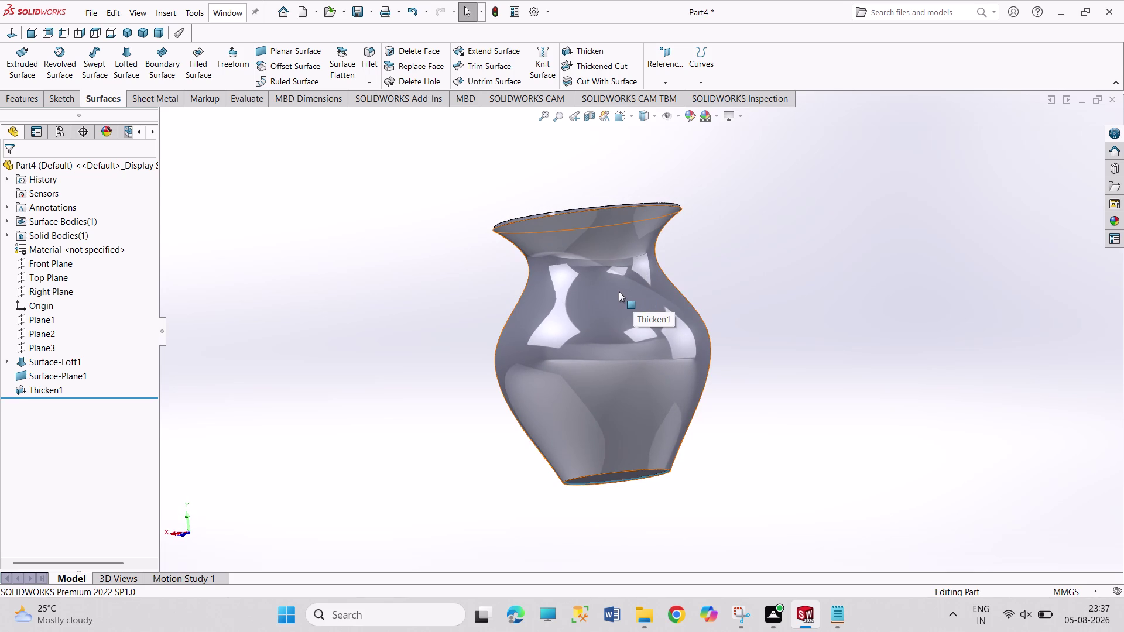
middle_drag(617, 291, 687, 234)
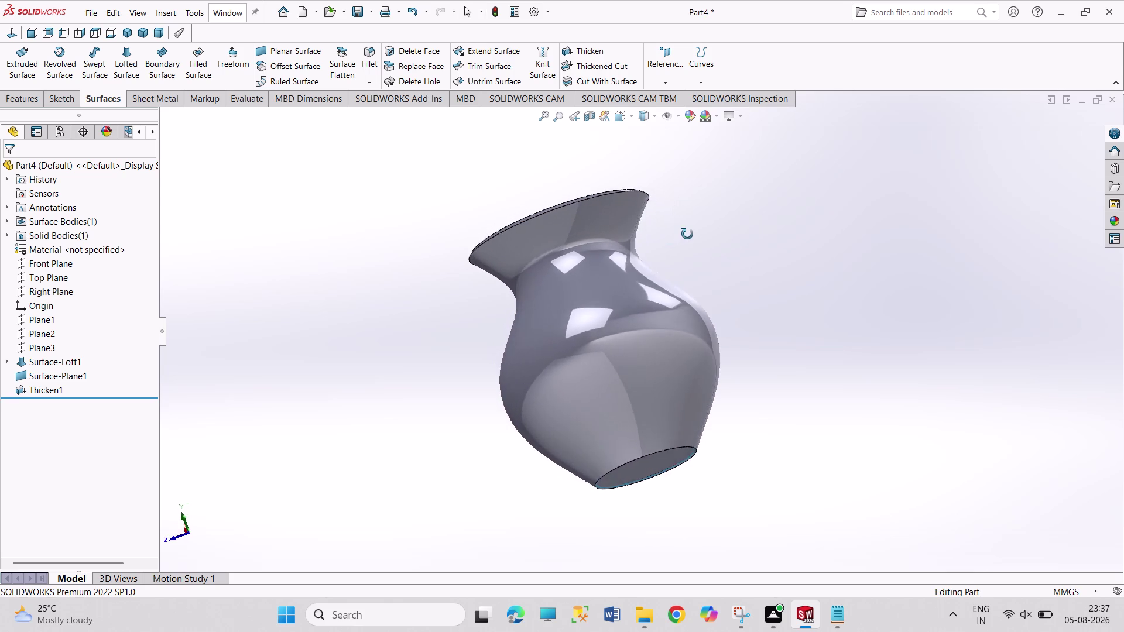
middle_drag(687, 234, 557, 288)
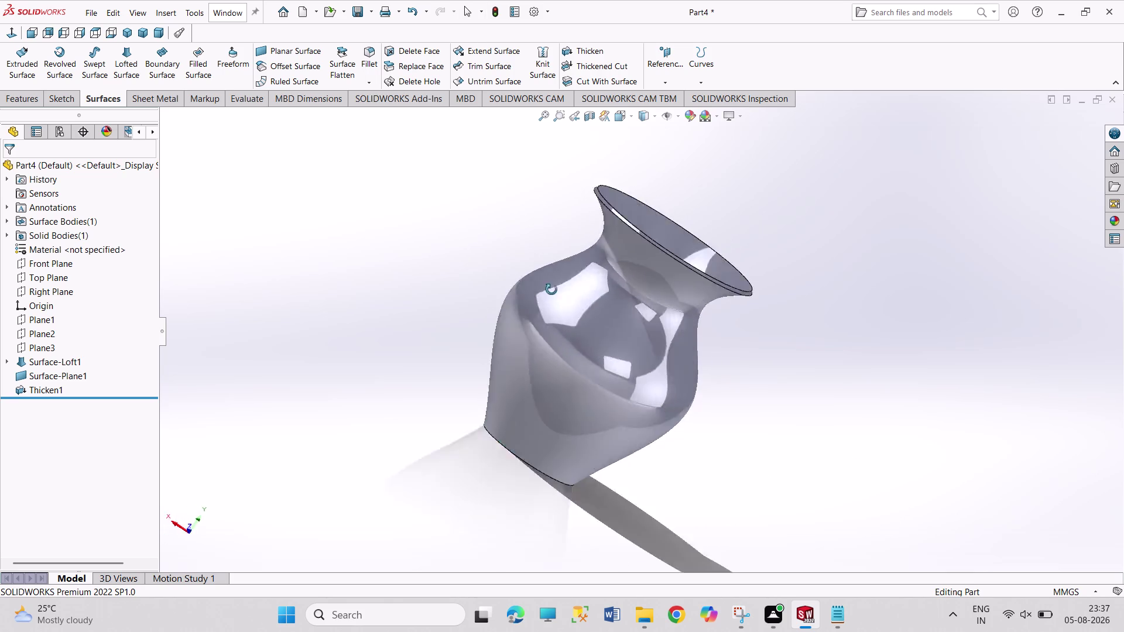
middle_drag(558, 289, 526, 314)
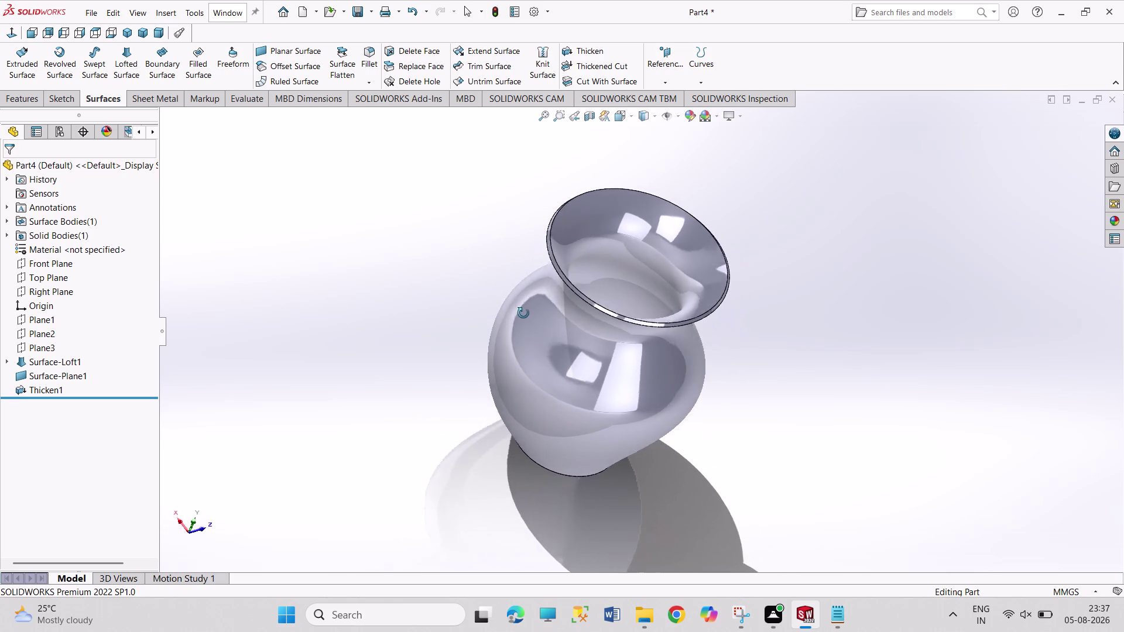
middle_drag(526, 314, 548, 314)
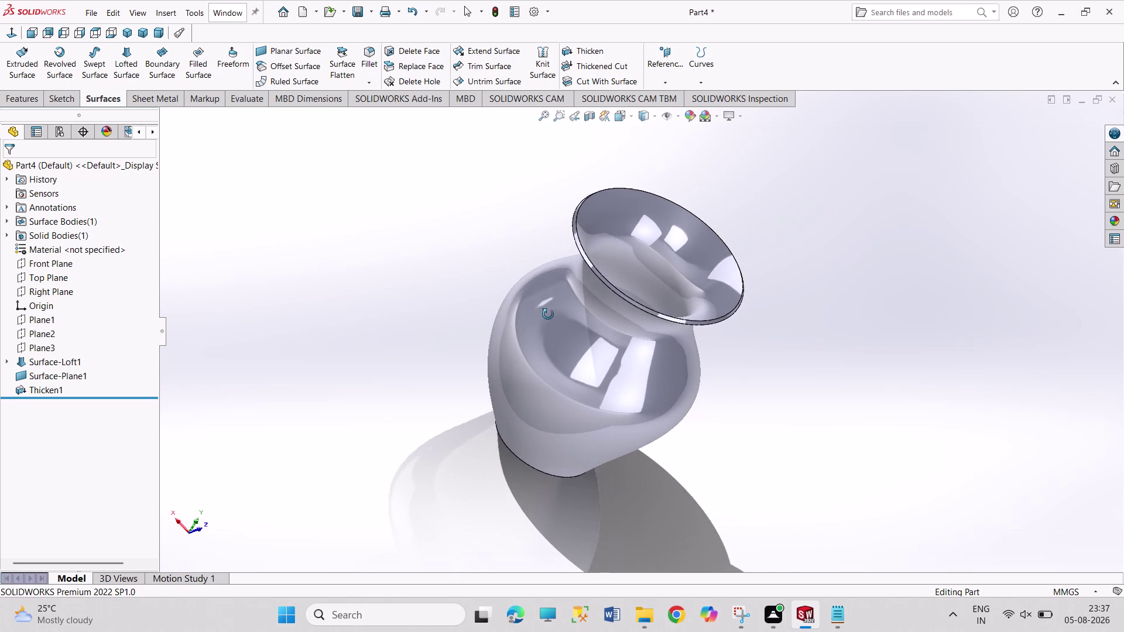
middle_drag(548, 314, 548, 285)
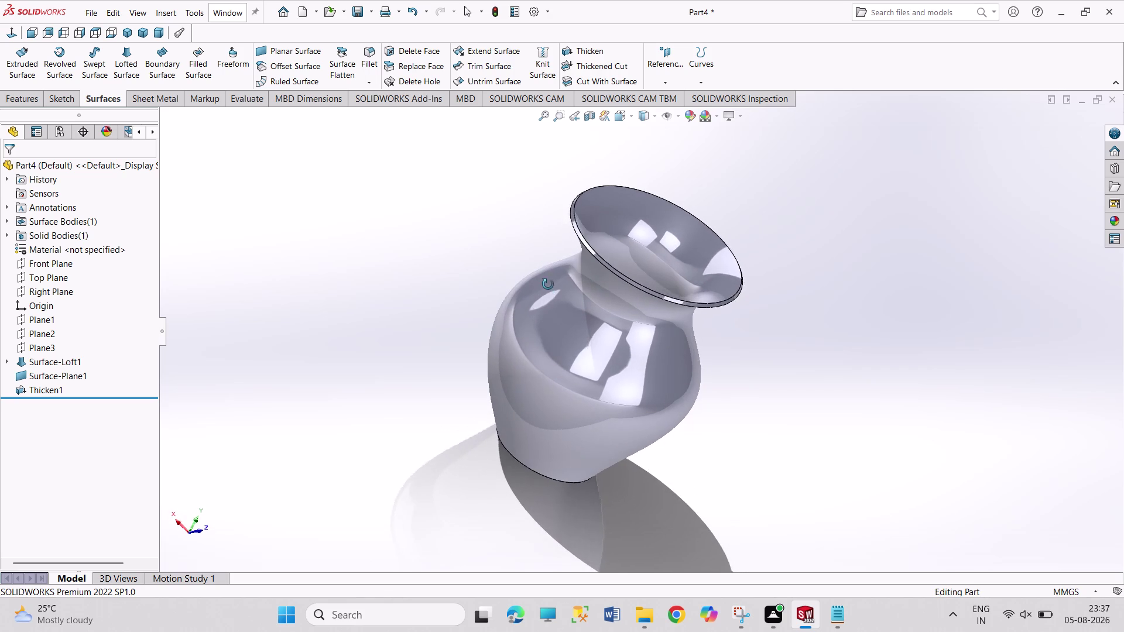
middle_drag(547, 285, 551, 272)
scroll(up, 3)
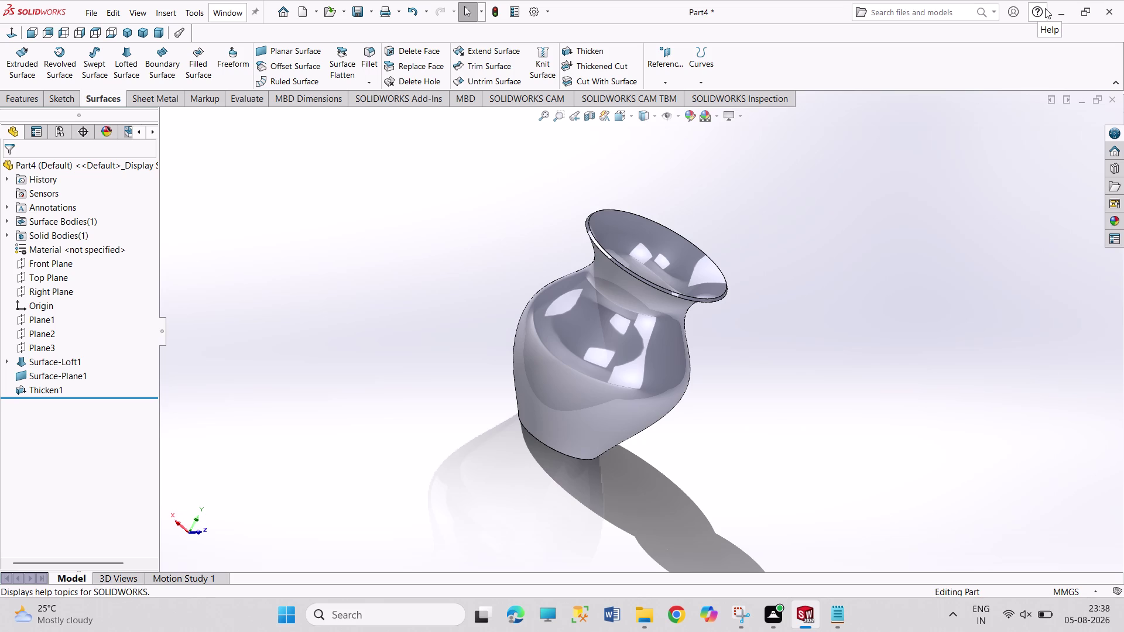
click(1123, 25)
Save the vase part with the file name SURFACE 3.
key(ctrl+s)
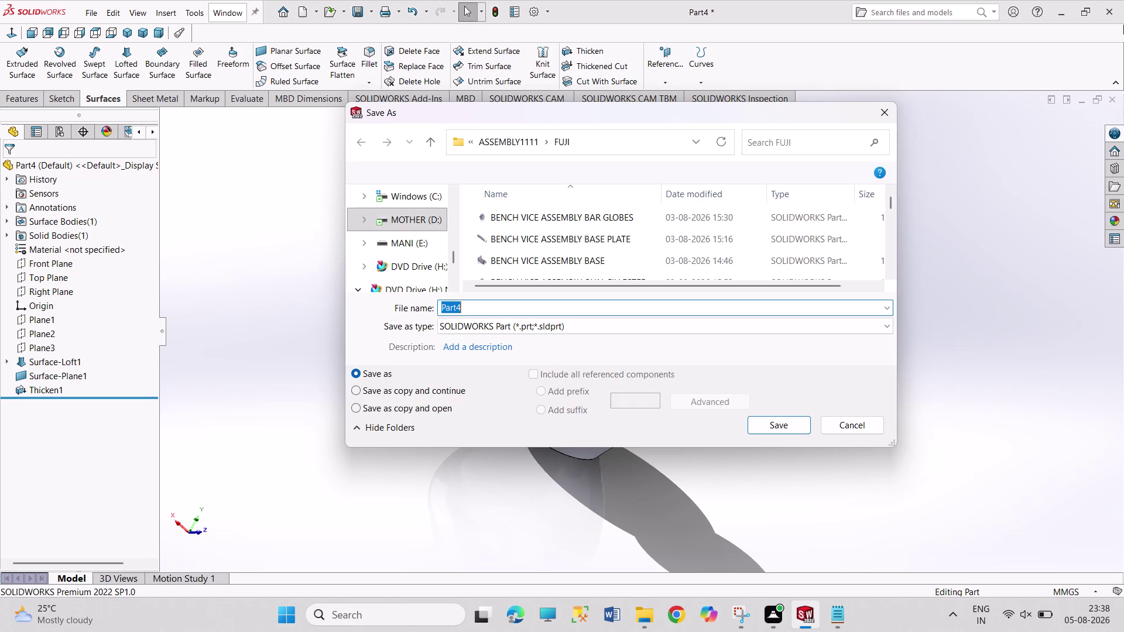
text(S)
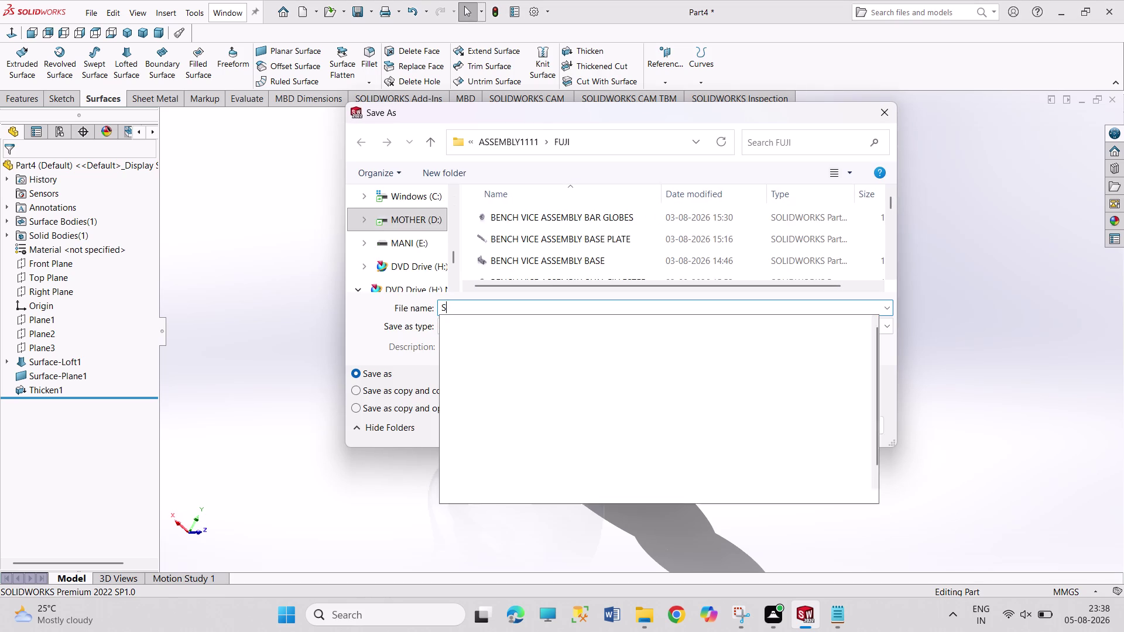
text(URFACE)
key(space)
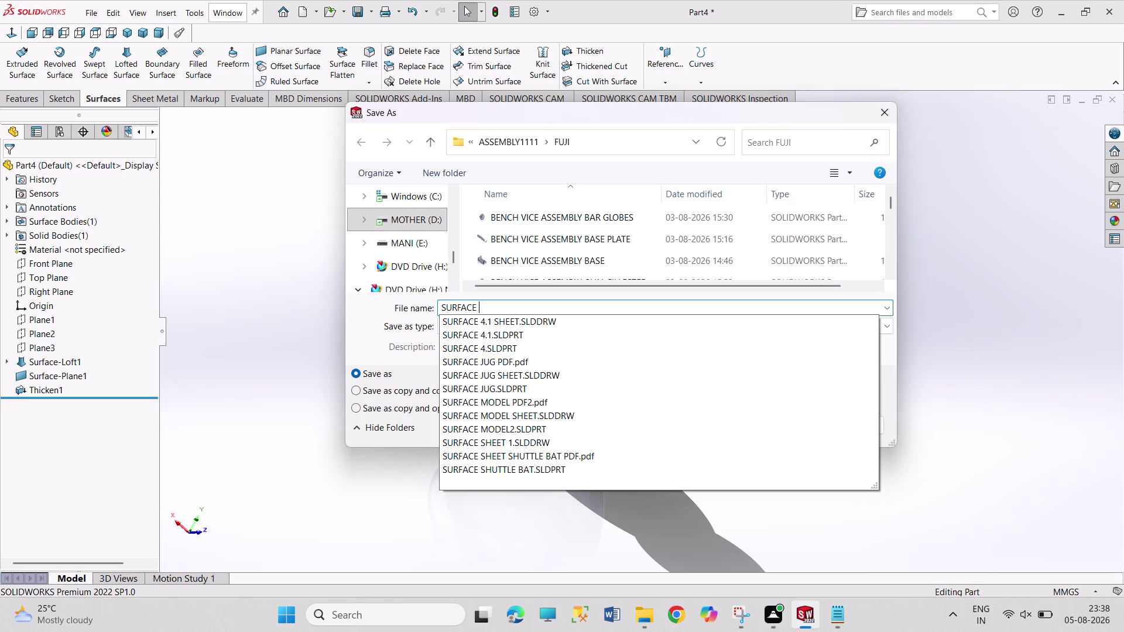
text(POT)
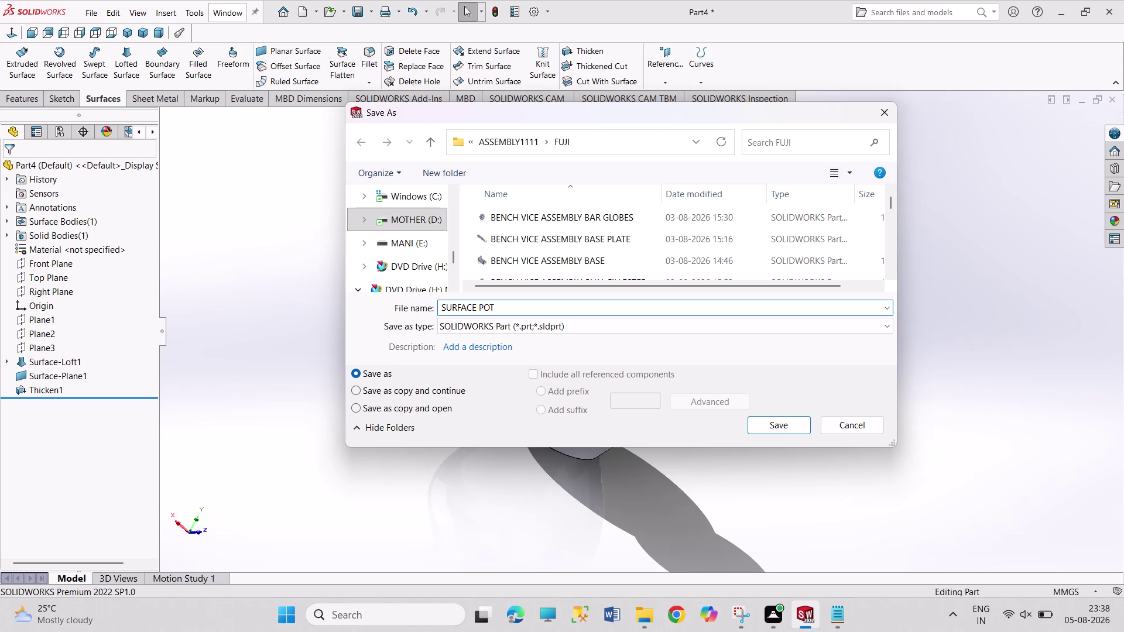
key(BackSpace)
key(BackSpace)
key(BackSpace)
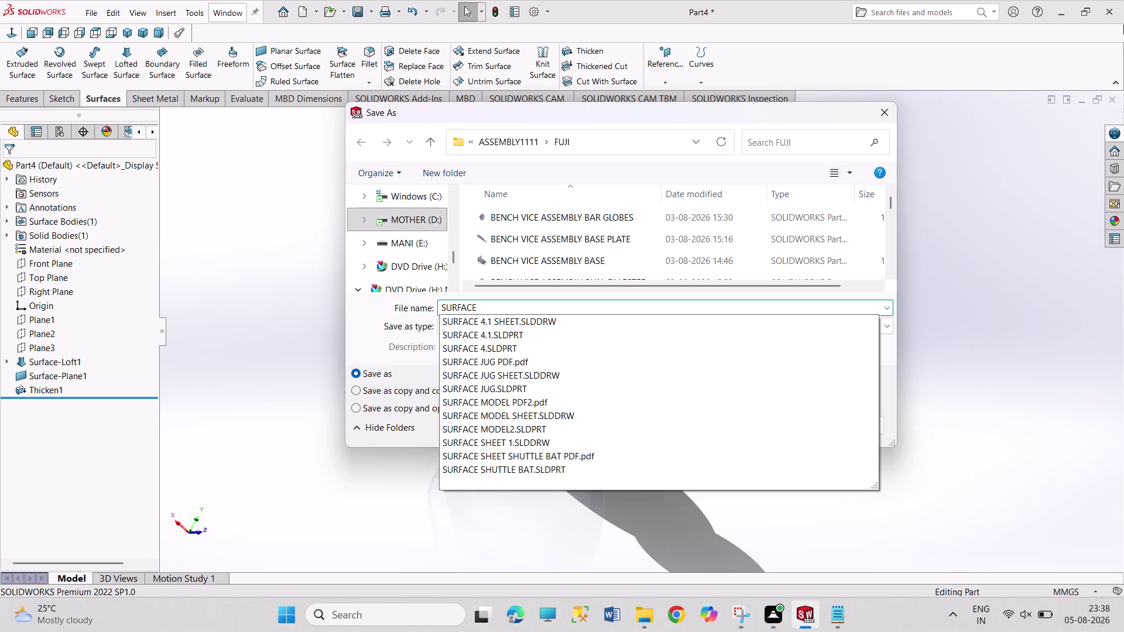
key(3)
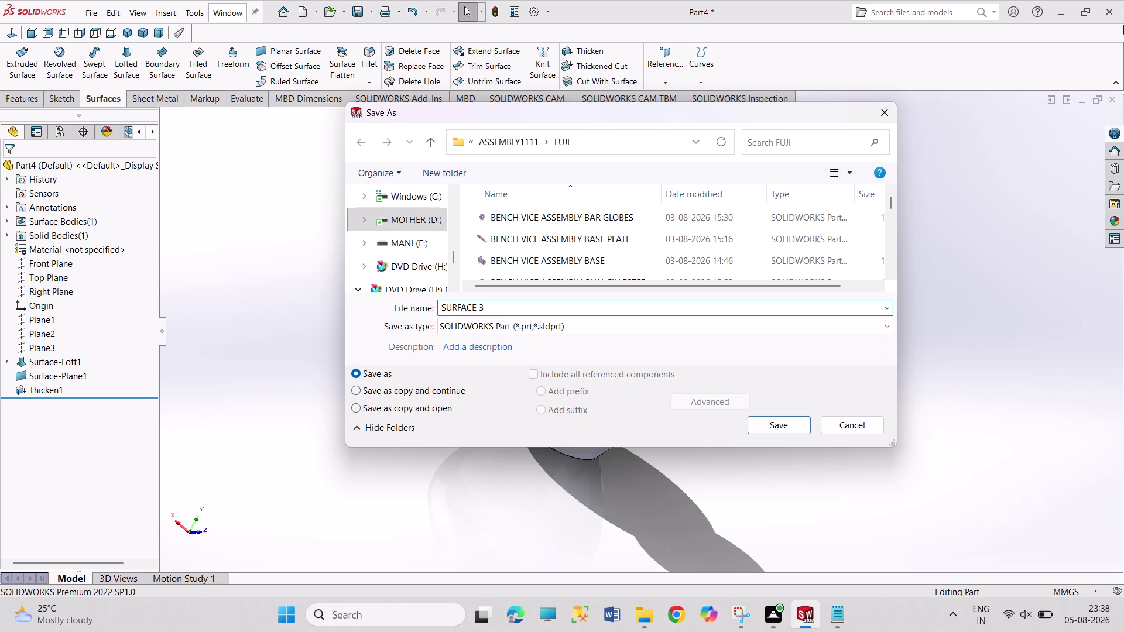
key(Return)
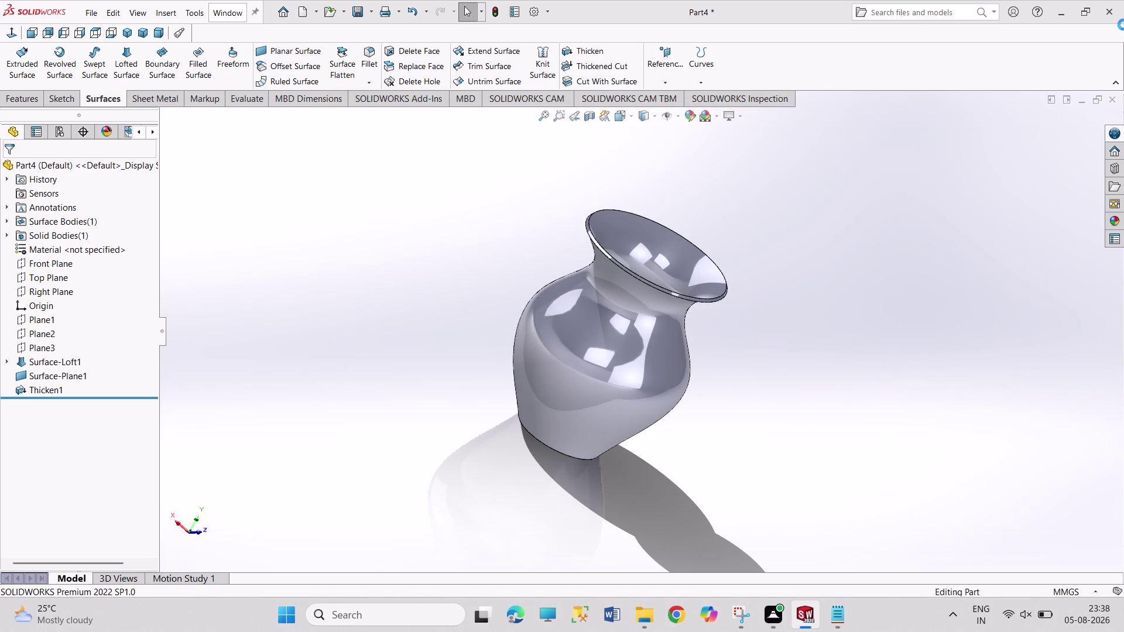
key(ctrl+n)
key(Right)
Create a new drawing document on an A4 (ANSI) landscape sheet.
key(Right)
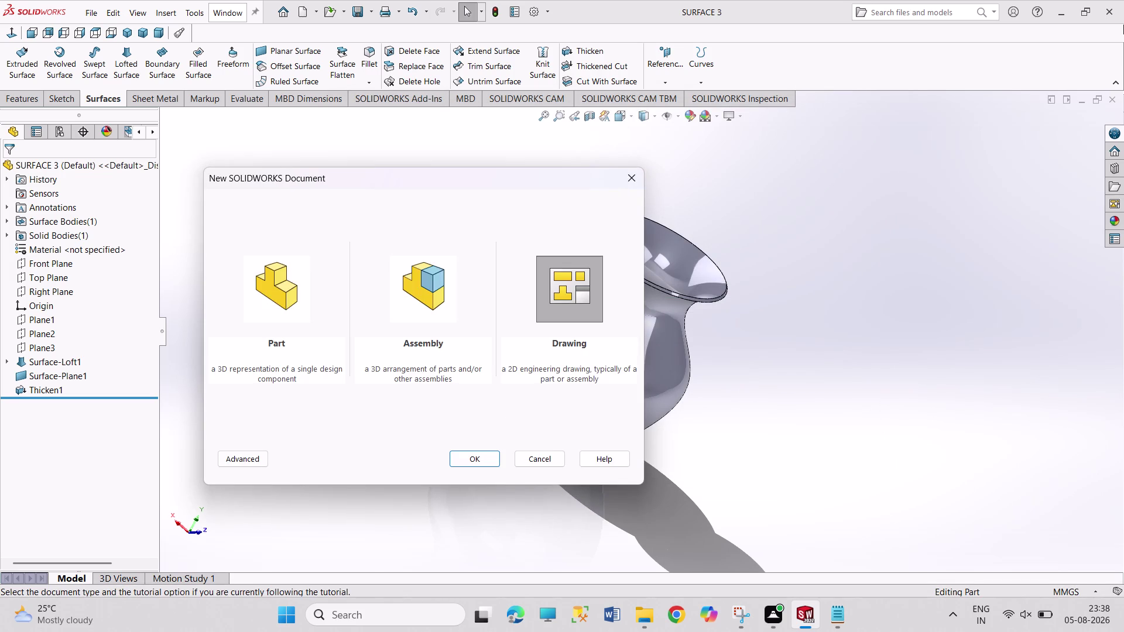
key(Return)
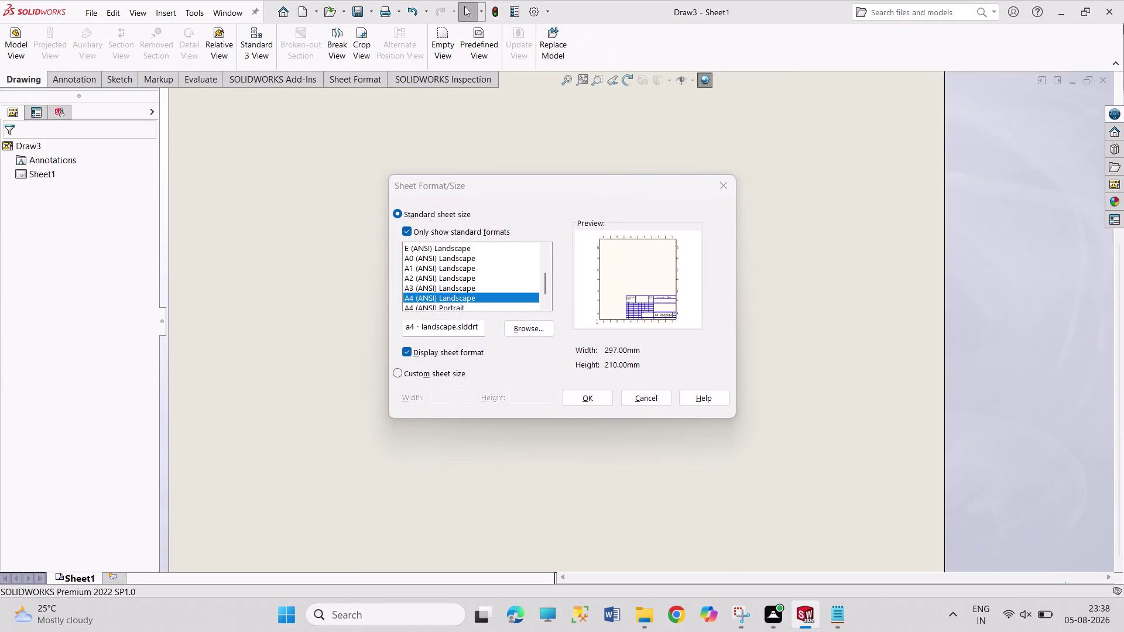
key(Return)
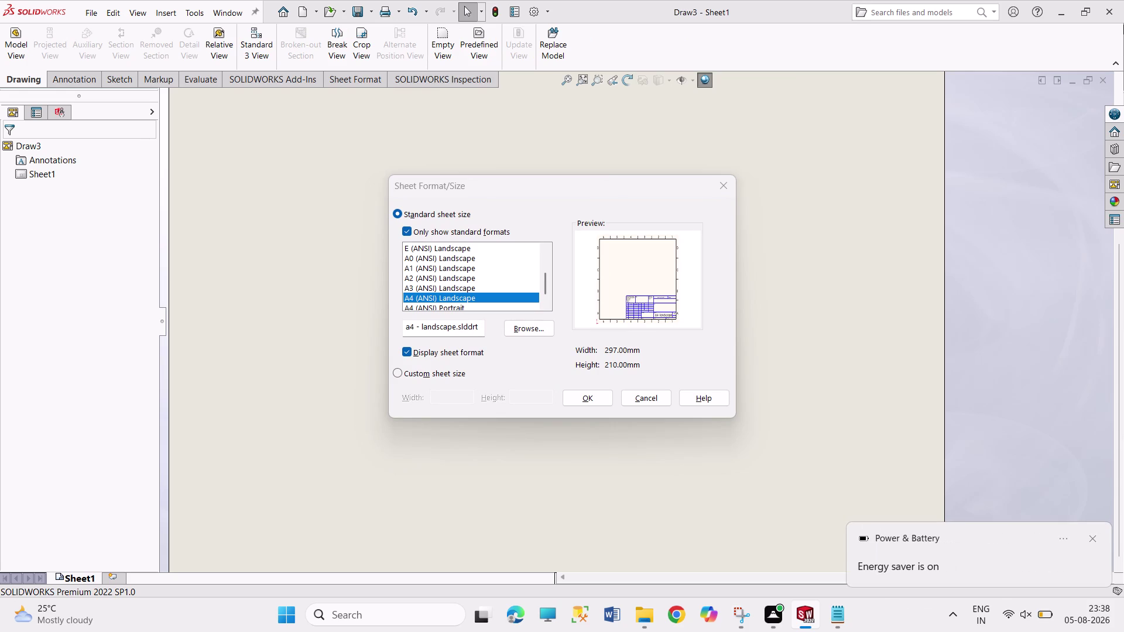
key(Return)
key(Return)
key(Return)
click(601, 393)
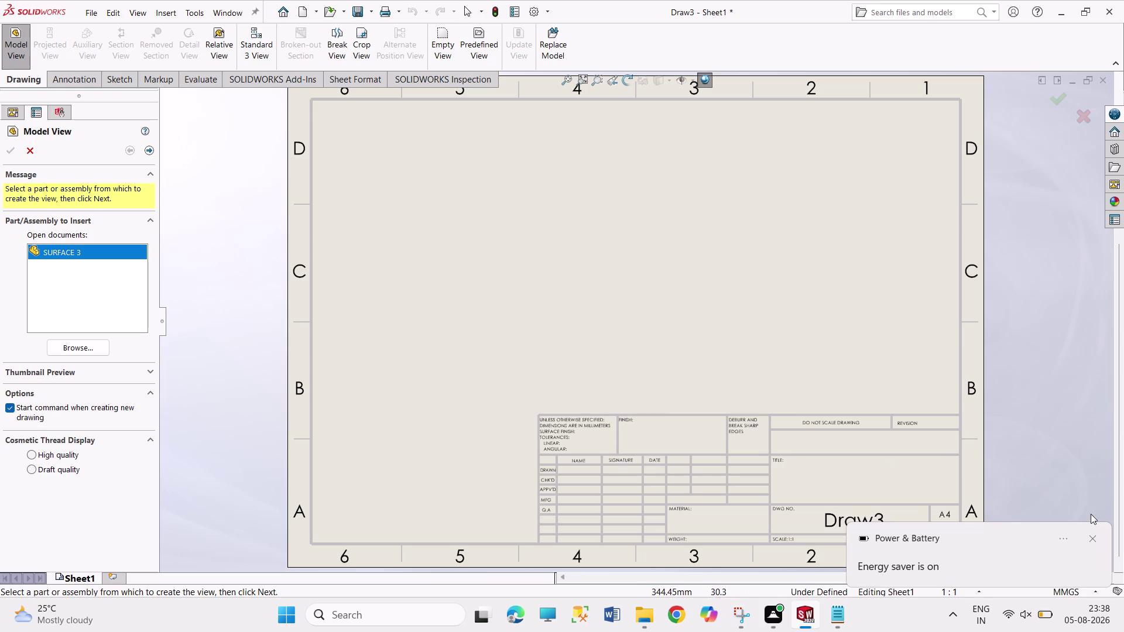
Pick SURFACE 3 in Model View and set a custom 1:1 scale.
click(1092, 538)
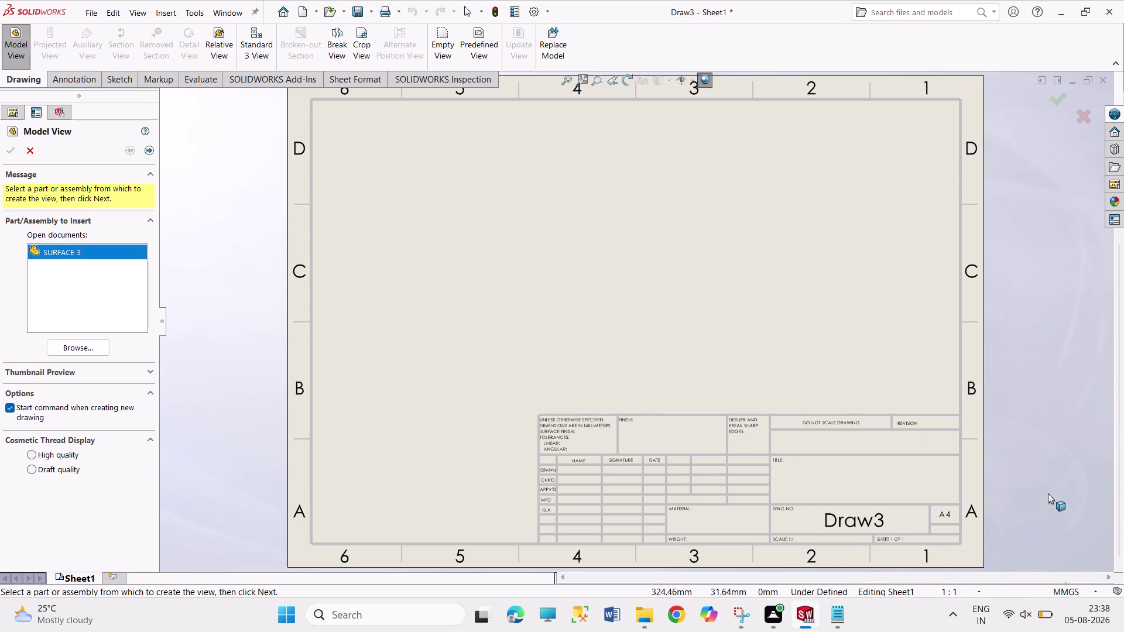
double_click(98, 249)
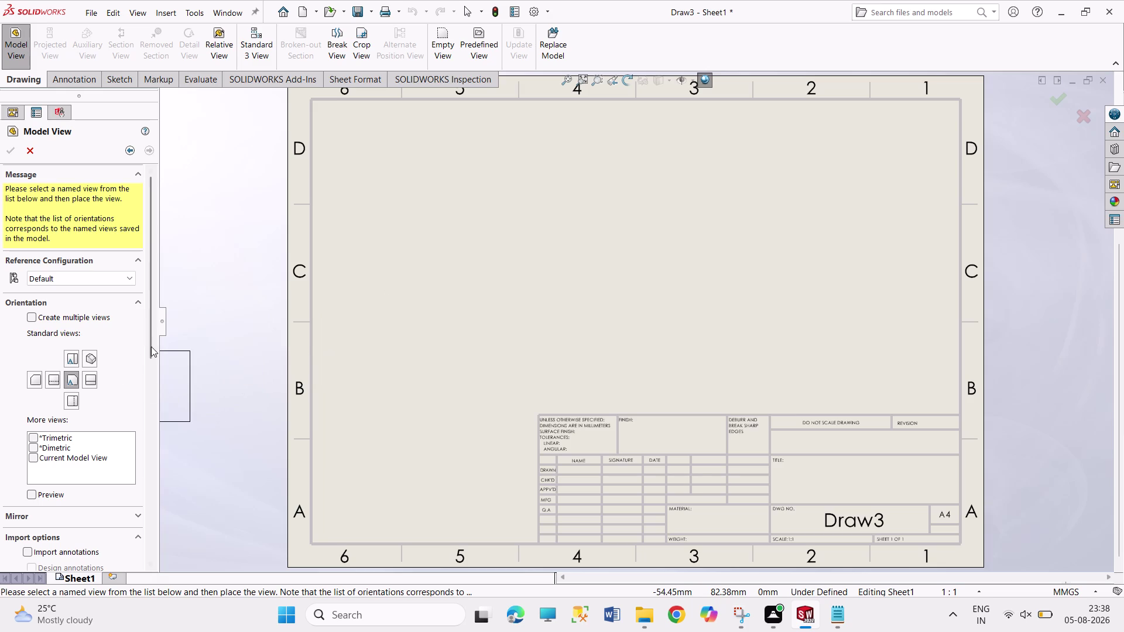
drag(151, 344, 156, 544)
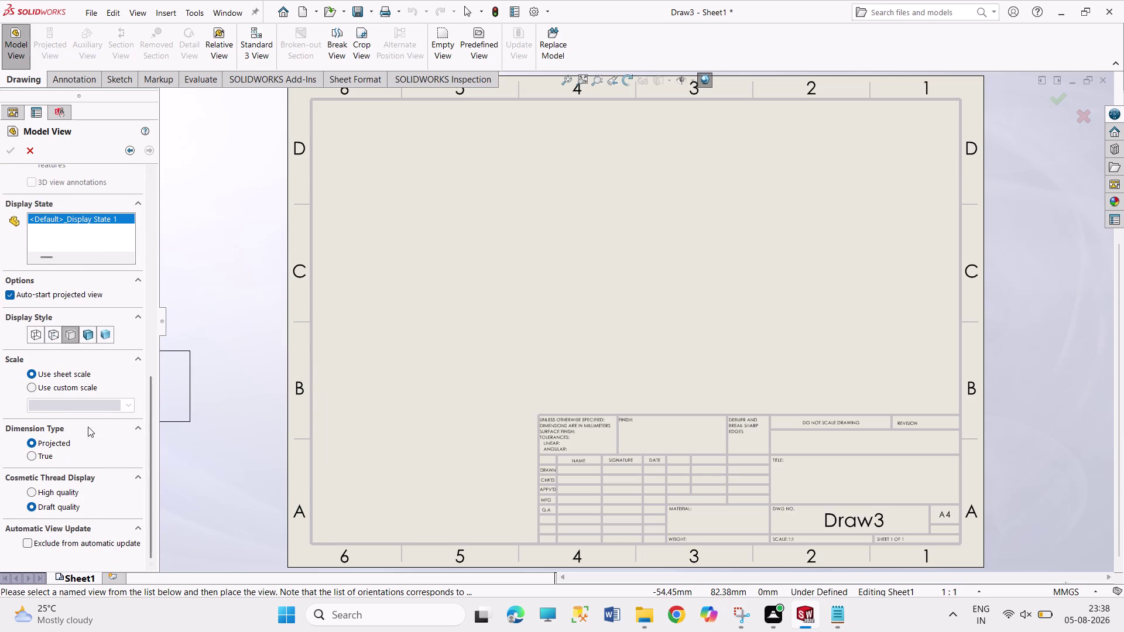
click(96, 384)
click(79, 401)
click(80, 402)
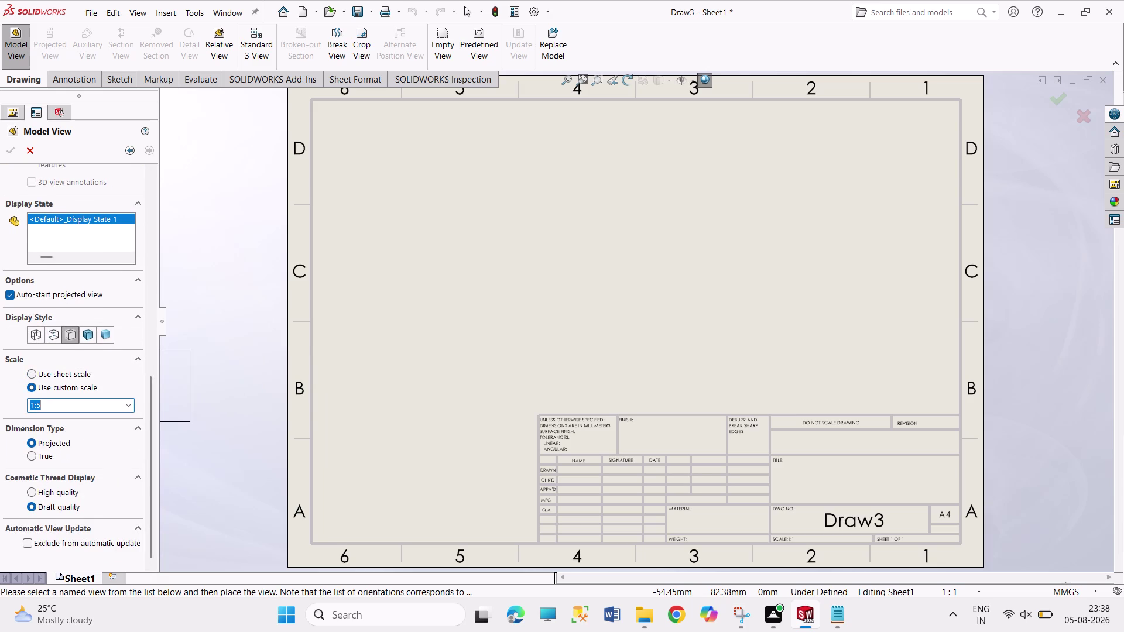
click(80, 401)
key(BackSpace)
key(1)
key(Return)
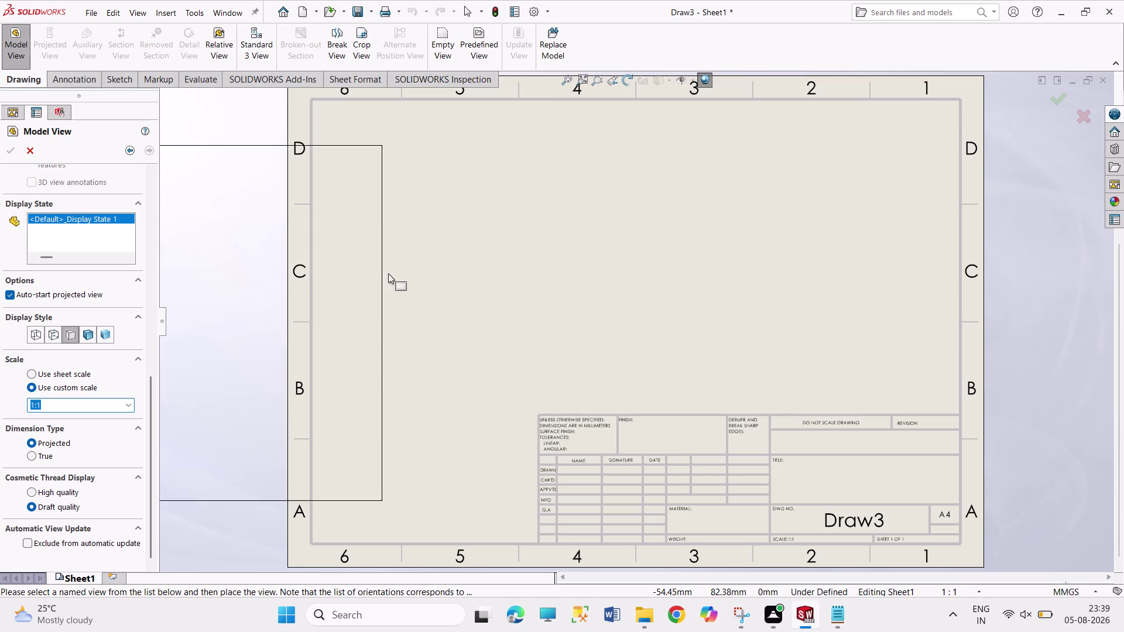
Place the front view on the sheet and cancel the projected views.
click(467, 281)
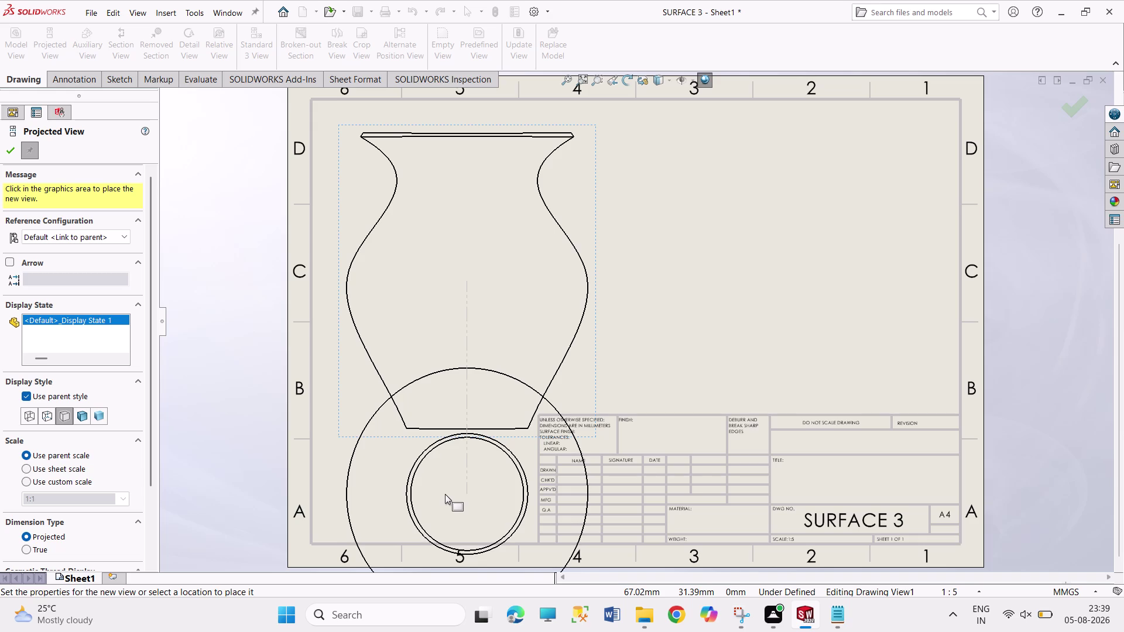
click(24, 421)
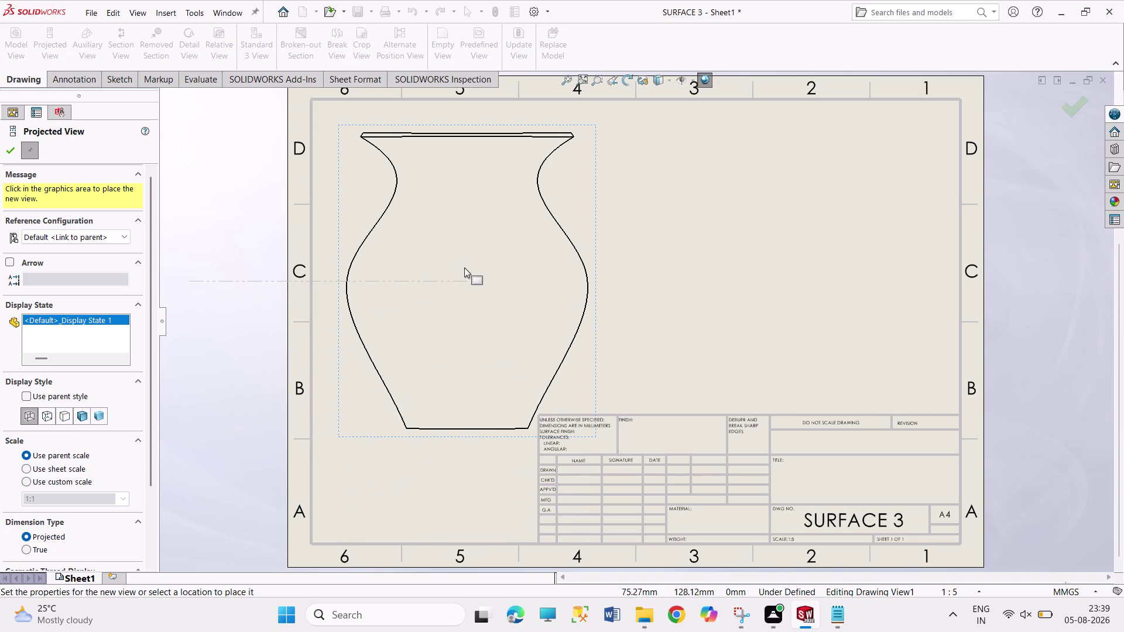
key(Escape)
key(Escape)
key(Escape)
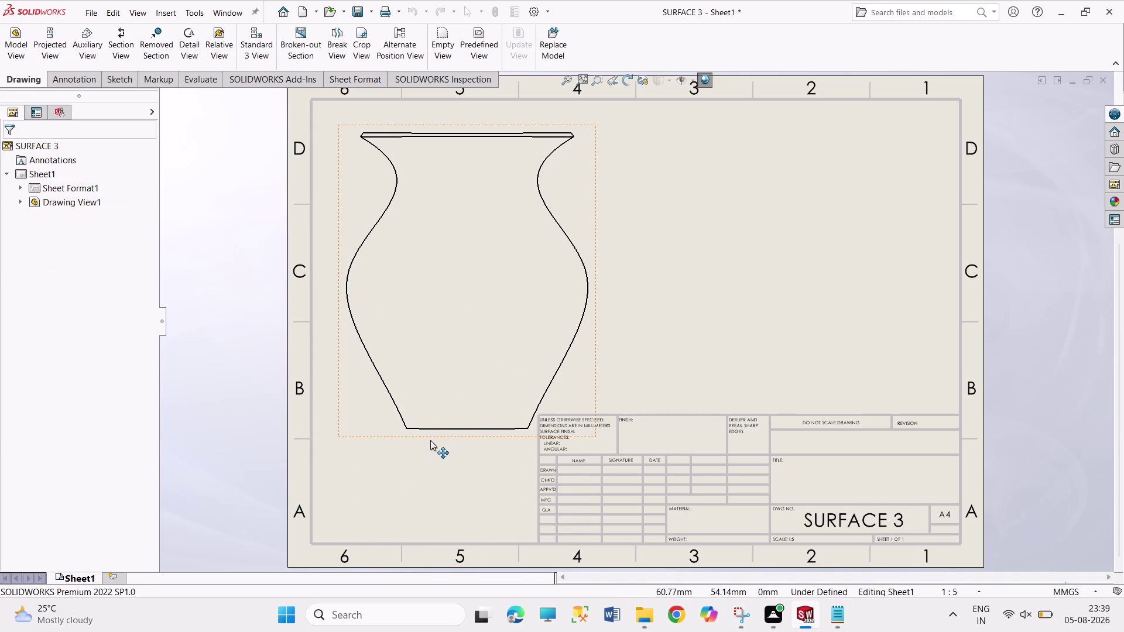
click(430, 440)
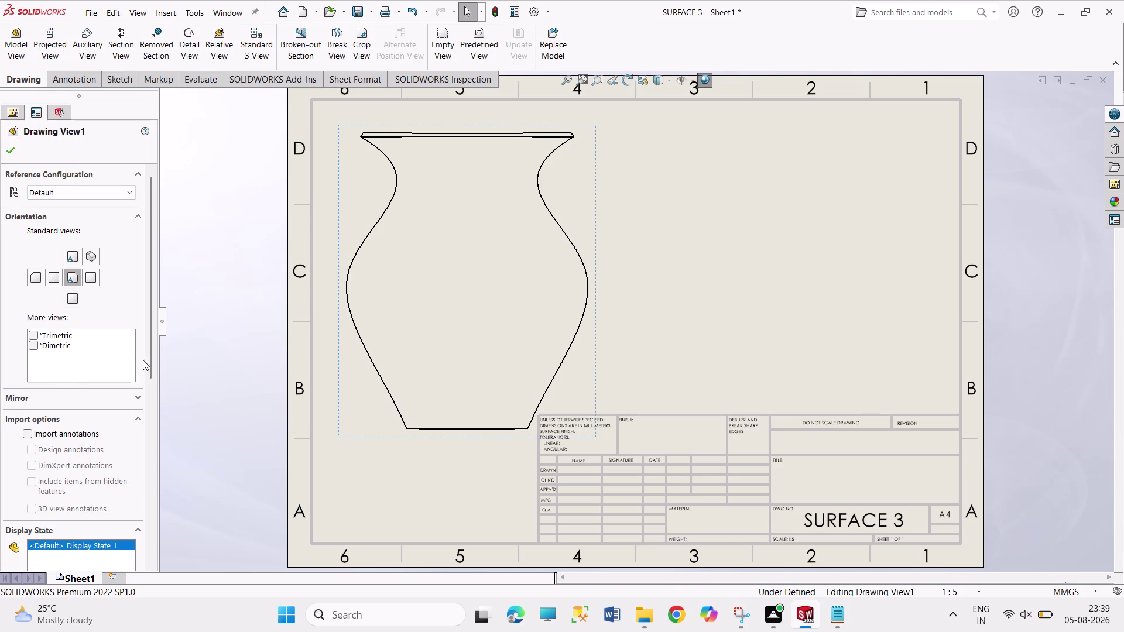
Change Drawing View1's display style so the vase's inner wall edges show.
drag(151, 347, 154, 477)
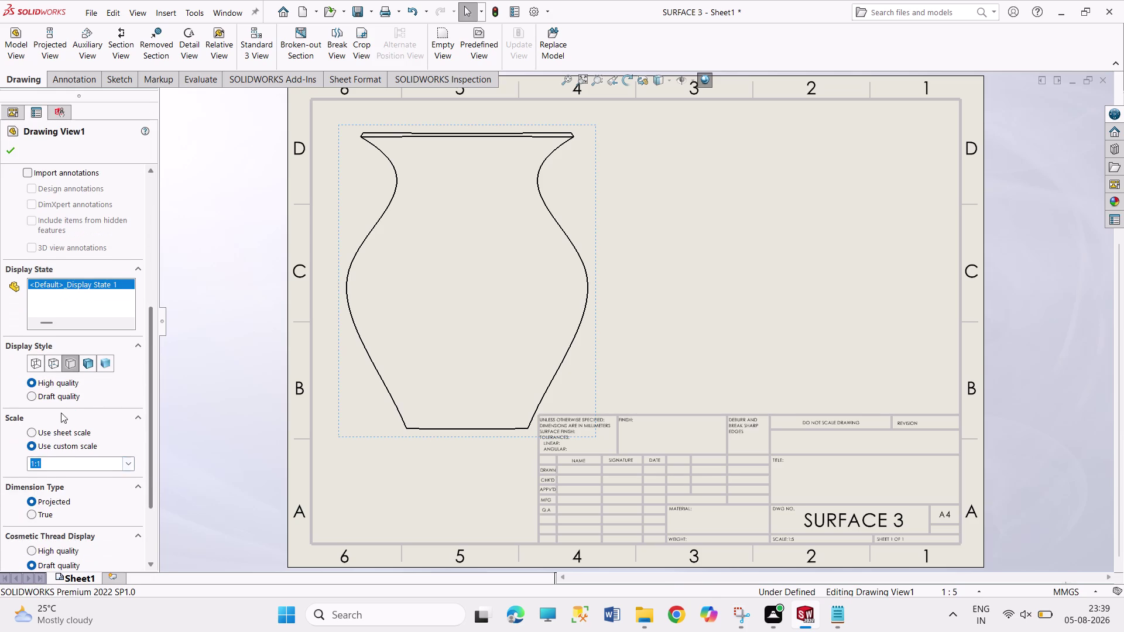
click(39, 367)
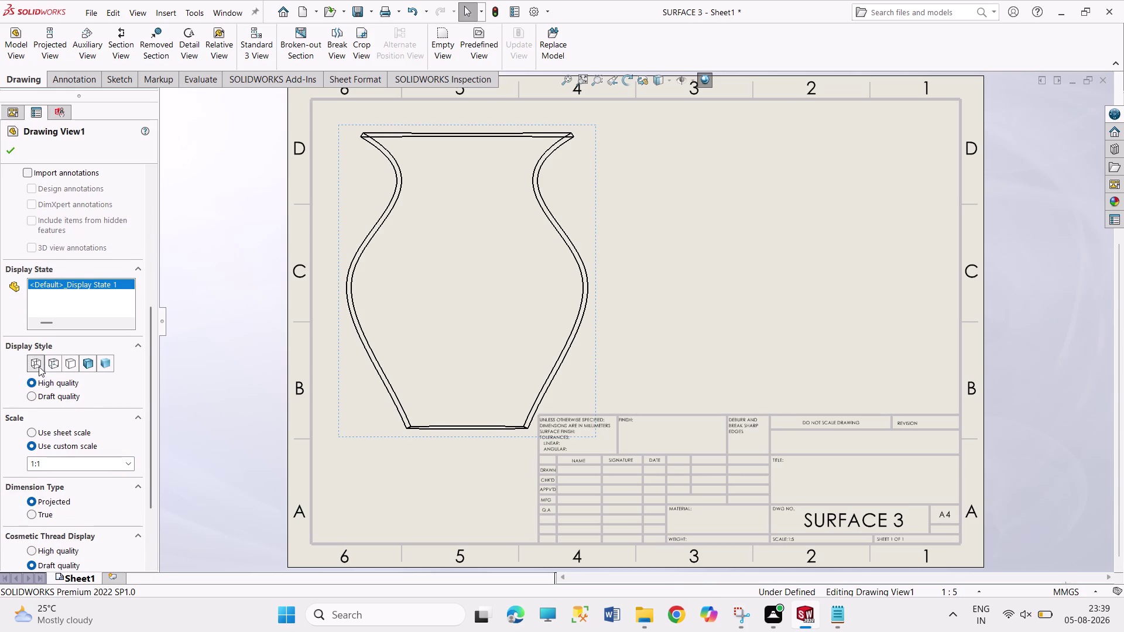
click(52, 365)
click(34, 370)
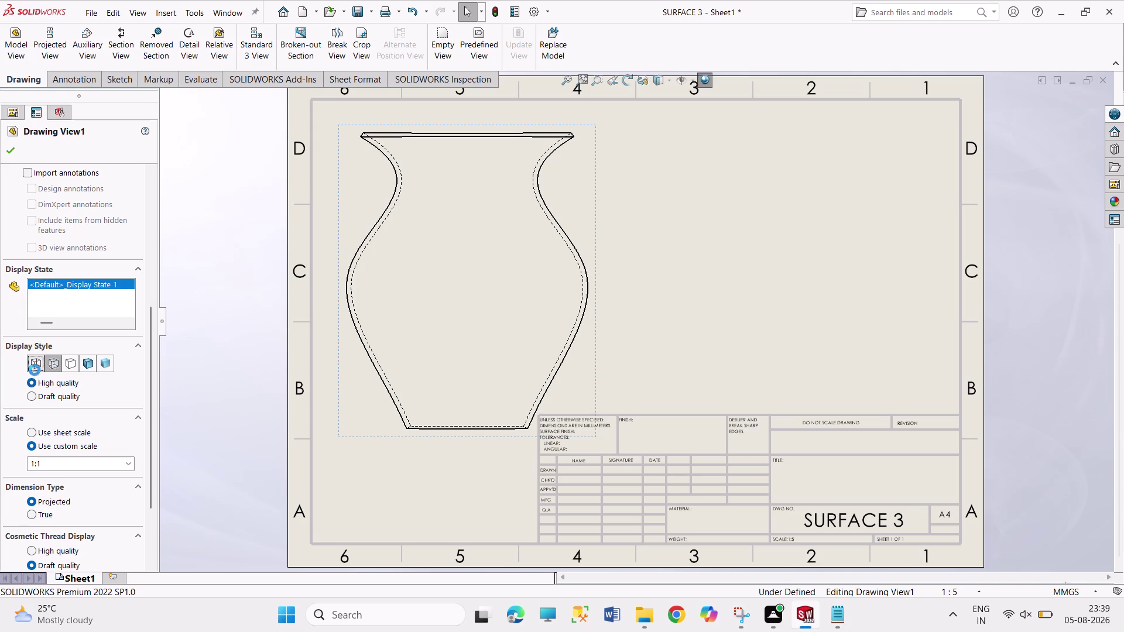
click(9, 154)
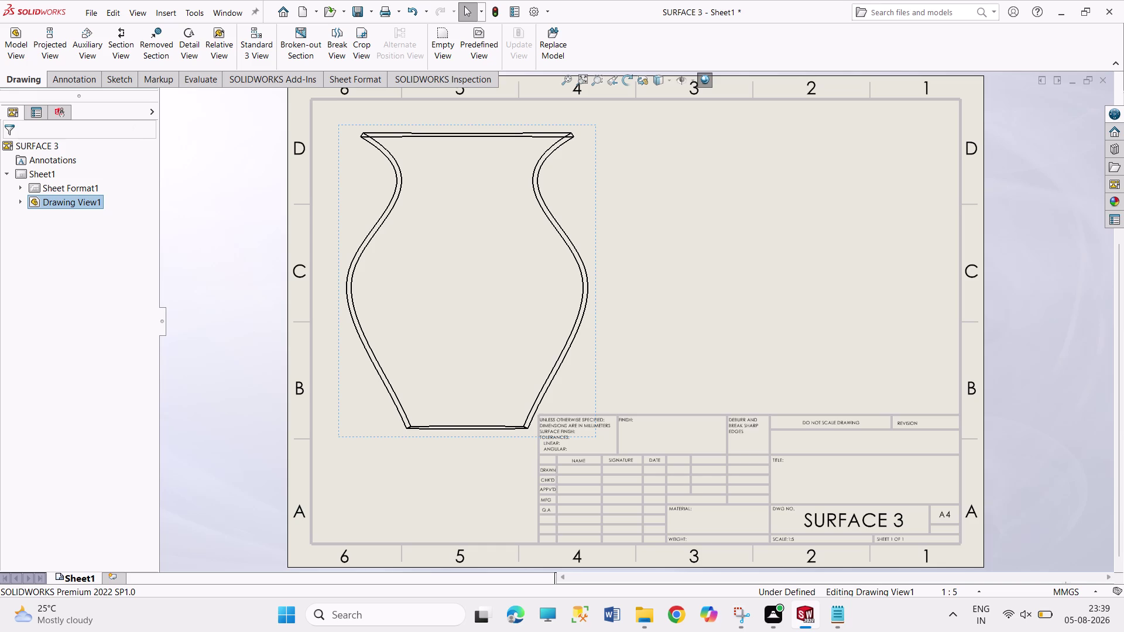
drag(665, 154, 763, 290)
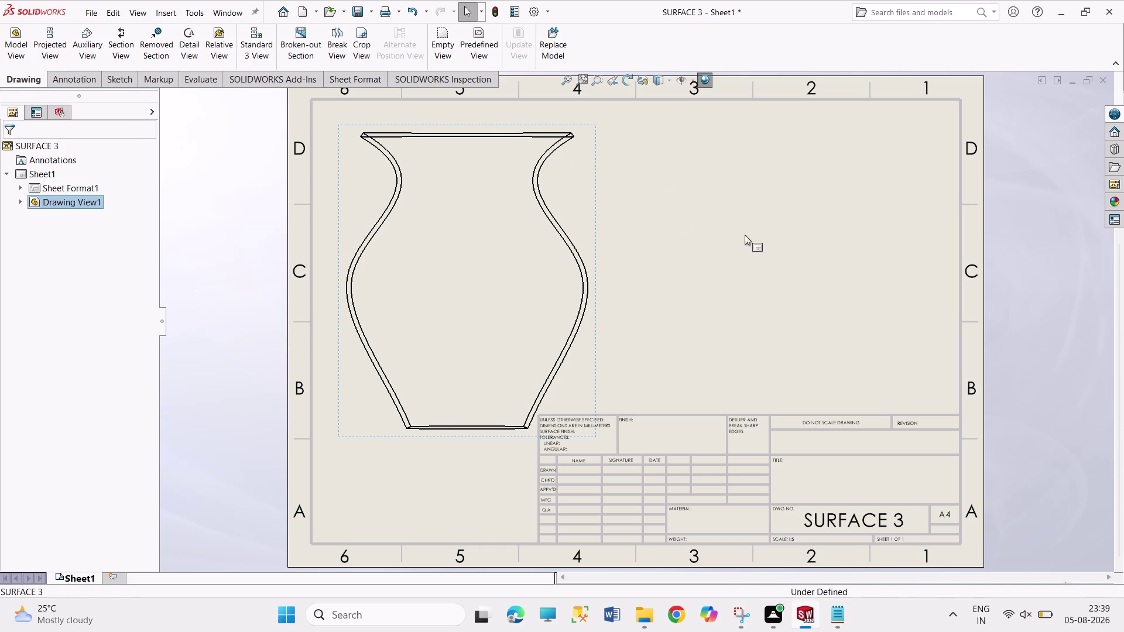
drag(678, 166, 791, 308)
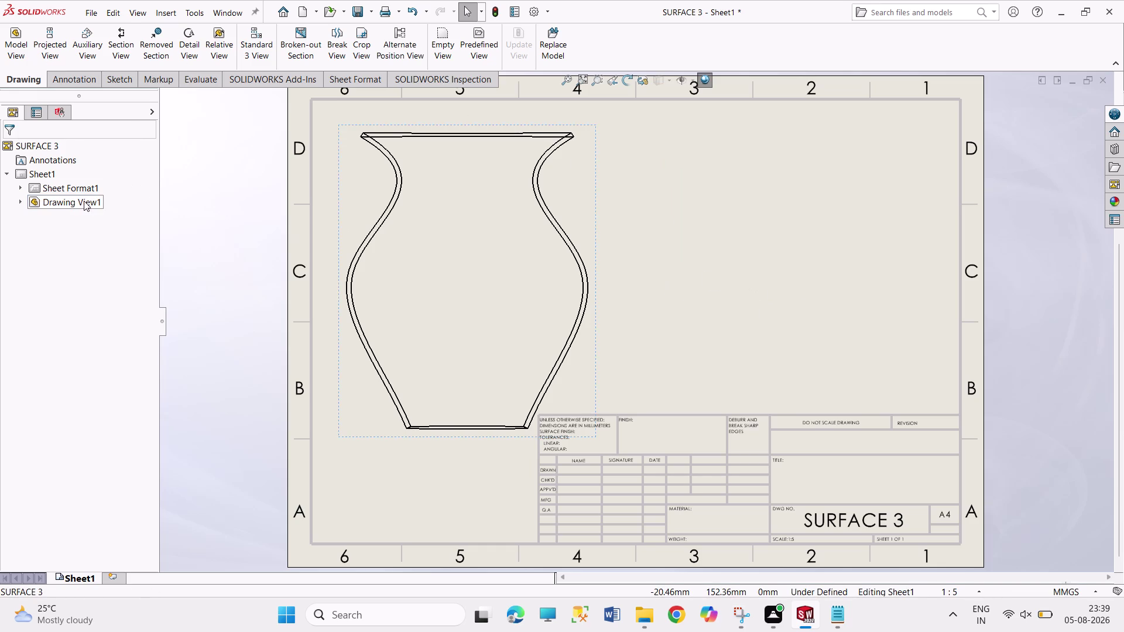
click(7, 40)
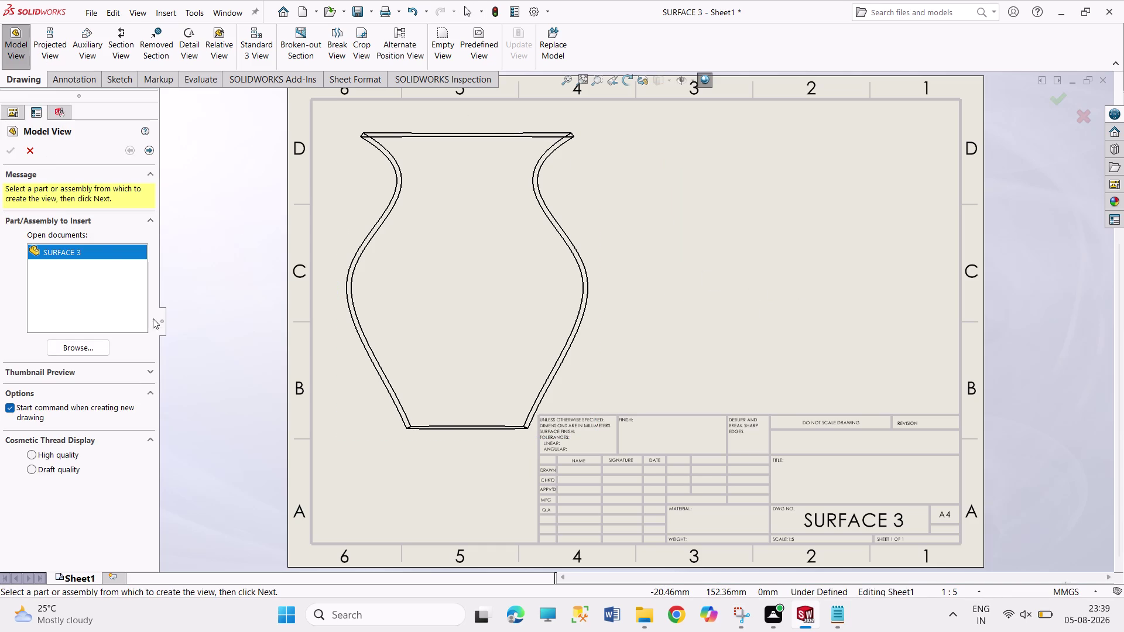
Choose SURFACE 3 with isometric orientation and shaded display for the new view.
double_click(106, 252)
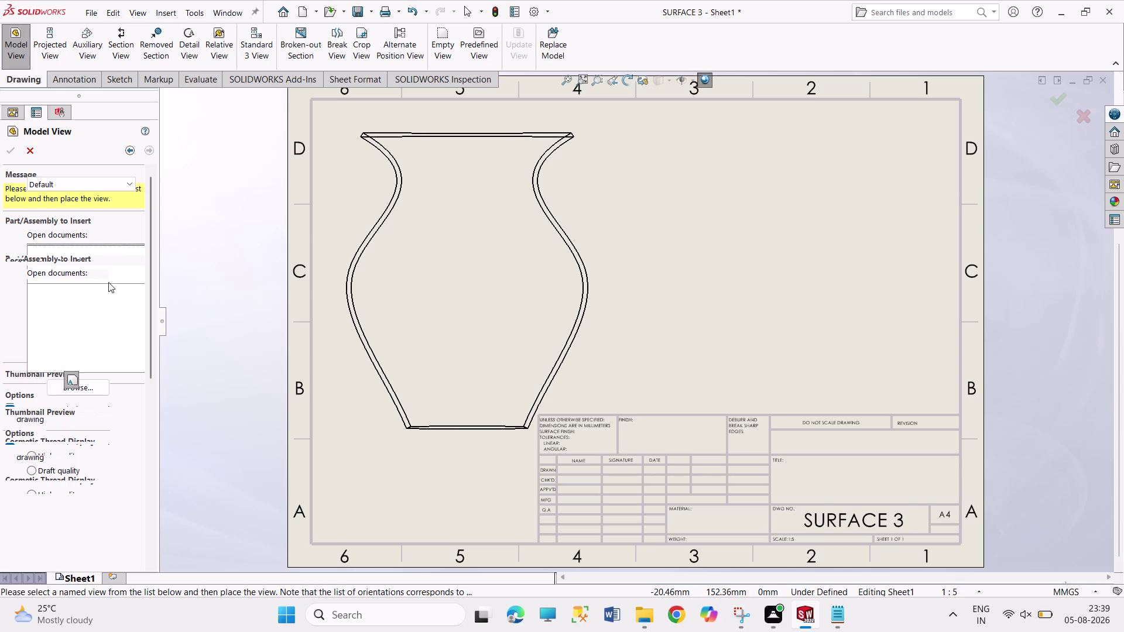
click(91, 360)
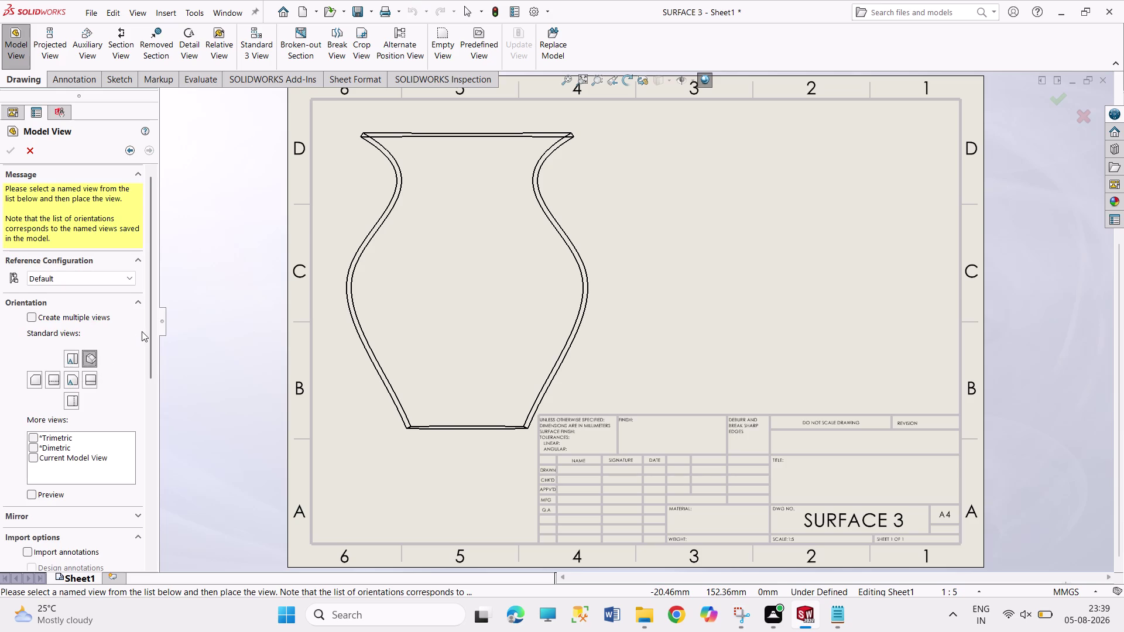
drag(155, 334, 152, 459)
click(89, 413)
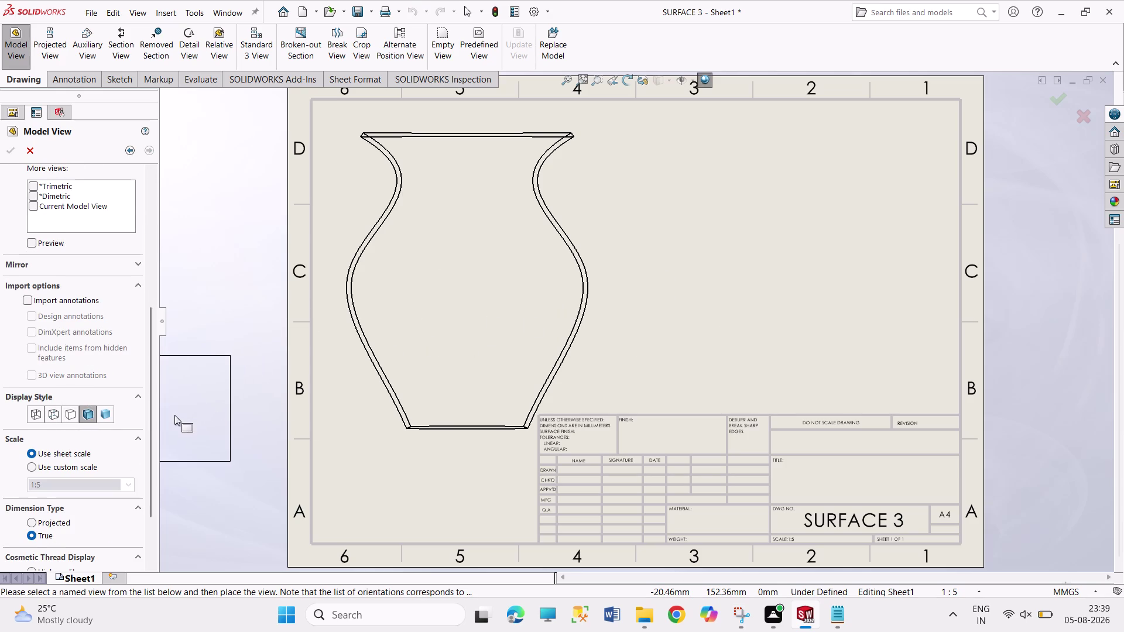
drag(153, 424, 156, 543)
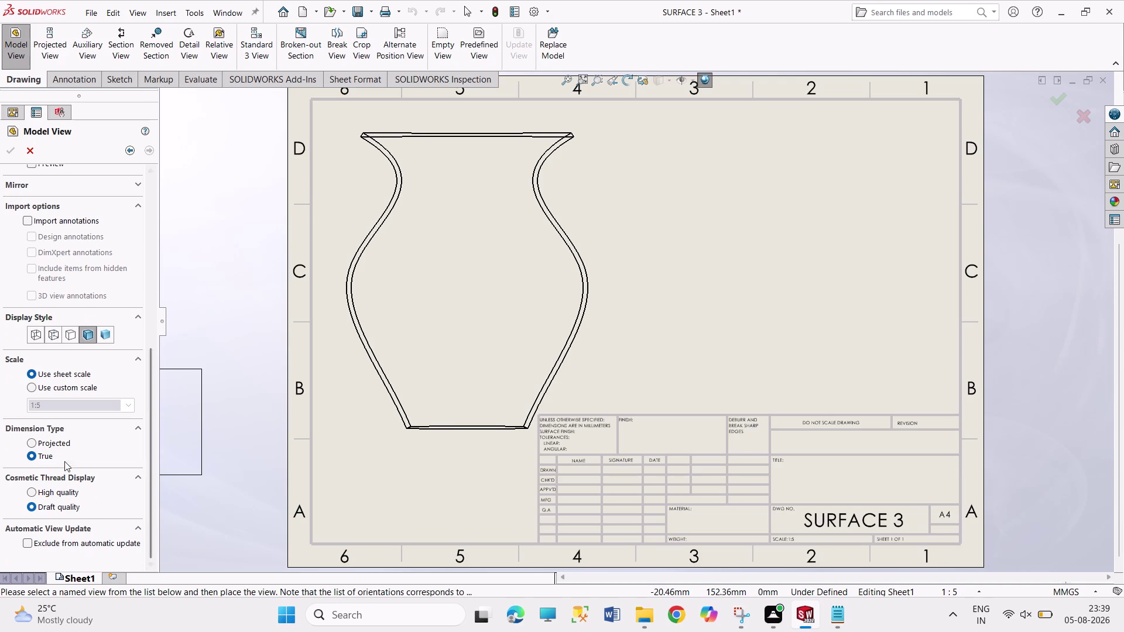
Set a custom 1:2 scale and place the isometric view on the sheet's right.
click(78, 385)
triple_click(52, 406)
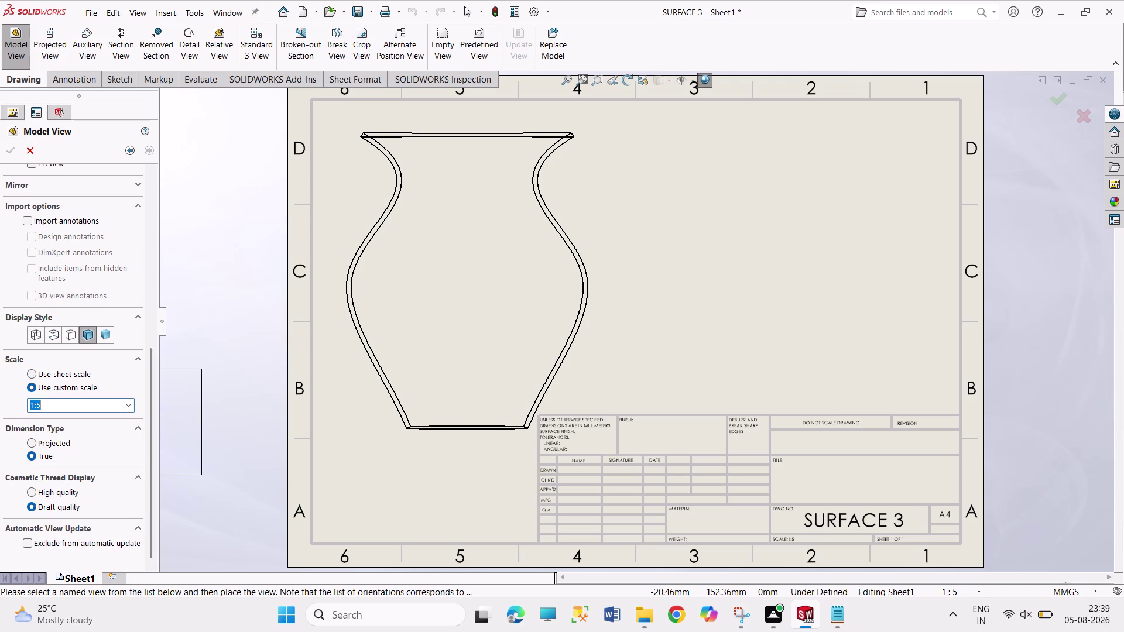
key(BackSpace)
key(2)
key(Return)
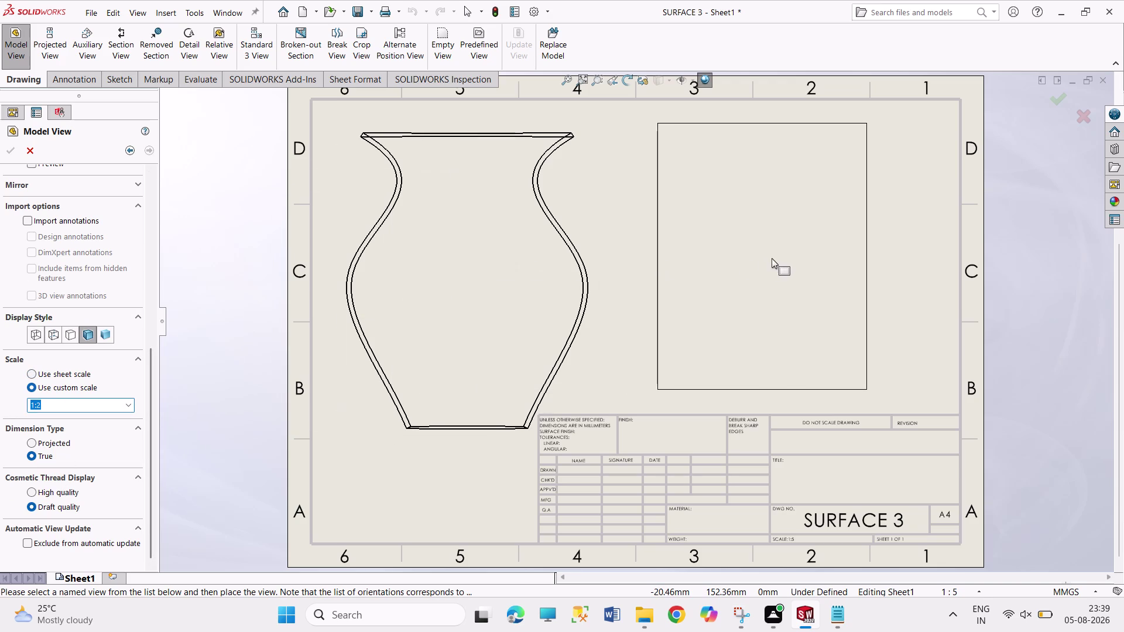
click(736, 249)
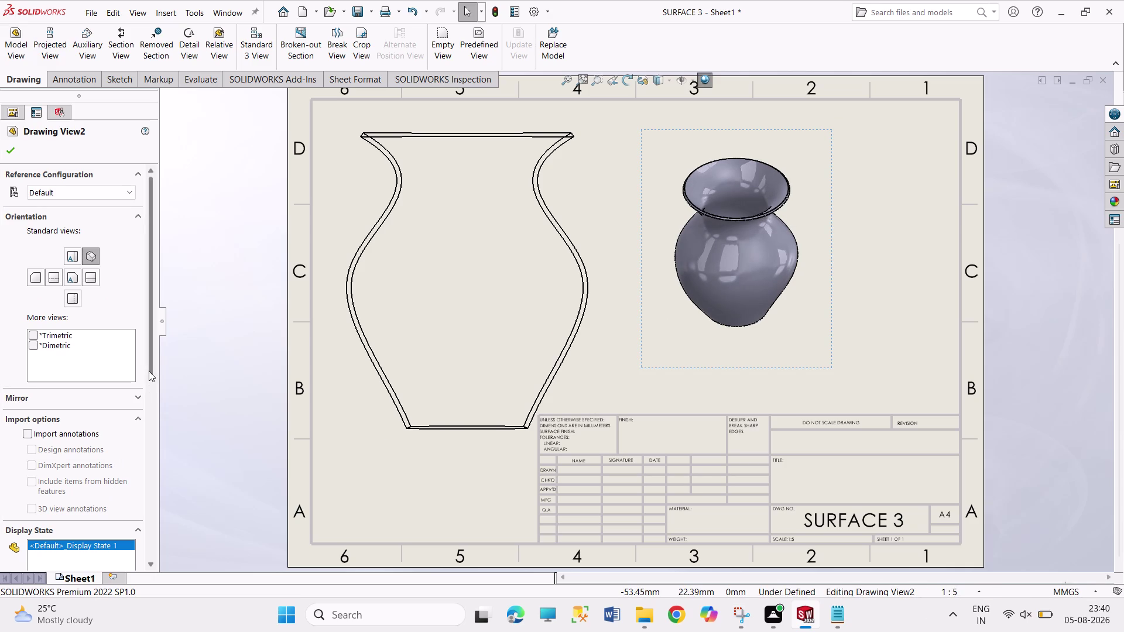
drag(148, 371, 157, 562)
Try 1:1 and then 1:1.5 scales on Drawing View2.
click(51, 368)
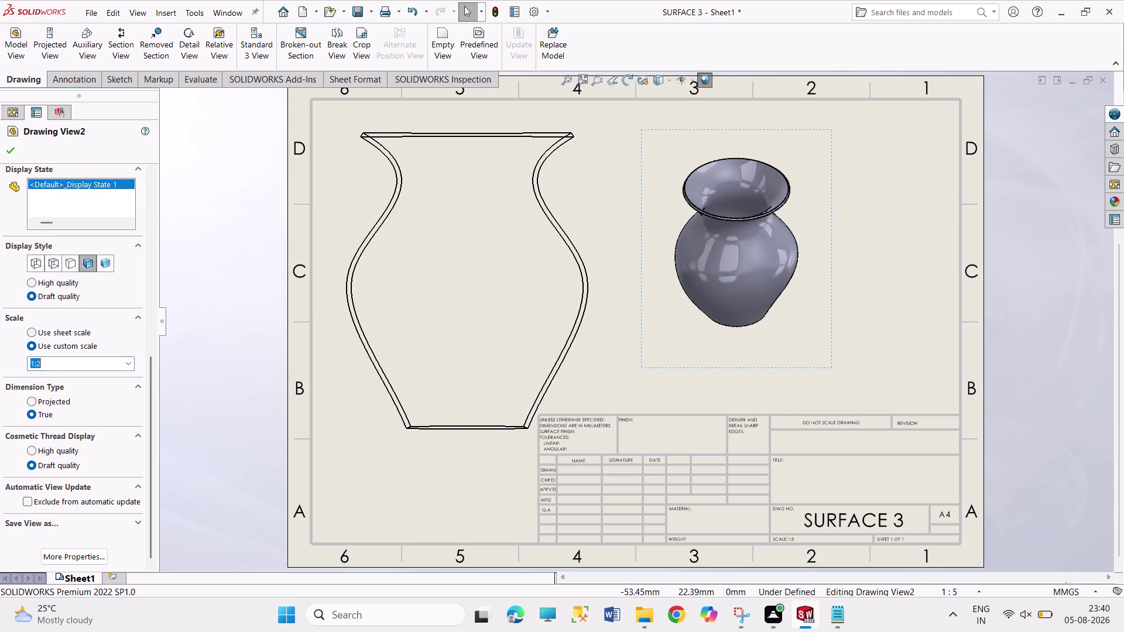
click(51, 363)
key(BackSpace)
key(1)
key(Return)
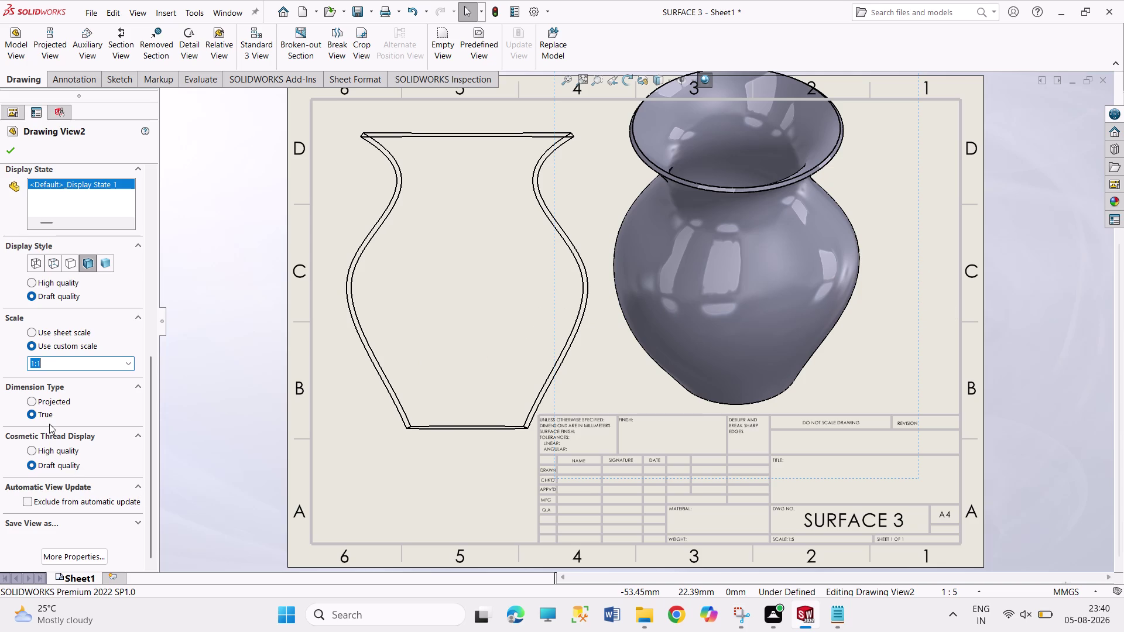
click(48, 366)
text(.5)
key(Return)
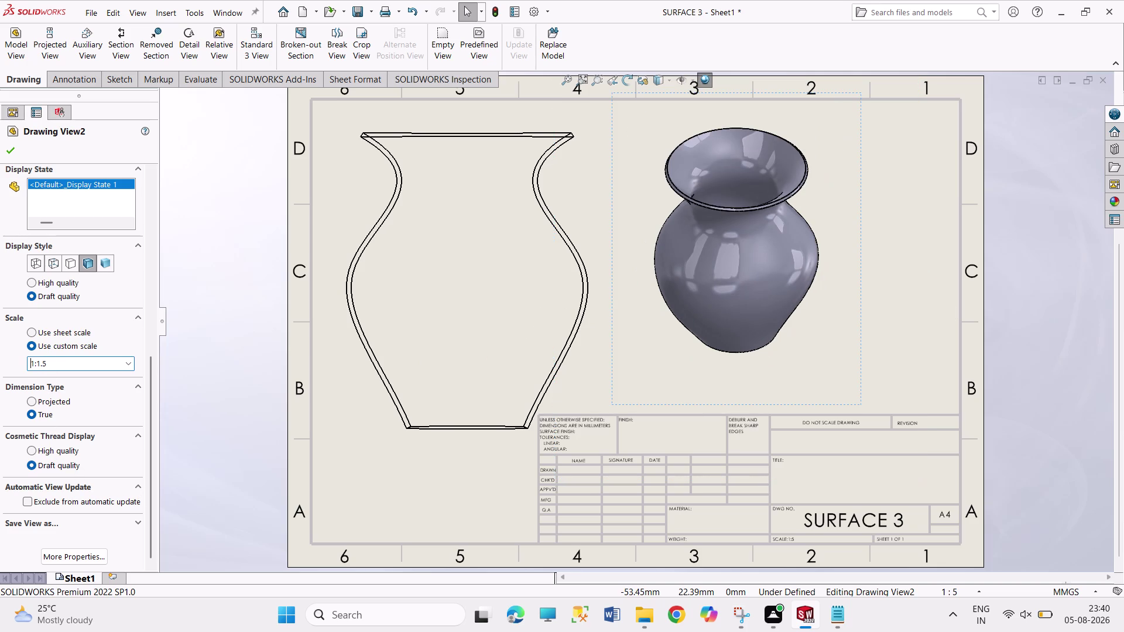
Try a 1:12 scale, then return Drawing View2 to 1:2 and confirm.
click(65, 362)
key(BackSpace)
key(BackSpace)
key(2)
key(Return)
click(47, 364)
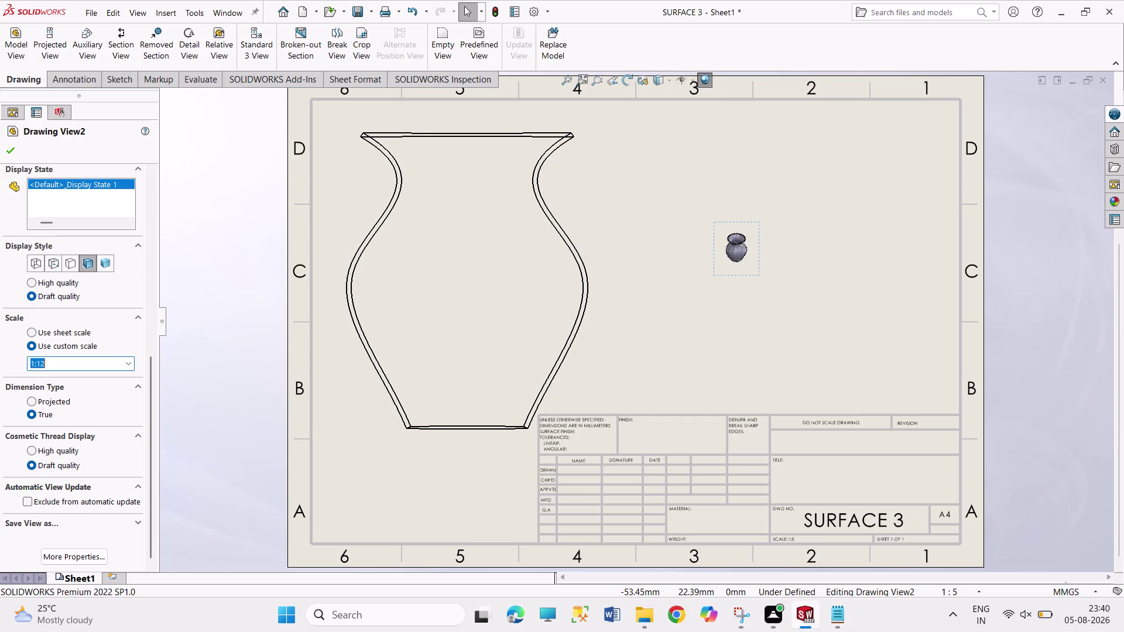
key(BackSpace)
key(BackSpace)
key(2)
key(Return)
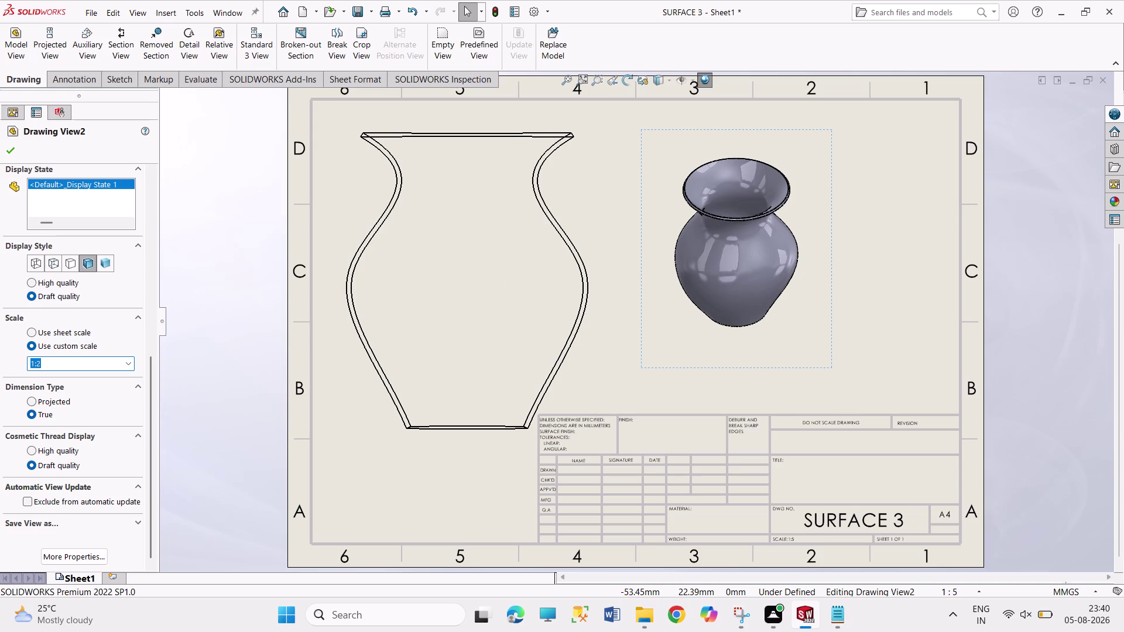
click(627, 369)
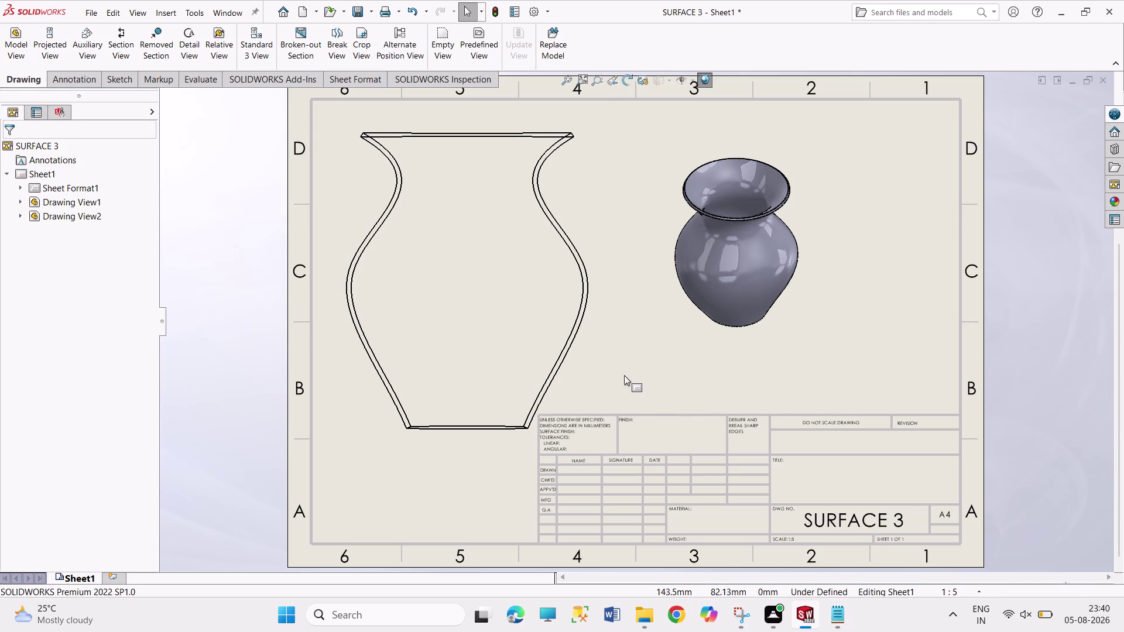
Drag Drawing View1 slightly up and to the right on the sheet.
drag(383, 438, 379, 436)
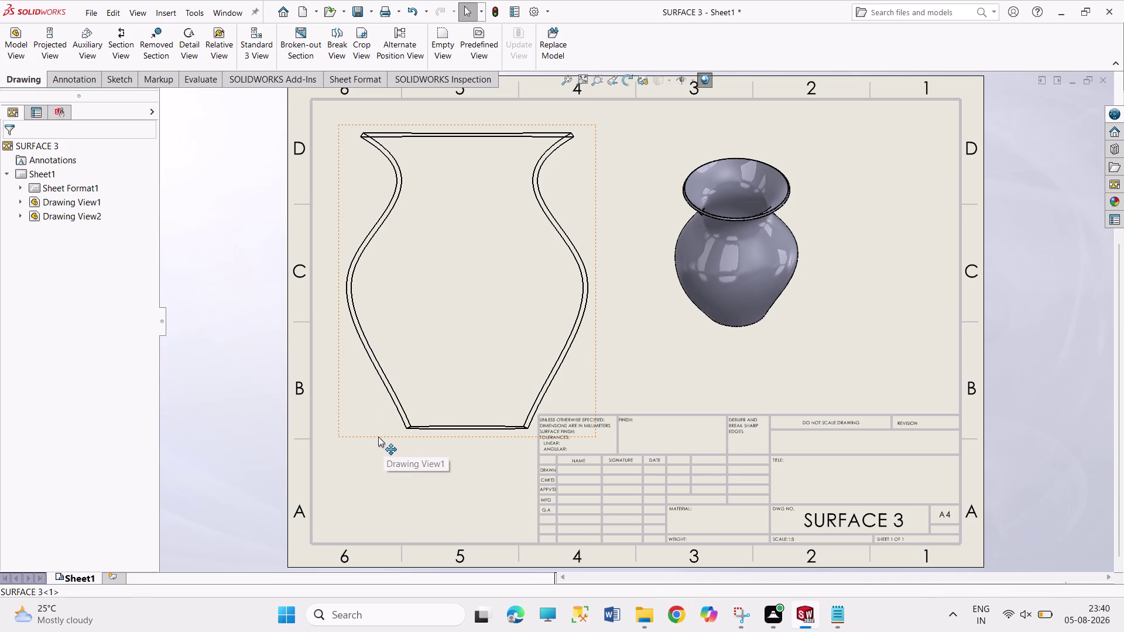
drag(378, 437, 395, 421)
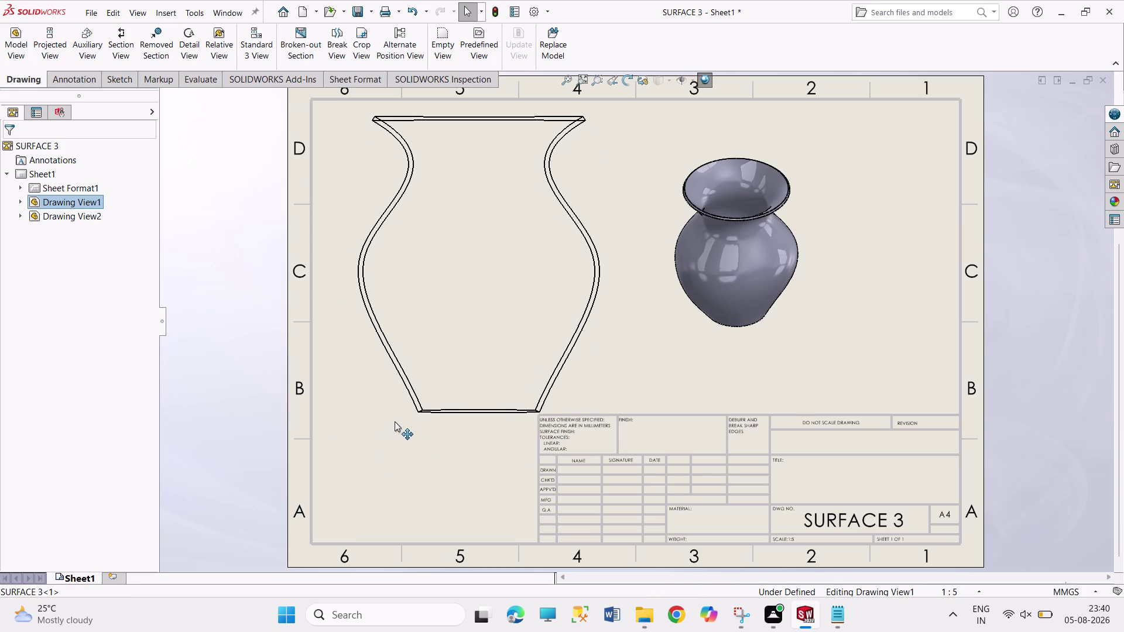
drag(395, 422, 394, 421)
click(411, 487)
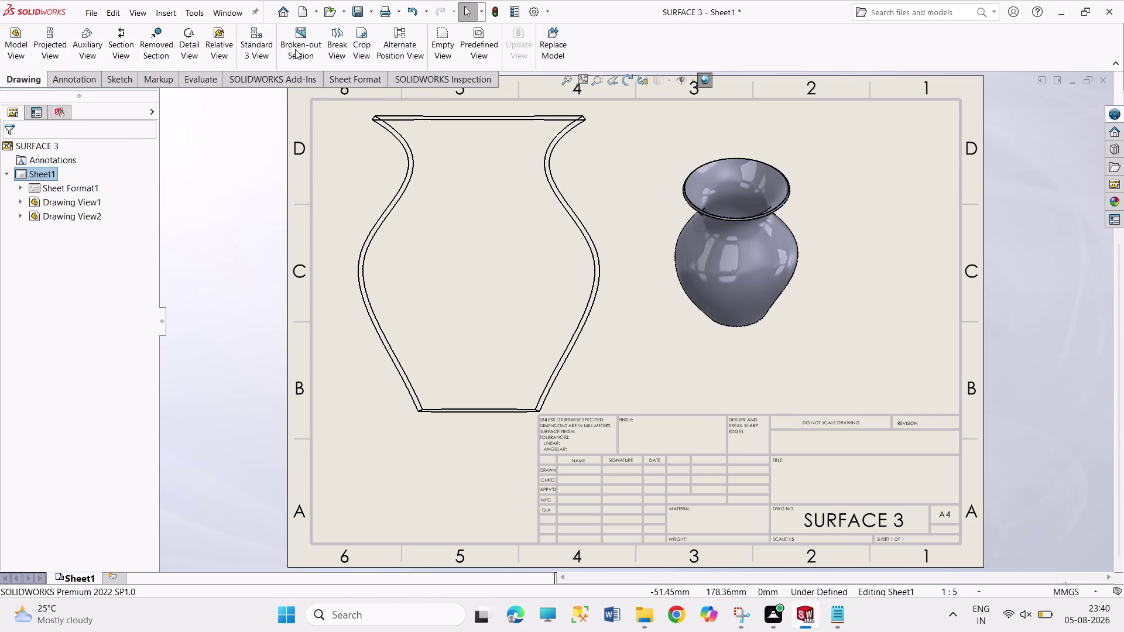
click(76, 77)
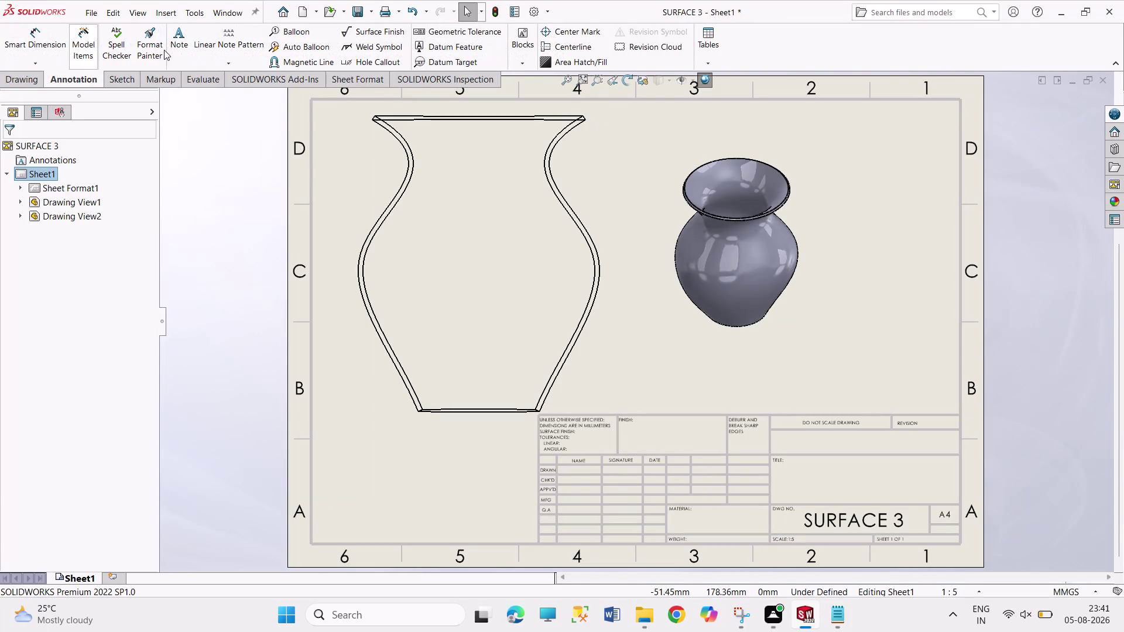
Add a FRONT VIEW note below the vase's front view.
click(178, 42)
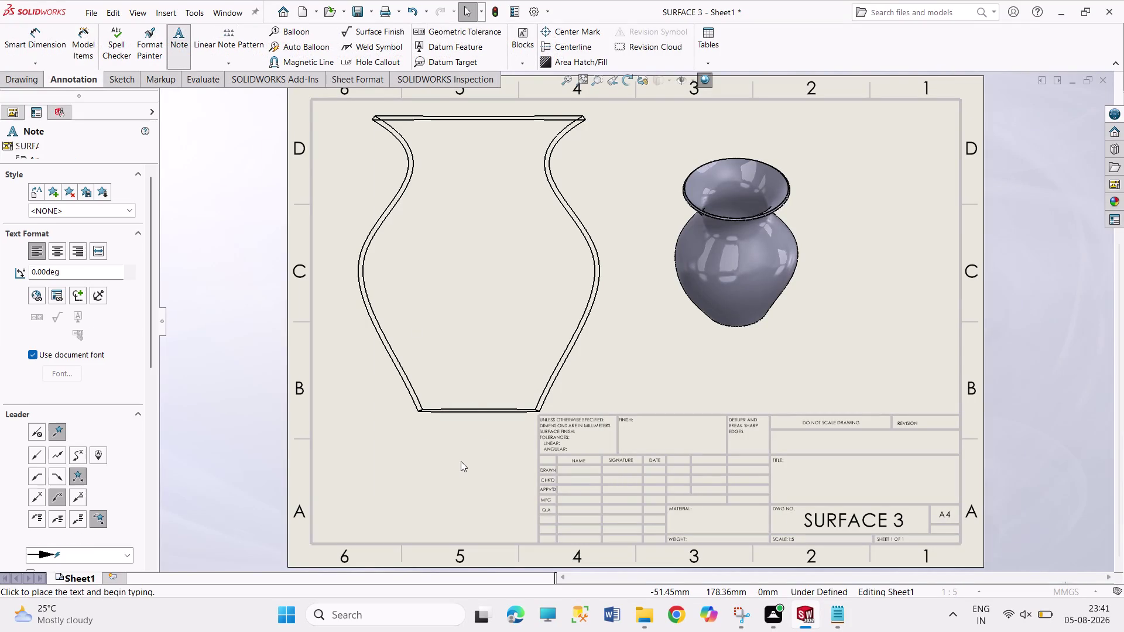
click(461, 462)
text(FR)
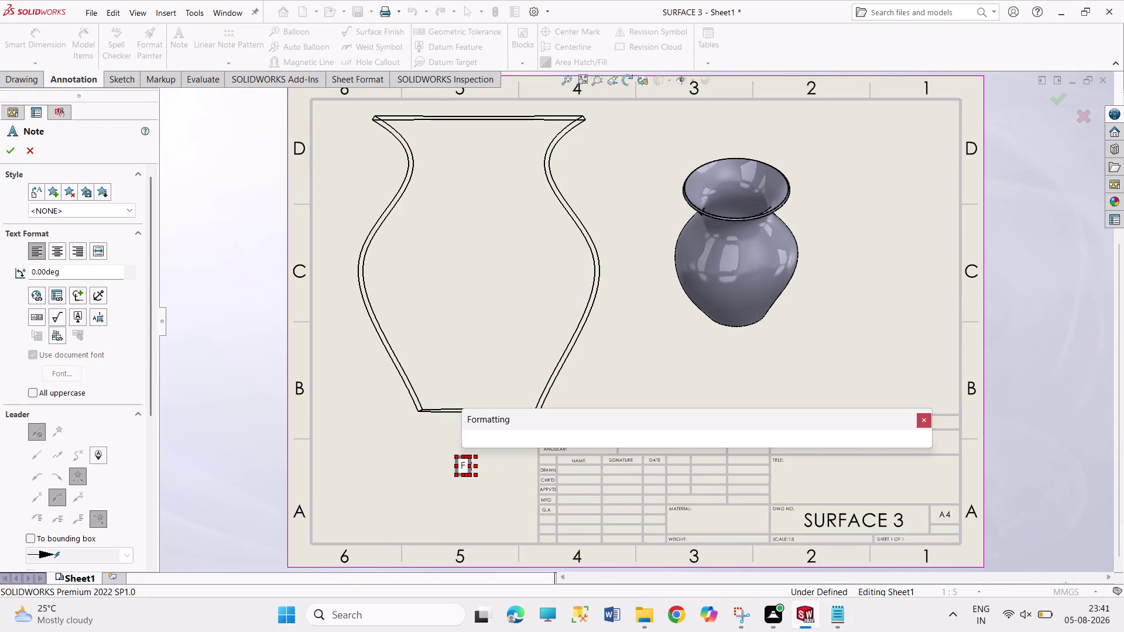
text(ONT VI)
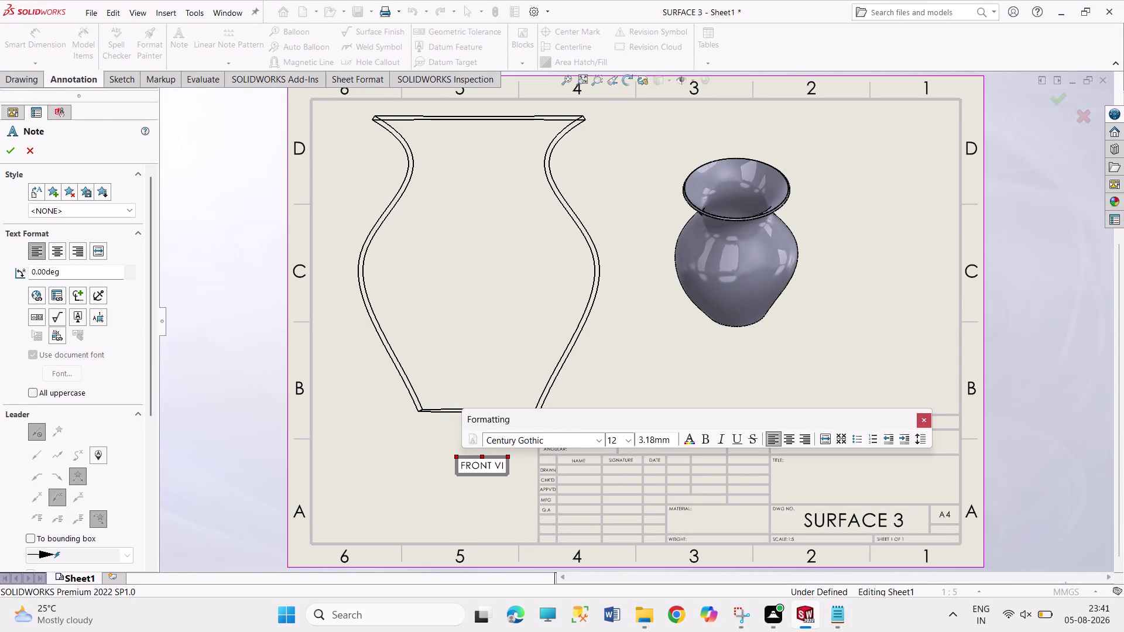
text(EW)
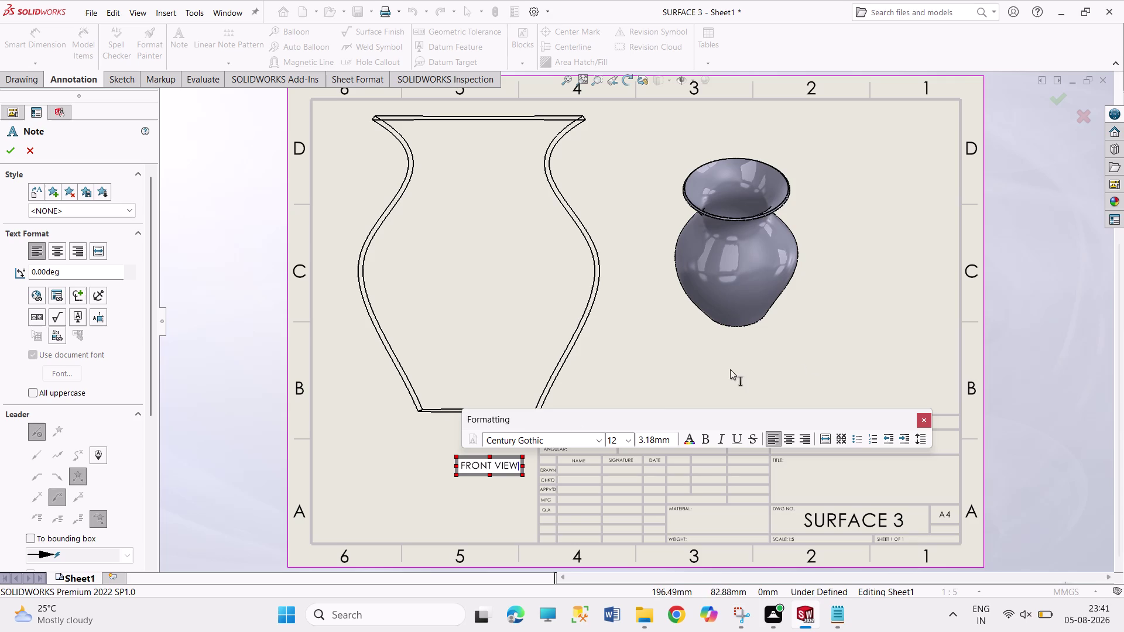
click(728, 364)
Type ISOMETRIC VIEW, which misses the note, and escape out.
text(IS)
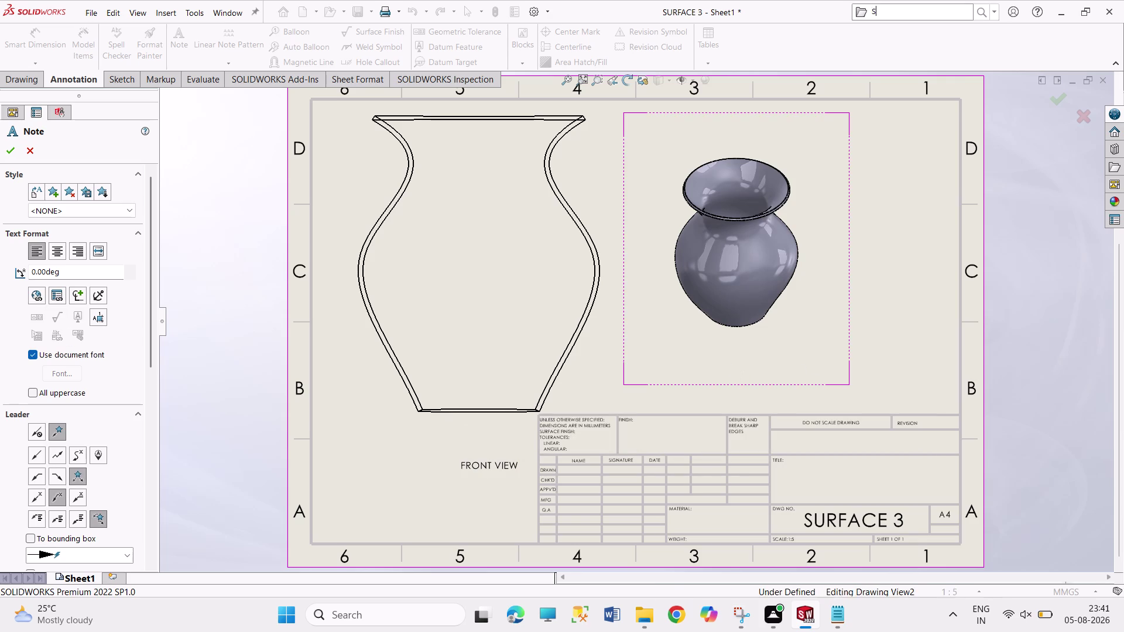
text(OMETRI)
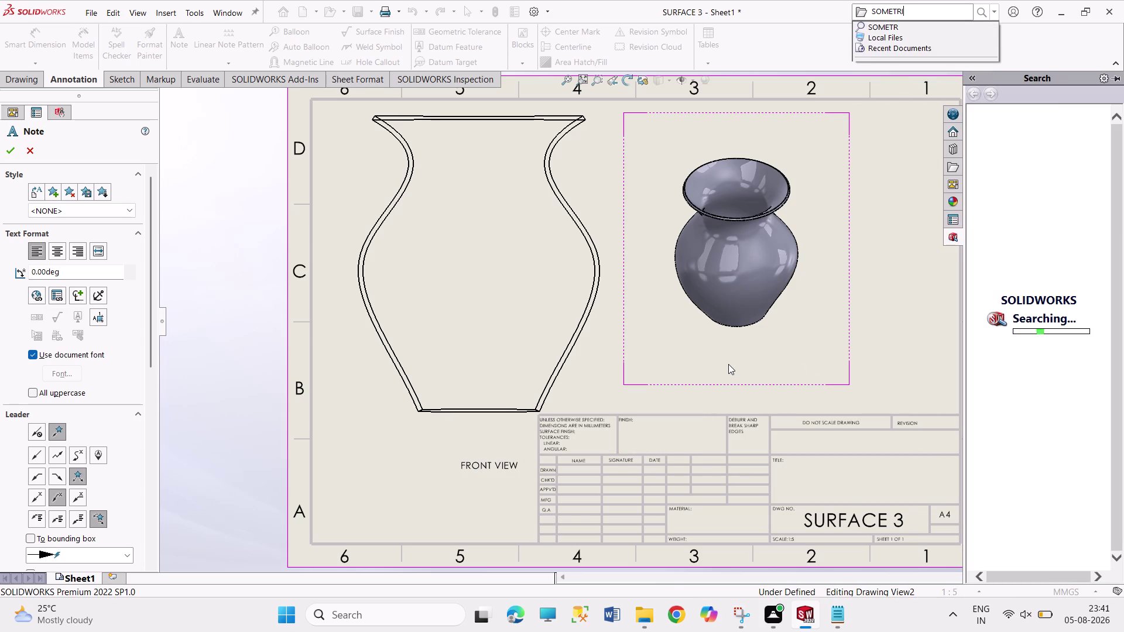
text(C VIEW)
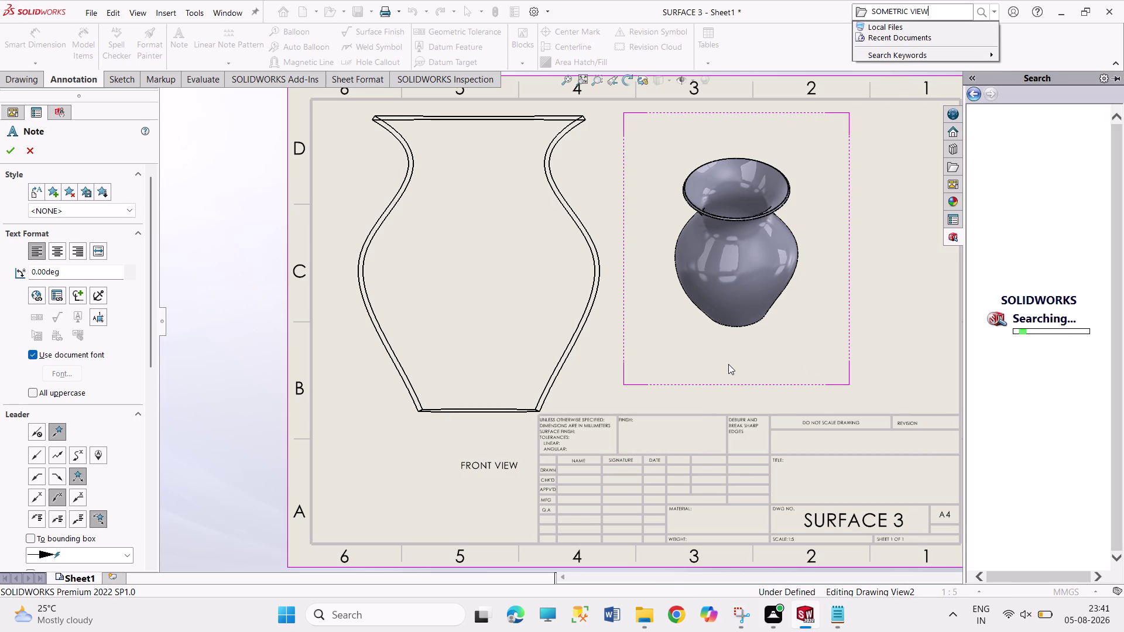
click(725, 364)
key(Escape)
key(Escape)
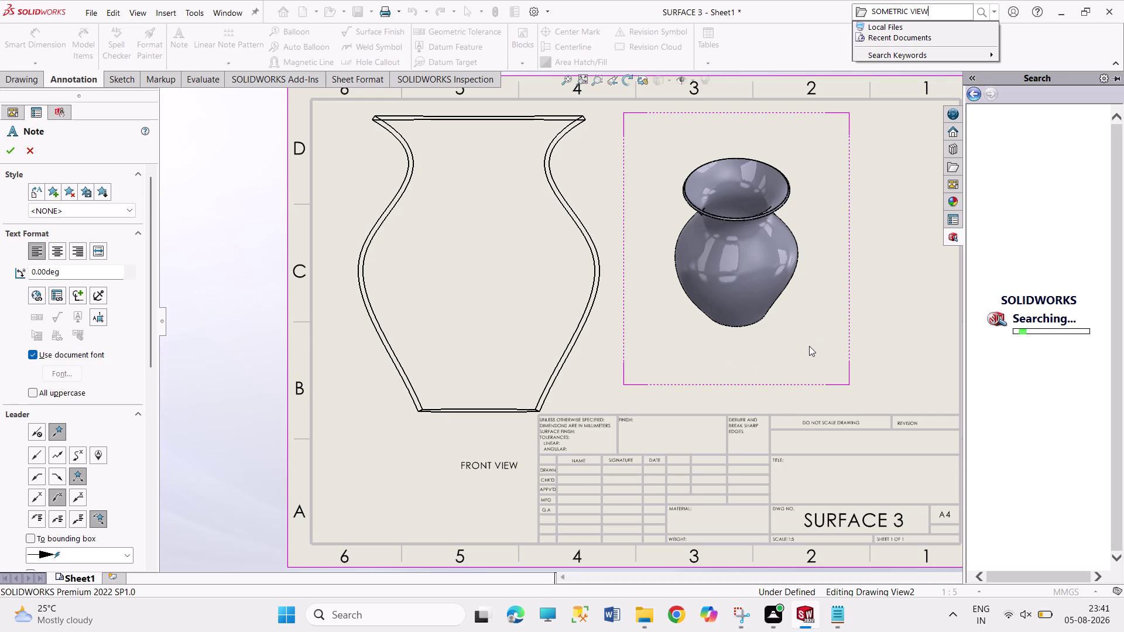
click(808, 346)
click(894, 341)
click(973, 76)
click(911, 191)
key(Escape)
key(Escape)
key(Escape)
Clear the mistakenly typed text from the search box.
click(959, 10)
click(946, 13)
drag(929, 13, 926, 13)
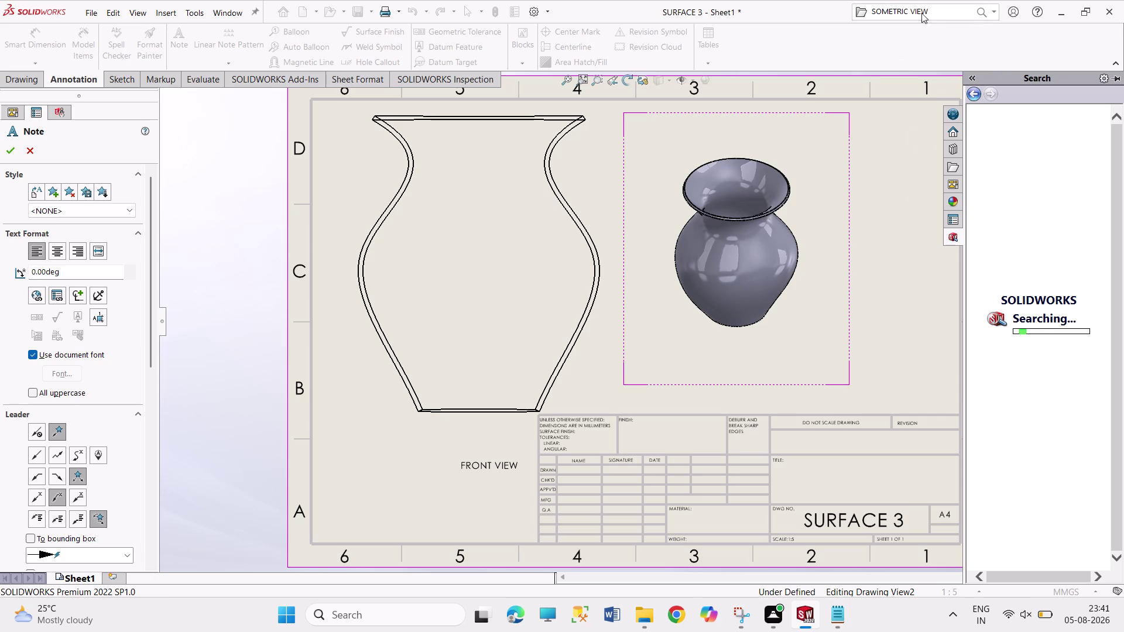
drag(925, 13, 876, 17)
key(BackSpace)
key(BackSpace)
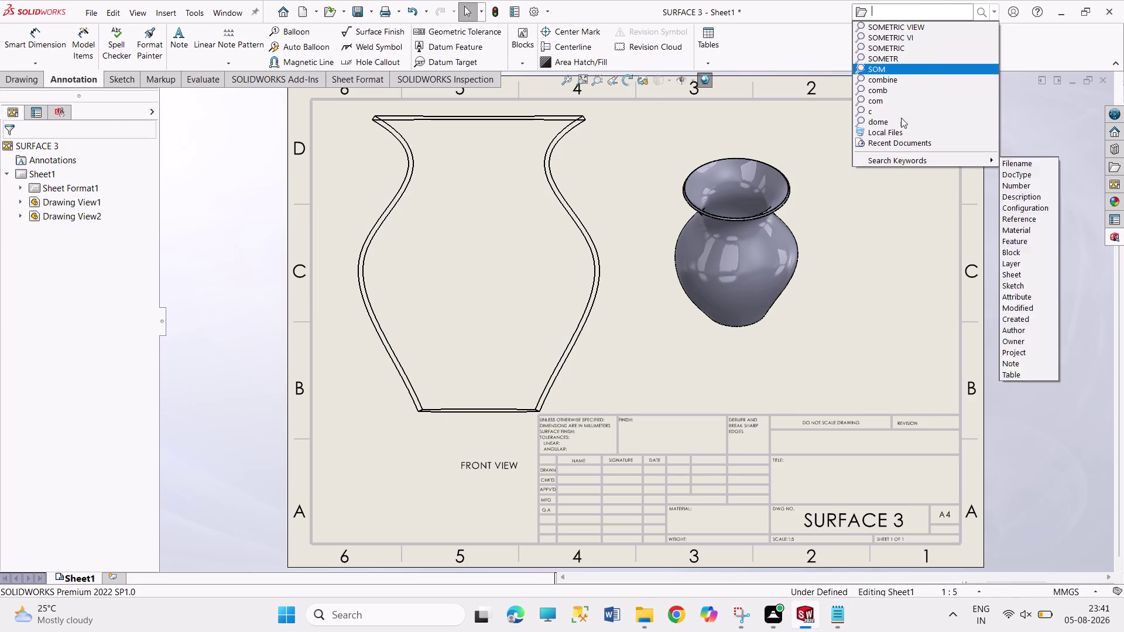
key(Escape)
key(Escape)
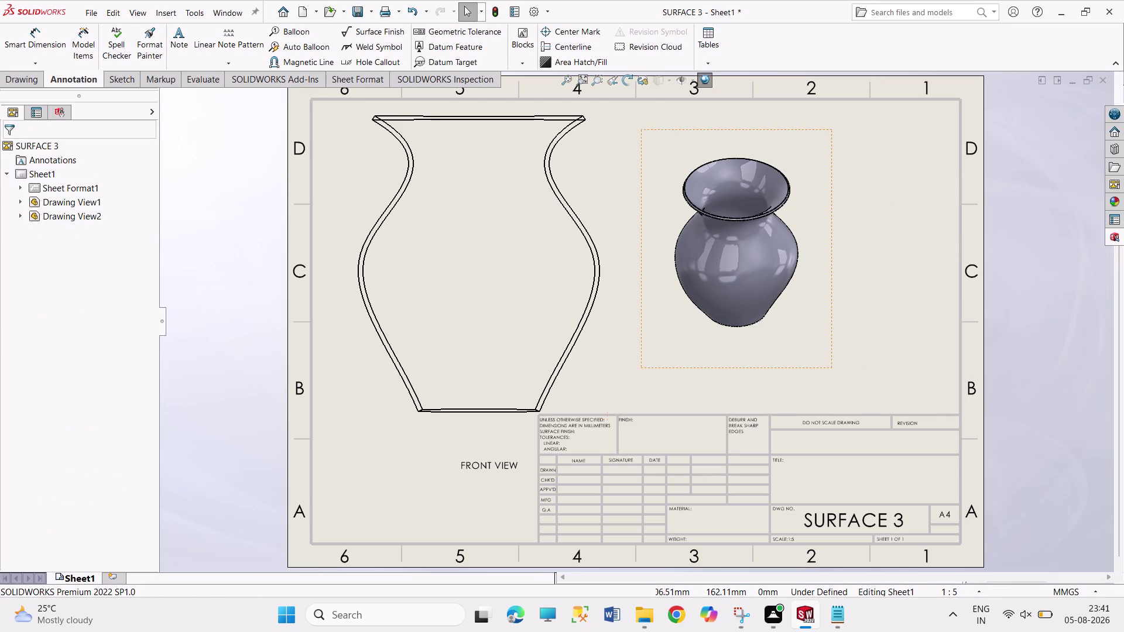
Create a note reading ISOMETRIC VIEW under Drawing View2 and exit note mode.
click(190, 42)
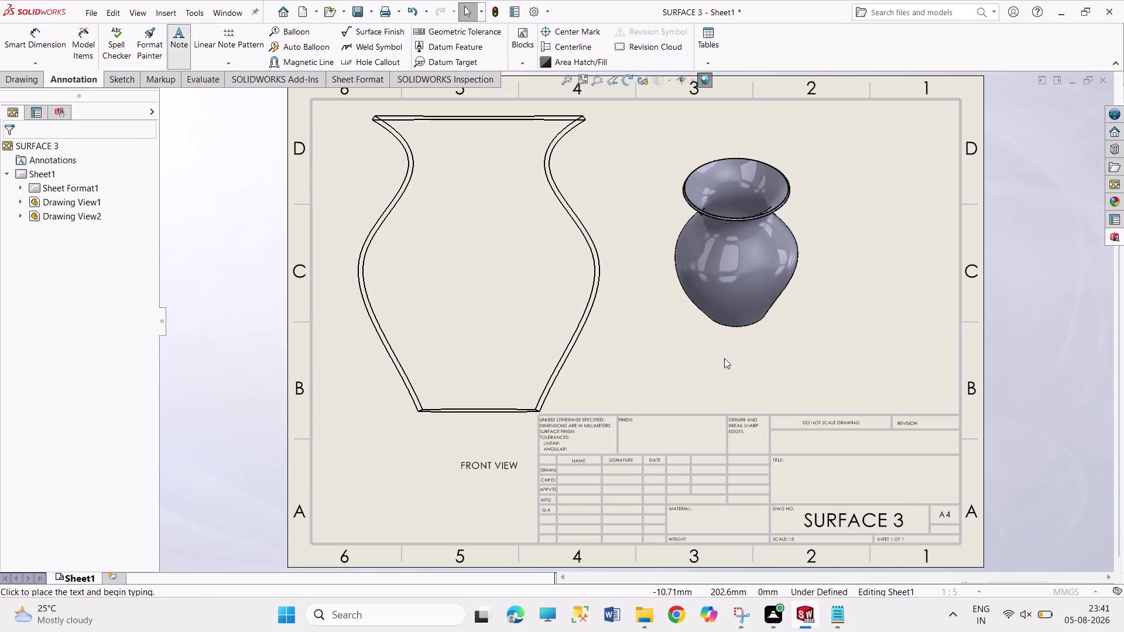
click(724, 351)
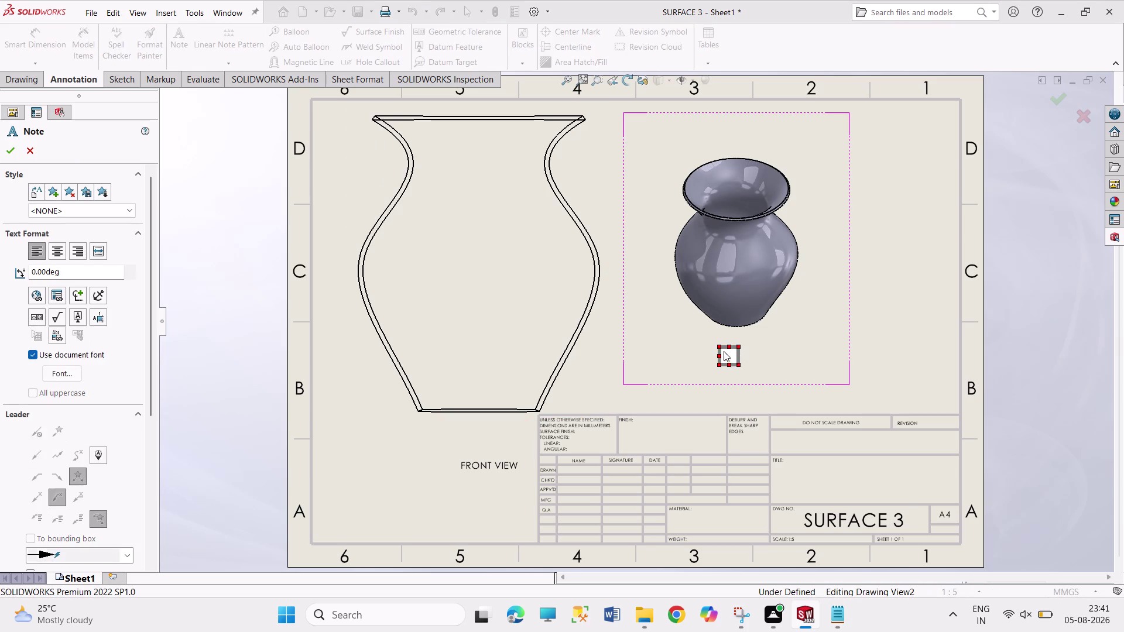
text(ISO)
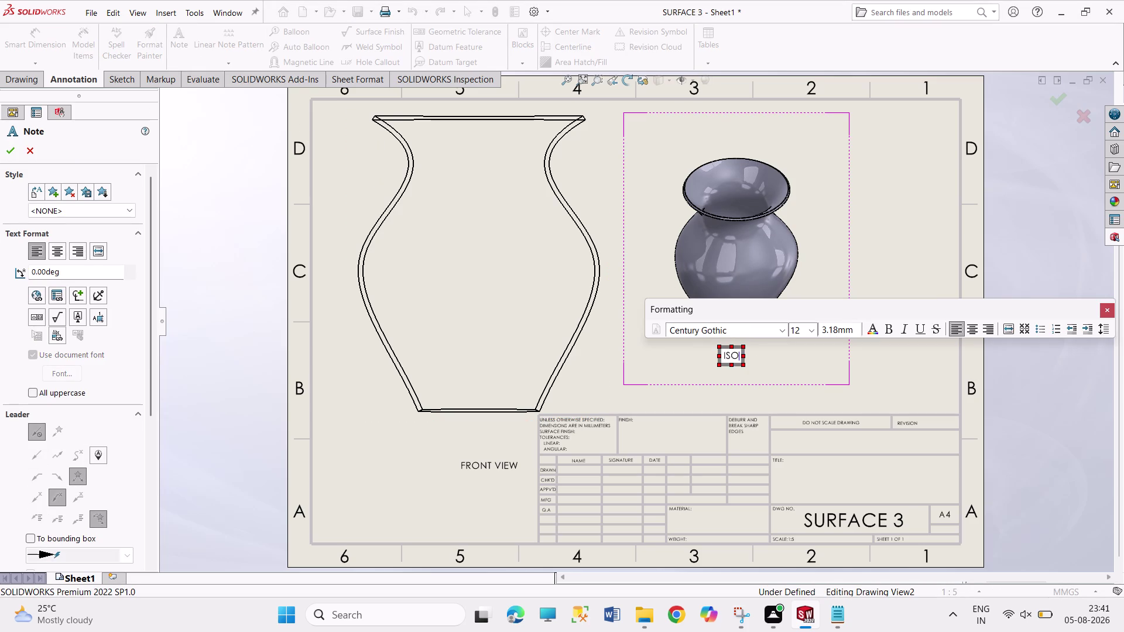
text(METRIC)
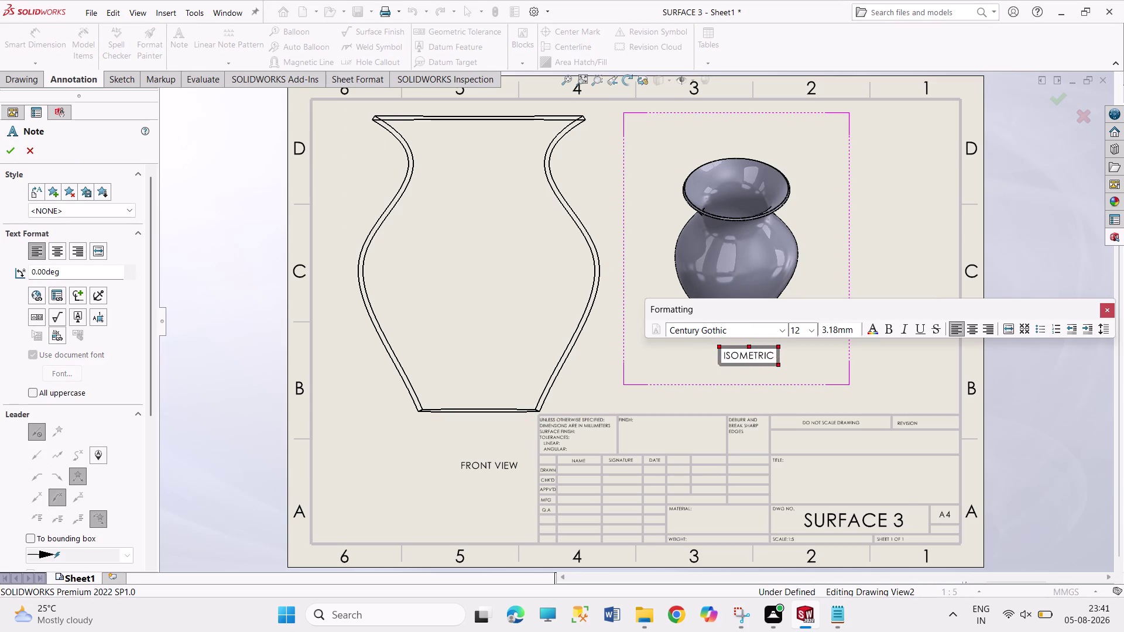
key(space)
text(VIEW)
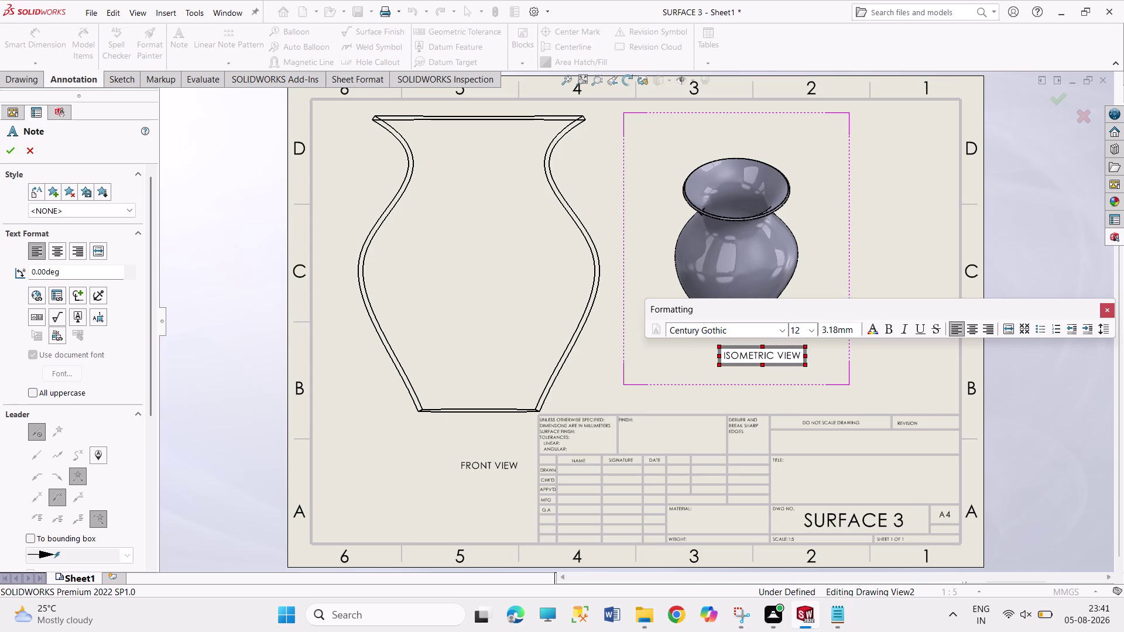
click(598, 379)
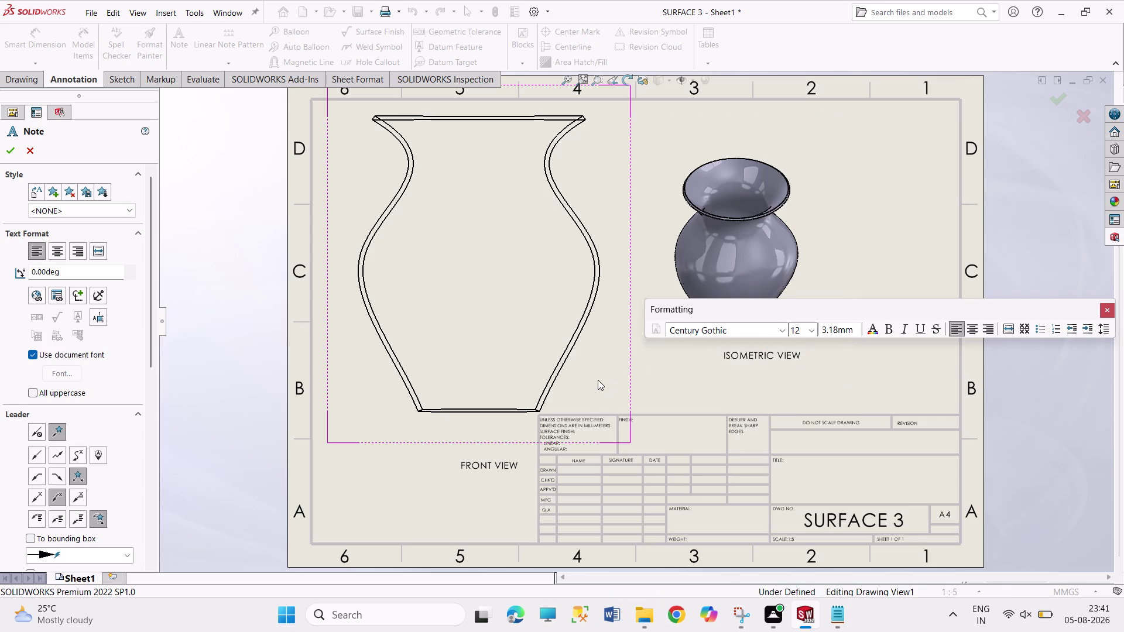
key(Escape)
key(Escape)
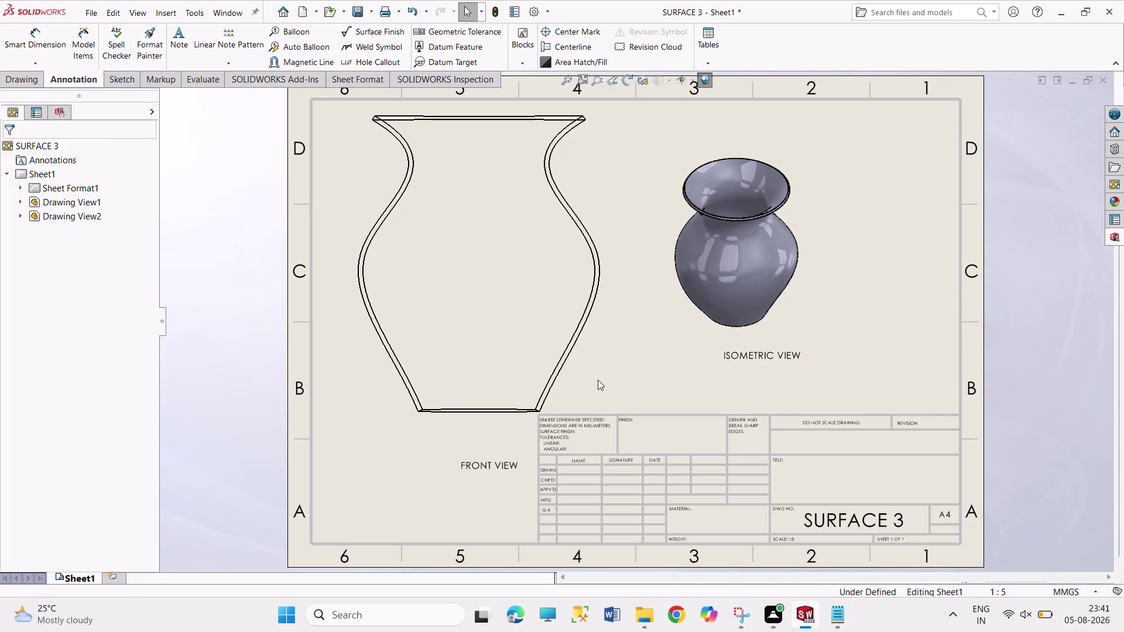
key(Escape)
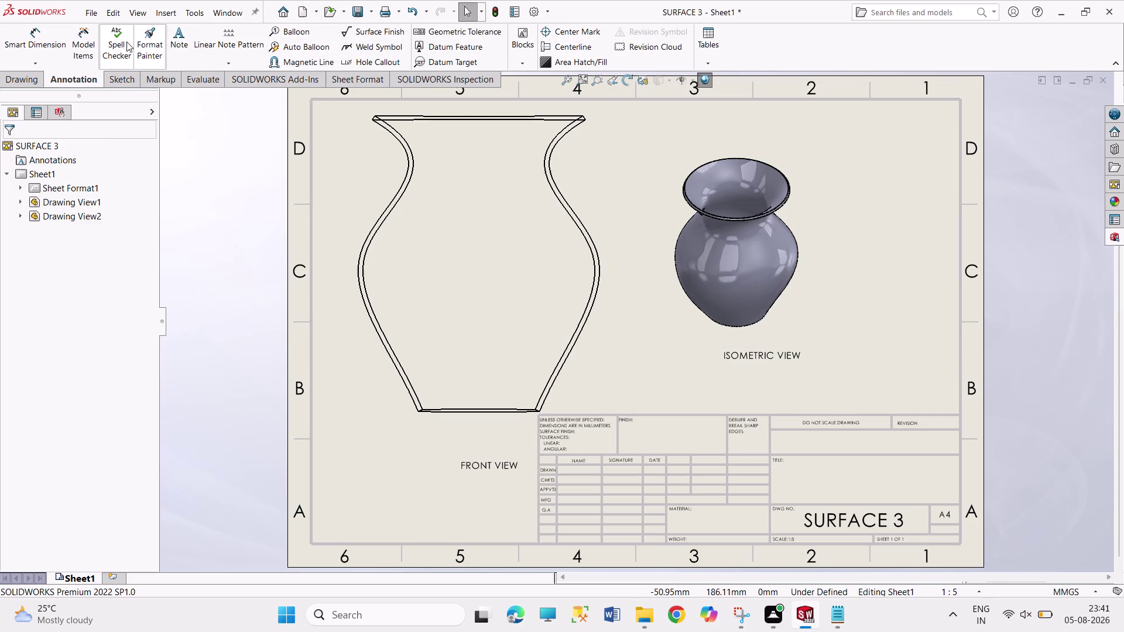
click(21, 37)
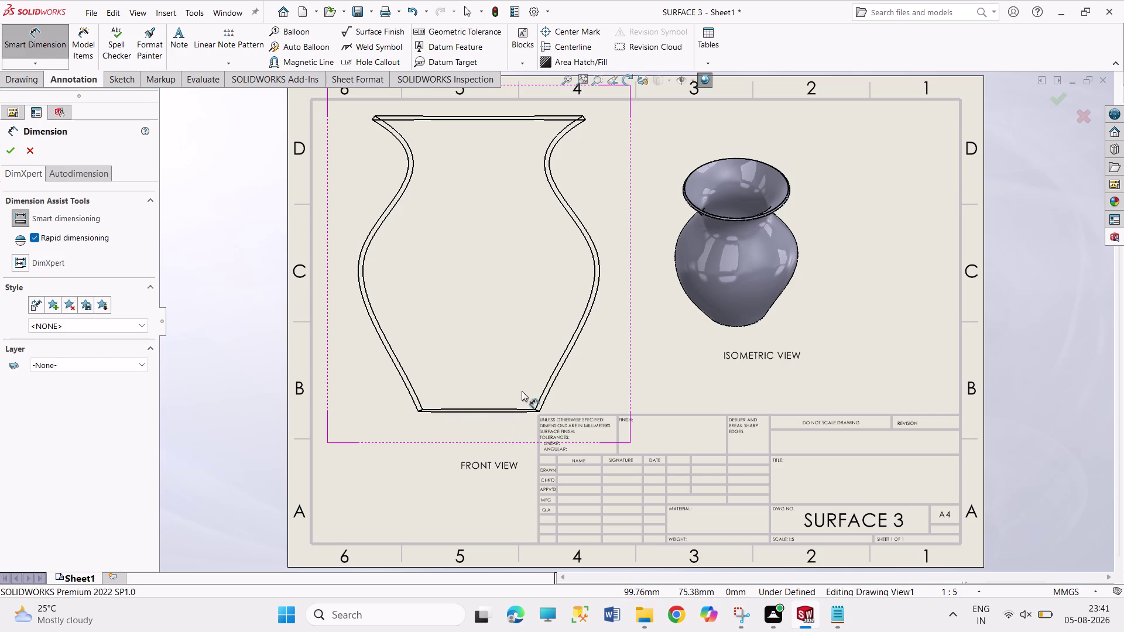
click(463, 412)
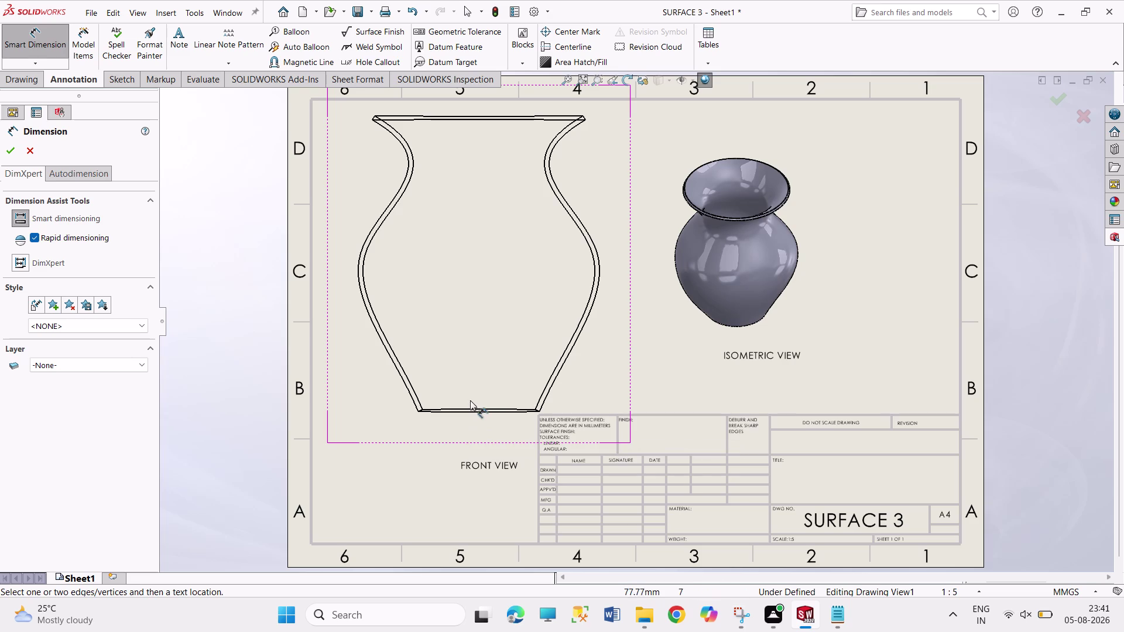
click(473, 409)
key(Escape)
key(Escape)
key(Escape)
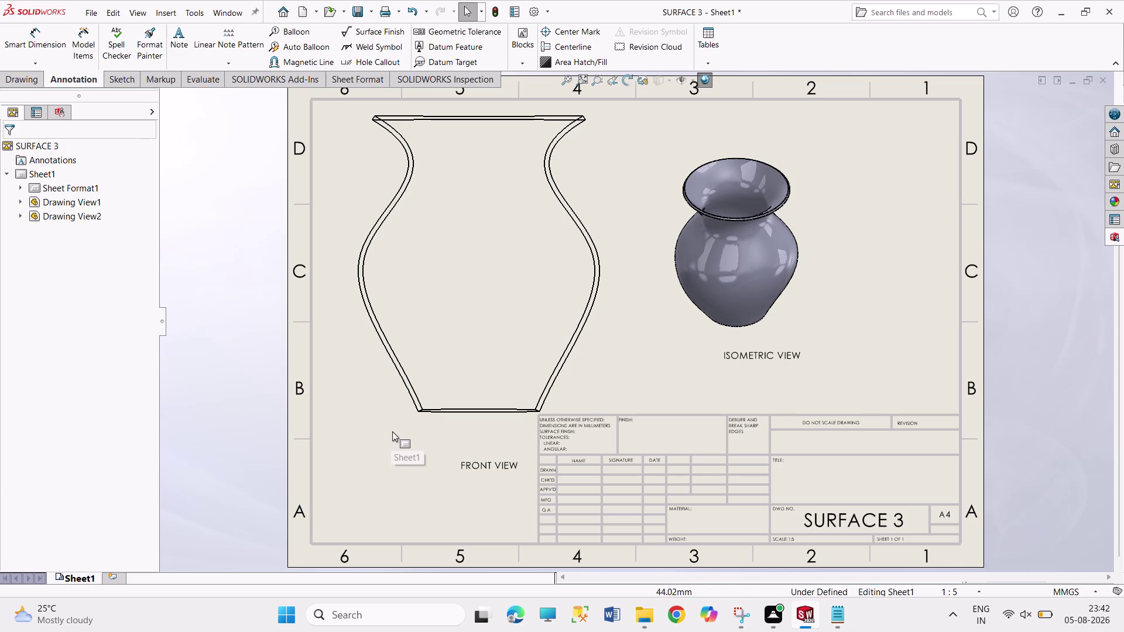
right_click(395, 426)
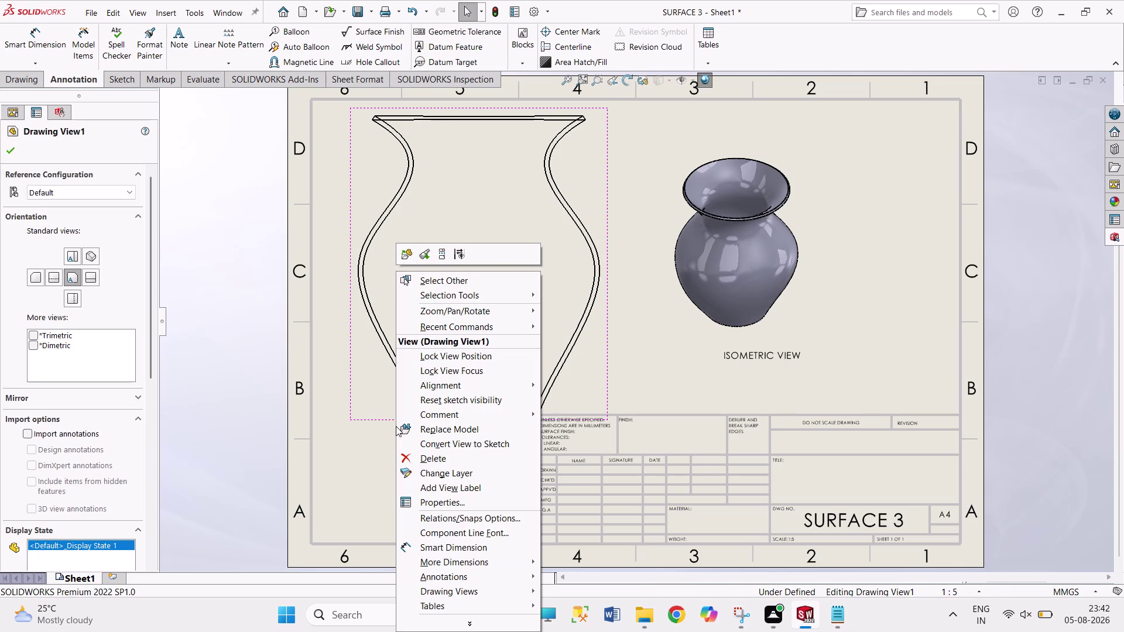
Change the front view's custom scale to 1:2.
click(147, 368)
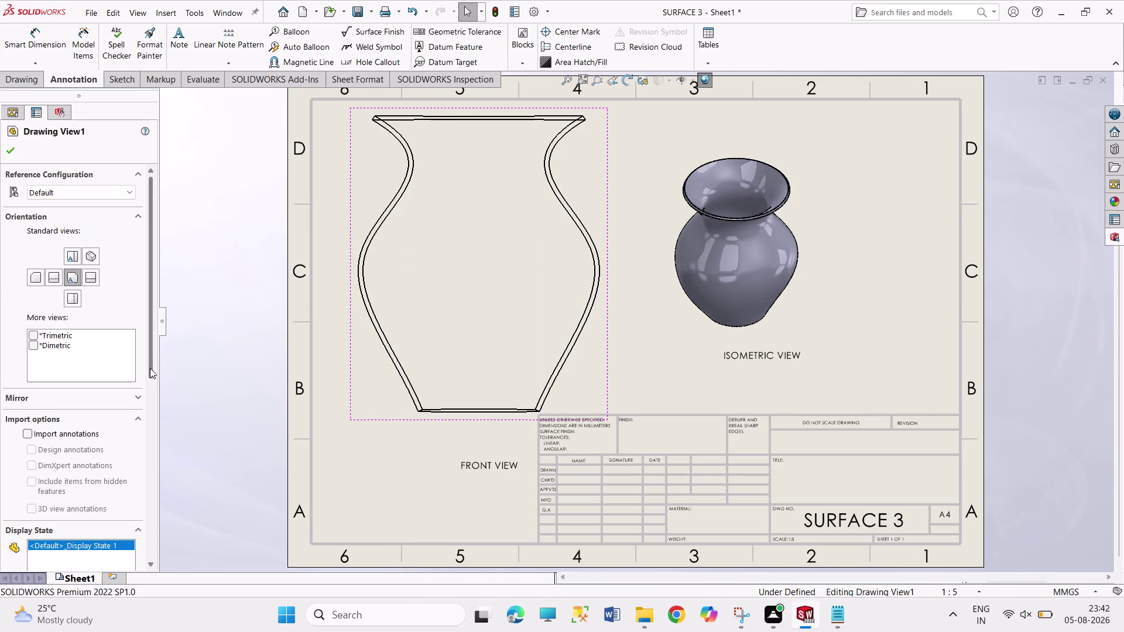
drag(151, 368, 164, 522)
click(68, 418)
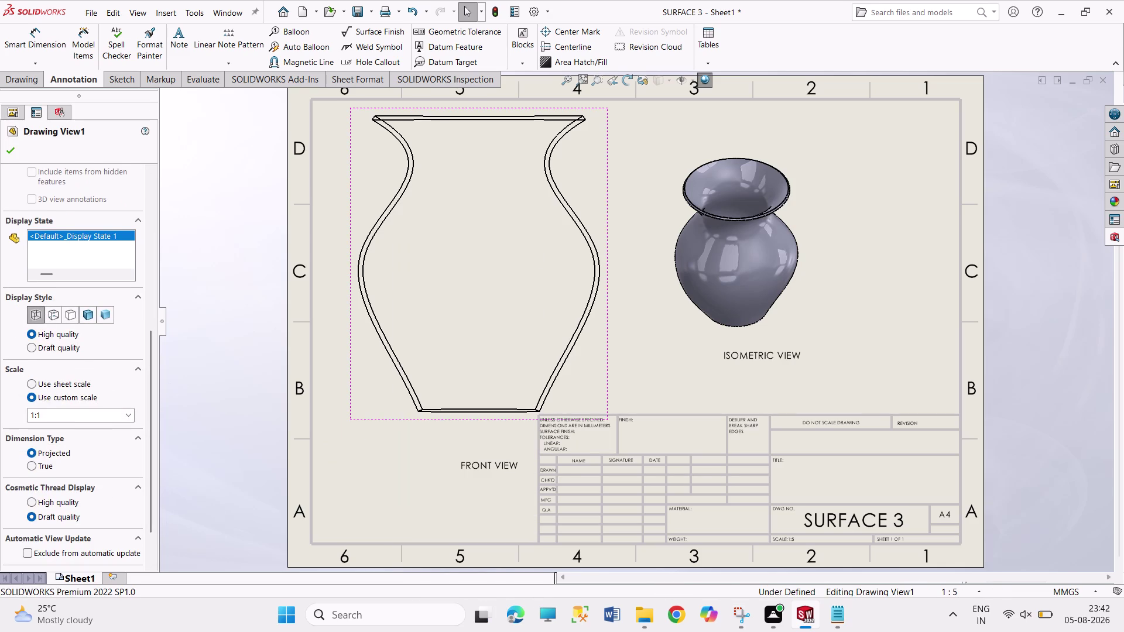
double_click(67, 418)
key(BackSpace)
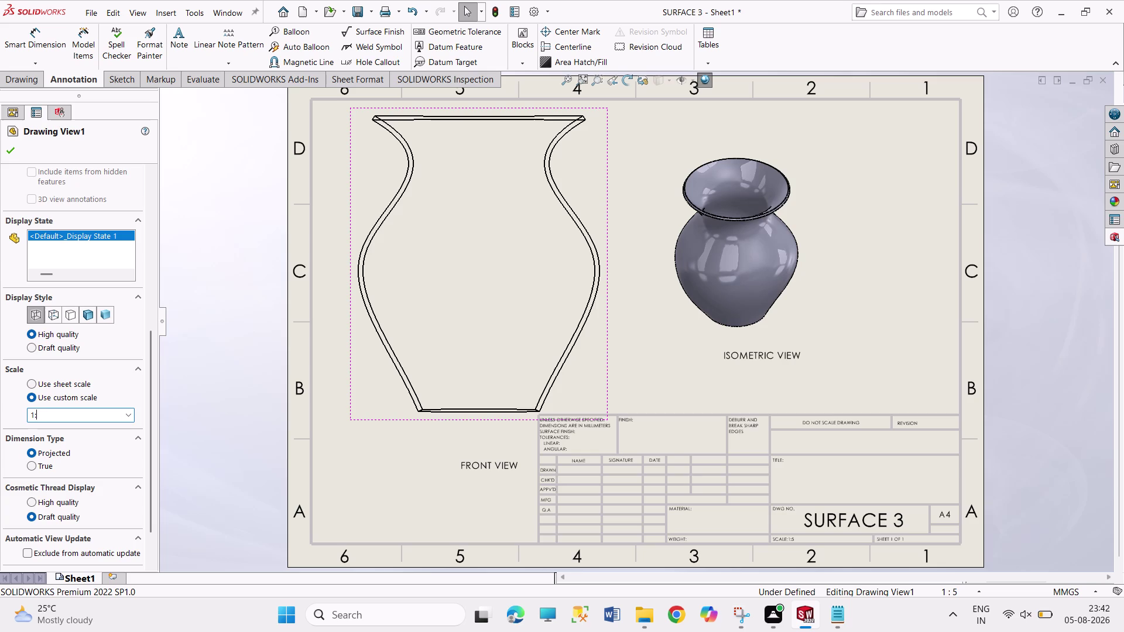
key(2)
key(Return)
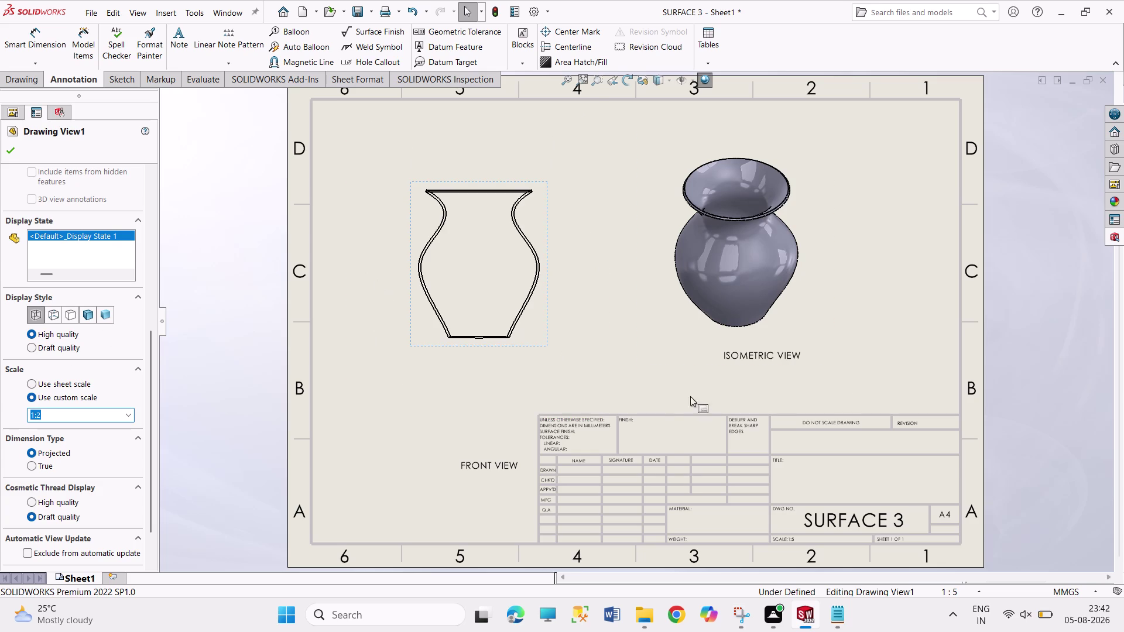
Move the front view to the upper left with the FRONT VIEW caption beneath it.
drag(543, 342, 512, 272)
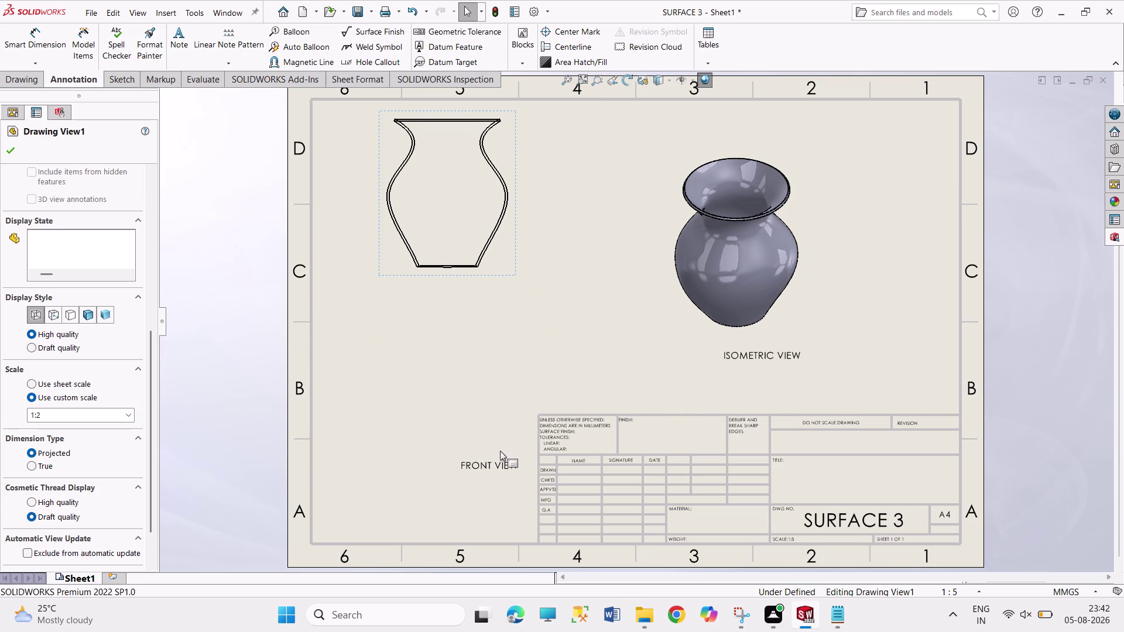
drag(484, 463, 442, 305)
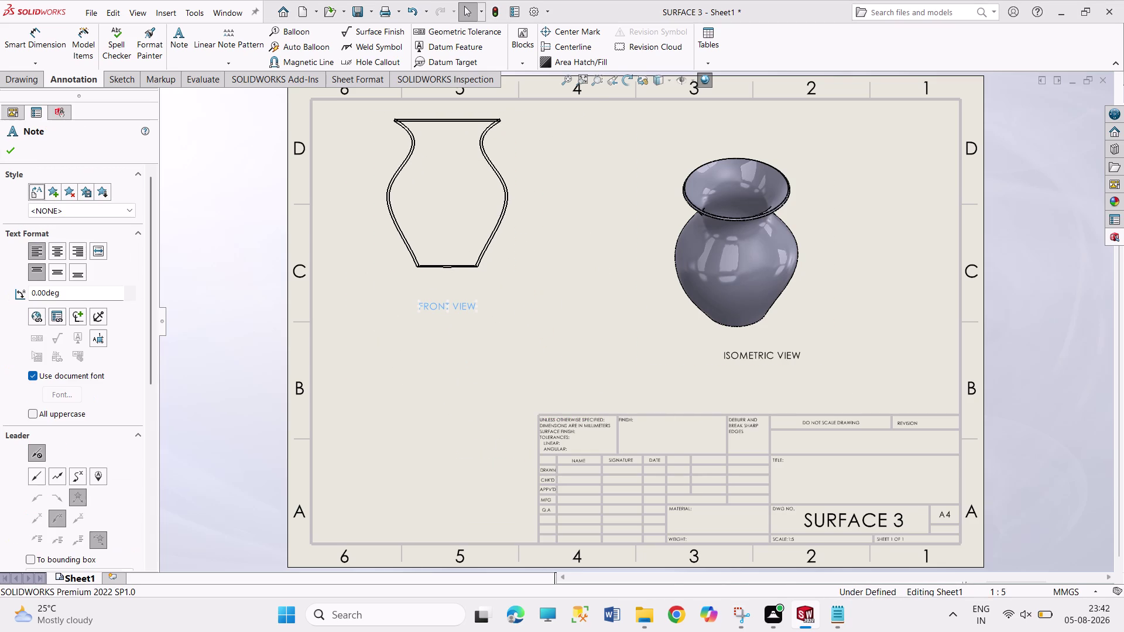
click(567, 266)
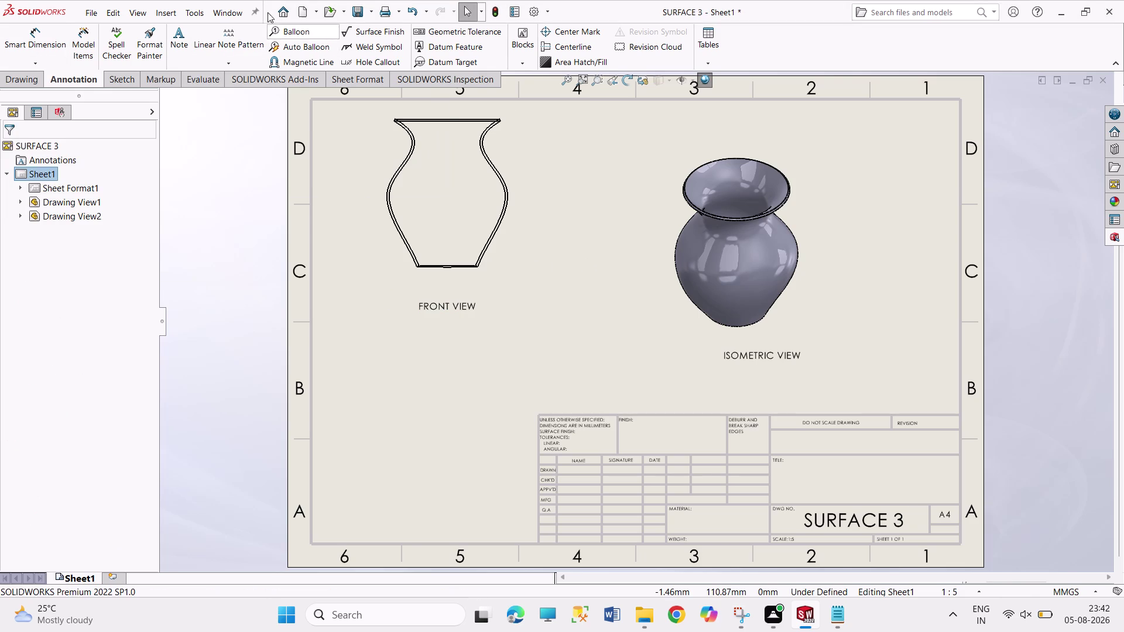
click(24, 79)
click(22, 41)
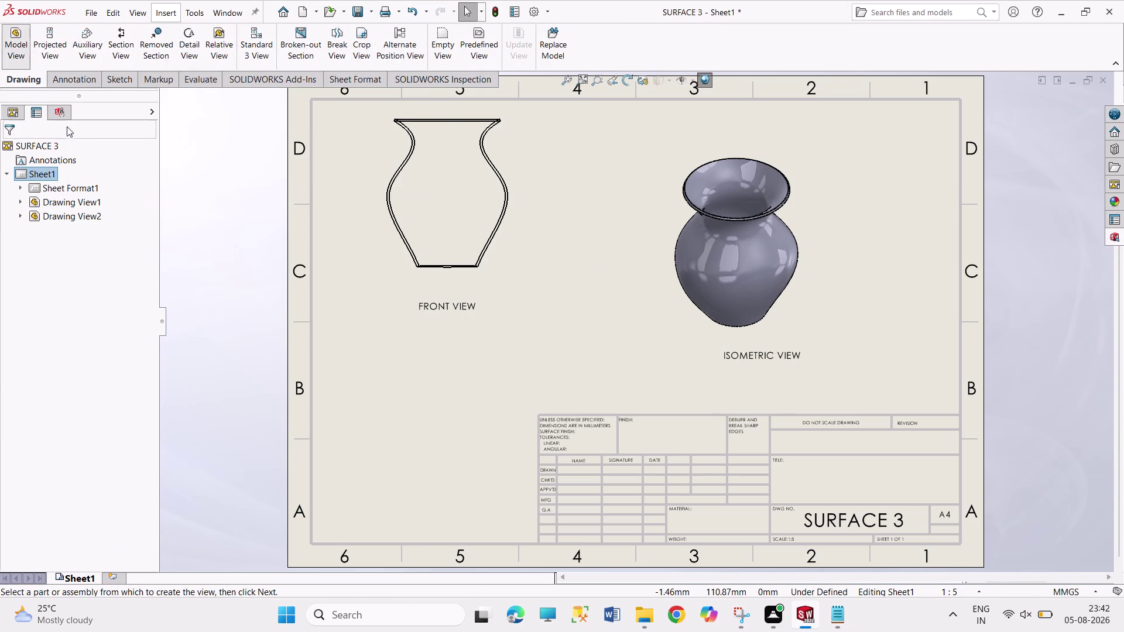
Add a Top orientation model view of the vase at custom 1:2 scale, below the front view.
double_click(89, 249)
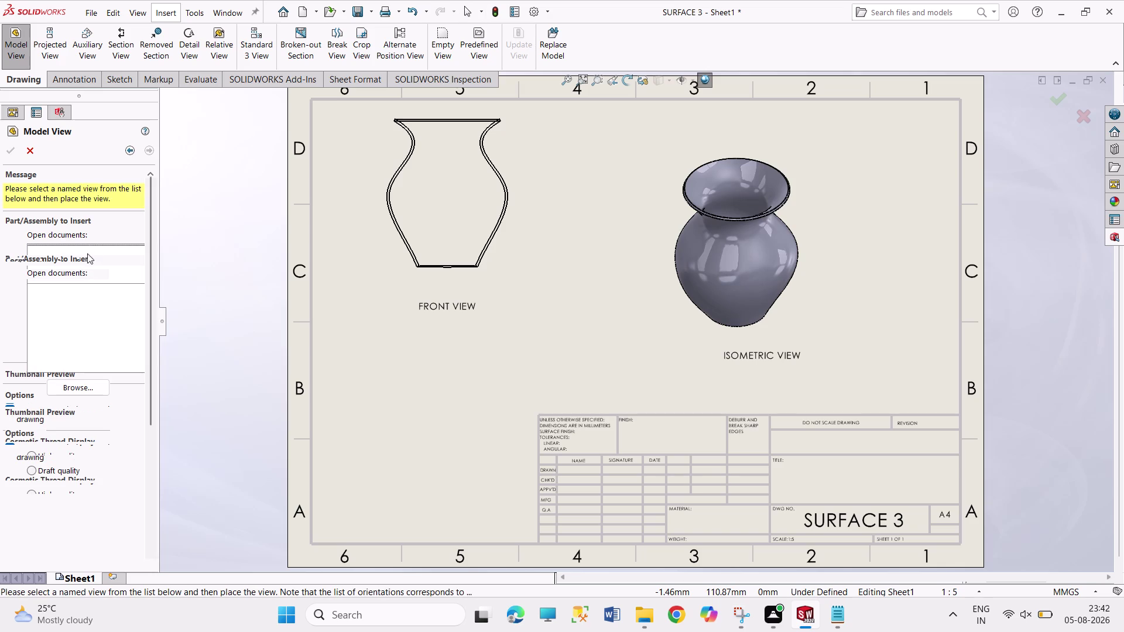
click(71, 406)
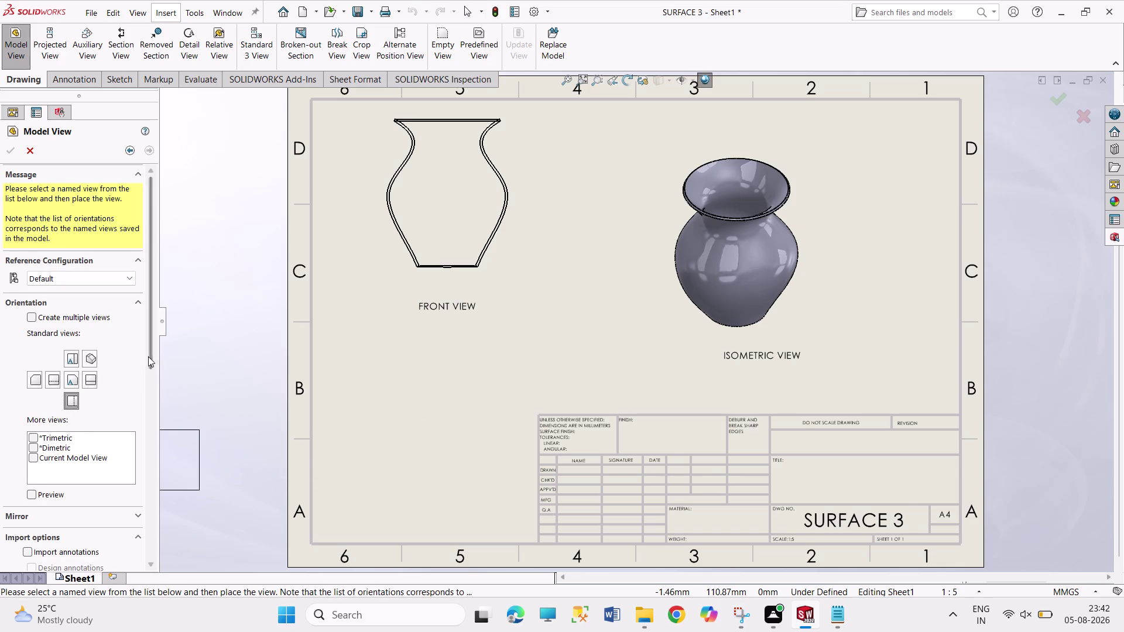
drag(149, 356, 154, 529)
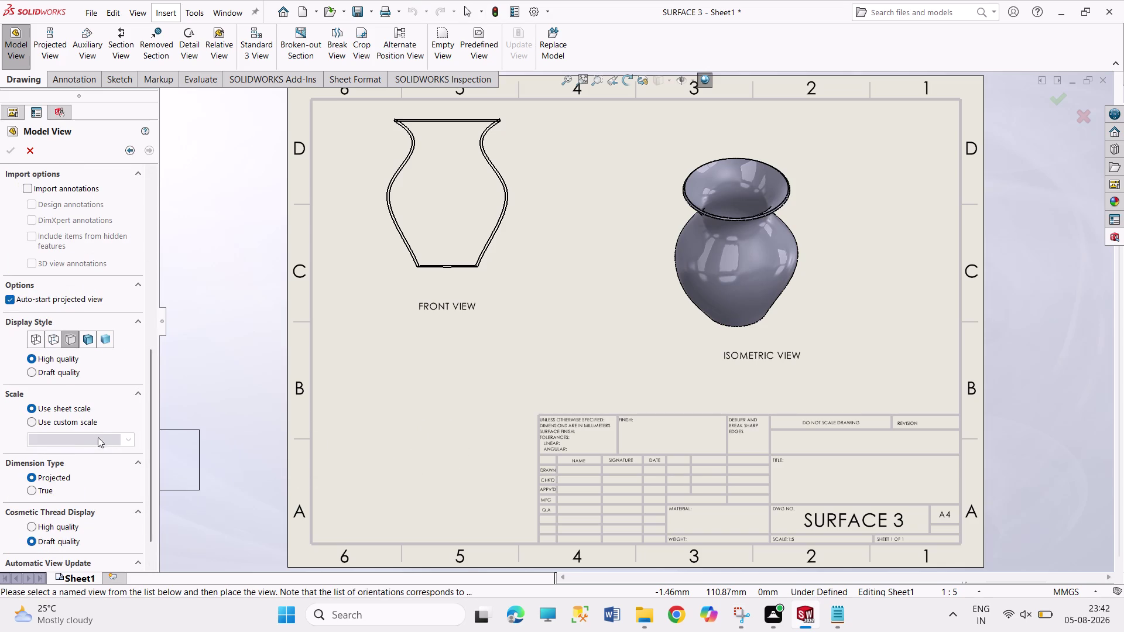
click(79, 421)
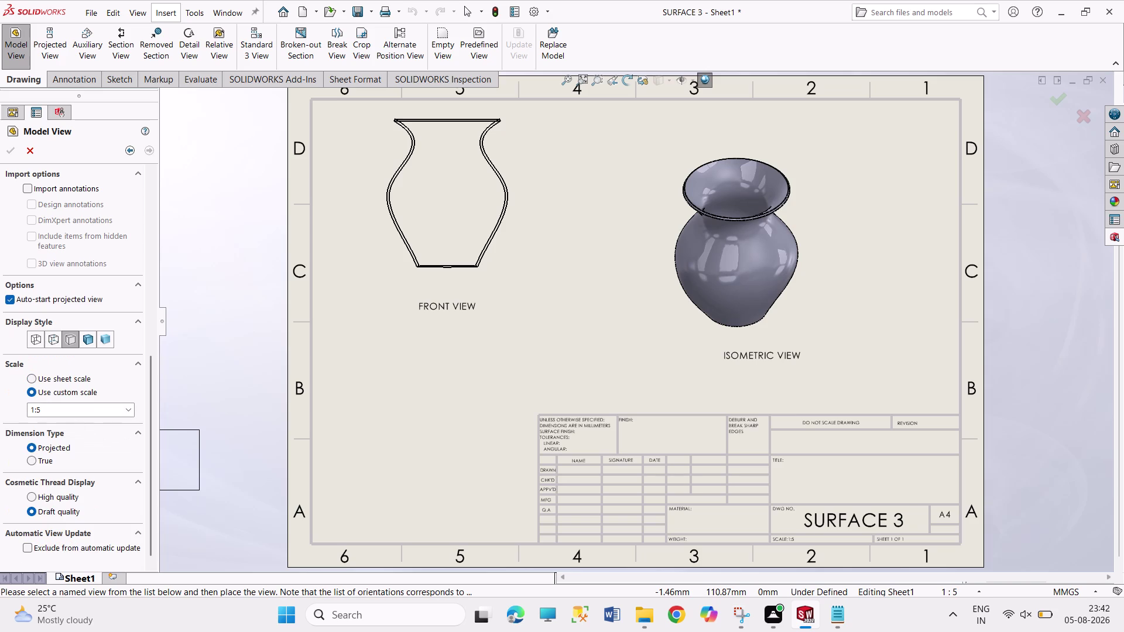
click(72, 413)
click(72, 412)
click(72, 412)
key(BackSpace)
key(2)
key(Return)
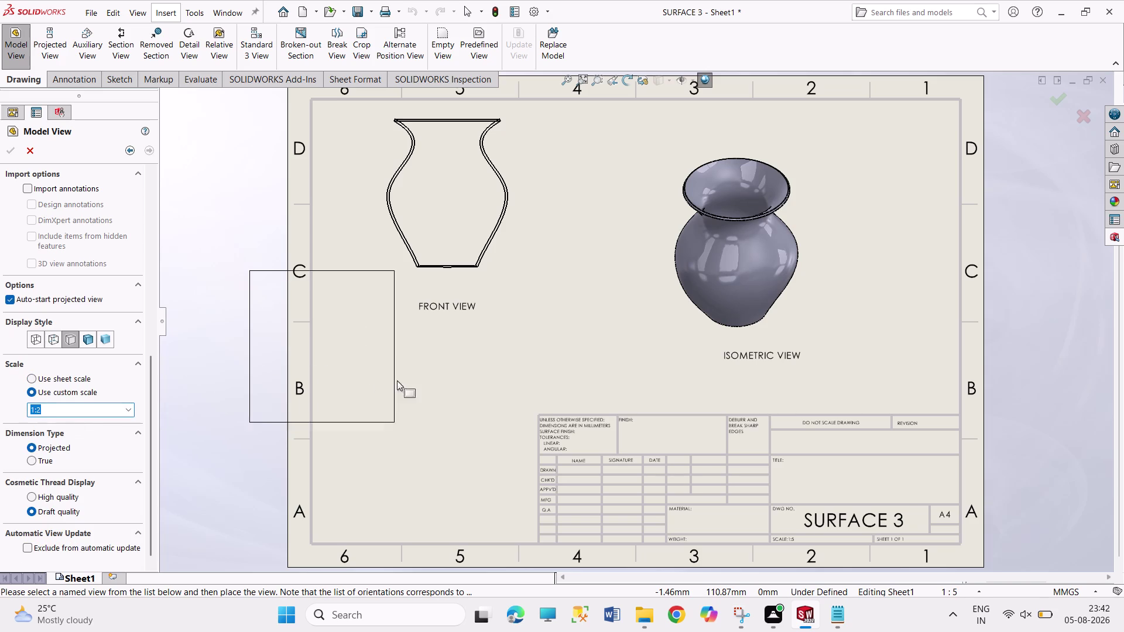
click(433, 425)
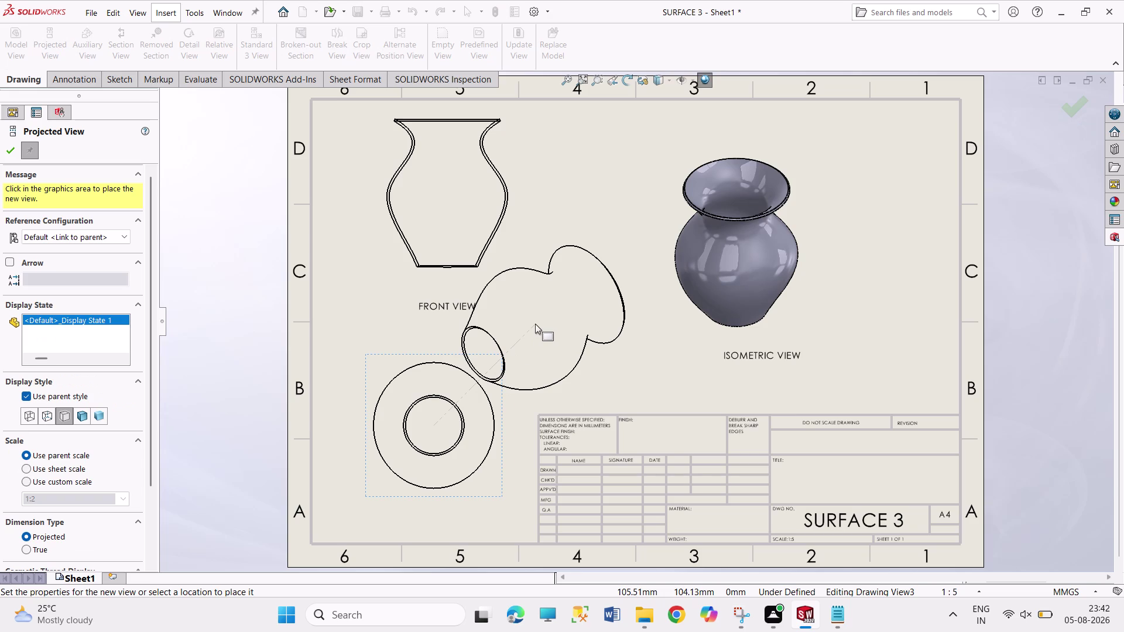
Stop projected views, open the top view's properties and toggle hidden-edge display styles.
key(Escape)
key(Escape)
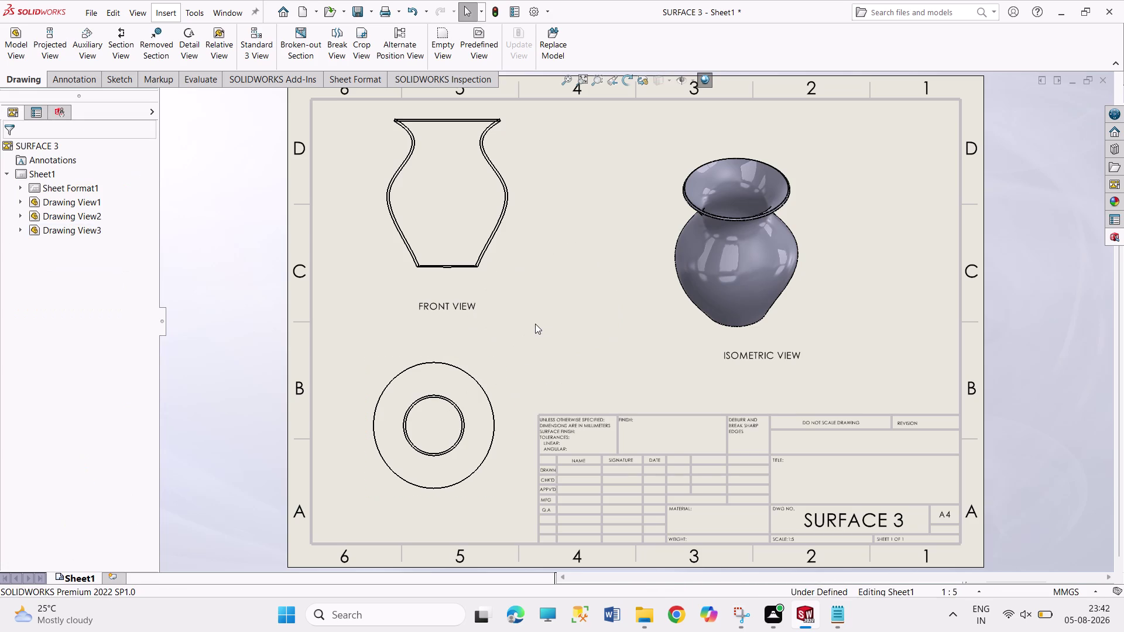
click(493, 401)
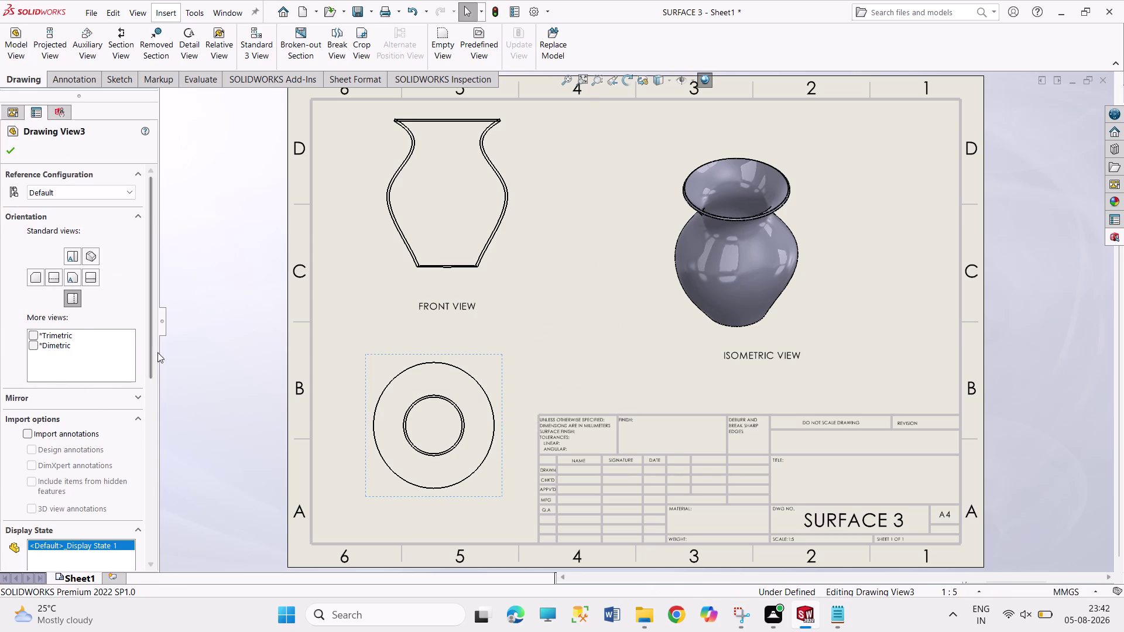
drag(151, 350, 146, 474)
click(40, 376)
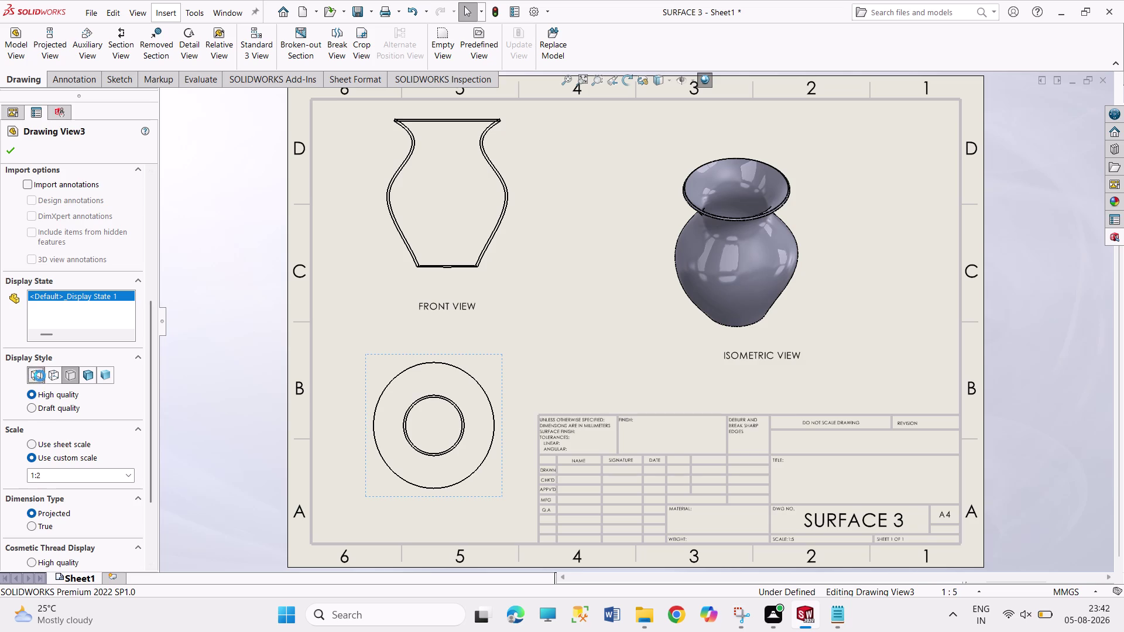
click(53, 374)
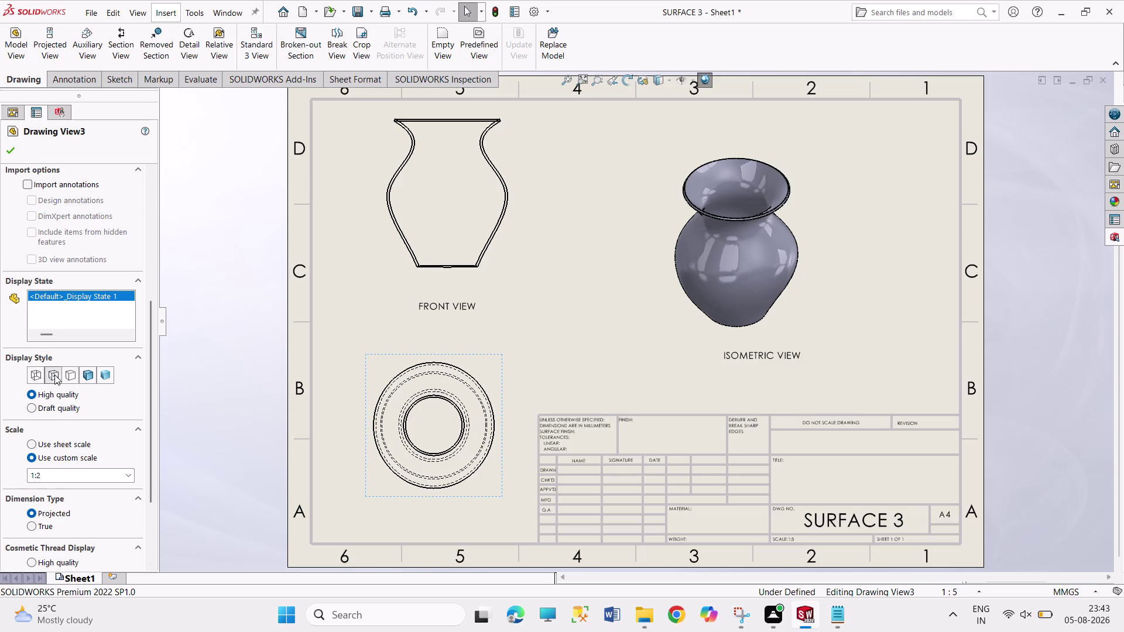
click(67, 377)
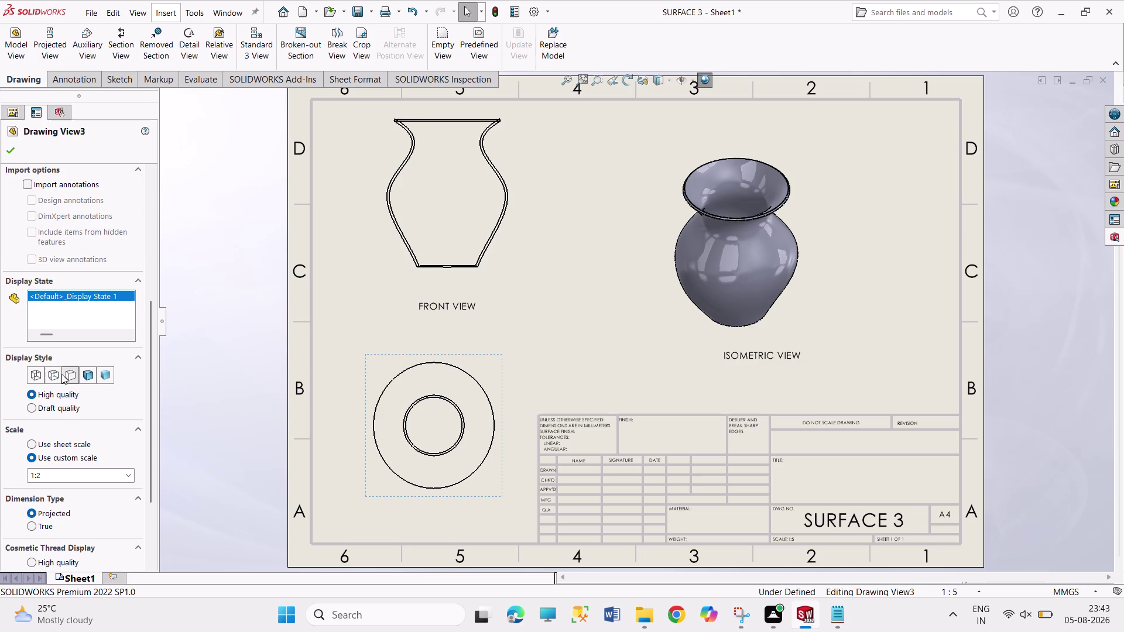
click(53, 370)
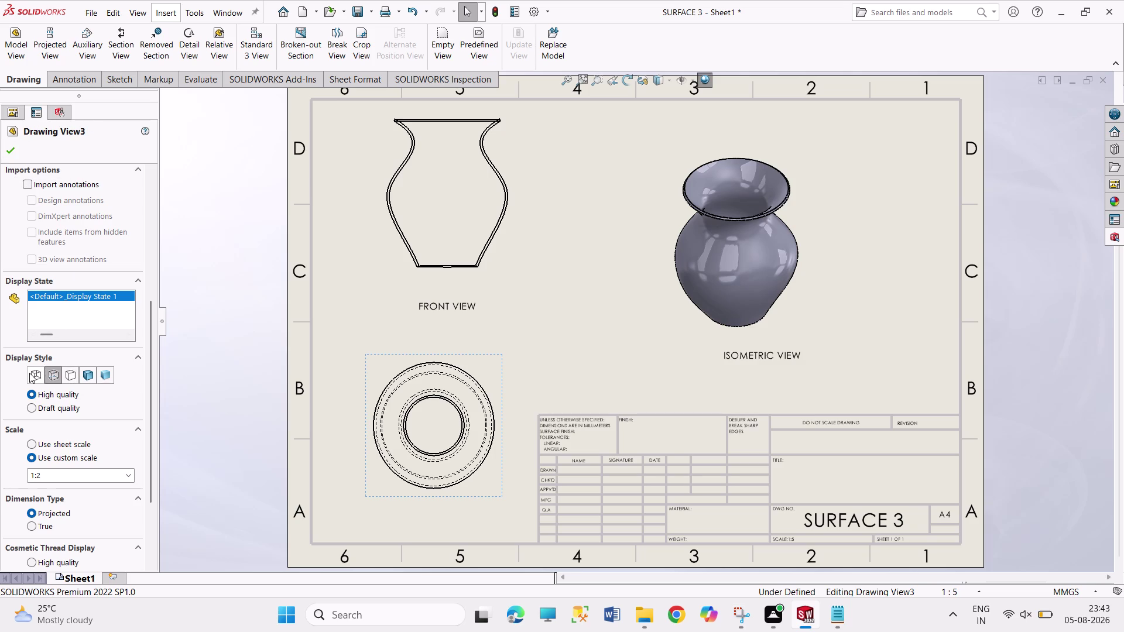
Set the top view to Wireframe with High quality and confirm.
drag(29, 373, 26, 386)
click(27, 410)
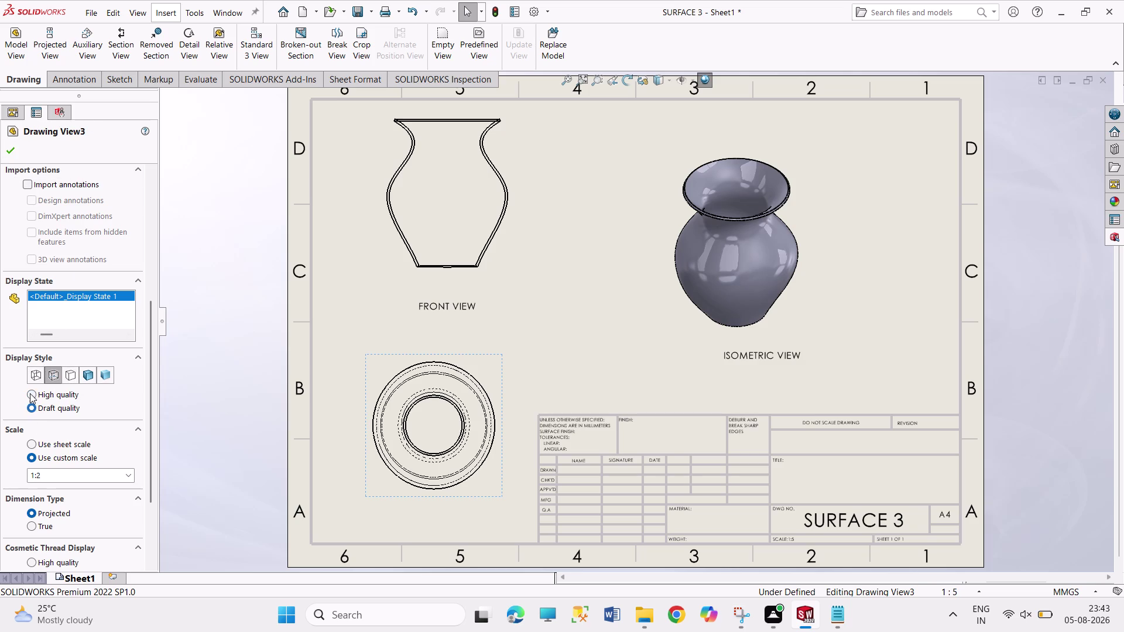
click(34, 372)
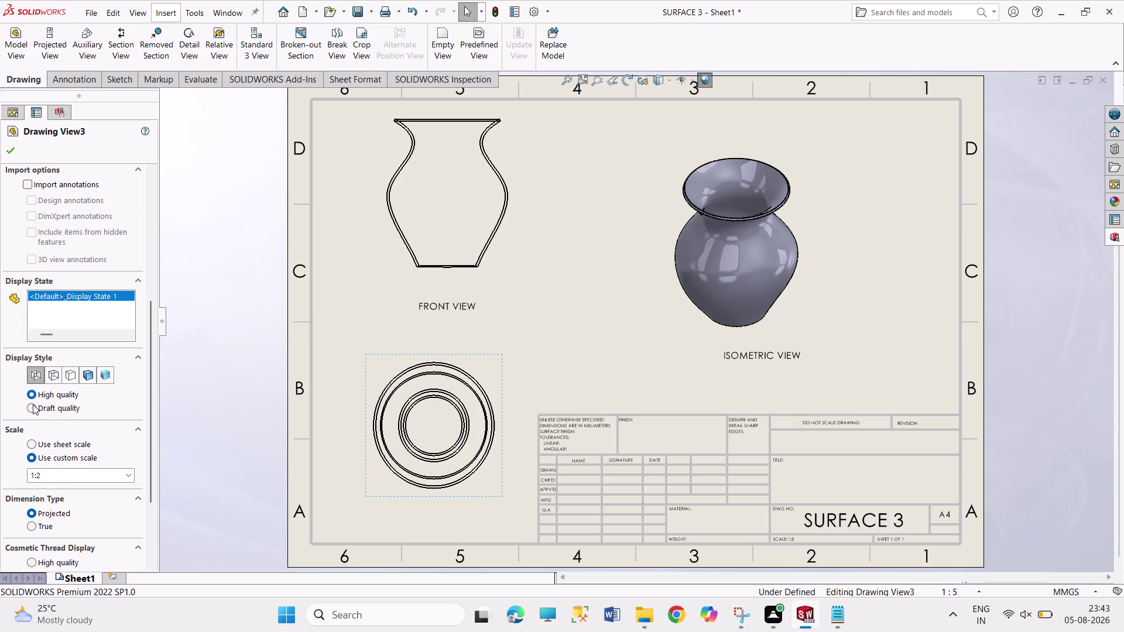
click(32, 404)
click(36, 389)
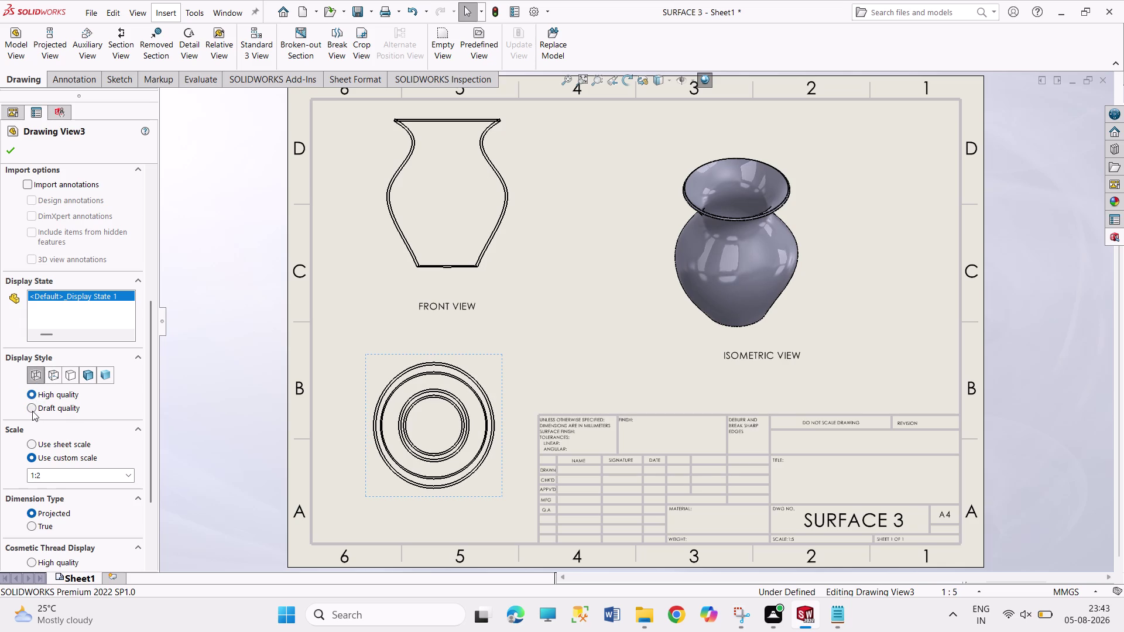
click(32, 411)
click(34, 392)
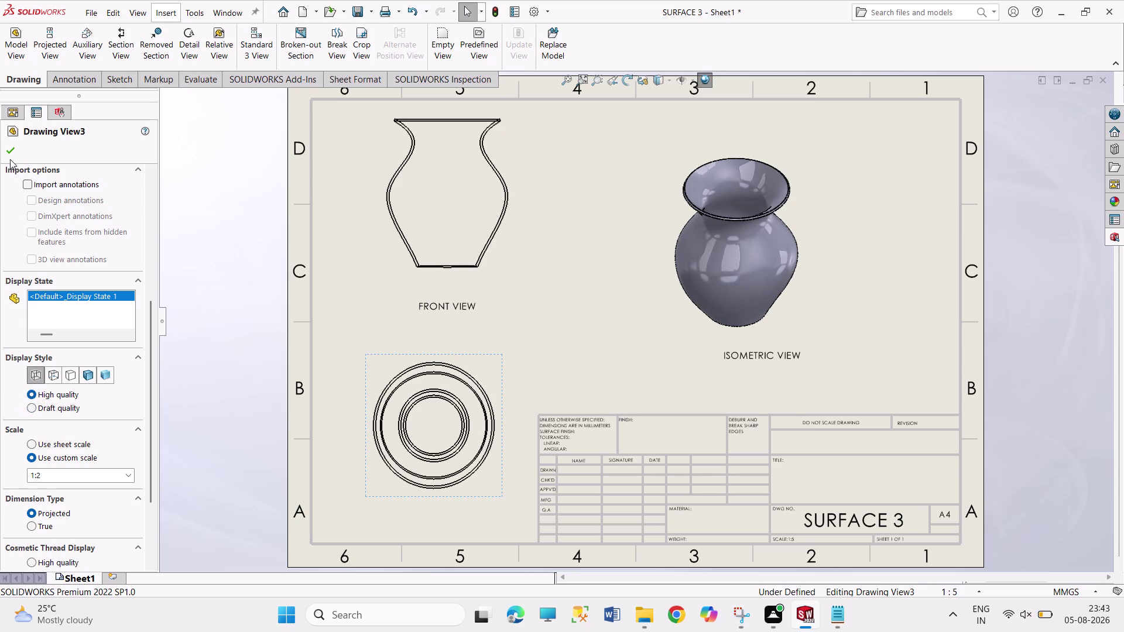
click(10, 155)
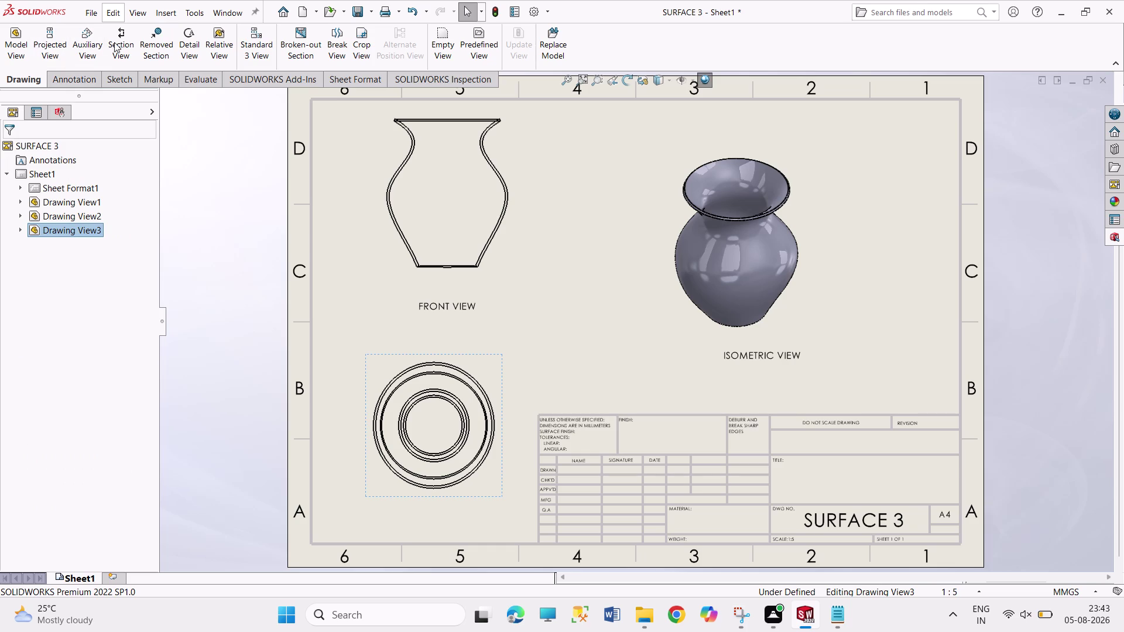
Switch to the Annotation tab and try a Smart Dimension on the front view, then cancel.
click(75, 80)
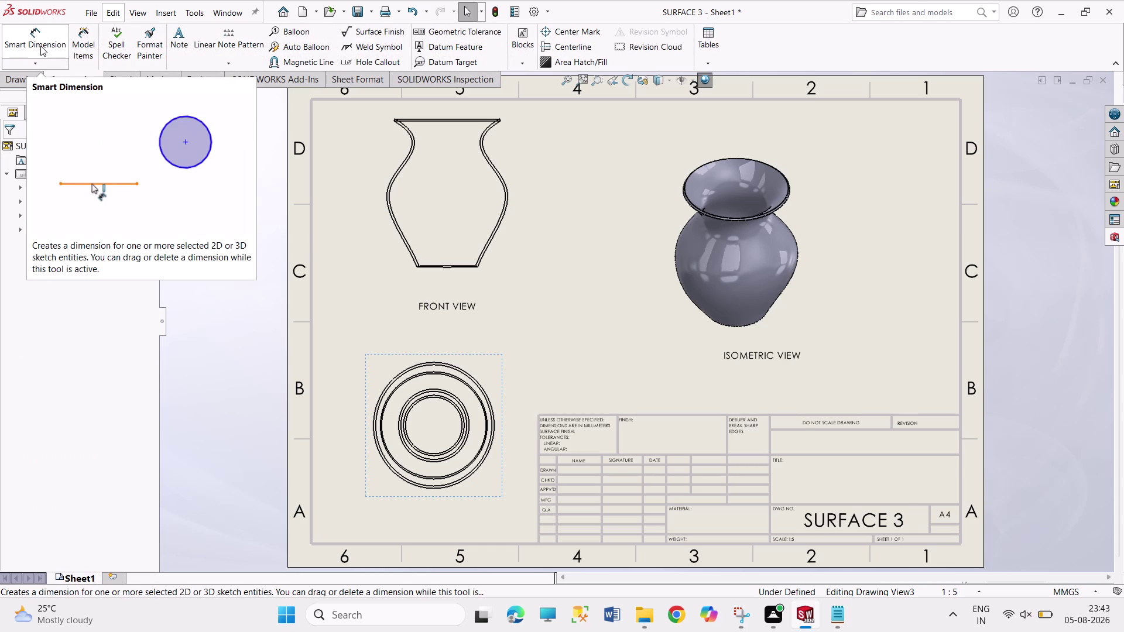
click(40, 46)
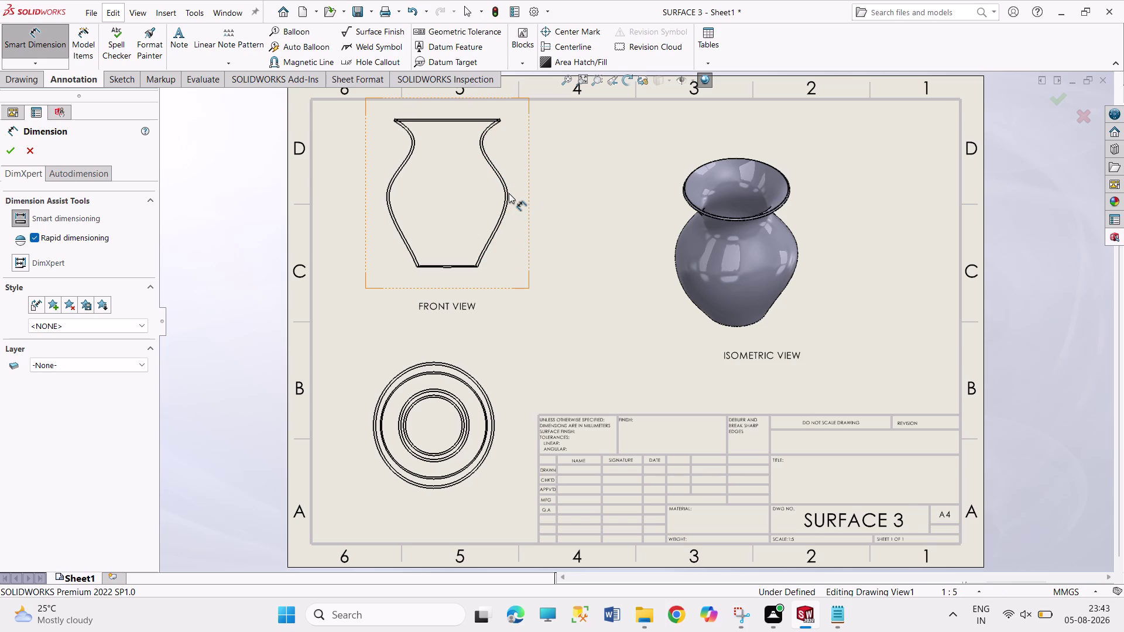
click(508, 192)
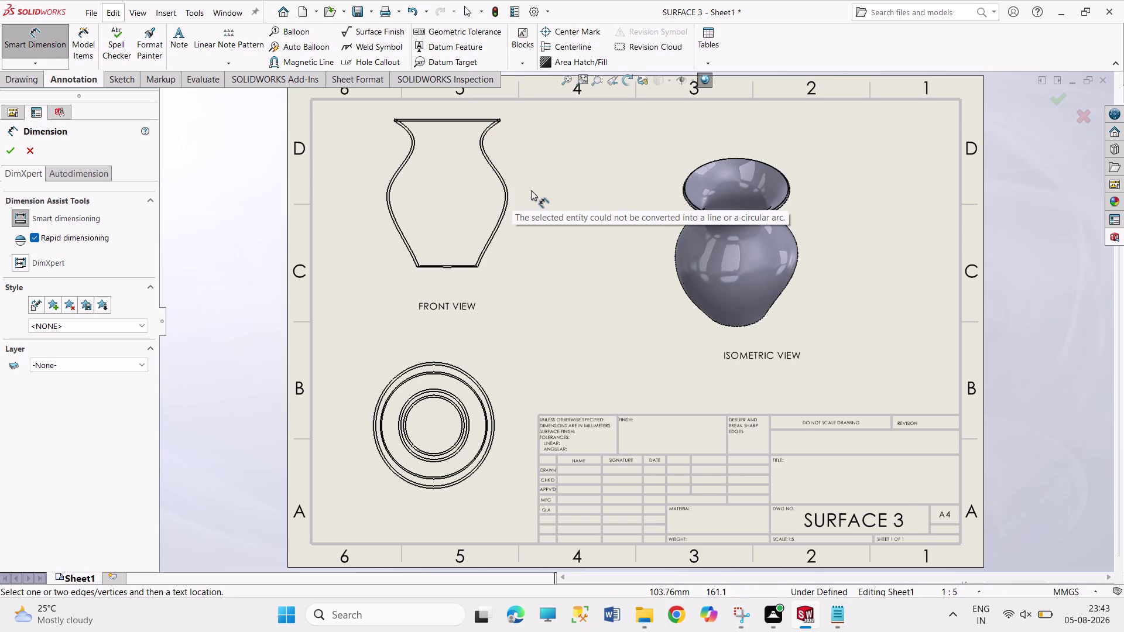
key(Escape)
key(Escape)
Revisit Drawing View1's display settings, keep Wireframe, and confirm.
click(514, 209)
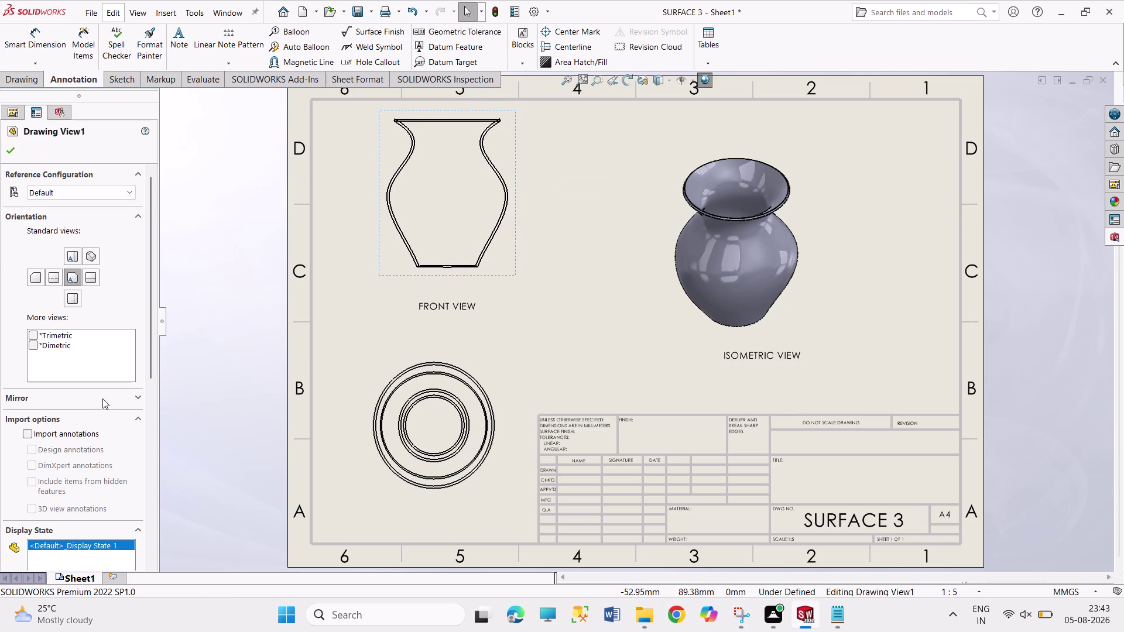
drag(151, 344, 154, 438)
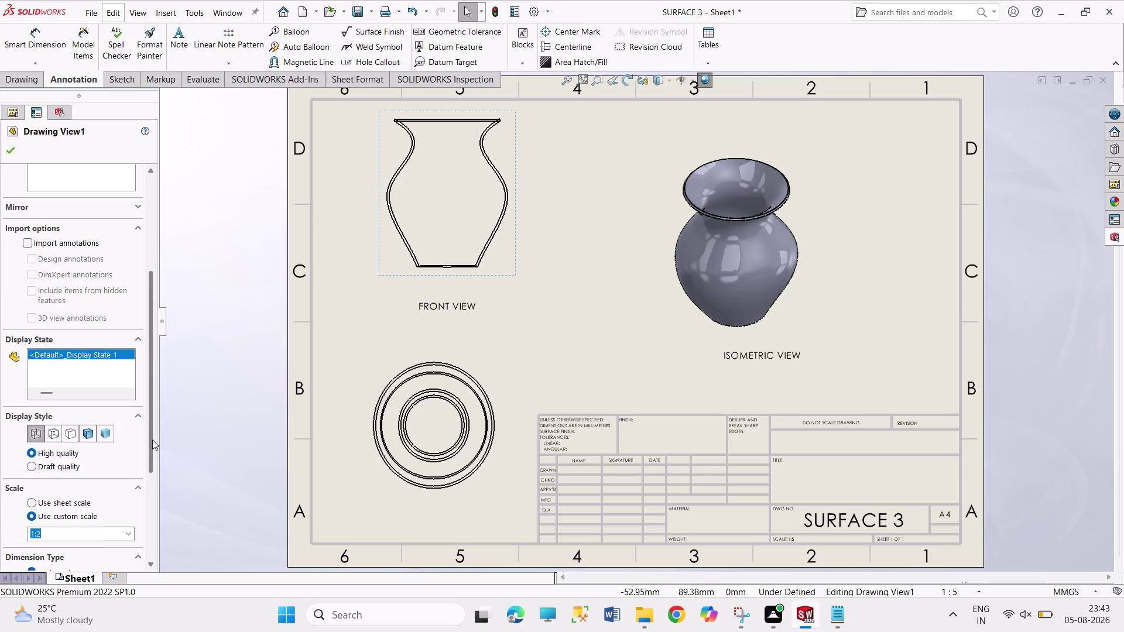
drag(154, 439, 152, 440)
click(53, 436)
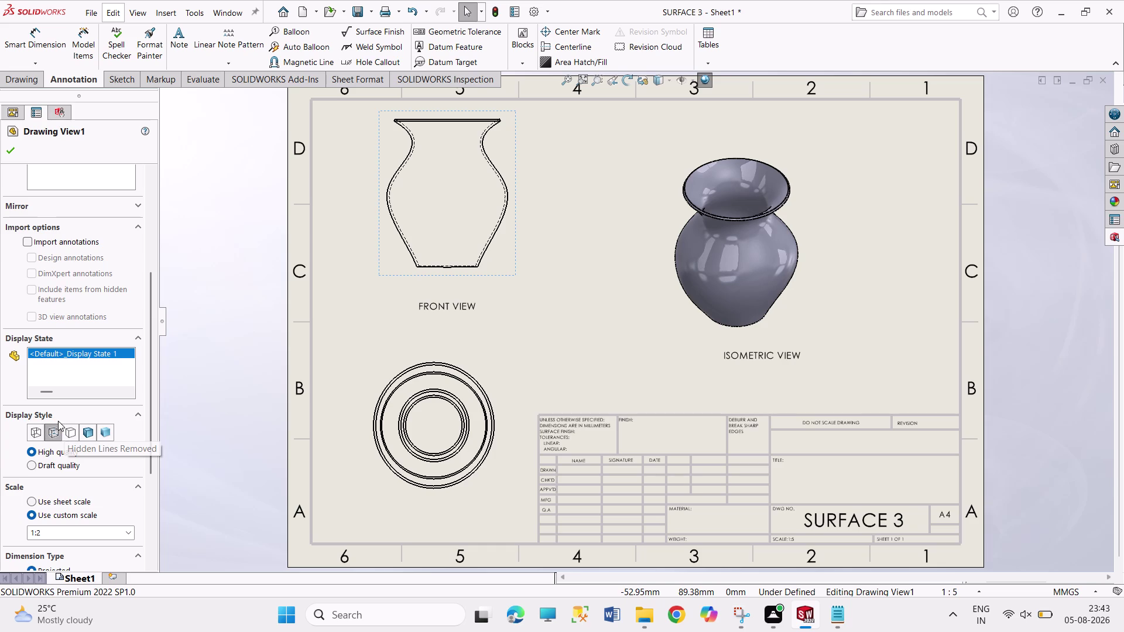
click(38, 437)
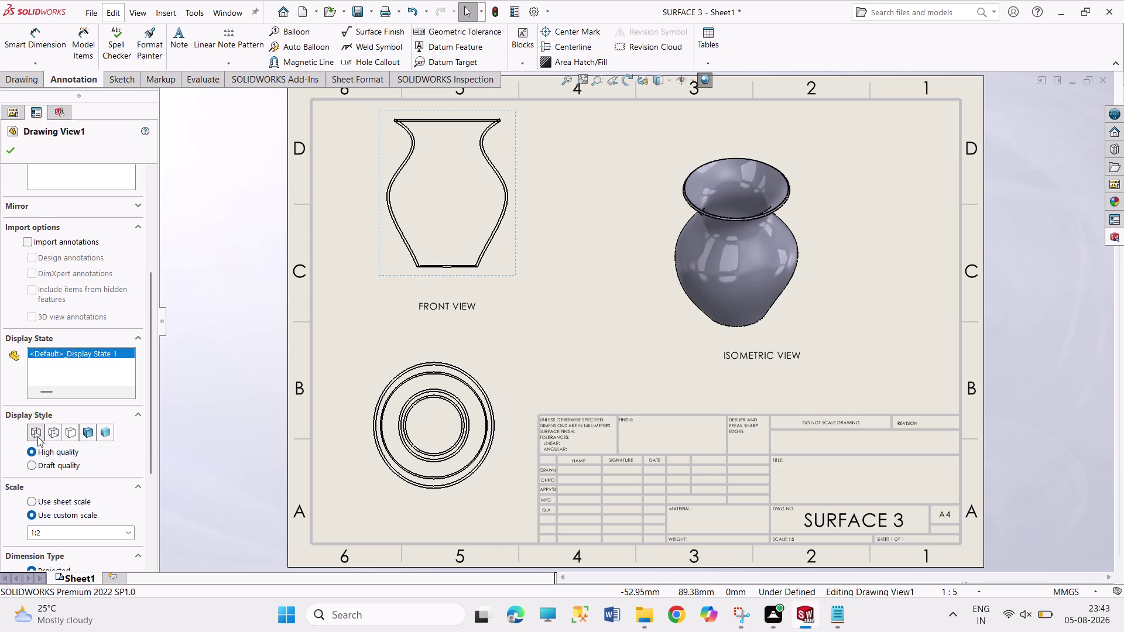
click(11, 154)
click(43, 35)
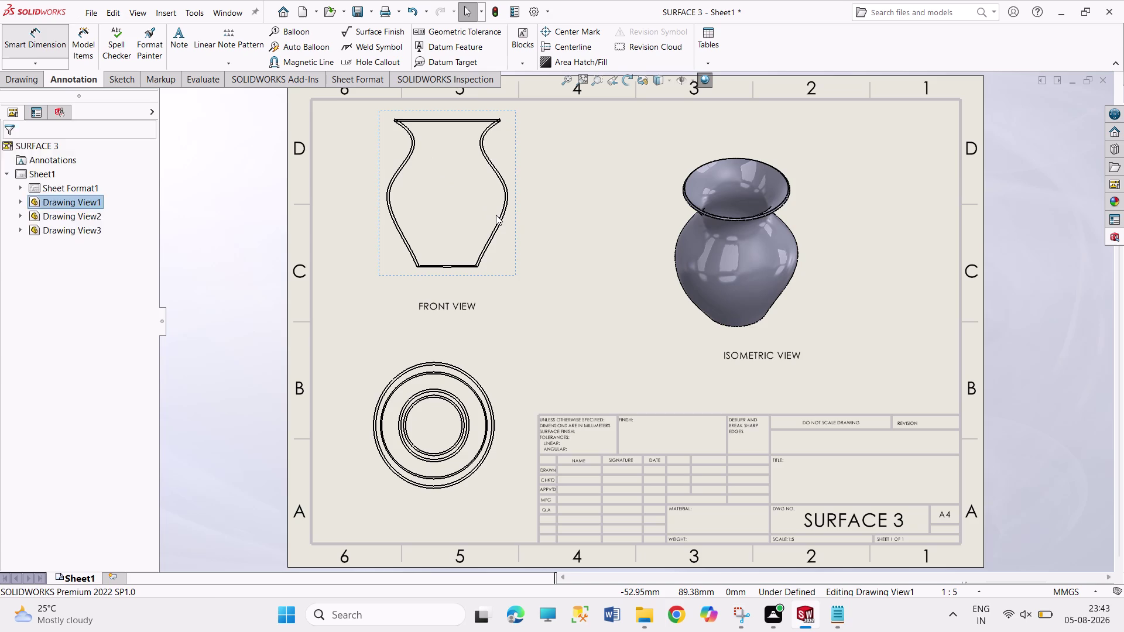
click(507, 196)
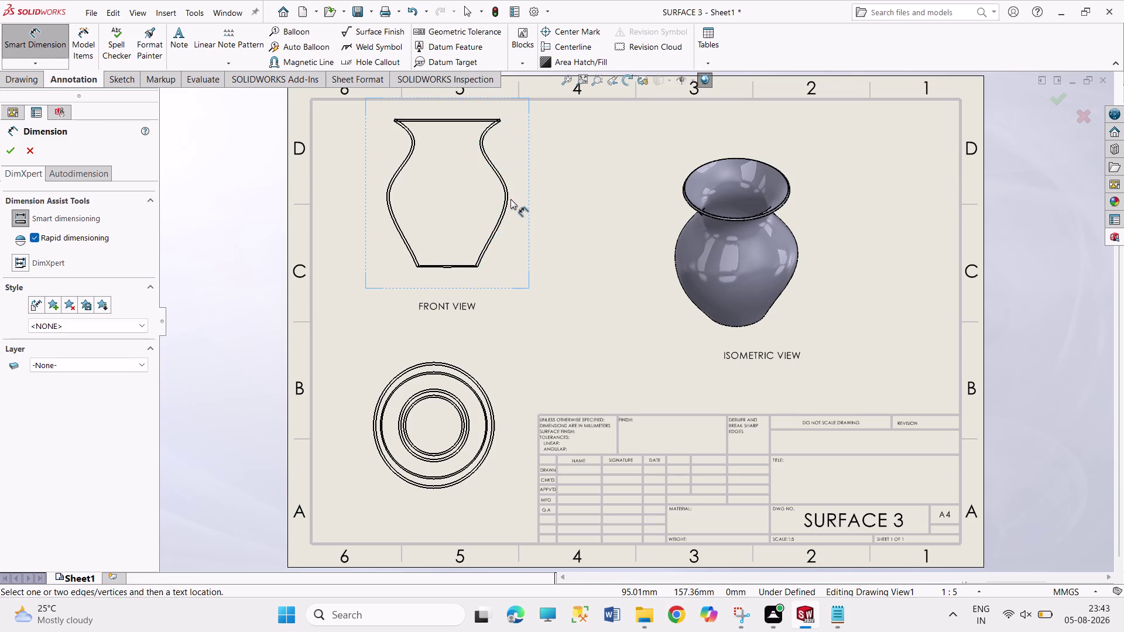
click(489, 397)
click(484, 394)
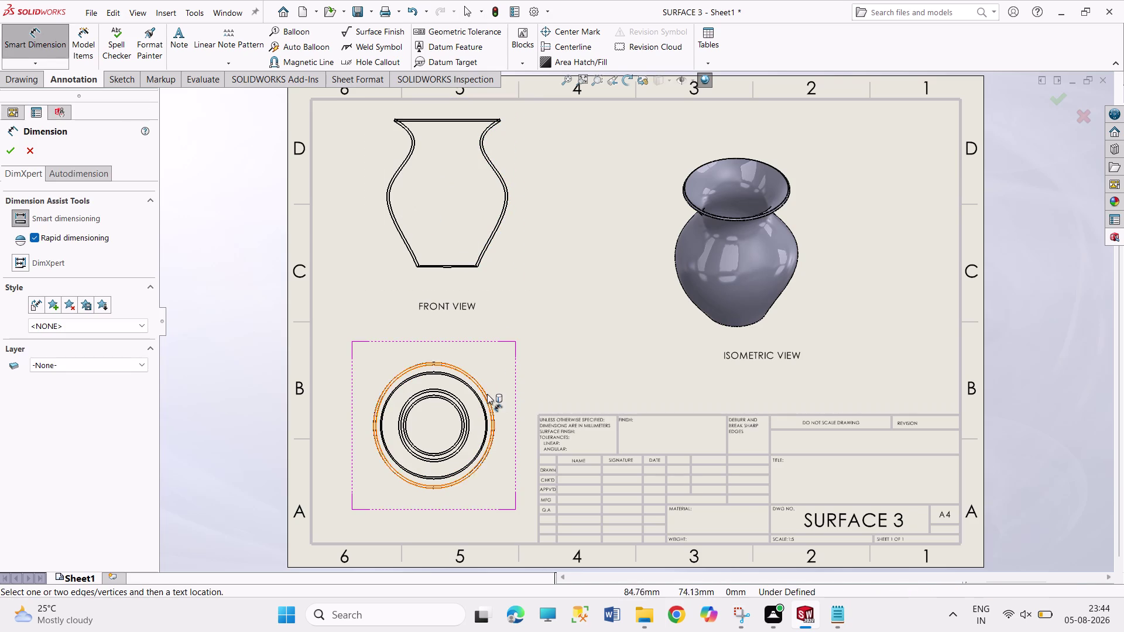
click(483, 402)
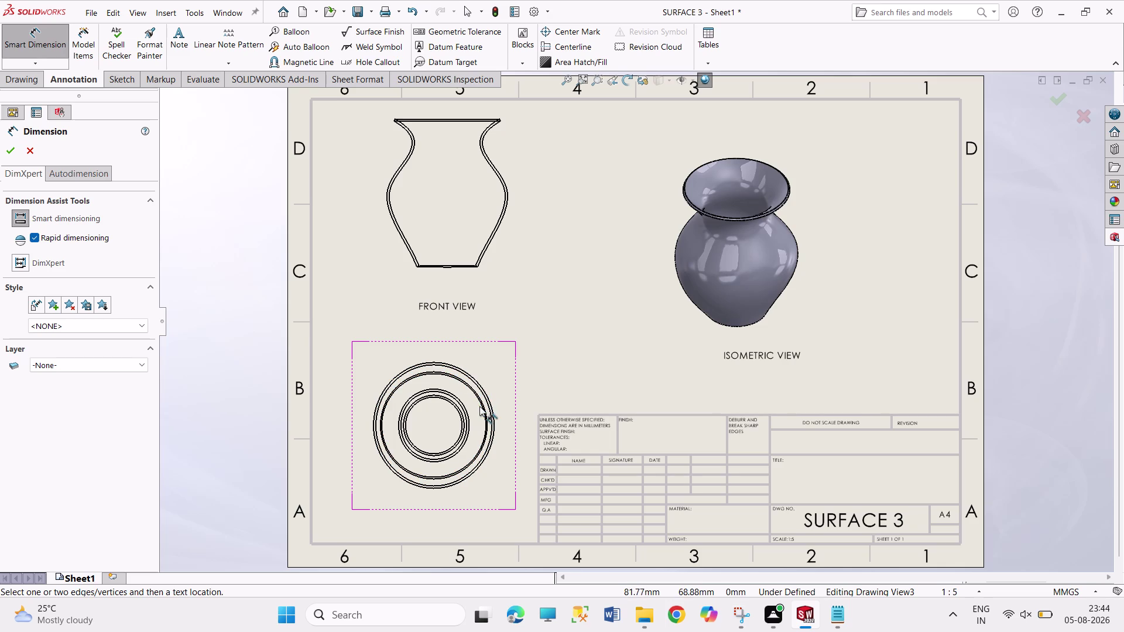
click(480, 405)
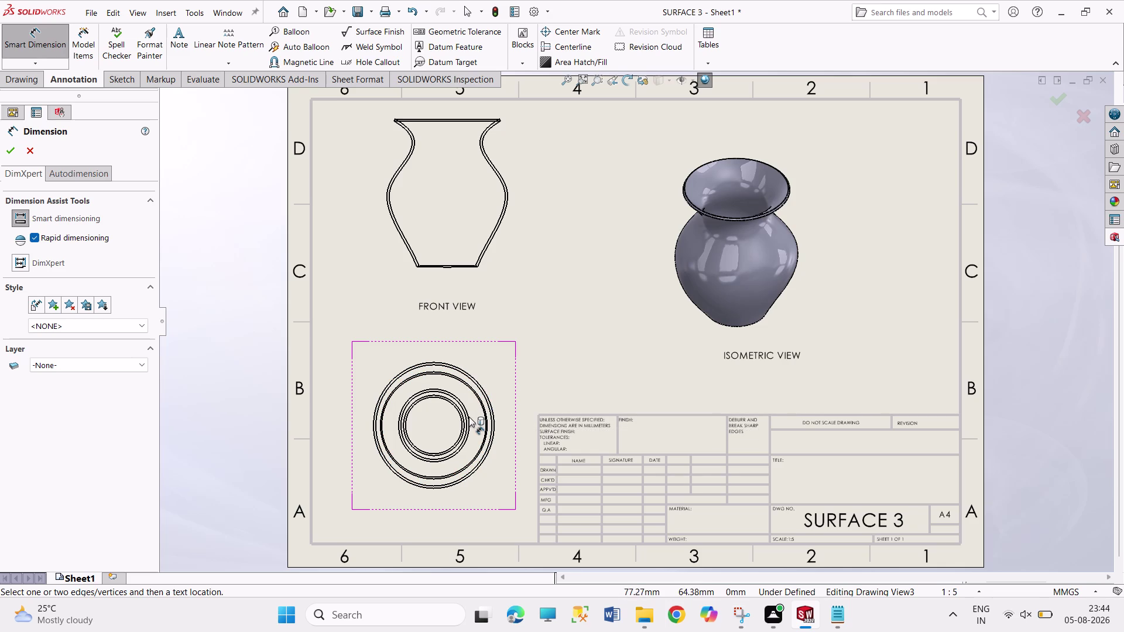
click(468, 417)
click(467, 418)
click(462, 422)
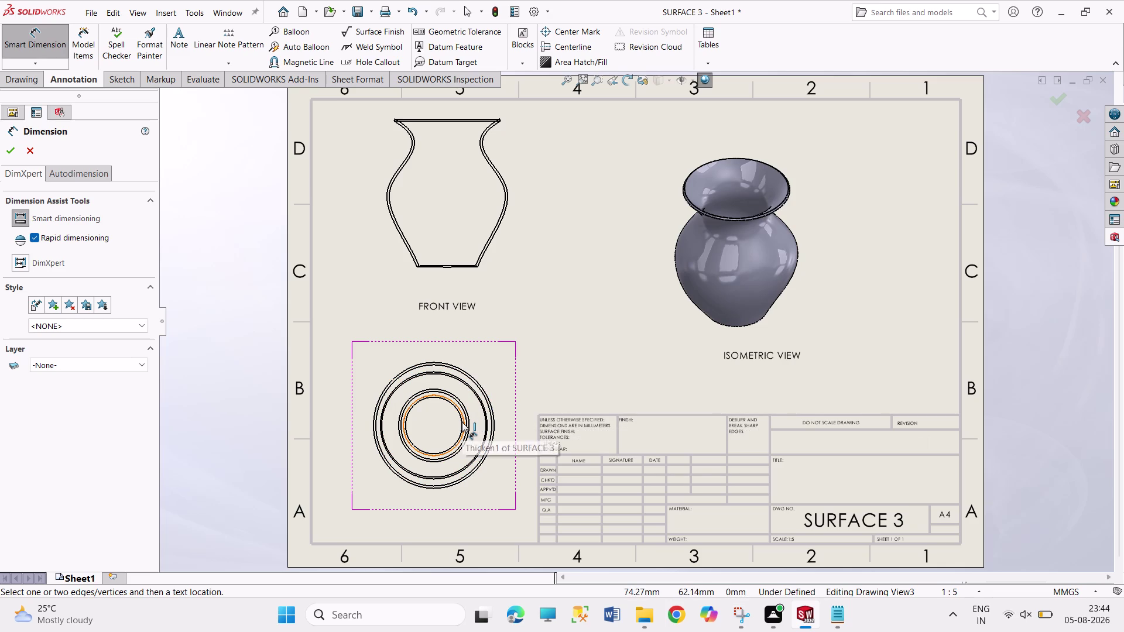
click(460, 426)
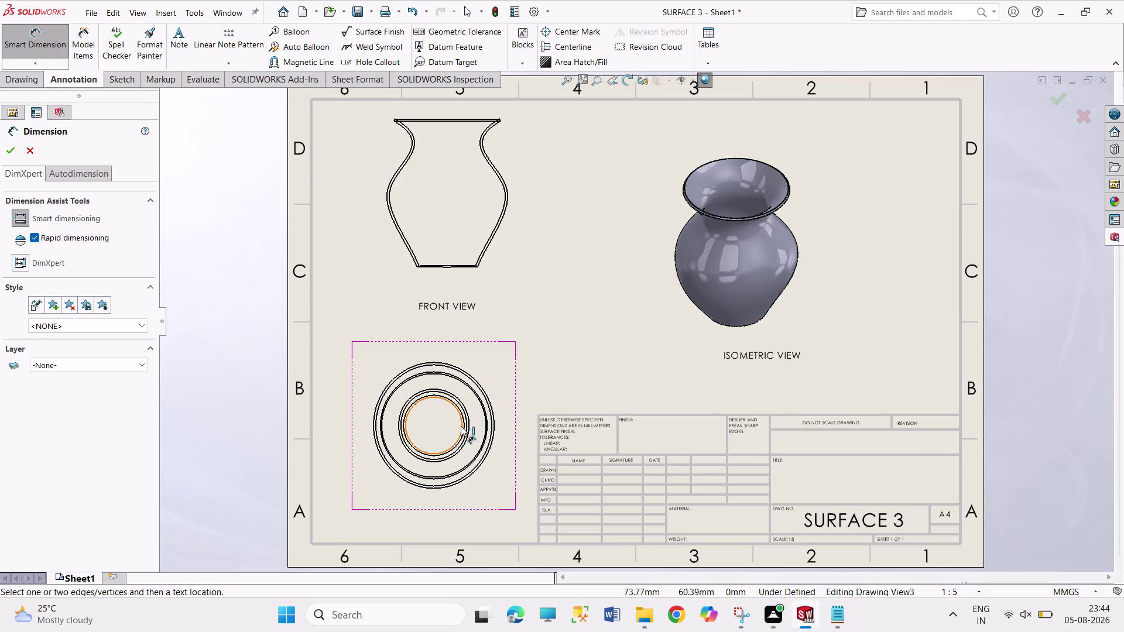
click(11, 149)
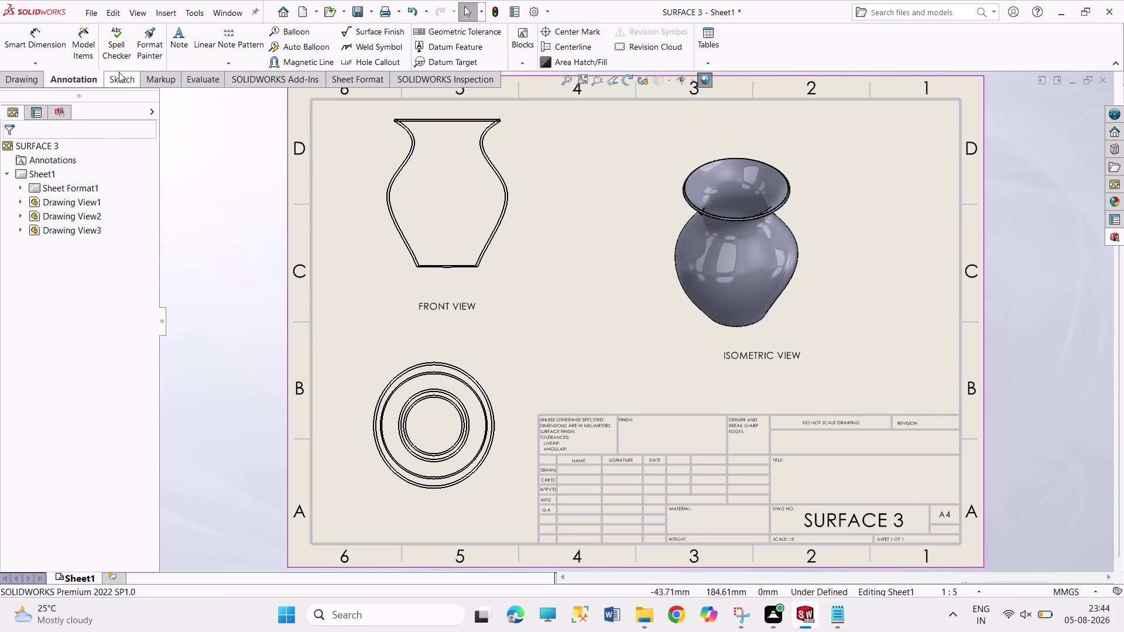
click(36, 46)
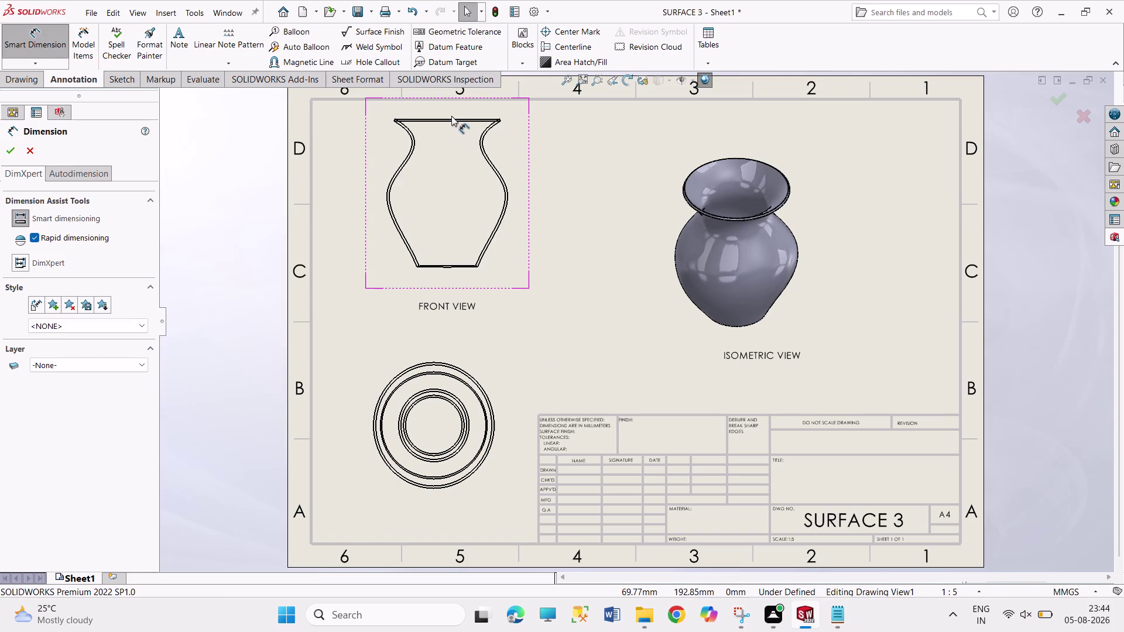
click(451, 120)
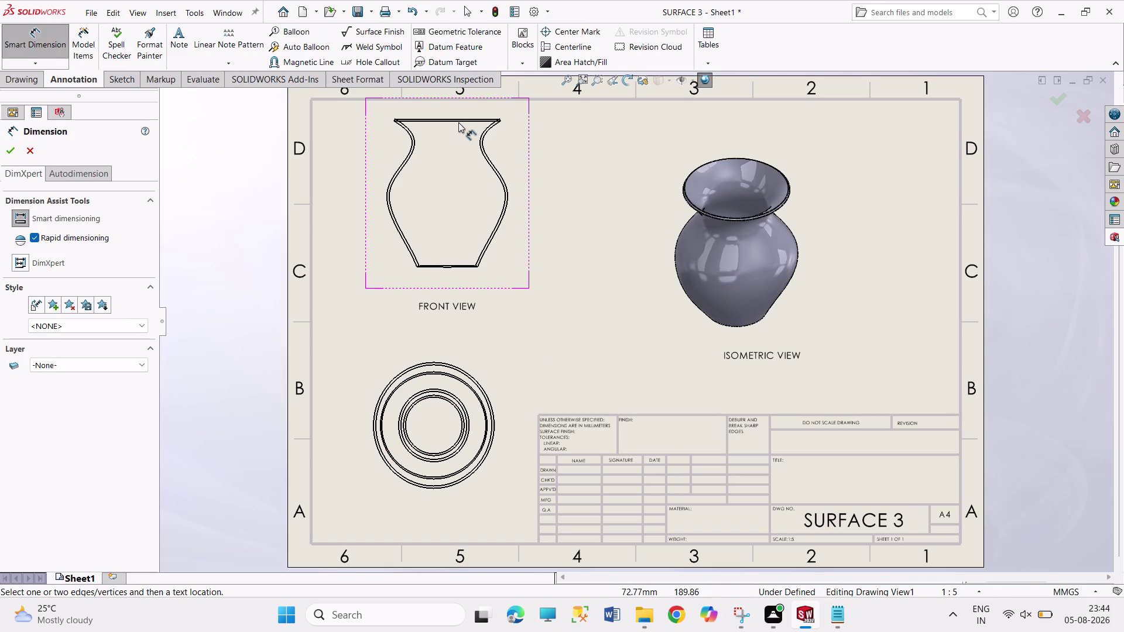
click(458, 121)
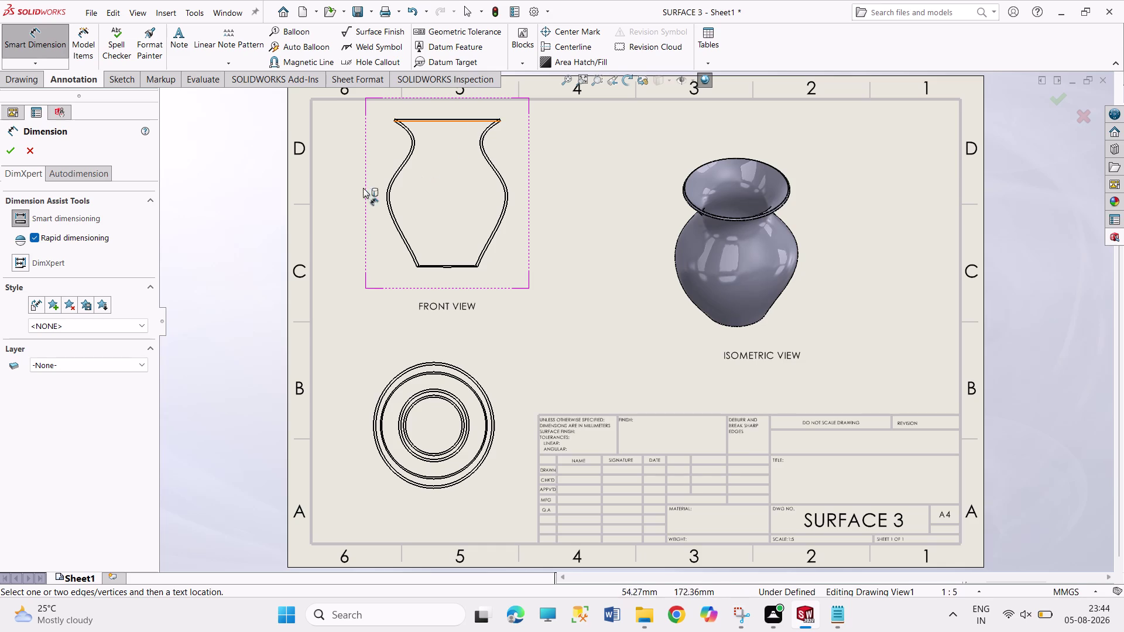
click(41, 42)
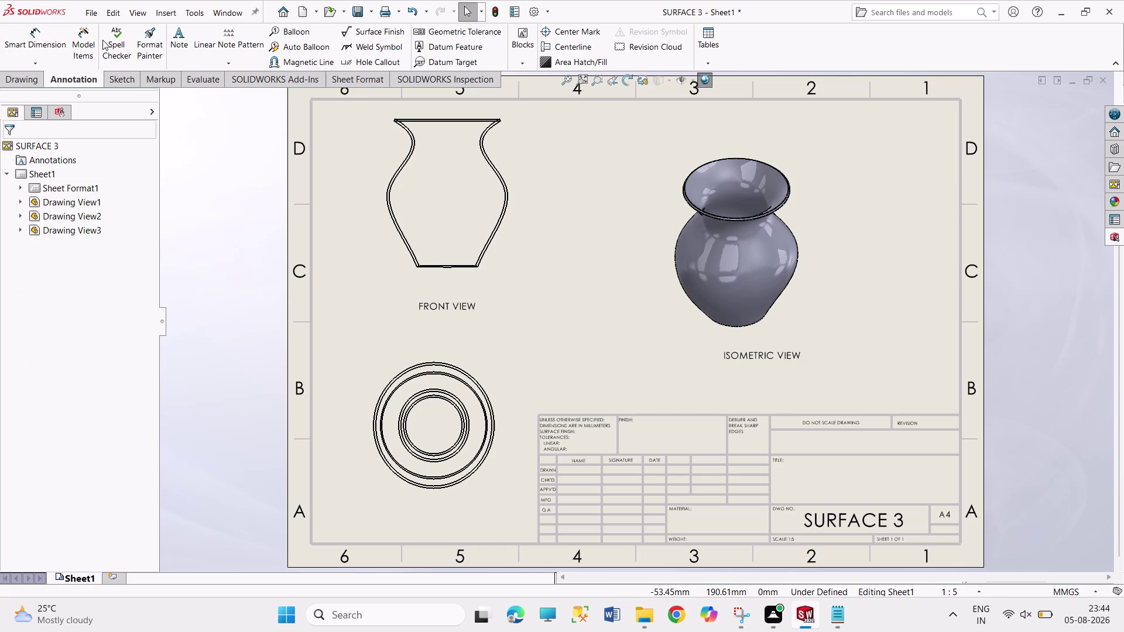
Replace the placeholder note under the top view with 'TOP VIEW' and exit the Note tool.
click(172, 40)
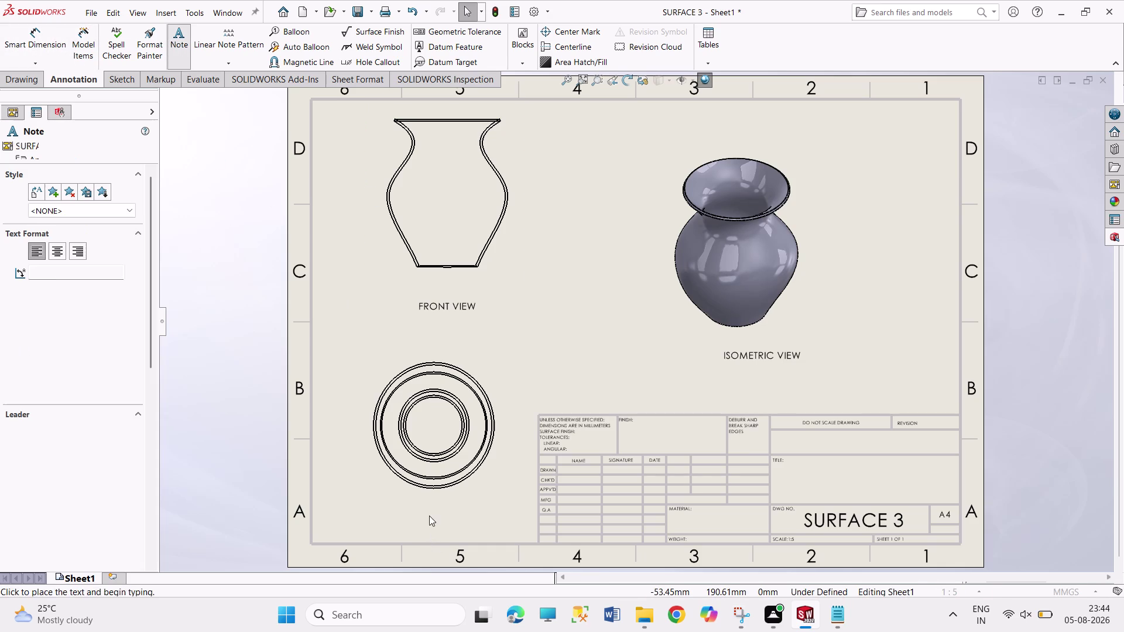
click(417, 502)
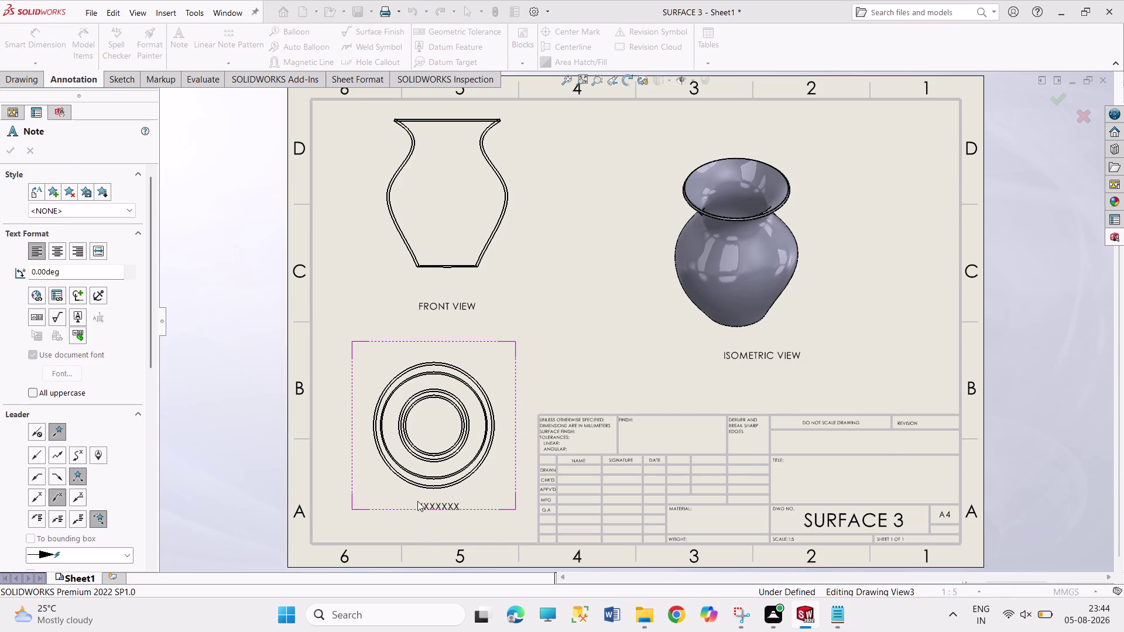
text(TOP V)
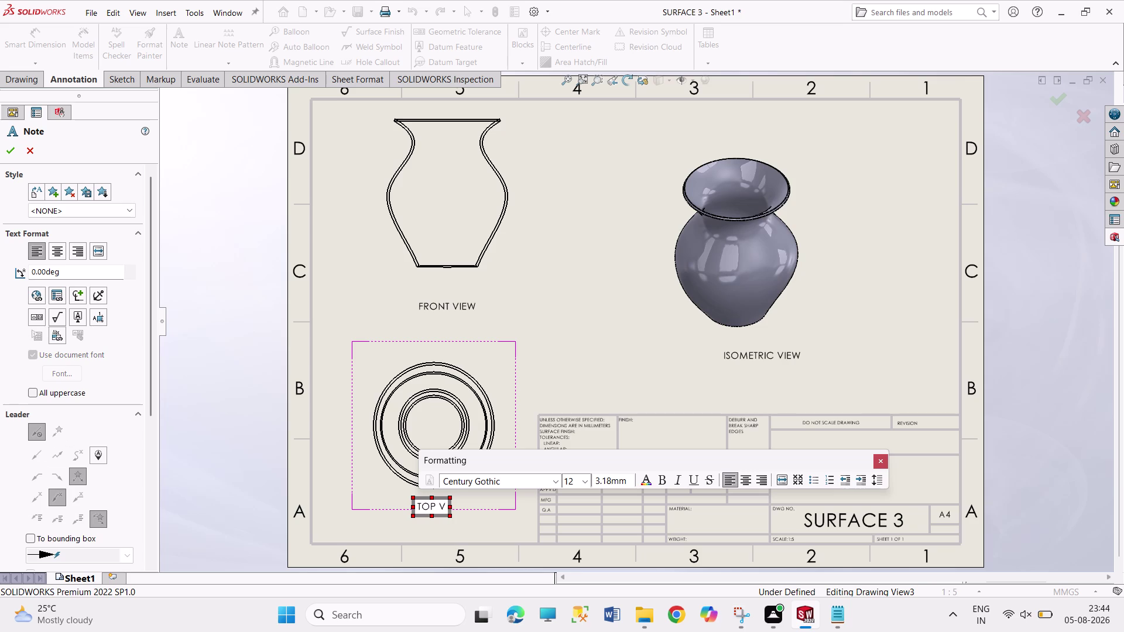
text(IEW)
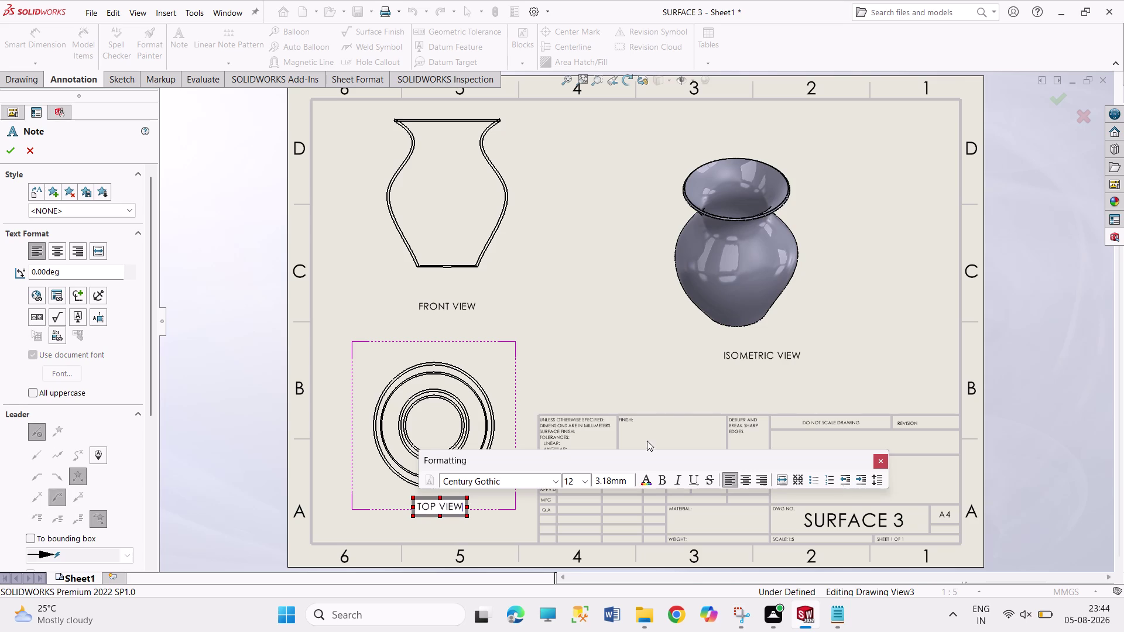
click(591, 383)
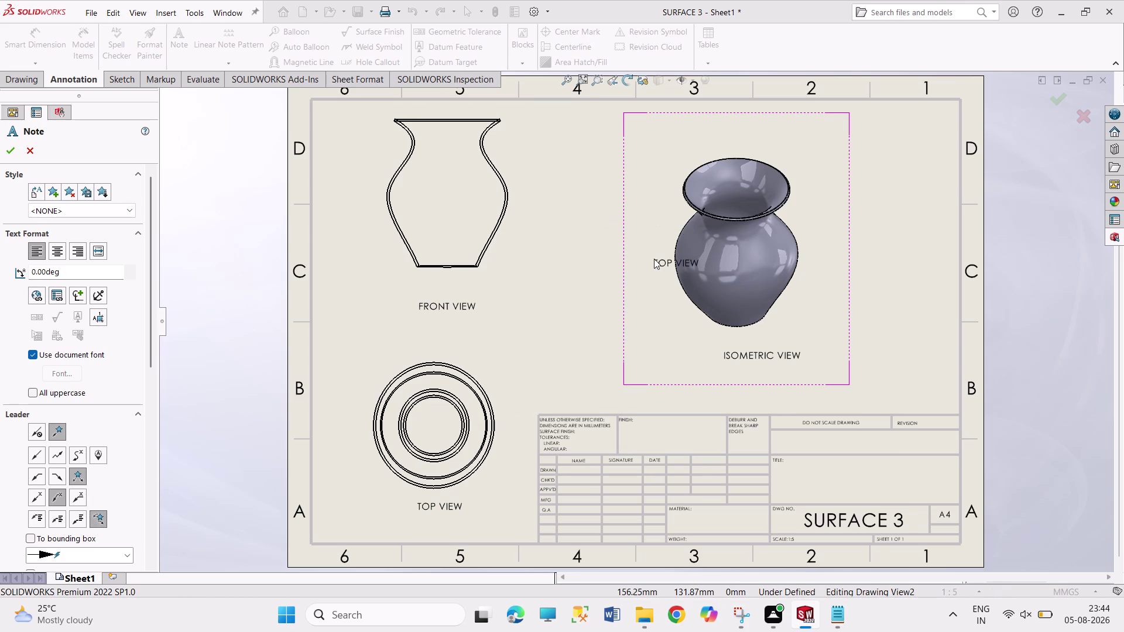
key(Escape)
key(Escape)
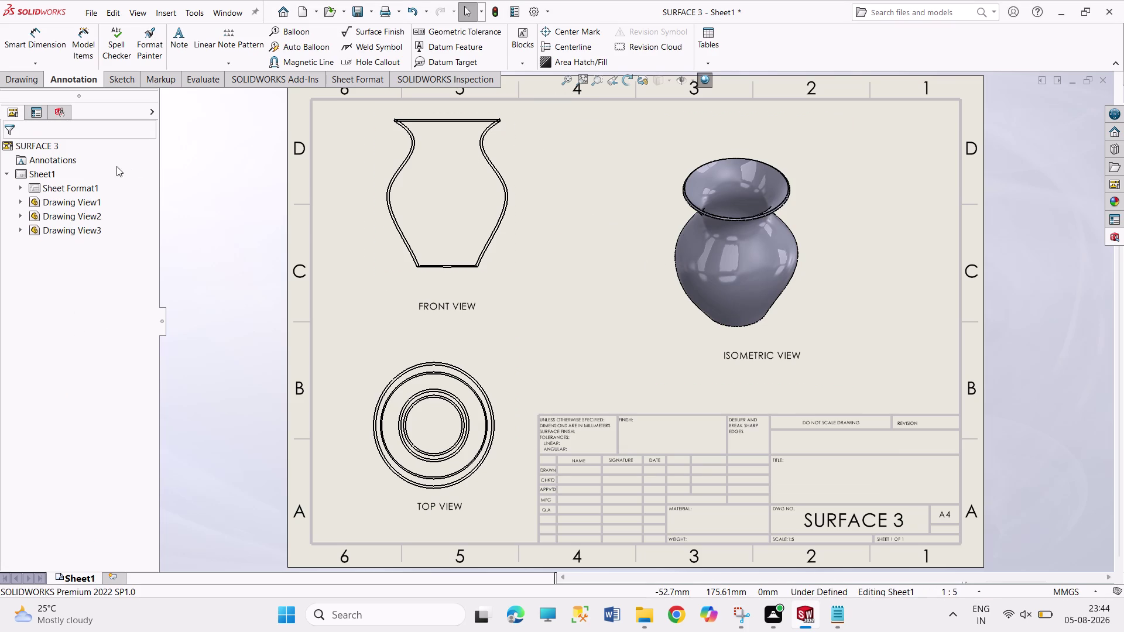
right_click(39, 171)
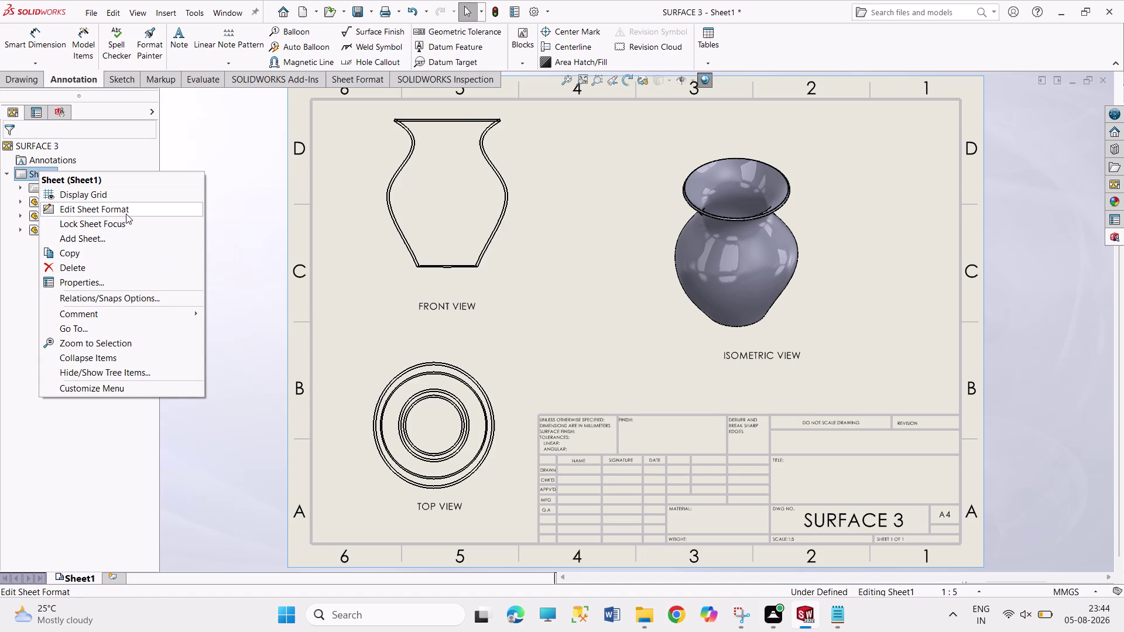
Enter sheet format editing and type 'SURFACE SHEET 3' into the DWG NO. field.
click(125, 213)
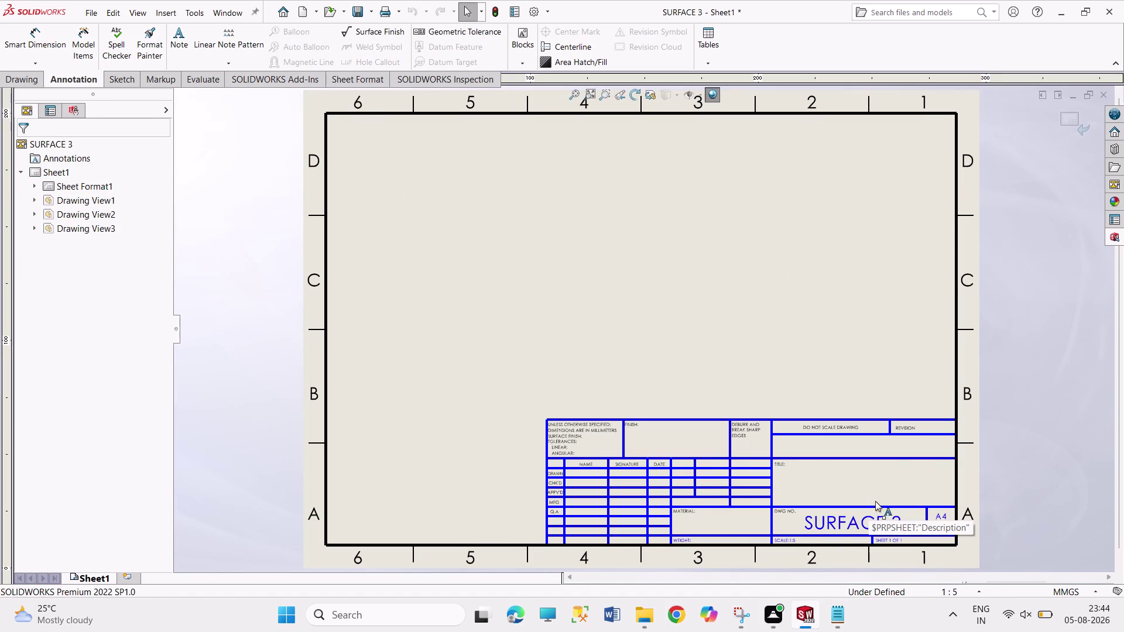
middle_drag(879, 493, 889, 441)
middle_drag(894, 455, 911, 389)
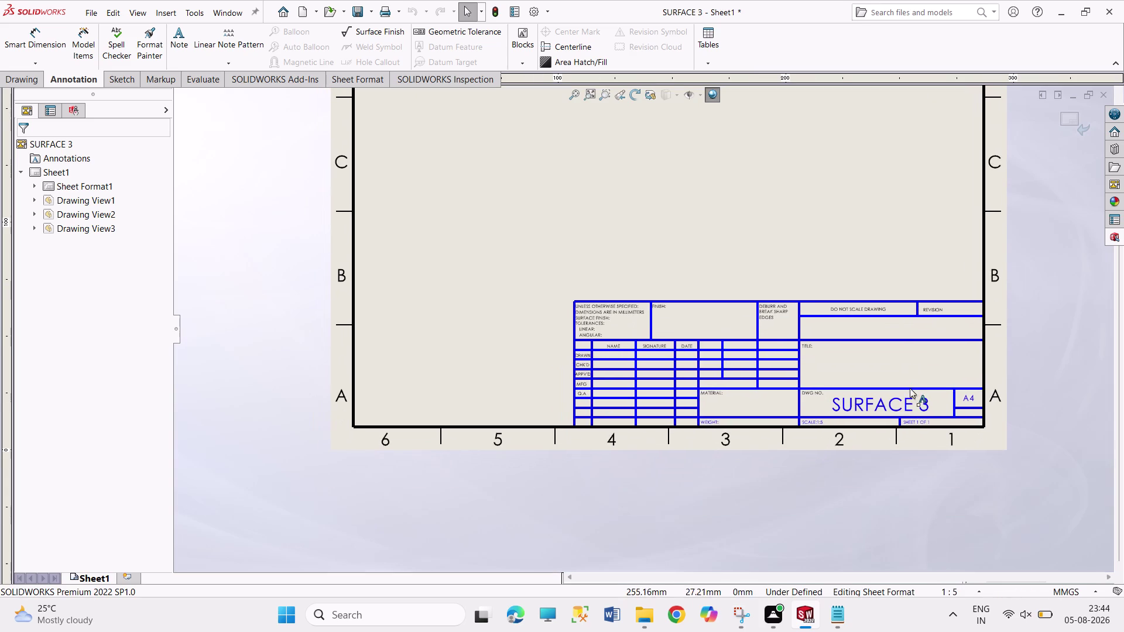
middle_drag(902, 379, 920, 308)
double_click(917, 334)
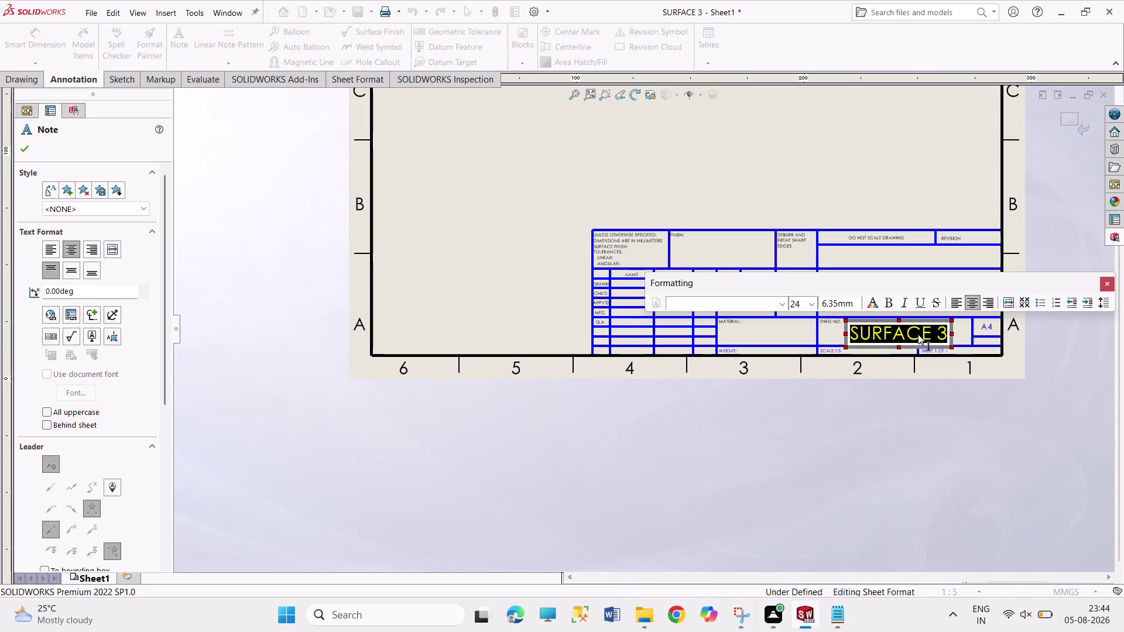
text(SU)
text(R)
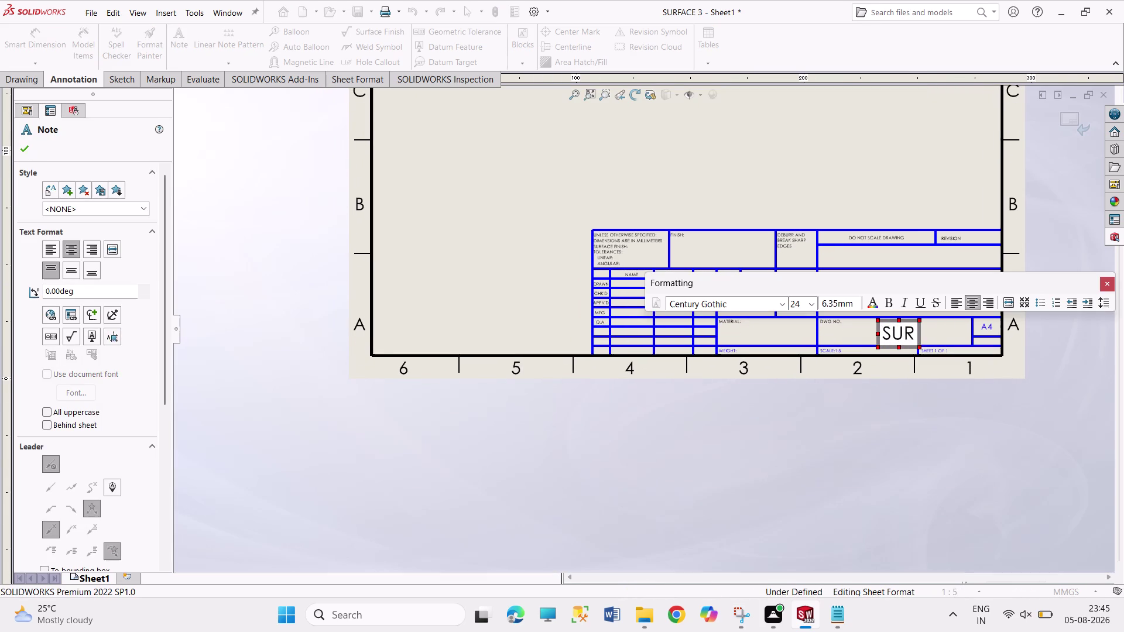
text(FACE SHE)
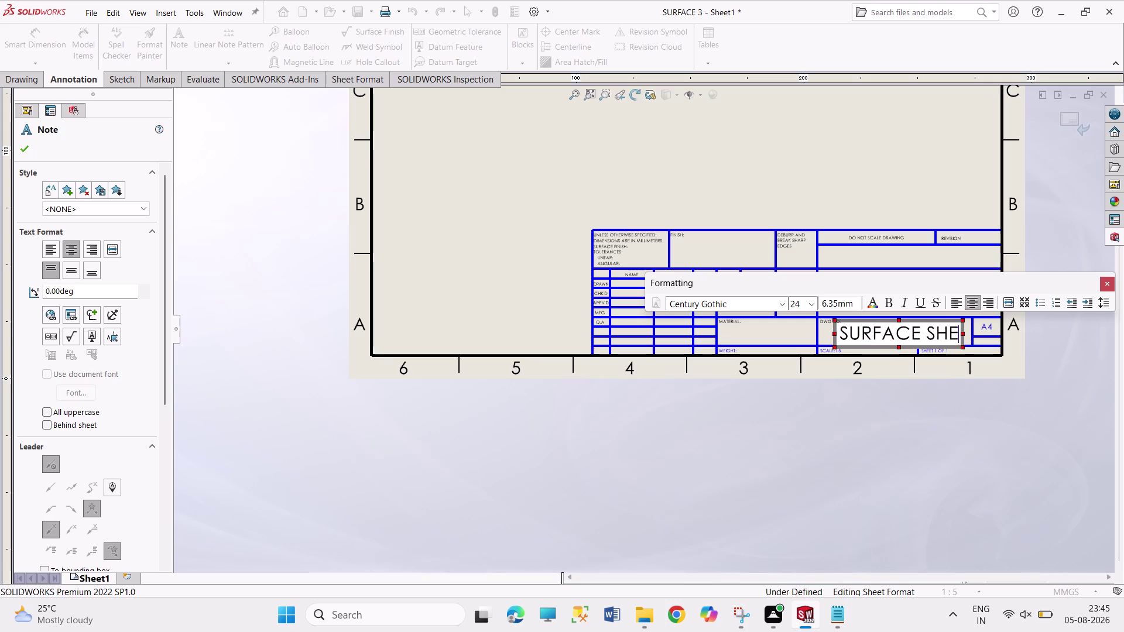
text(ET)
key(space)
text(3)
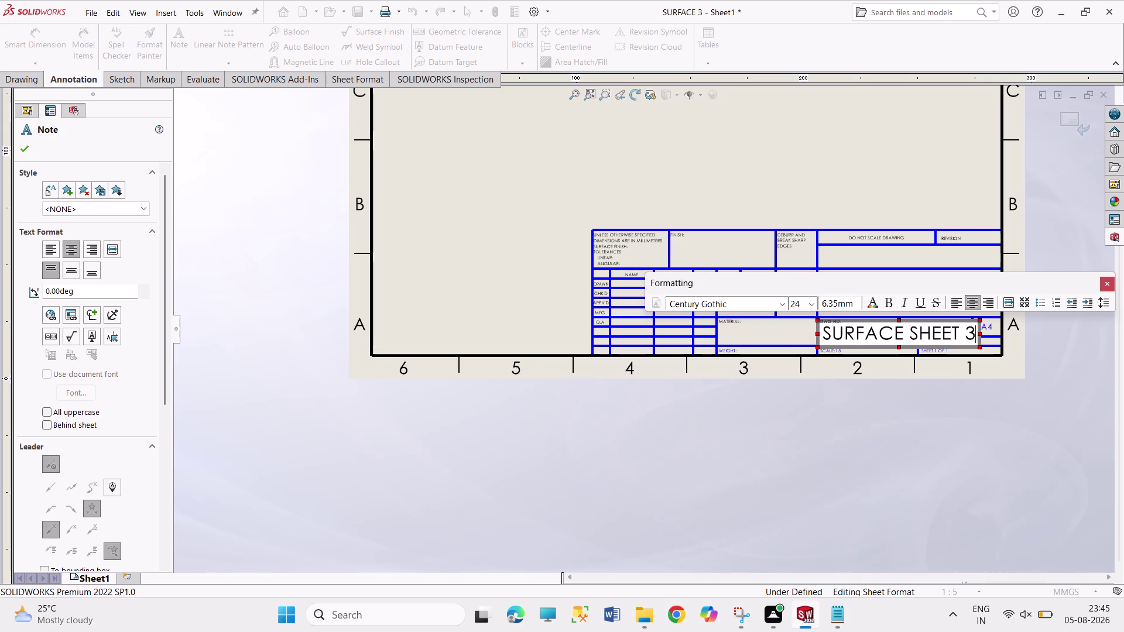
Nudge the drawing number within its box and reduce its font size.
click(819, 417)
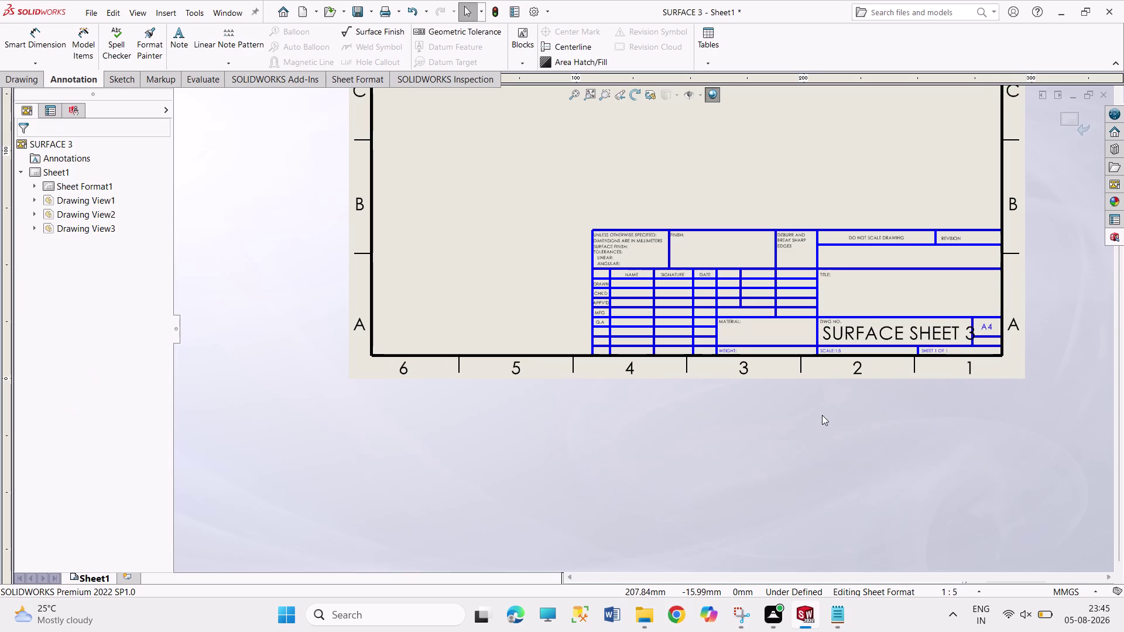
drag(841, 330, 837, 330)
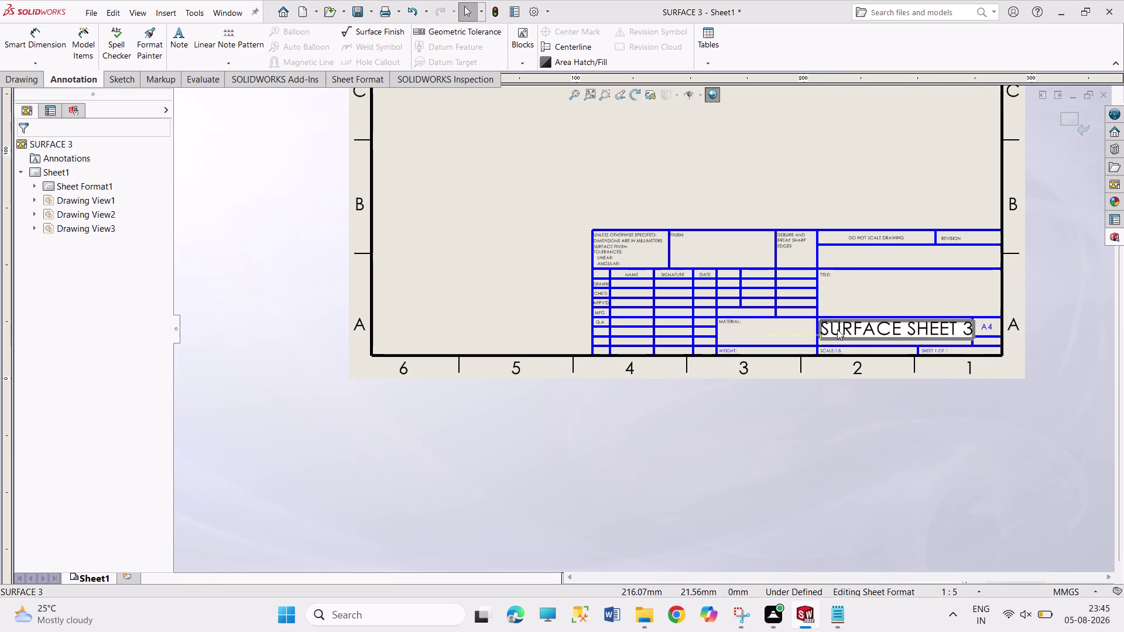
drag(837, 329, 834, 331)
double_click(840, 332)
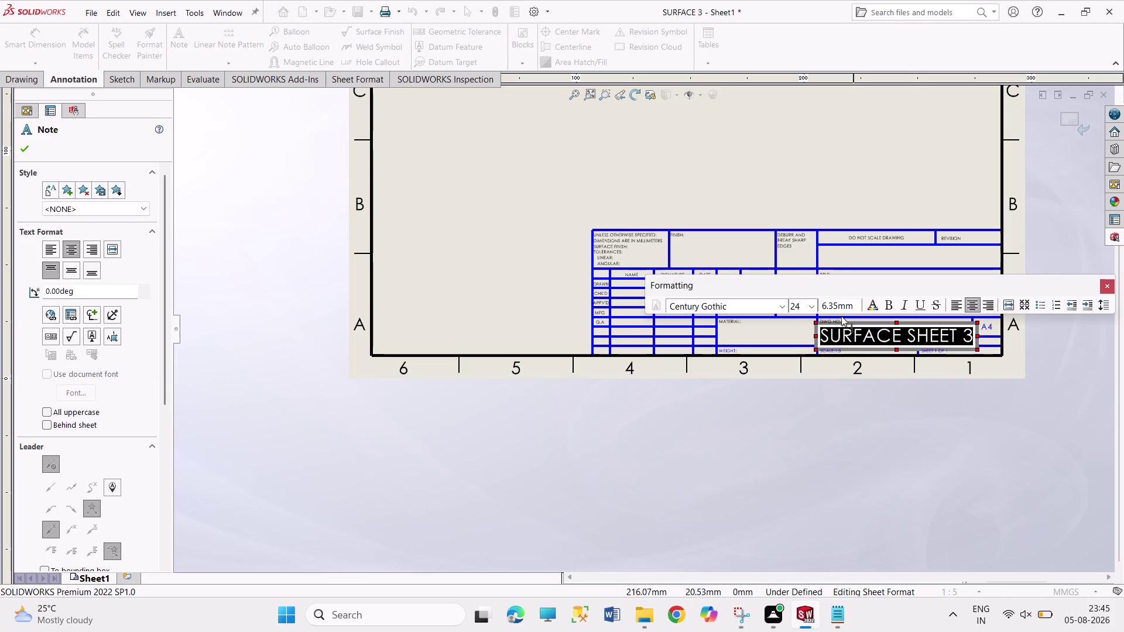
click(815, 307)
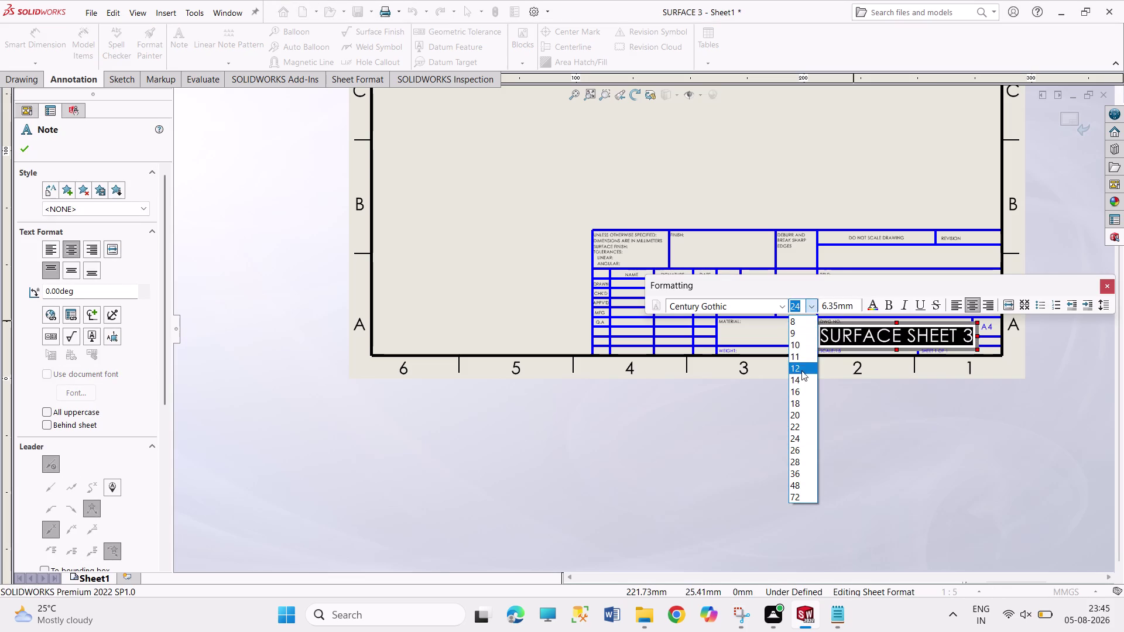
click(799, 400)
click(776, 399)
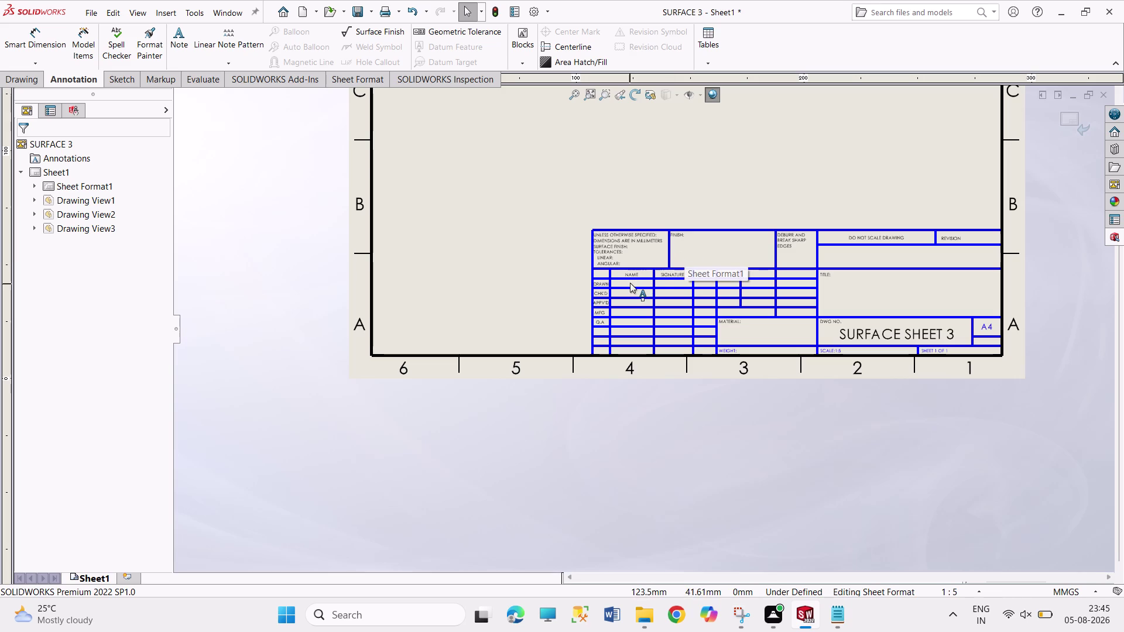
double_click(885, 288)
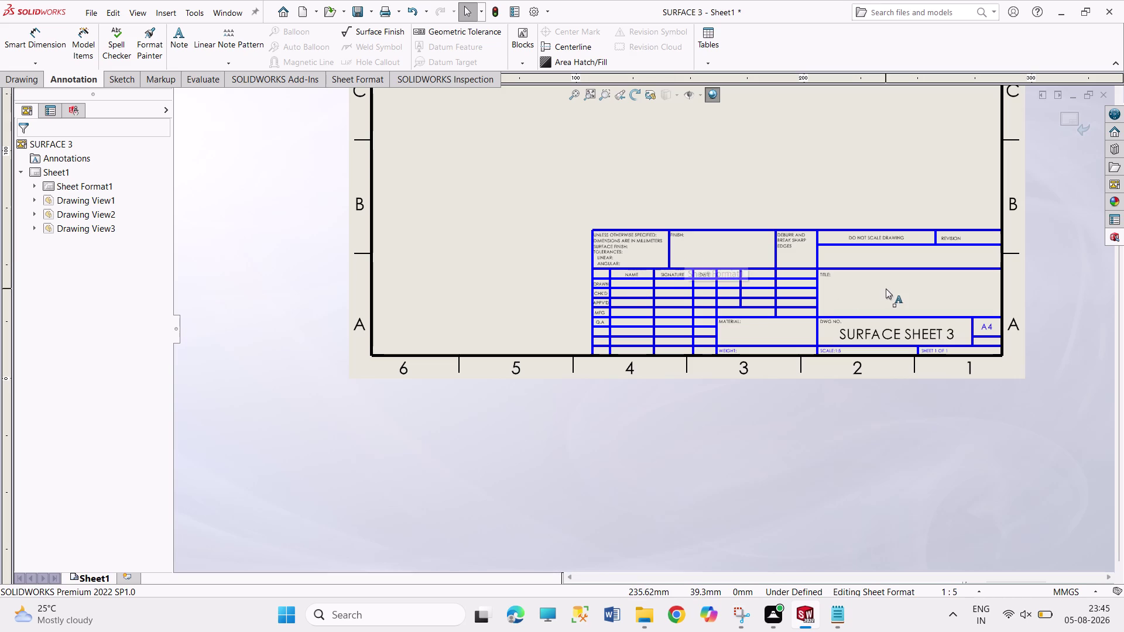
Type 'SURFACE MOFELLING' into the title field and zoom toward the name rows.
text(SUR)
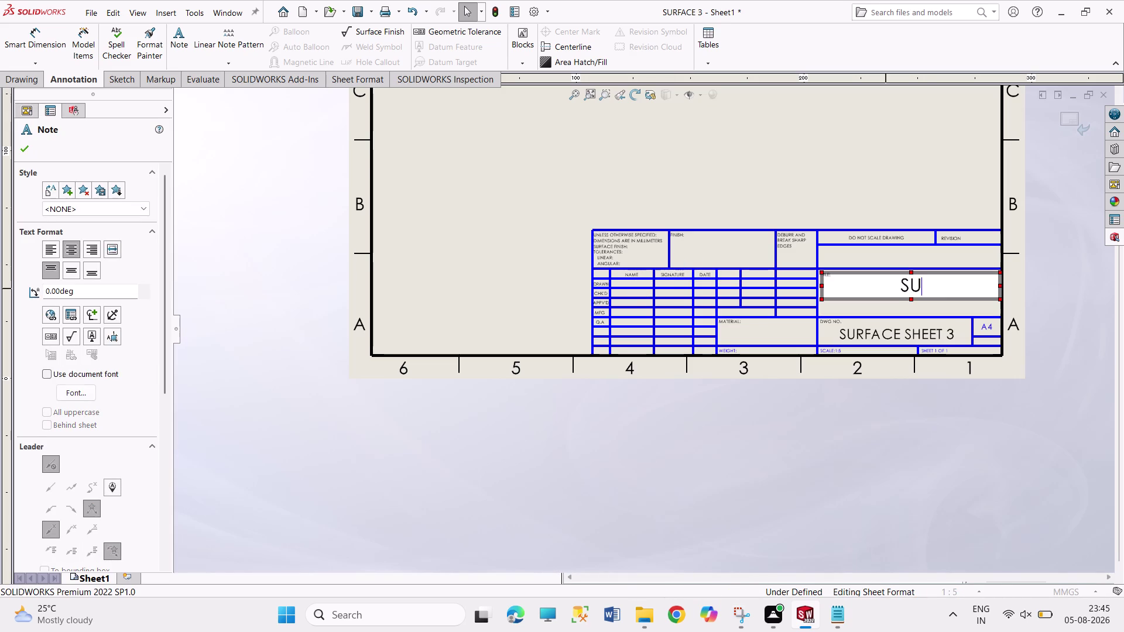
text(FACE)
key(space)
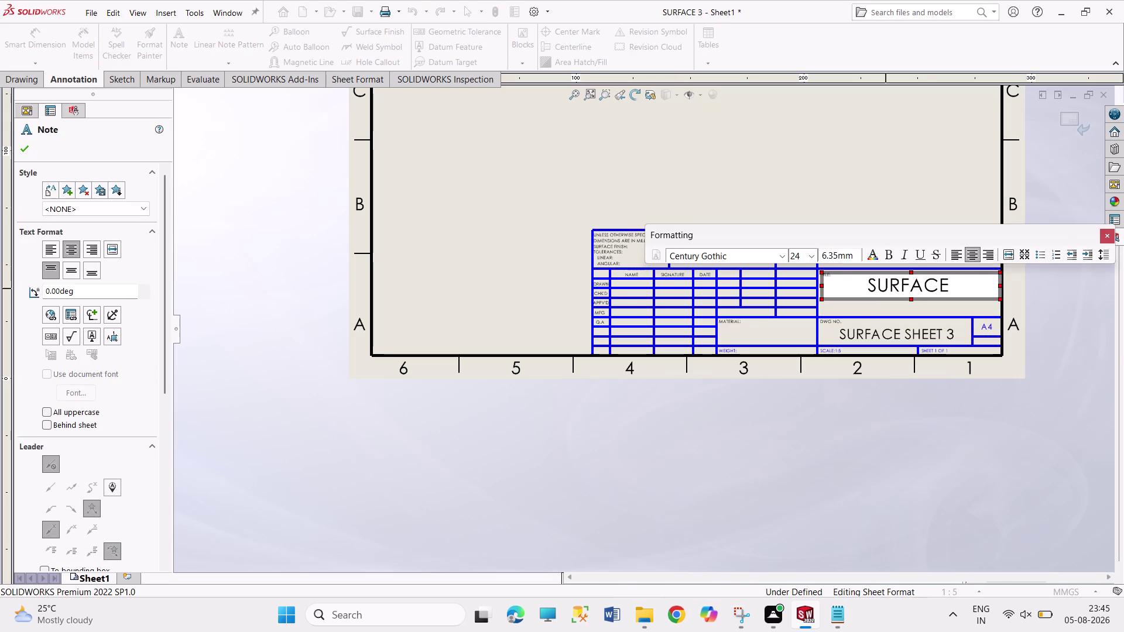
text(MOFELLI)
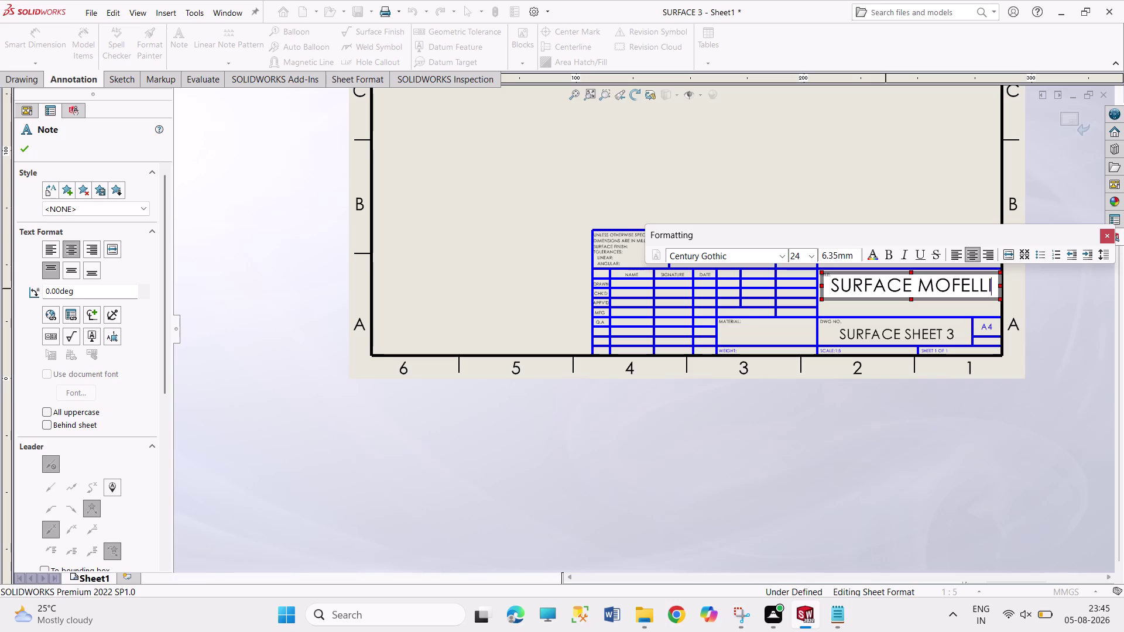
text(NG)
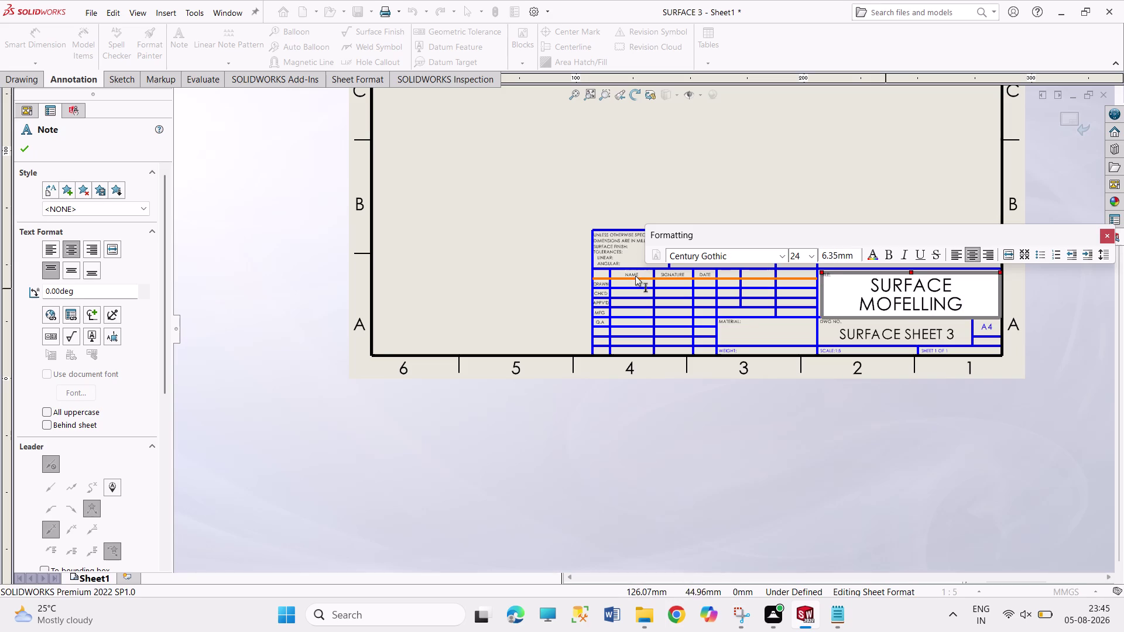
double_click(630, 281)
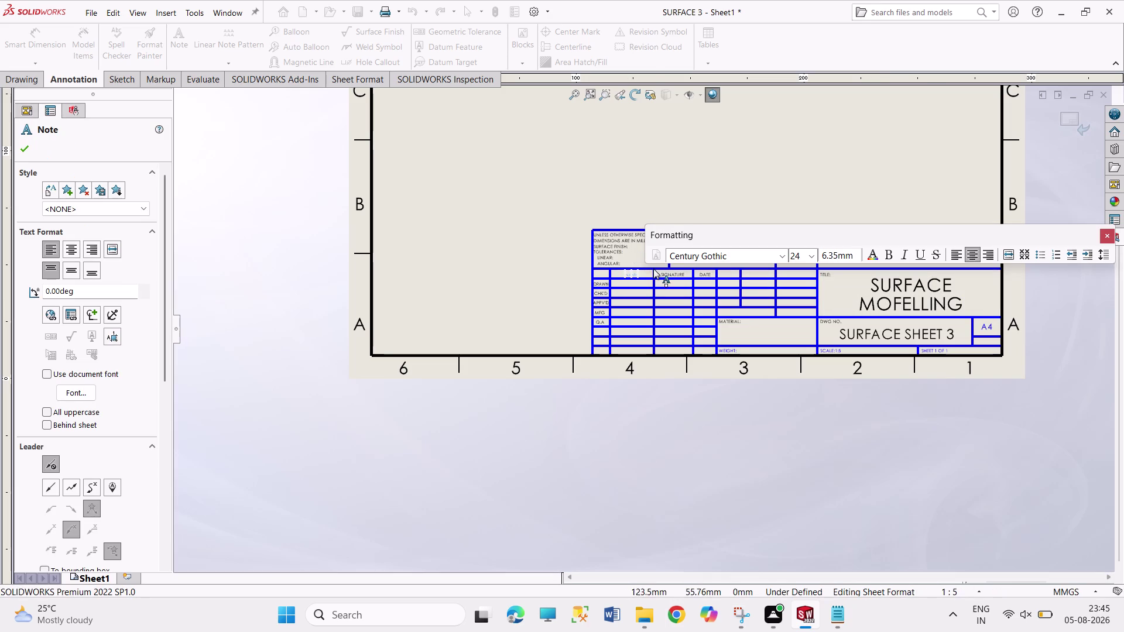
middle_drag(656, 269, 665, 212)
scroll(down, 3)
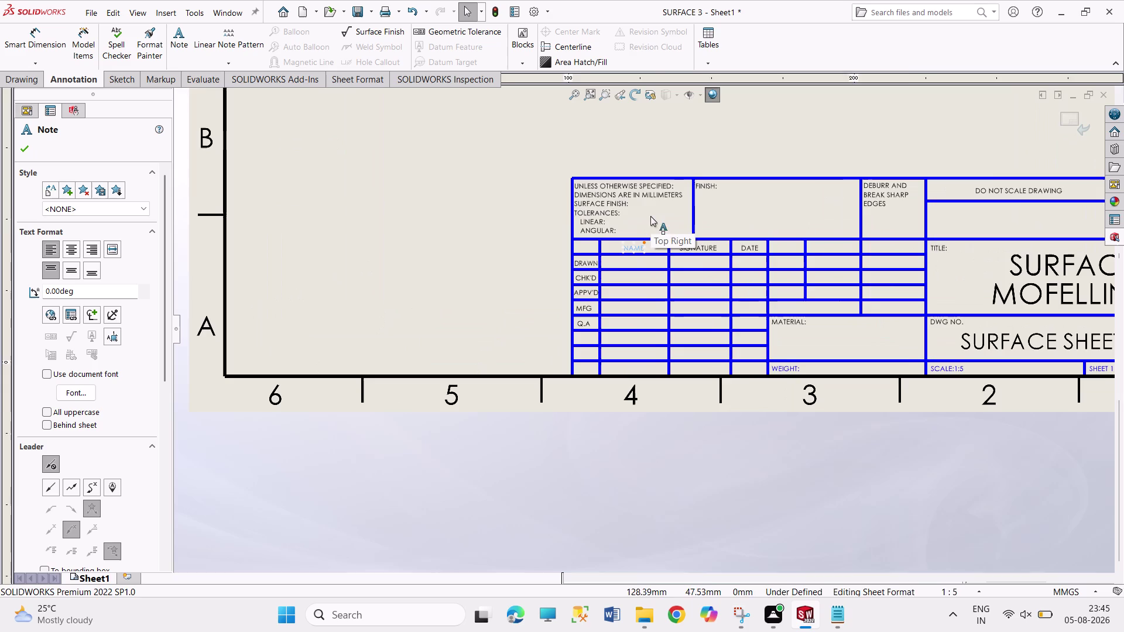
scroll(down, 3)
click(625, 278)
Enter 'PRAVEEN KUMAR' in the DRAWN name field and zoom back out.
double_click(624, 278)
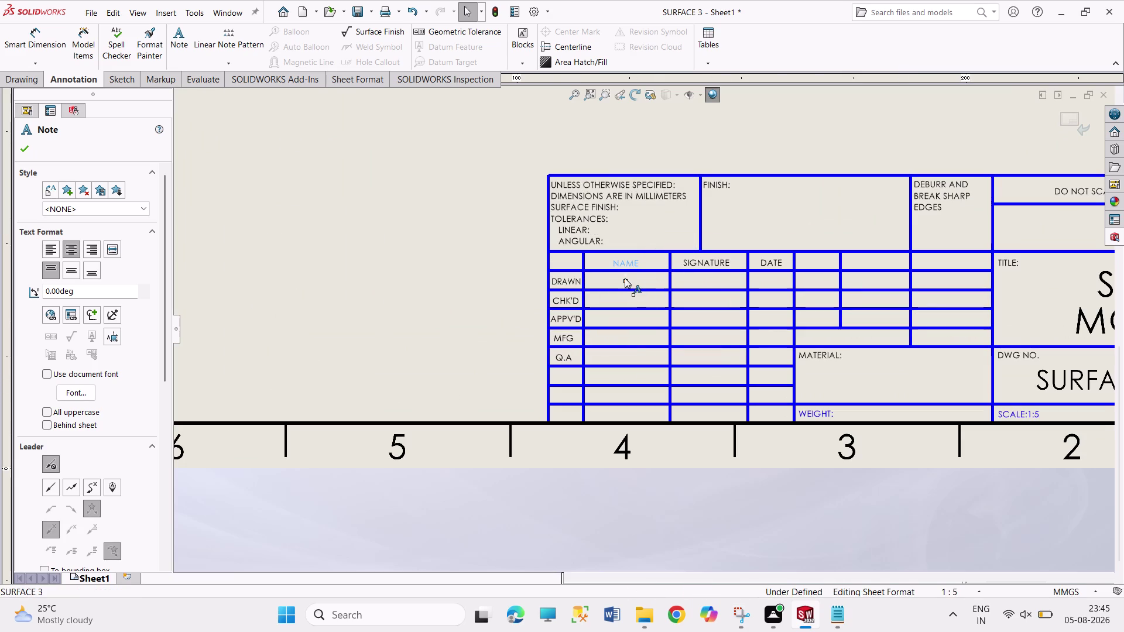
text(PR)
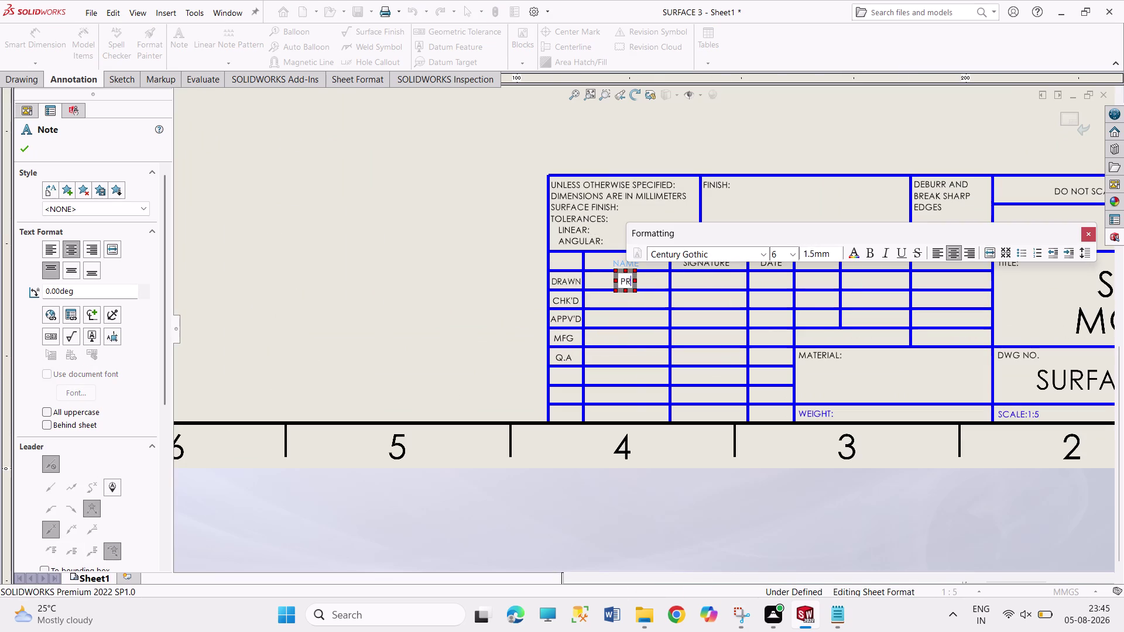
text(AVEEN KU)
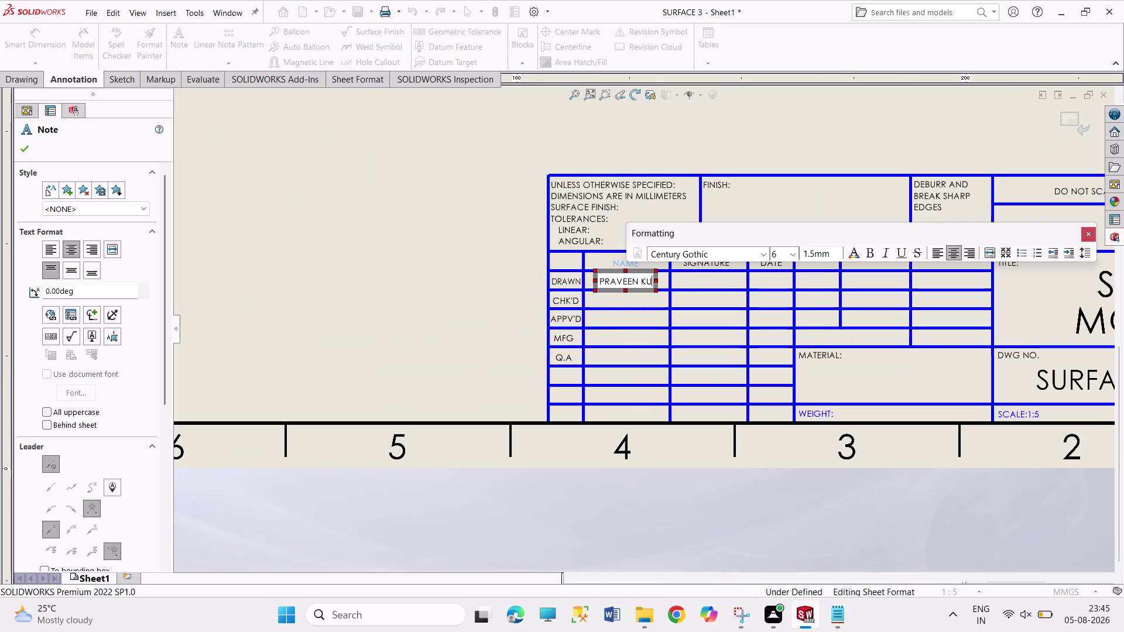
text(MAR)
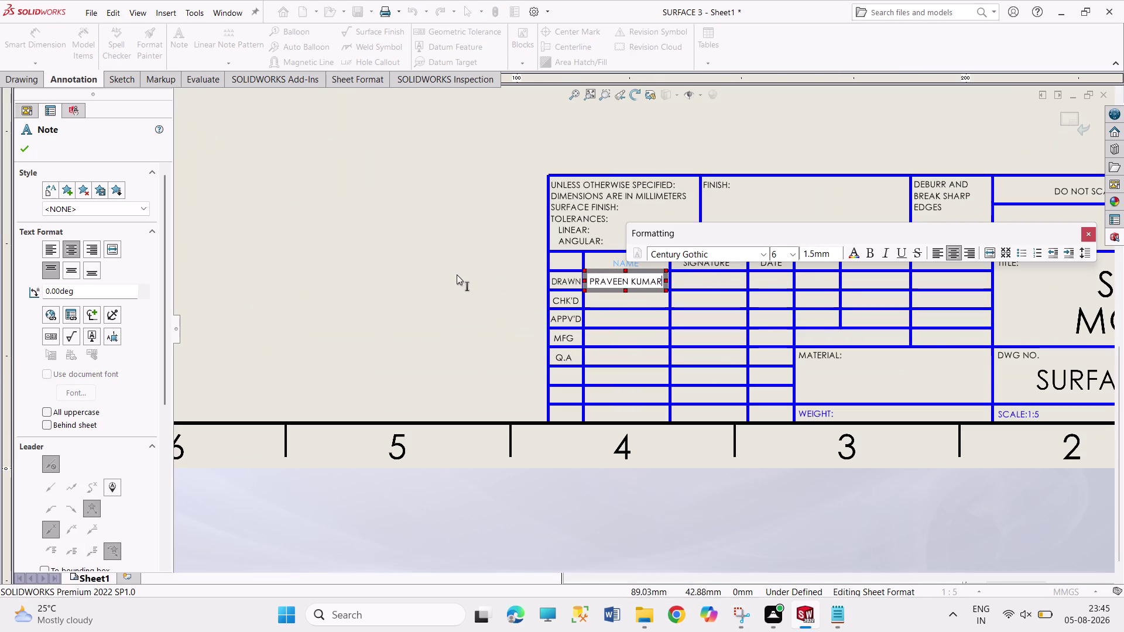
click(455, 274)
scroll(up, 3)
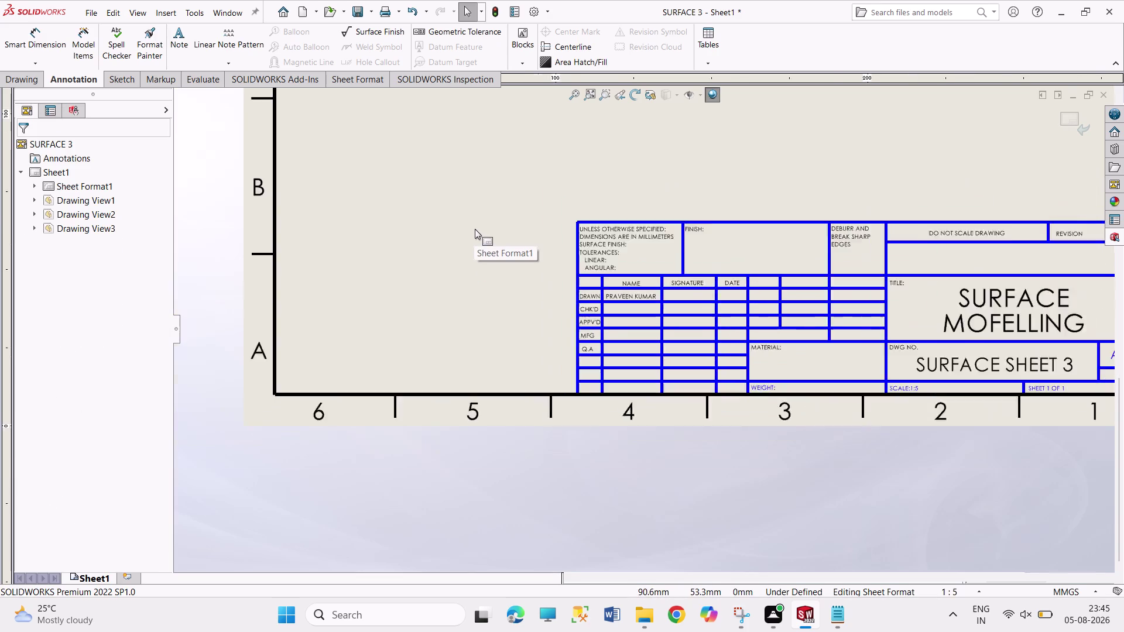
scroll(up, 3)
scroll(up, 3)
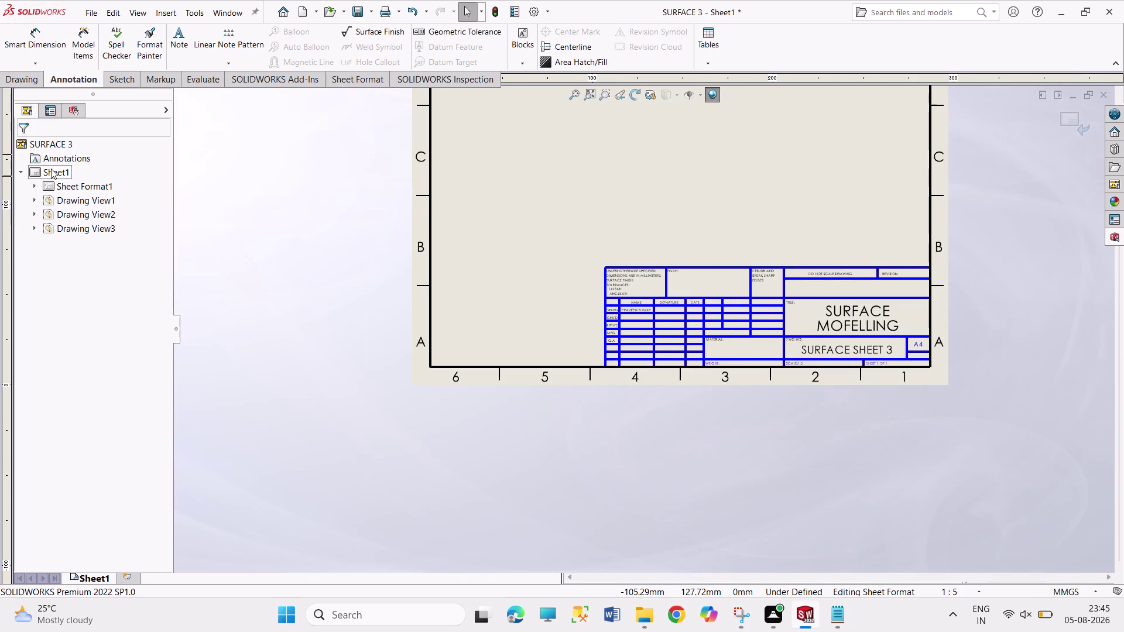
Switch Sheet1 back to Edit Sheet, fit the whole sheet, and start saving.
right_click(51, 168)
click(90, 206)
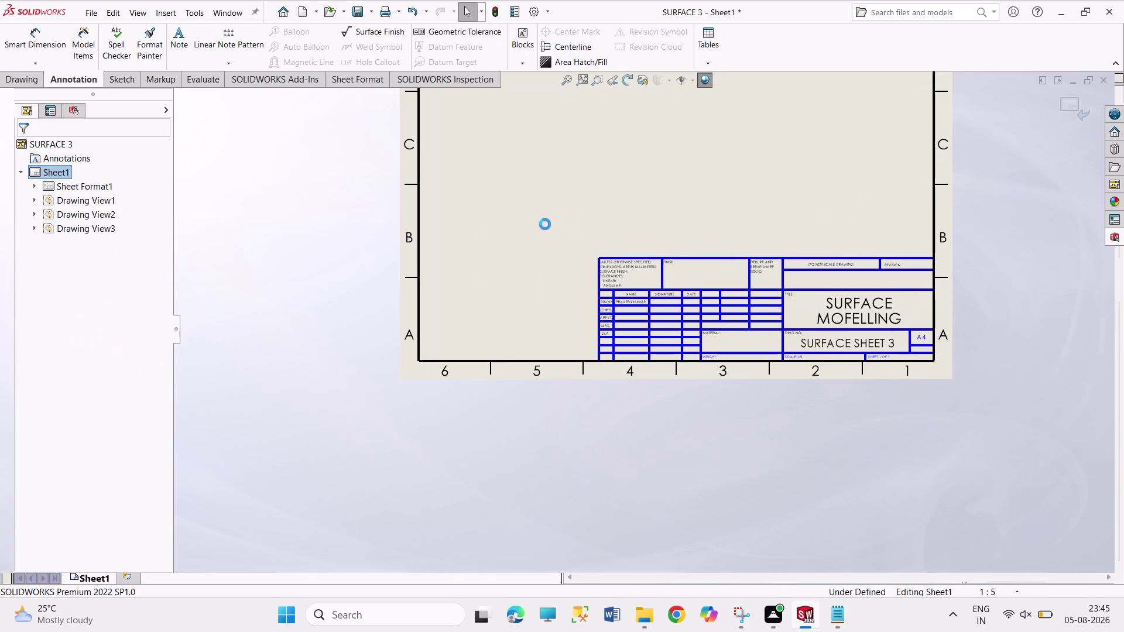
scroll(up, 3)
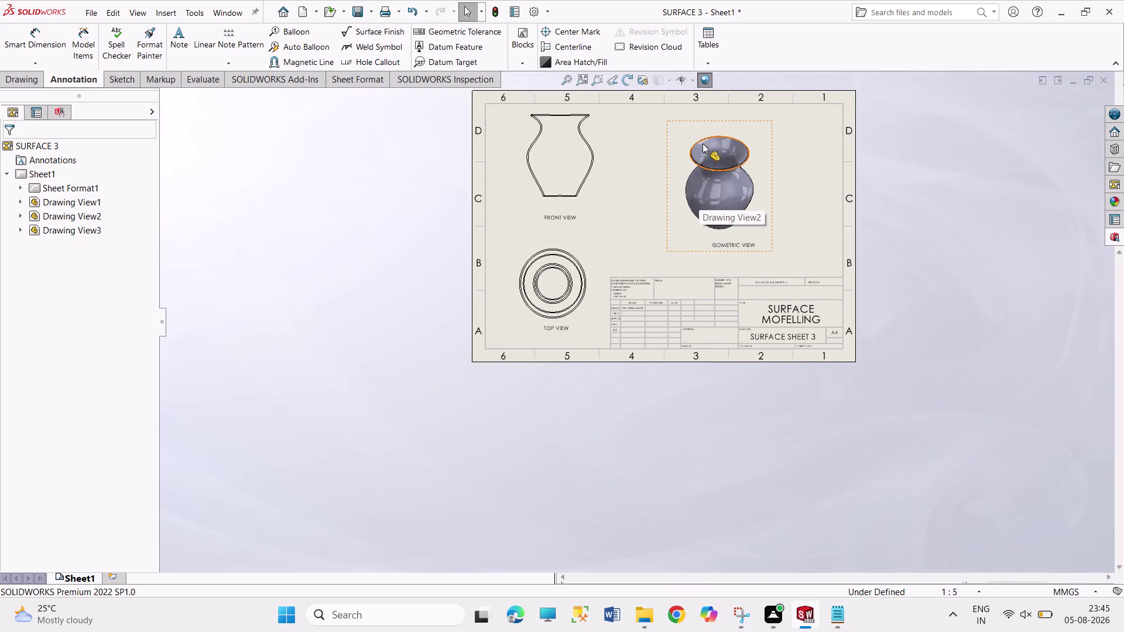
scroll(up, 3)
scroll(down, 3)
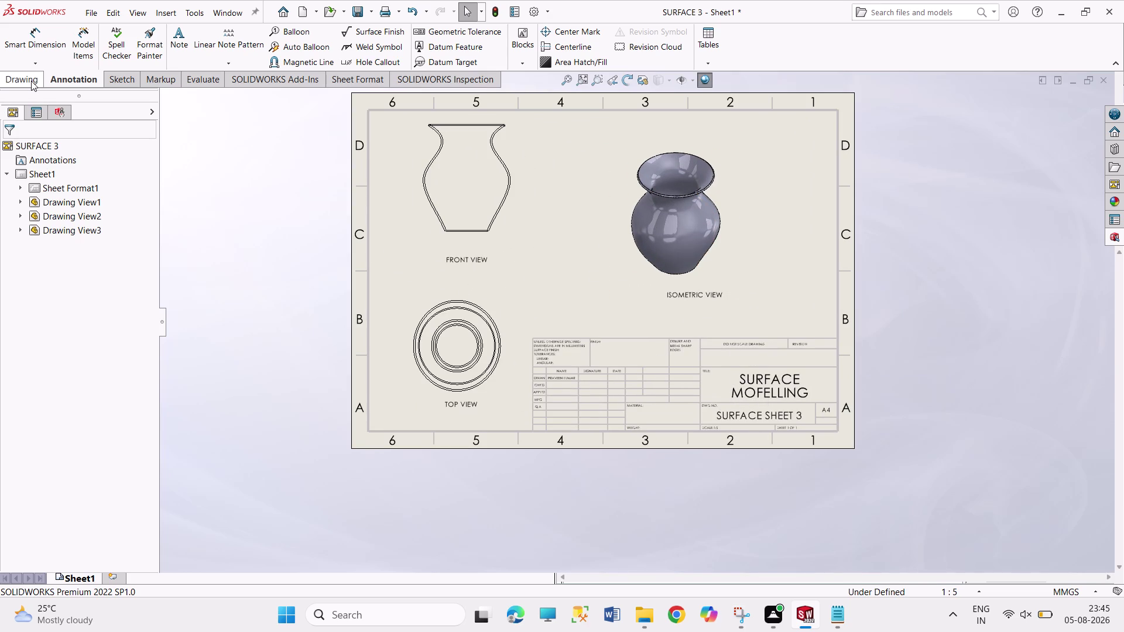
key(ctrl+s)
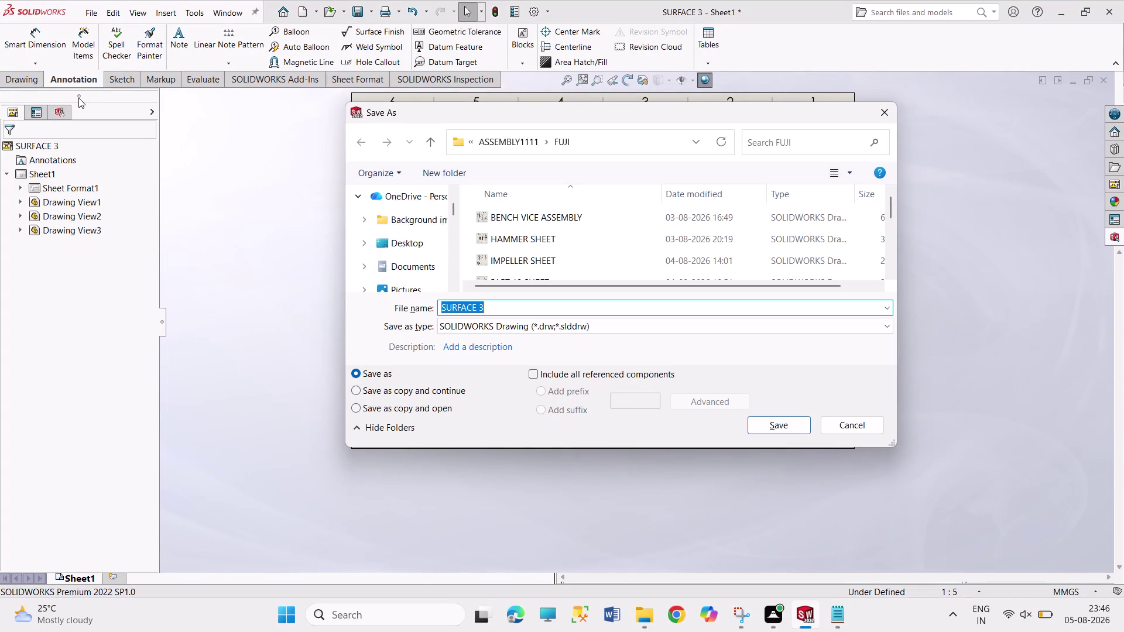
Save the drawing as 'SURFACE 3 SHEET' and bring up the Print dialog.
click(506, 303)
key(space)
text(SH)
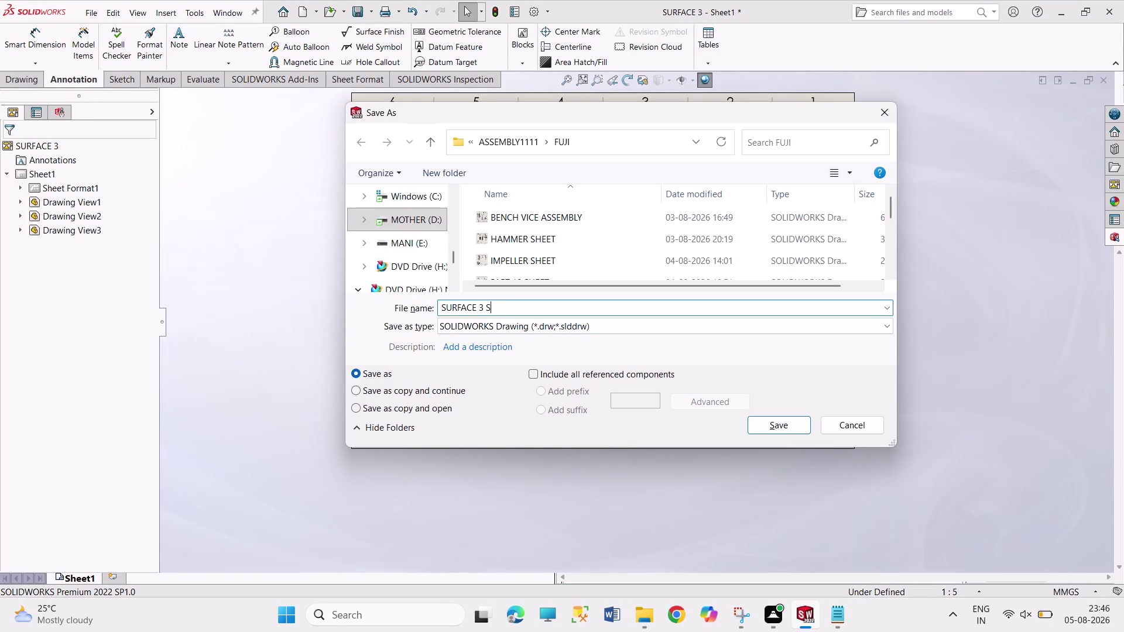
text(EET)
key(Return)
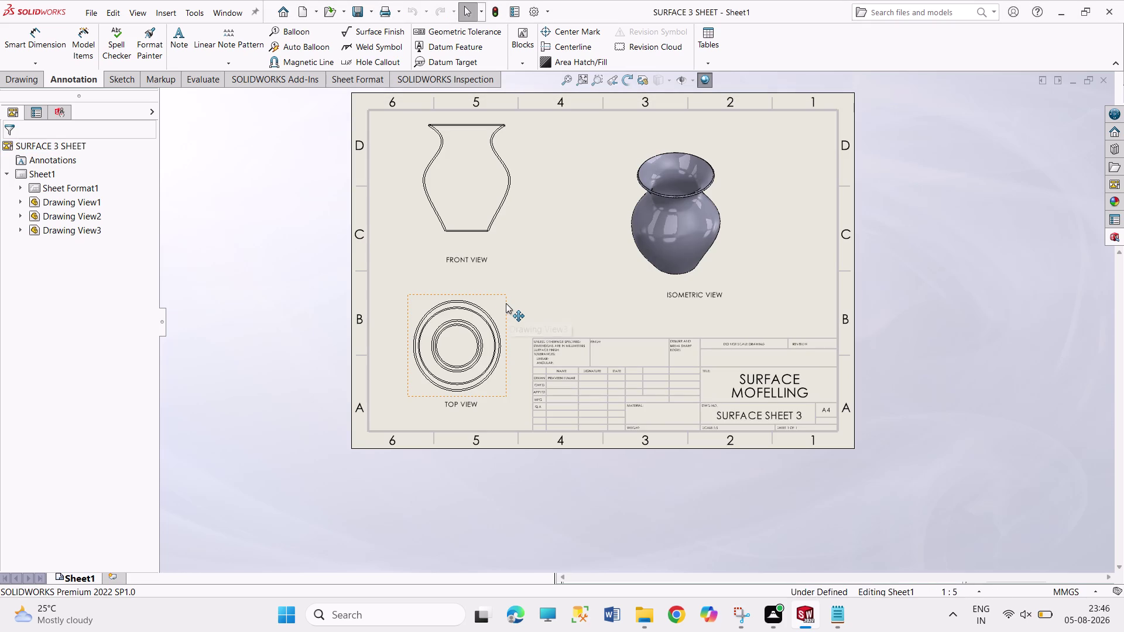
key(ctrl+p)
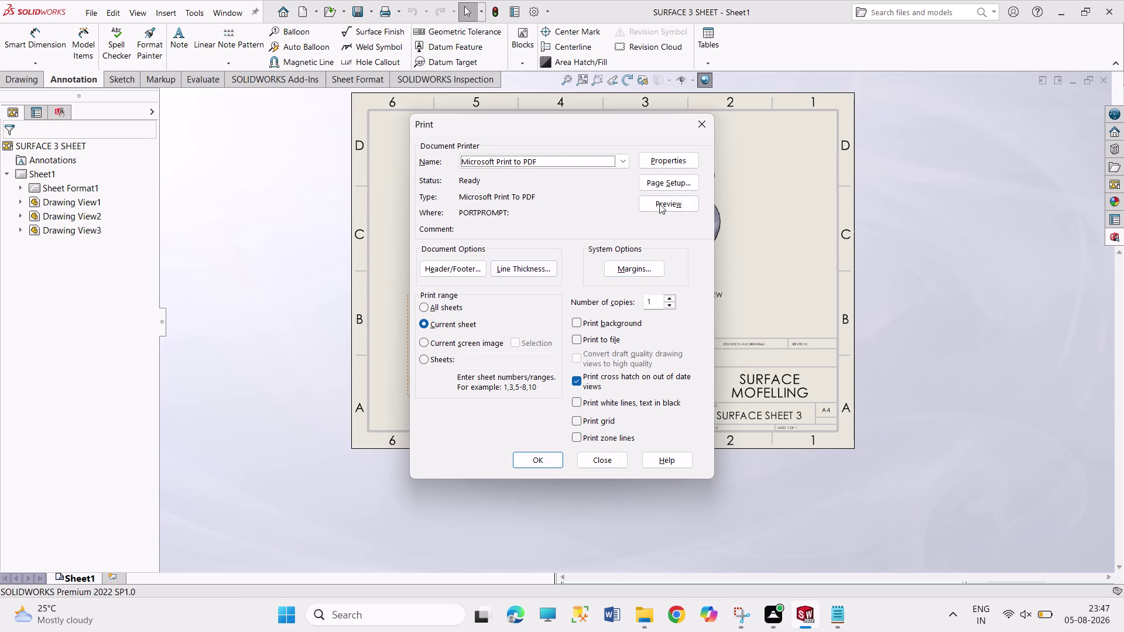
Choose A4 paper in Page Setup and start printing the drawing to PDF.
click(691, 180)
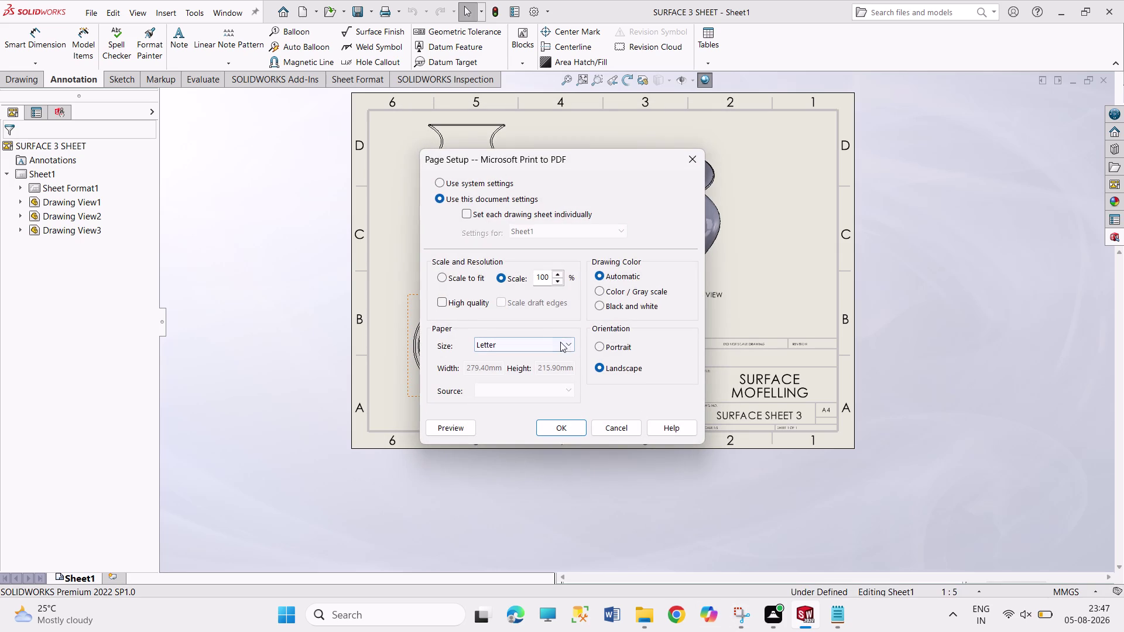
click(545, 340)
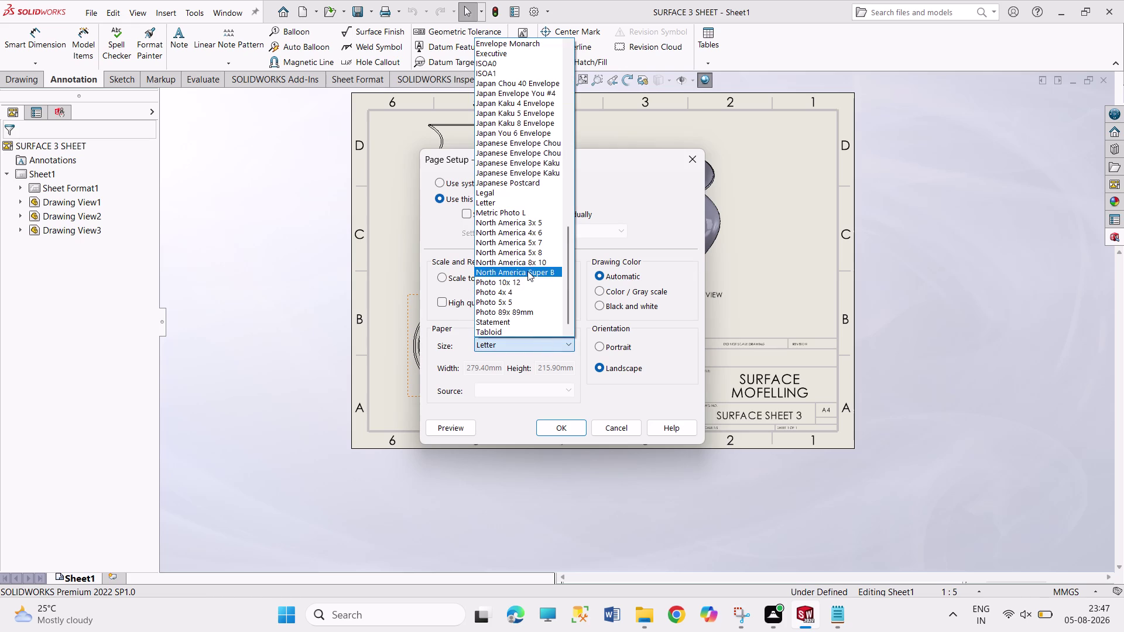
scroll(up, 3)
scroll(up, 3)
scroll(up, 3)
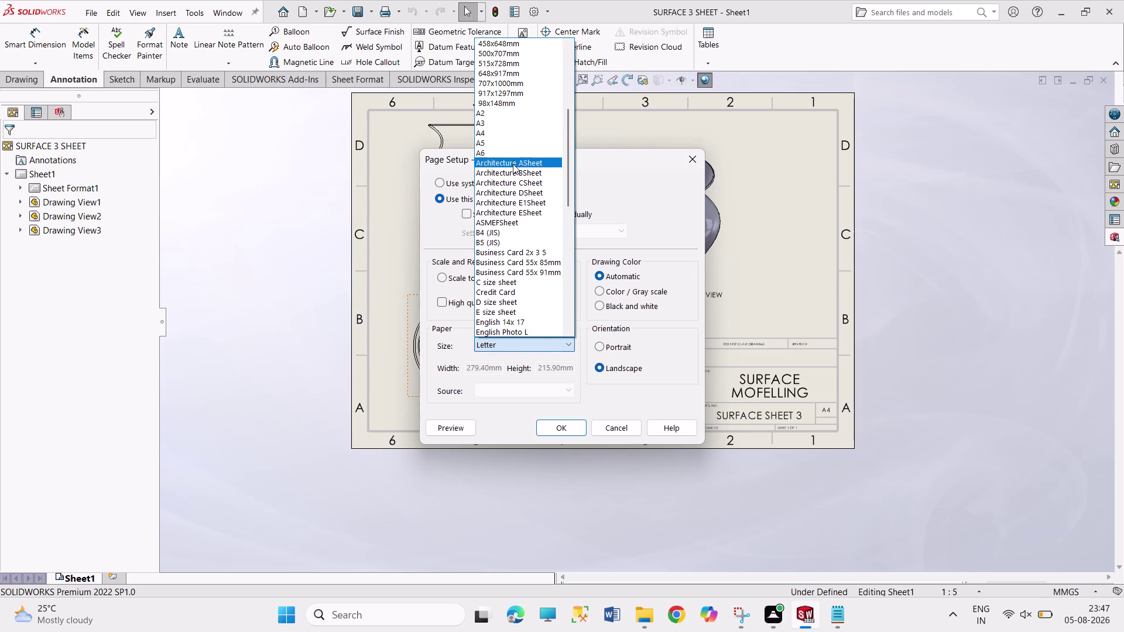
click(513, 133)
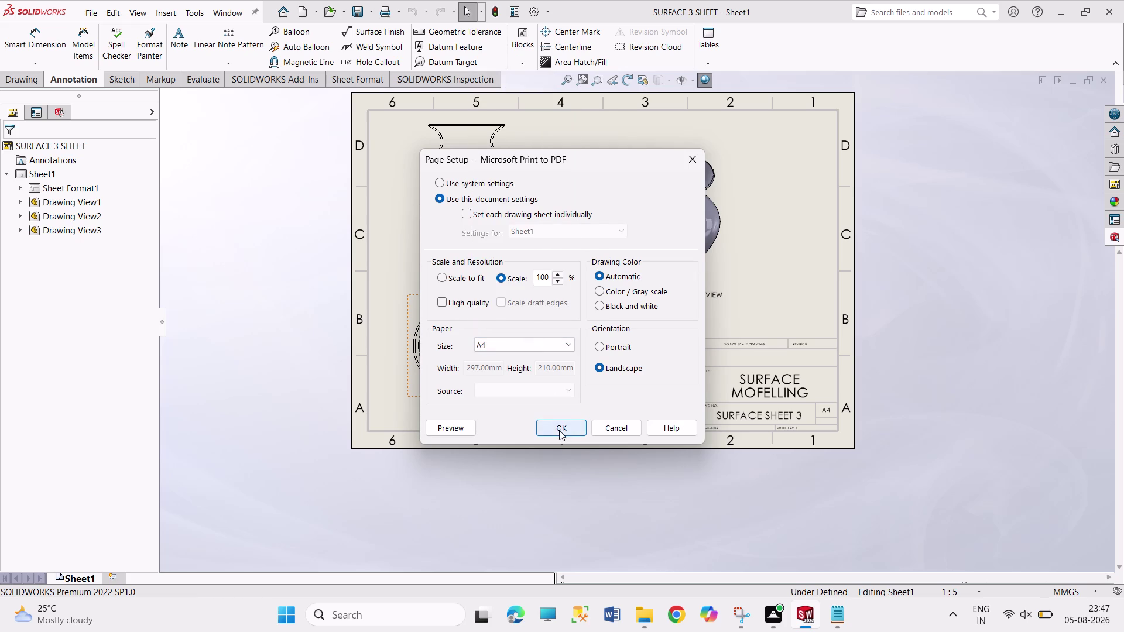
click(559, 431)
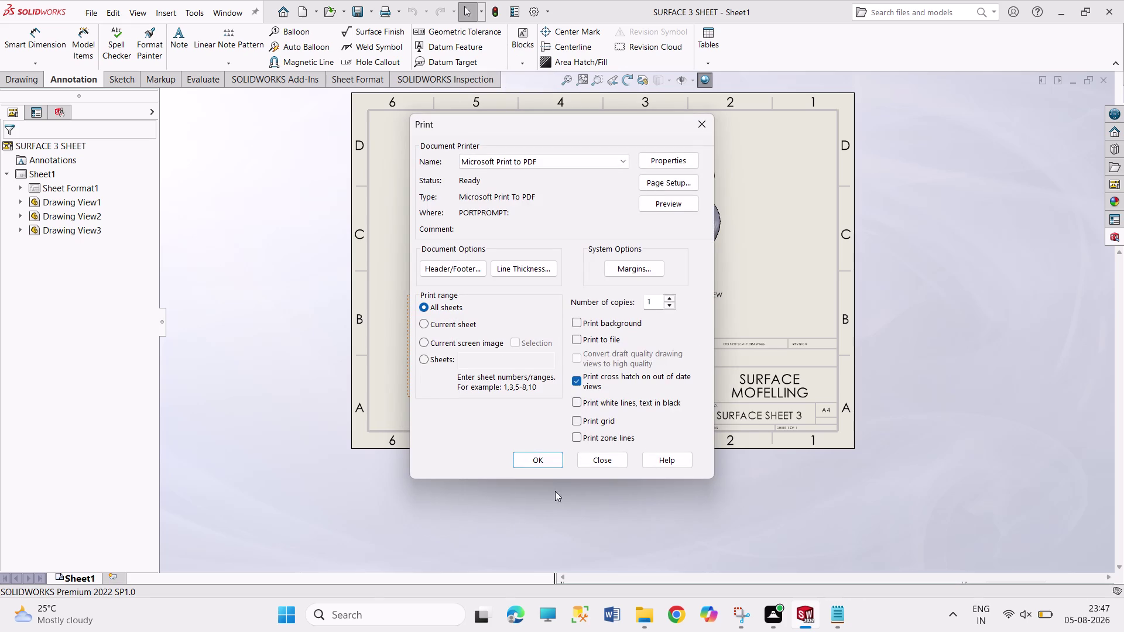
click(546, 464)
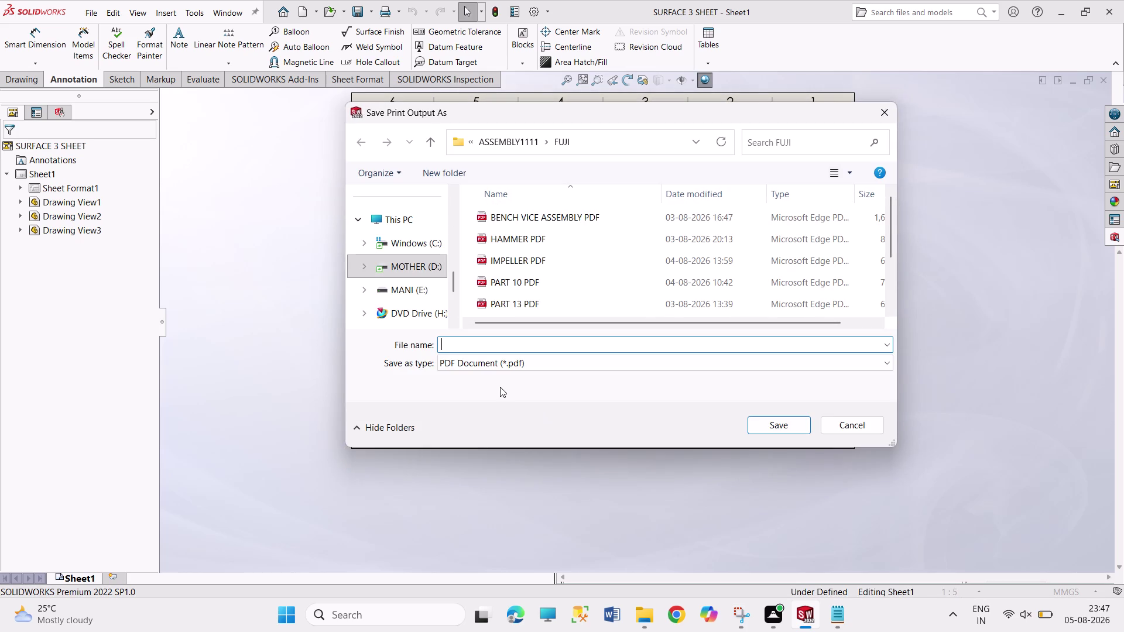
Name the PDF print output 'SURFACE 3 PDF' and confirm the save.
text(SURFA)
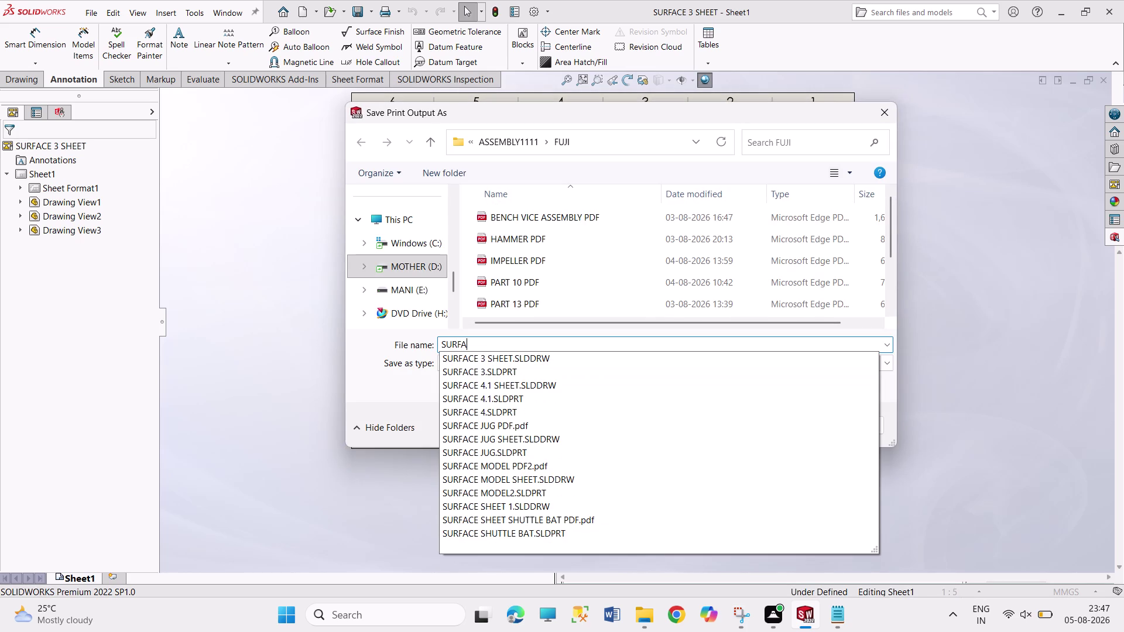
text(CE 3 P)
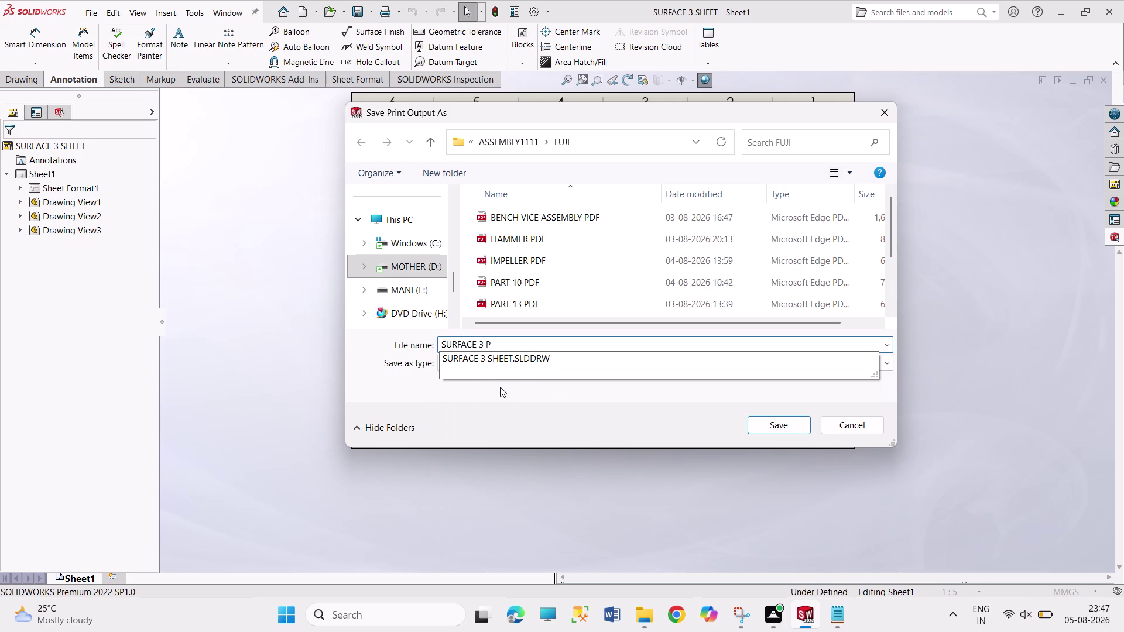
text(DF)
key(Return)
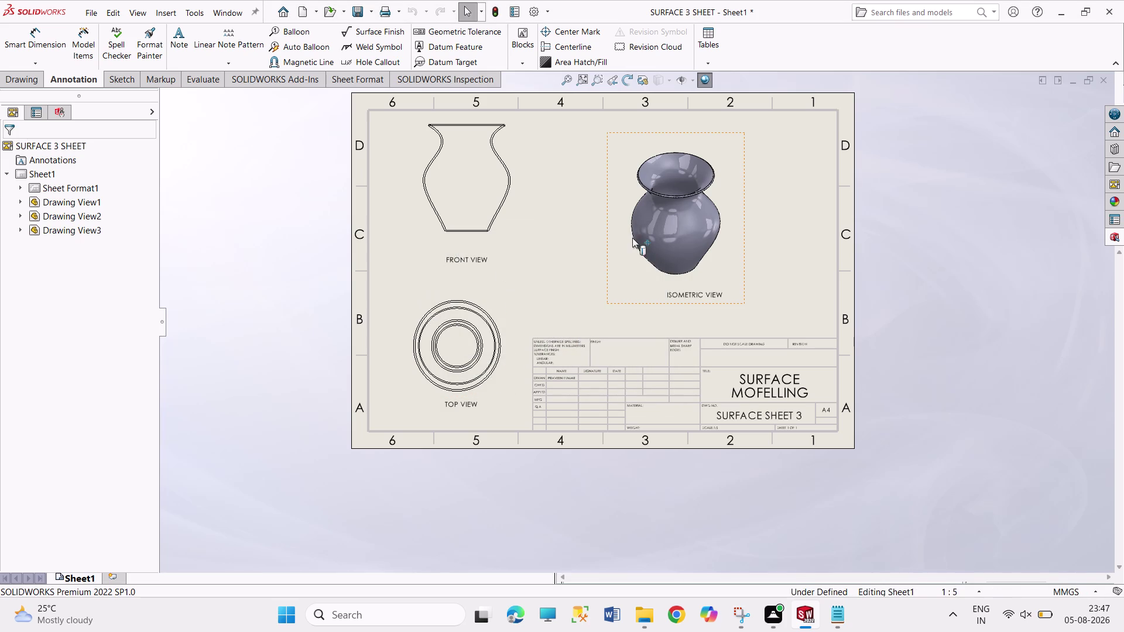
drag(930, 170, 1031, 309)
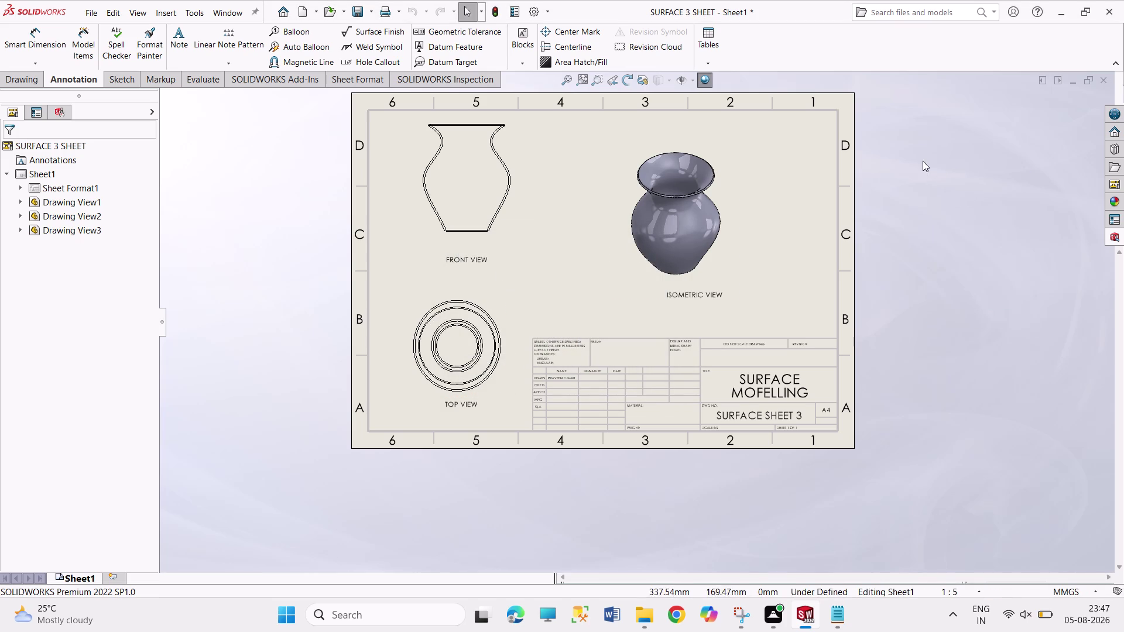
drag(922, 161, 1044, 389)
drag(892, 136, 1036, 413)
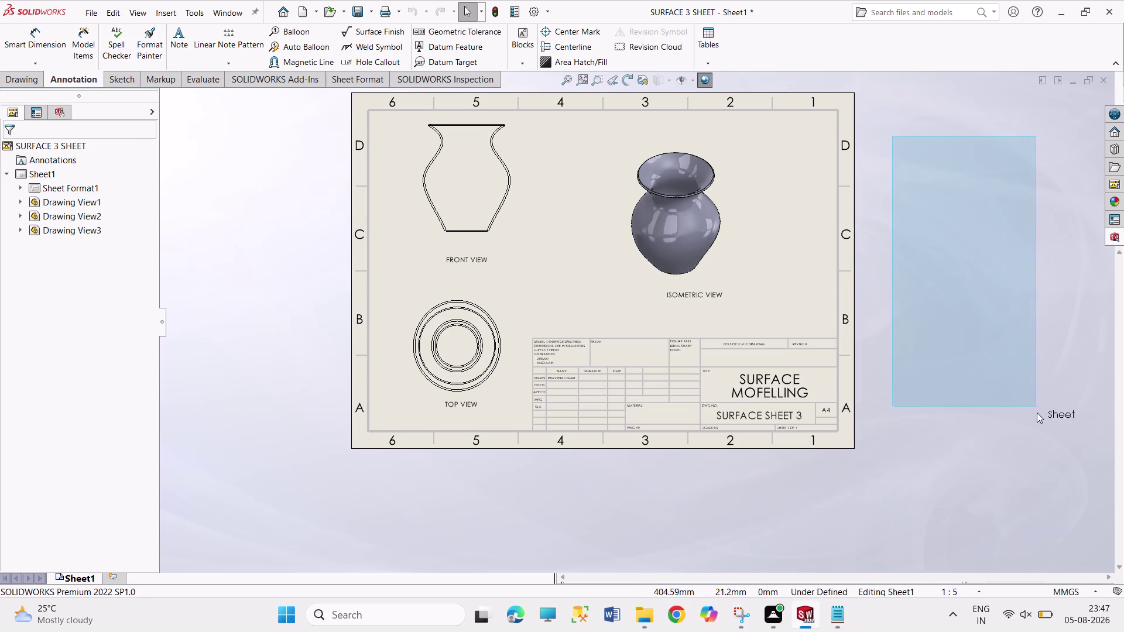
drag(1036, 413, 1022, 375)
drag(917, 155, 1061, 516)
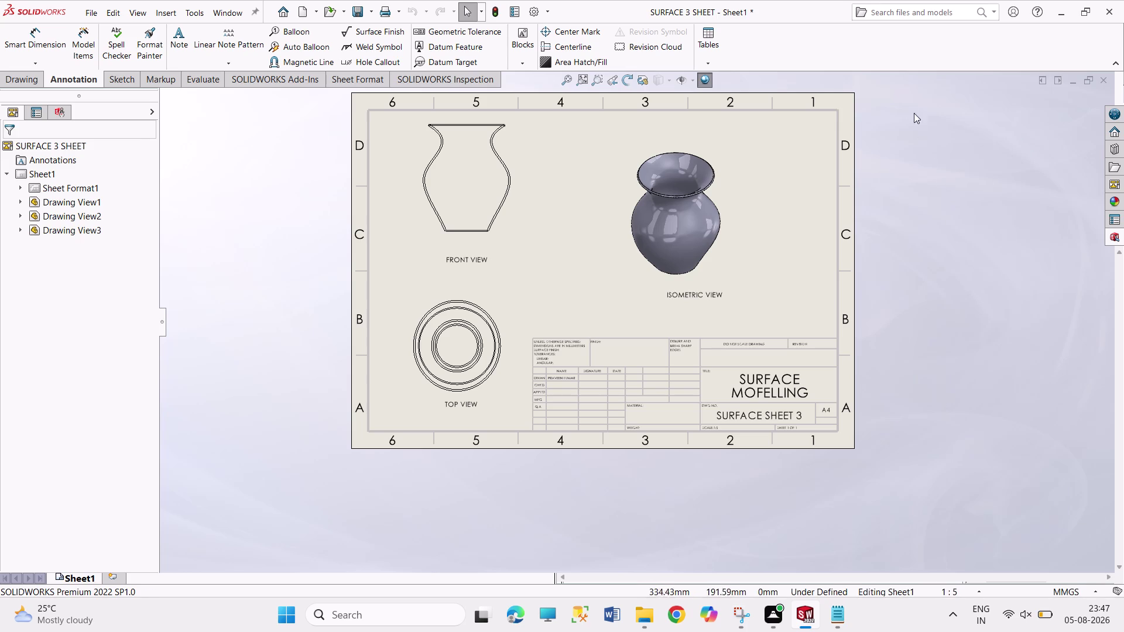
drag(907, 94, 1082, 539)
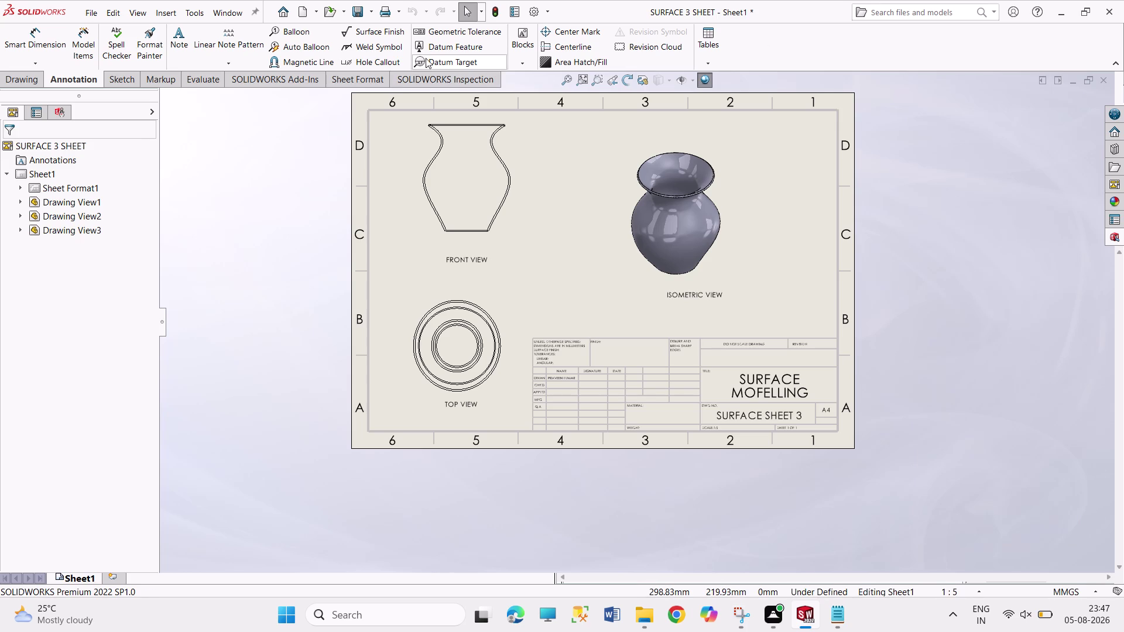
click(179, 51)
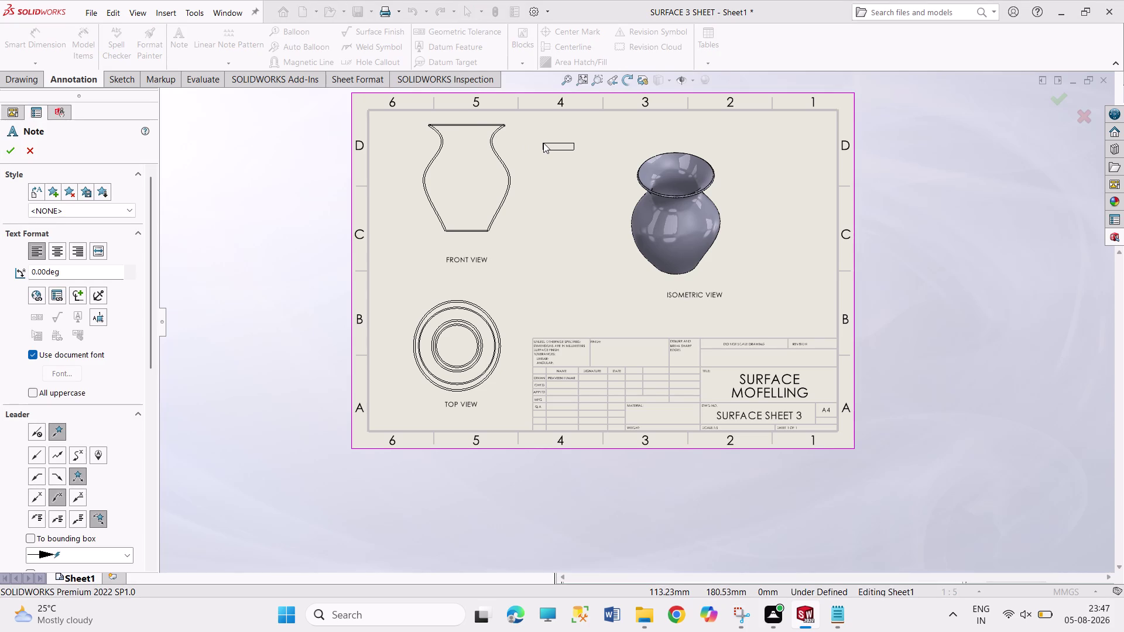
Cancel the note, then try hidden-line and wireframe display styles on the front view.
key(Escape)
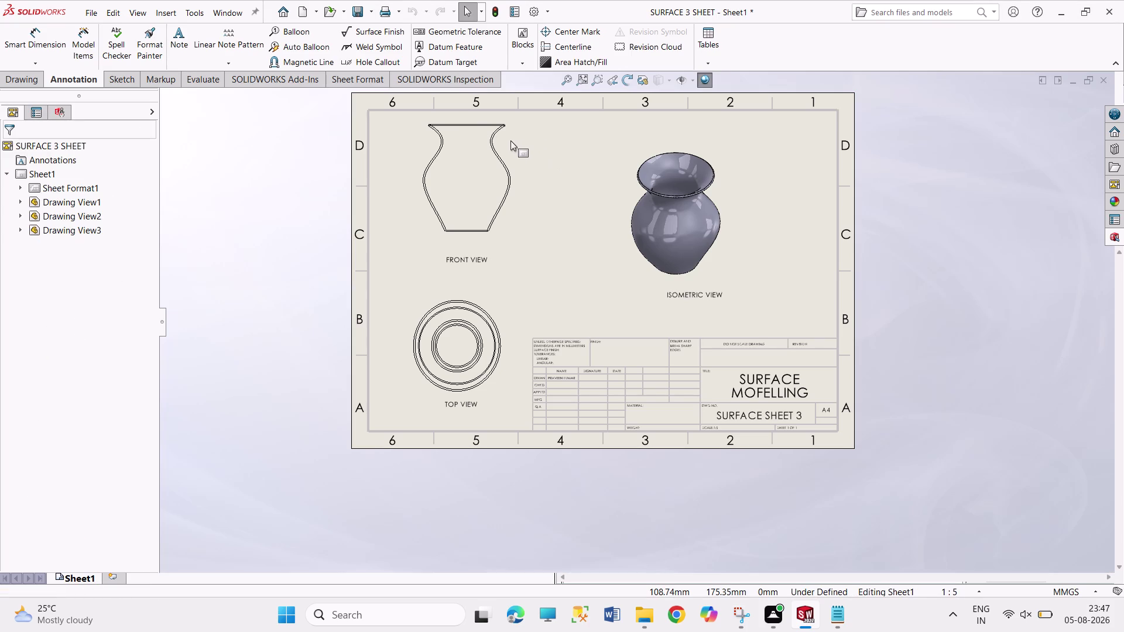
click(426, 193)
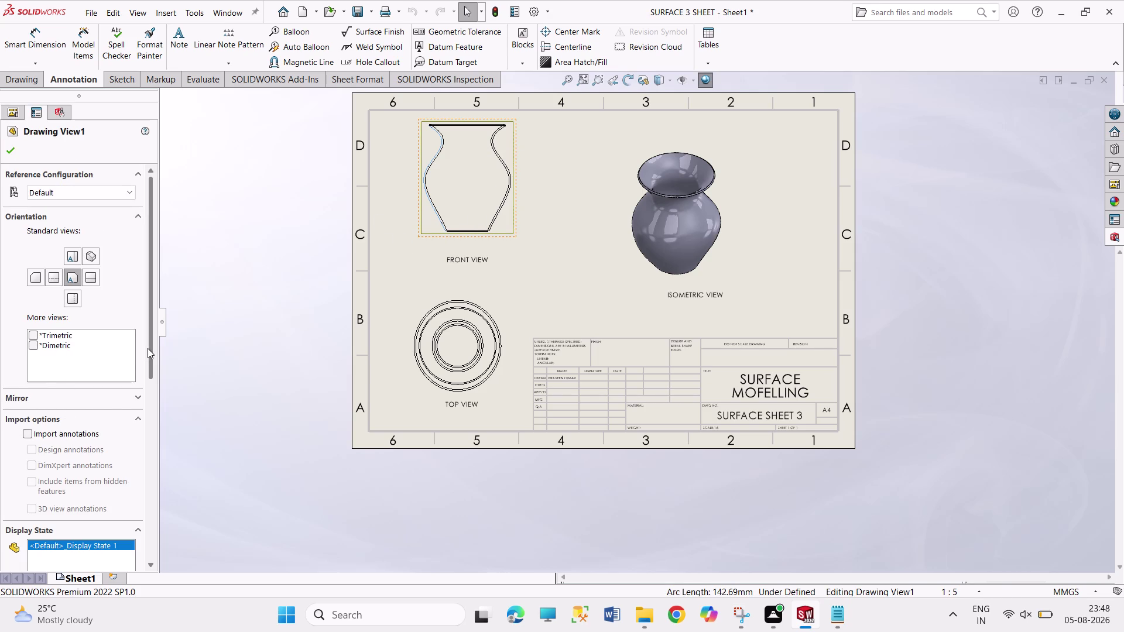
drag(149, 348, 156, 449)
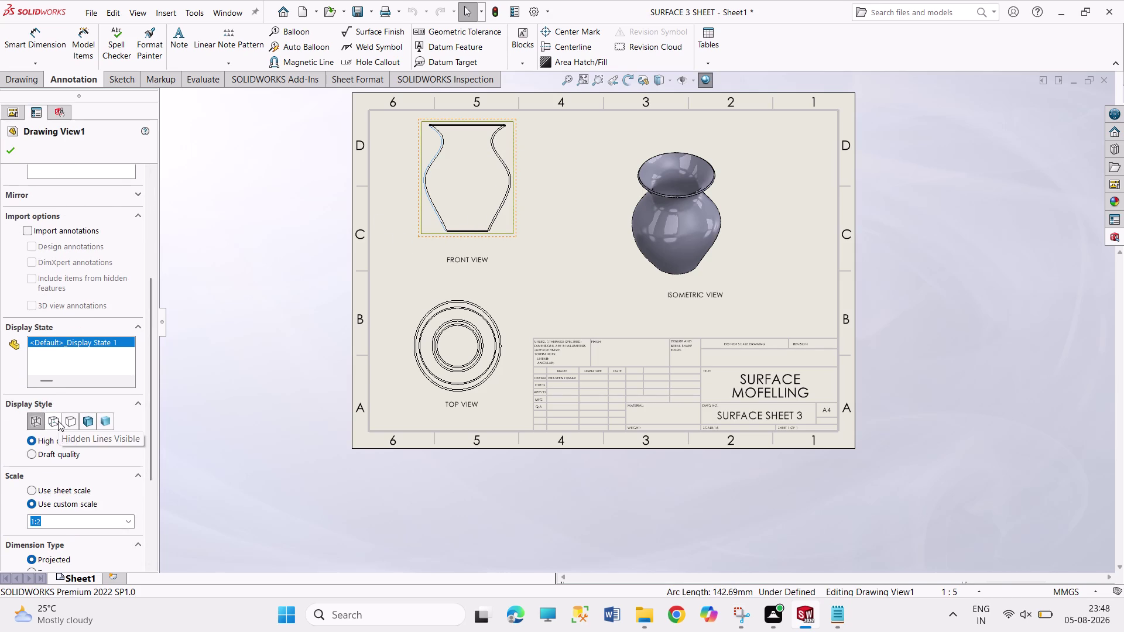
click(58, 421)
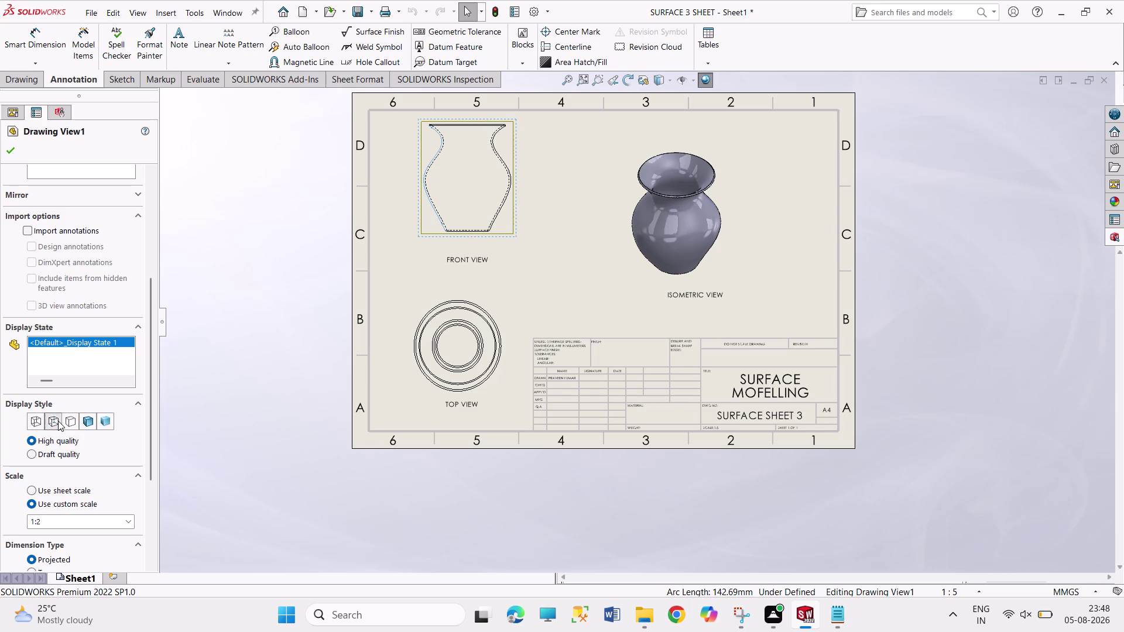
click(69, 421)
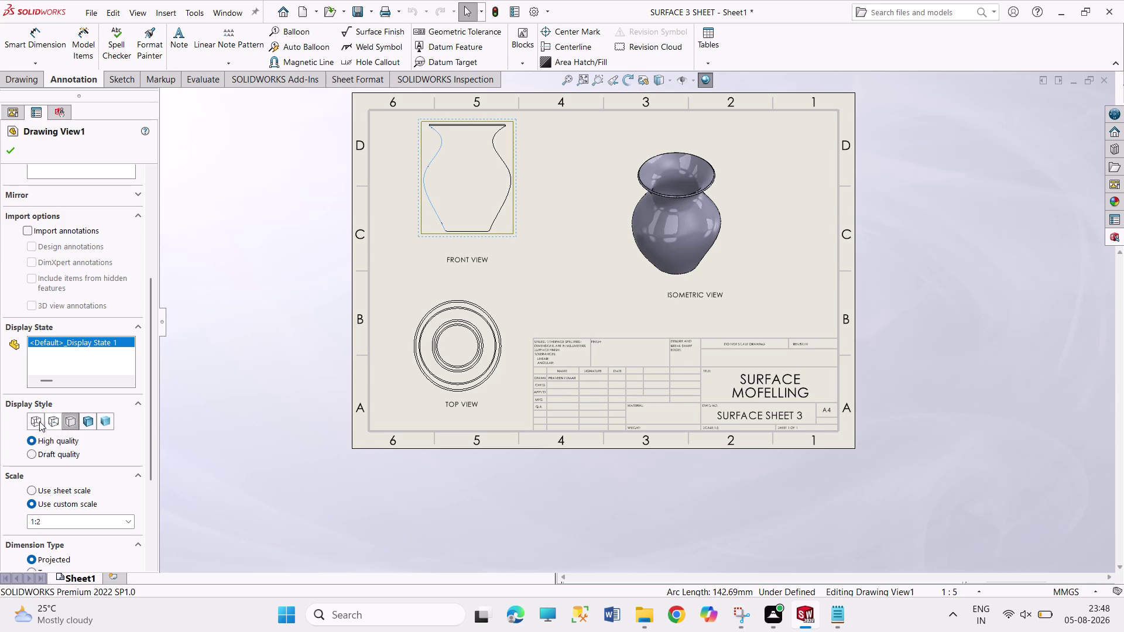
click(38, 420)
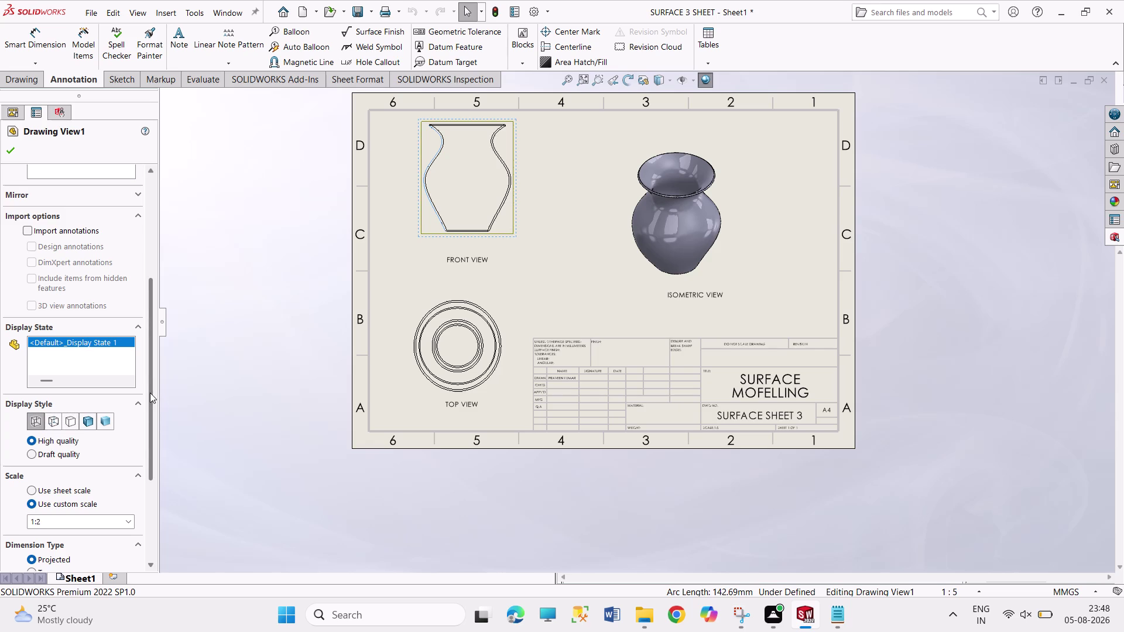
drag(150, 389, 158, 471)
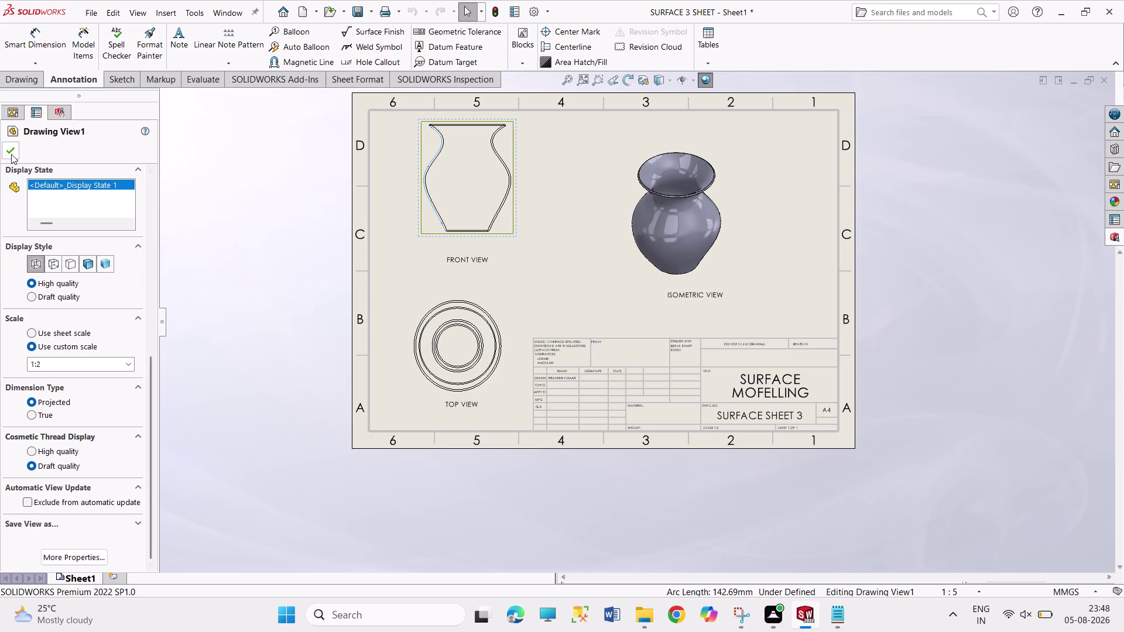
Reselect and clear the front view, then show the drawing view tools.
click(9, 153)
click(27, 43)
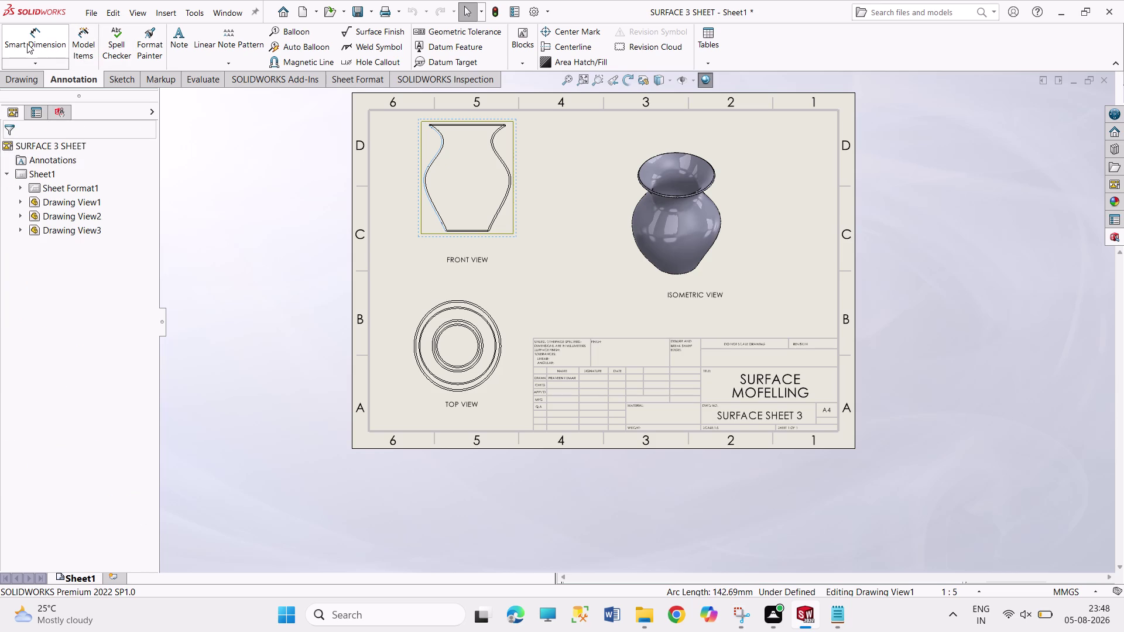
click(39, 43)
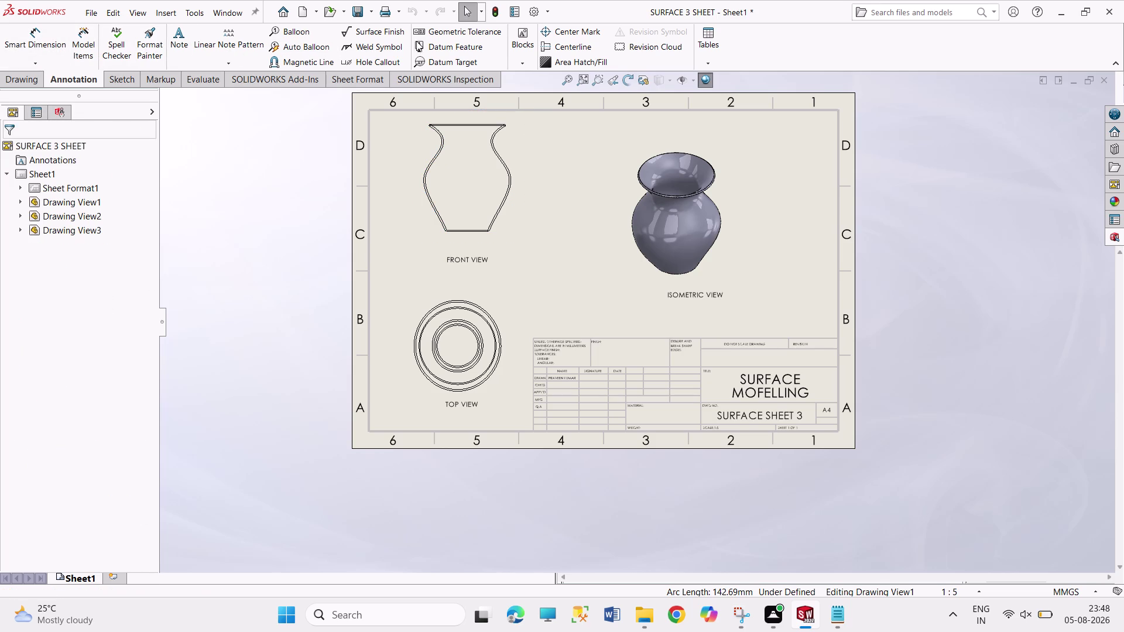
click(26, 81)
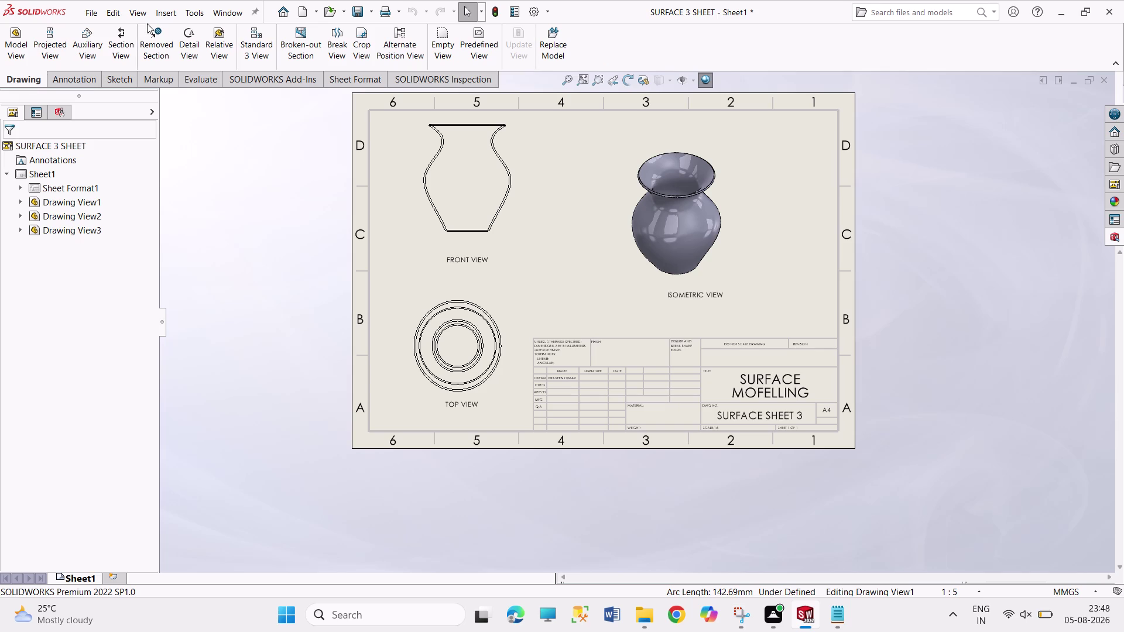
click(118, 42)
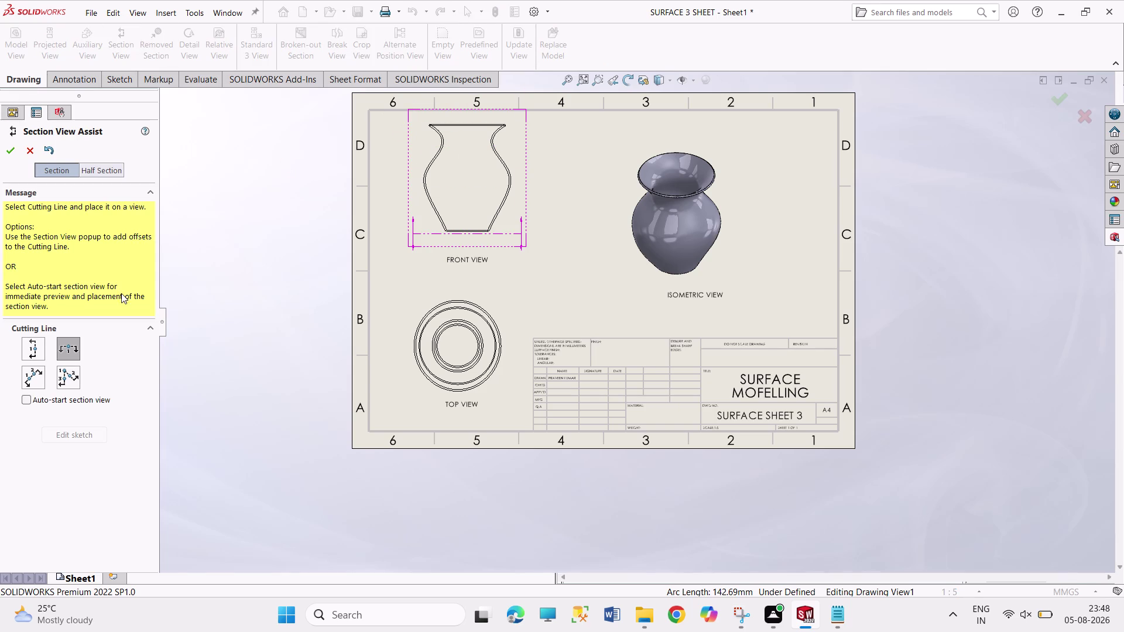
click(27, 354)
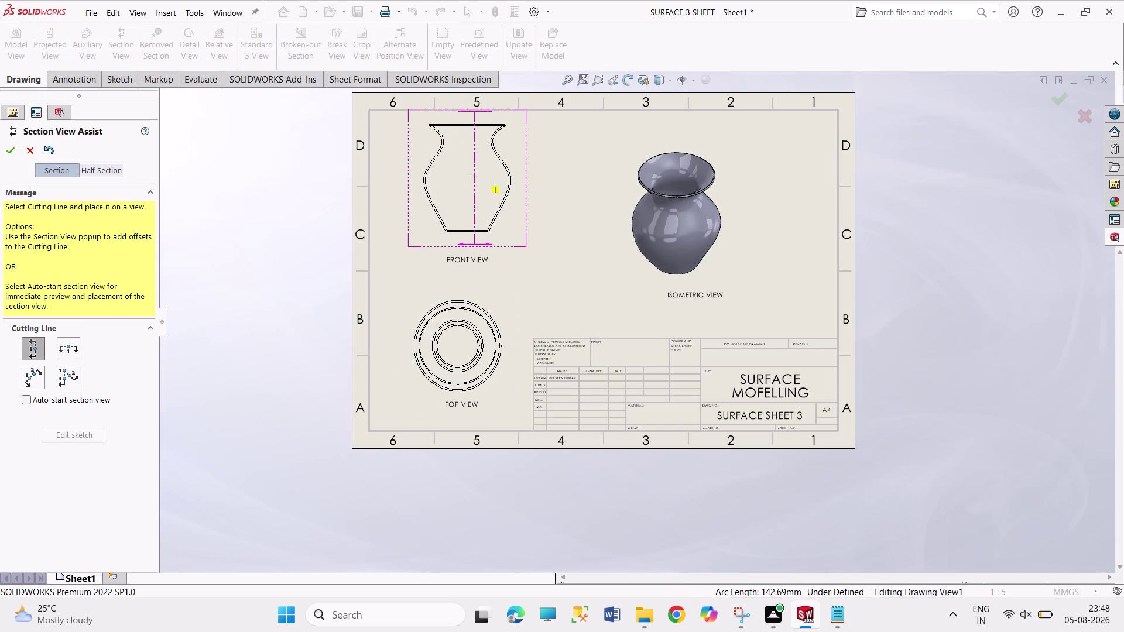
click(470, 181)
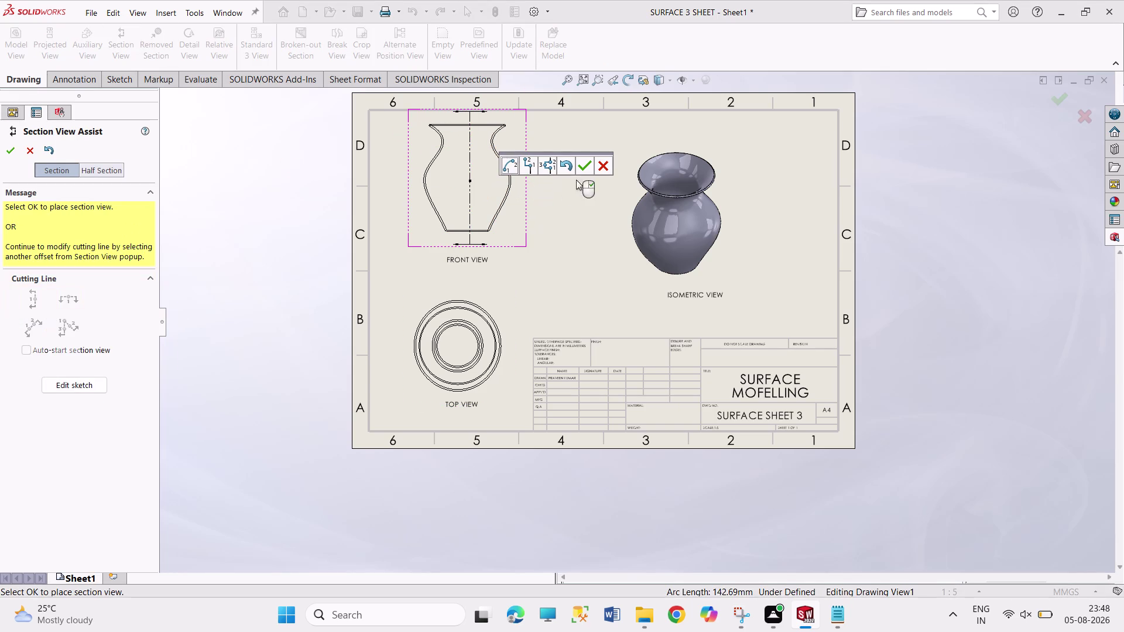
click(584, 164)
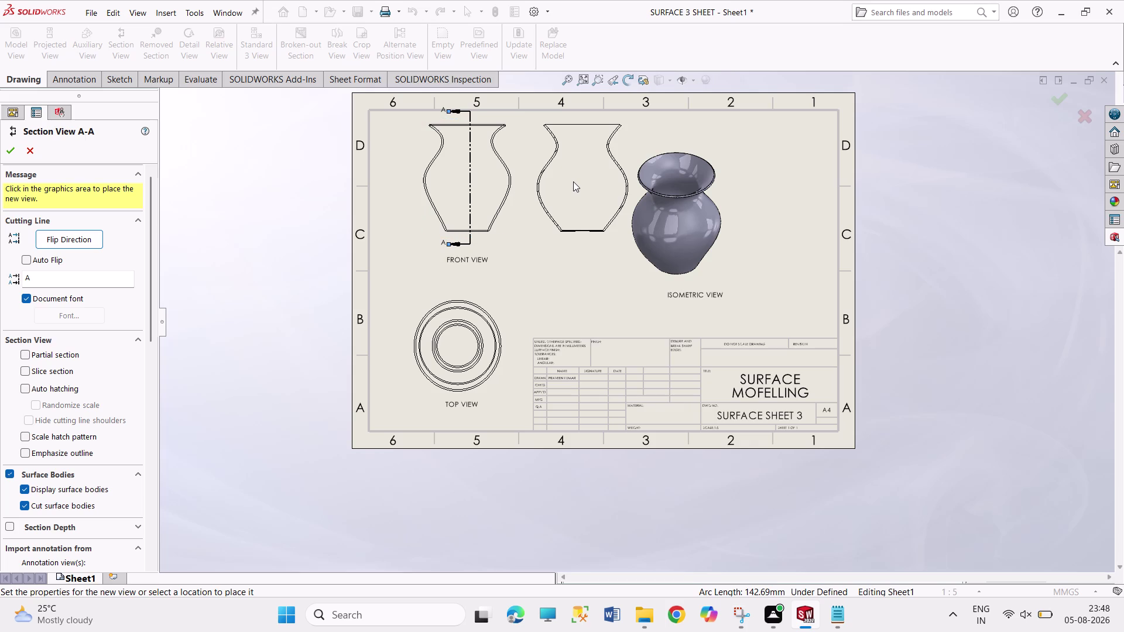
click(573, 181)
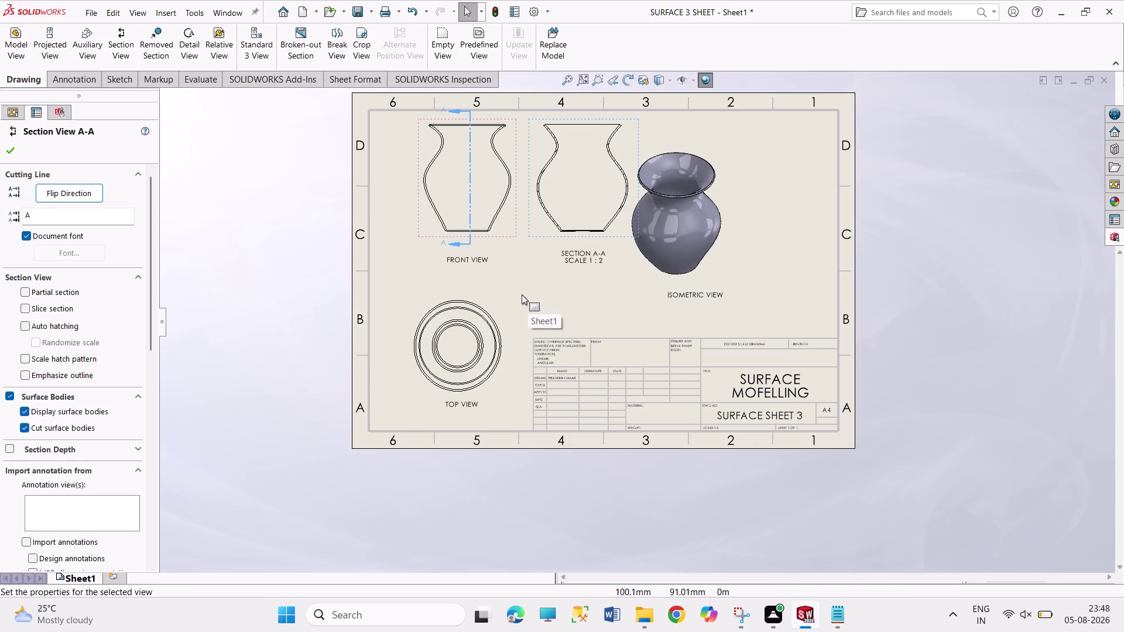
key(Escape)
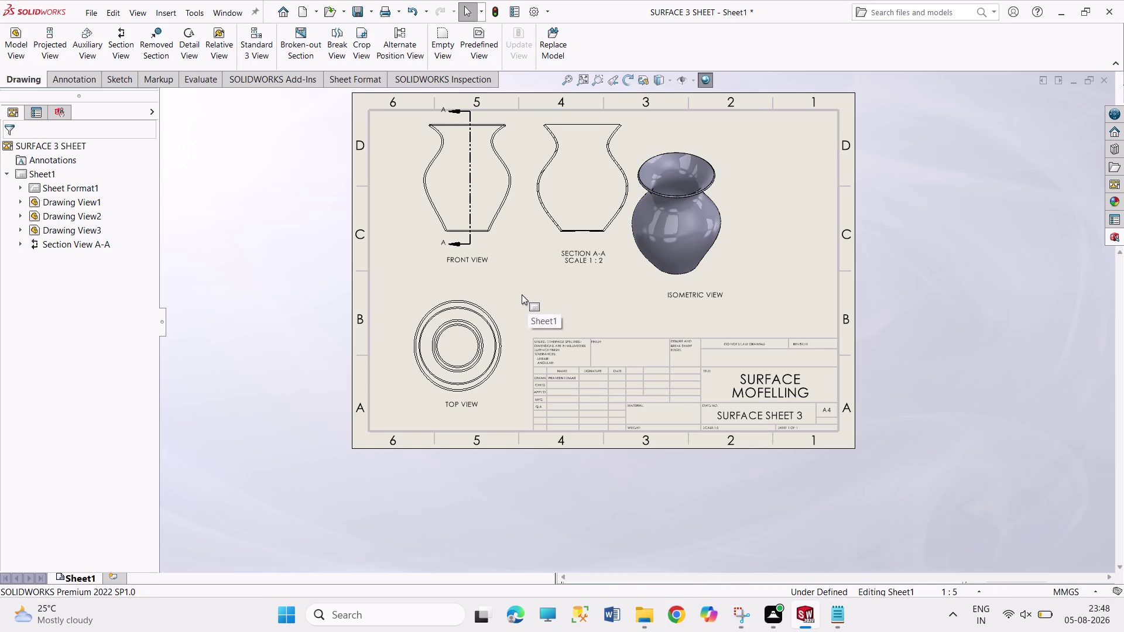
key(ctrl+z)
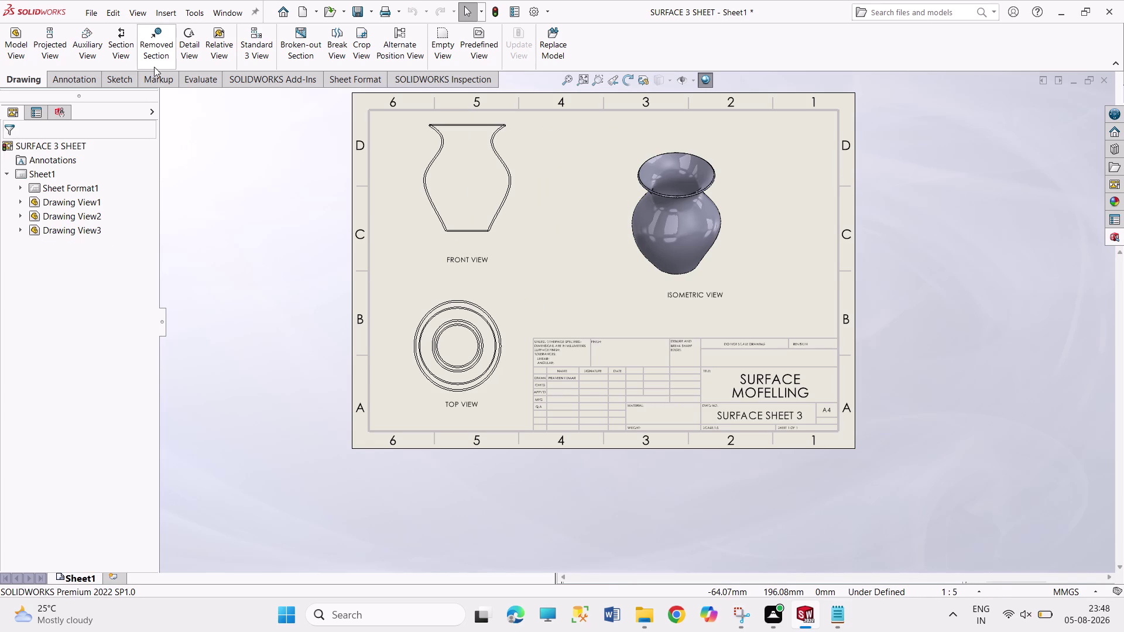
Place a horizontal Section View B-B through the top view, then undo it.
click(126, 46)
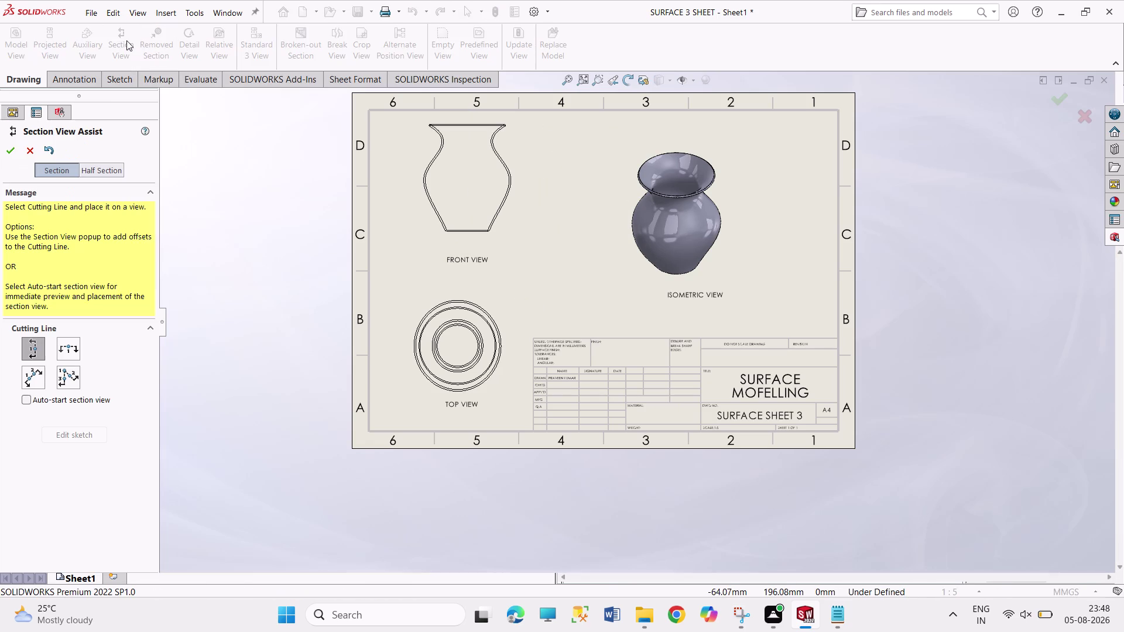
click(62, 349)
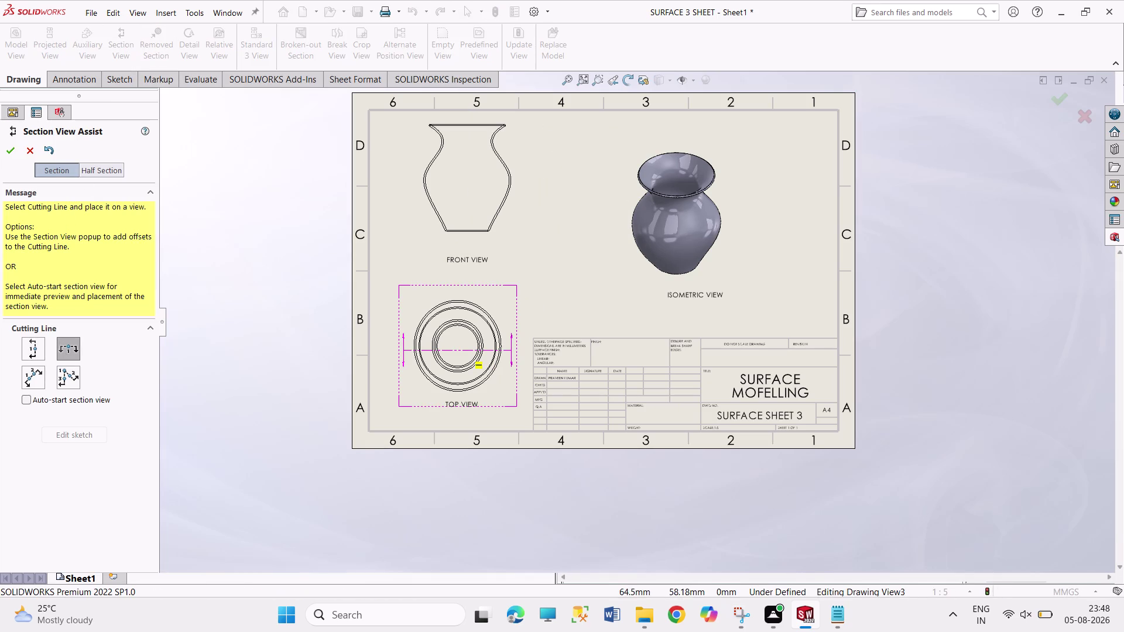
click(461, 350)
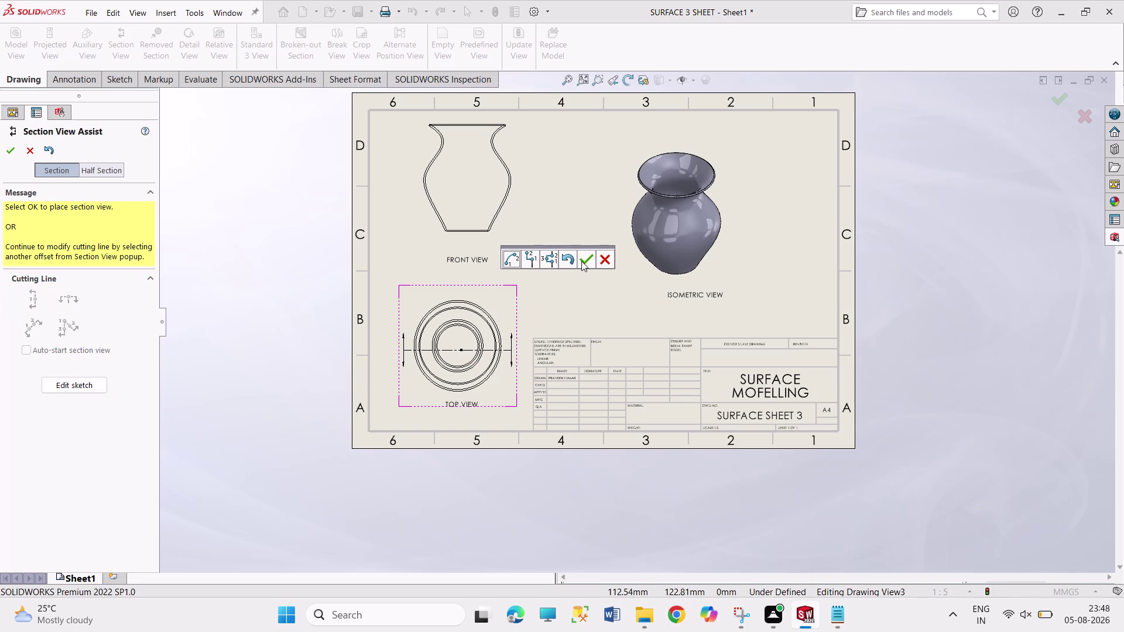
click(582, 261)
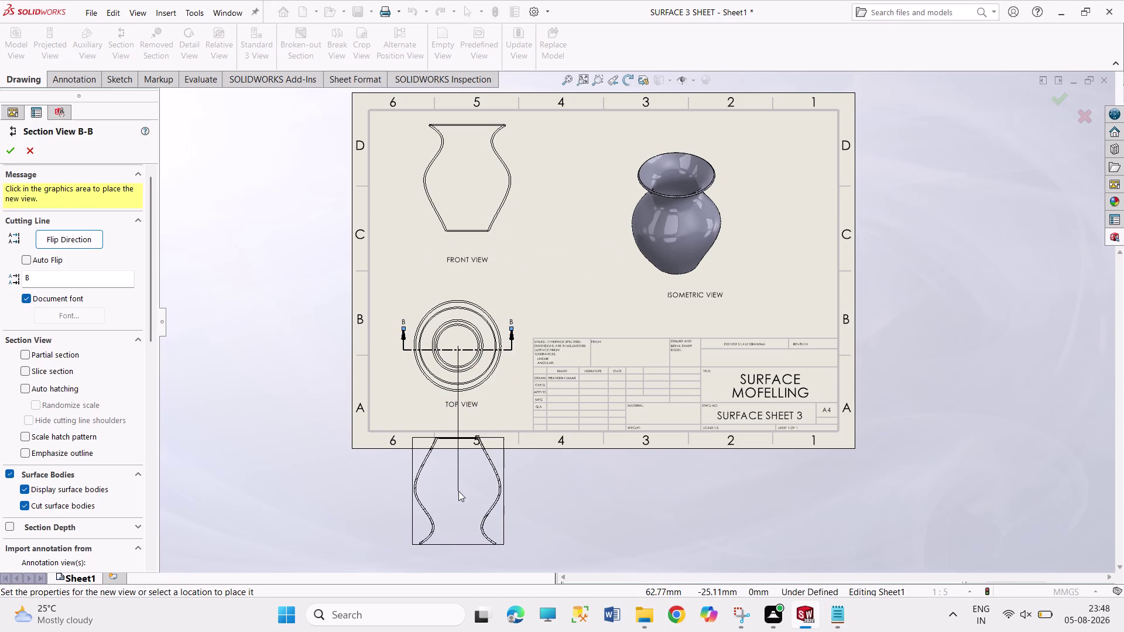
click(458, 491)
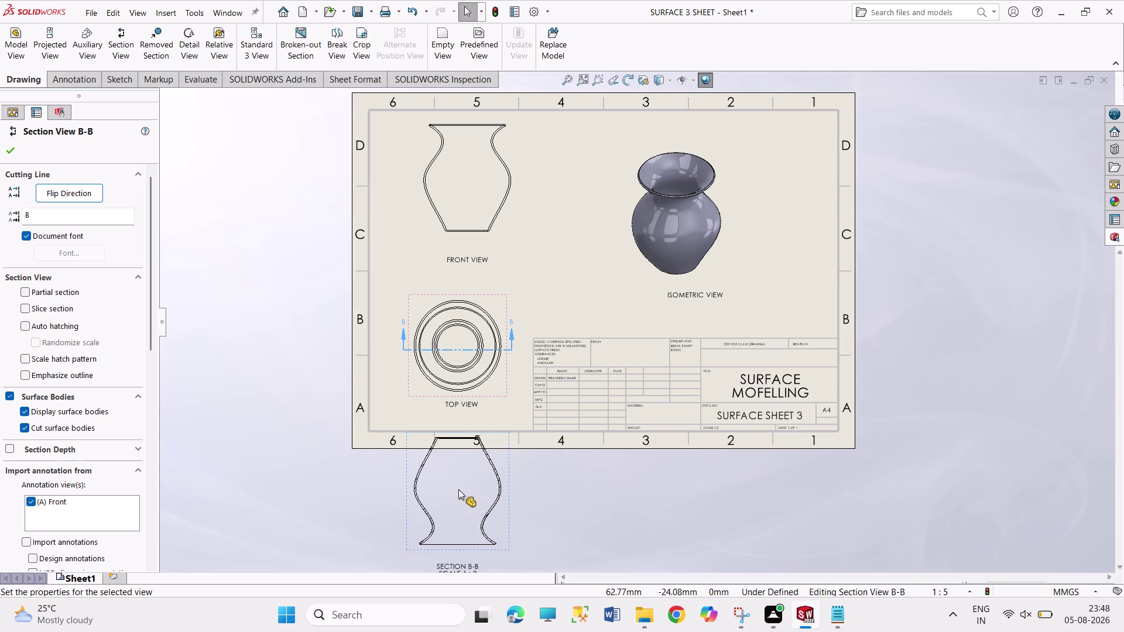
key(ctrl+z)
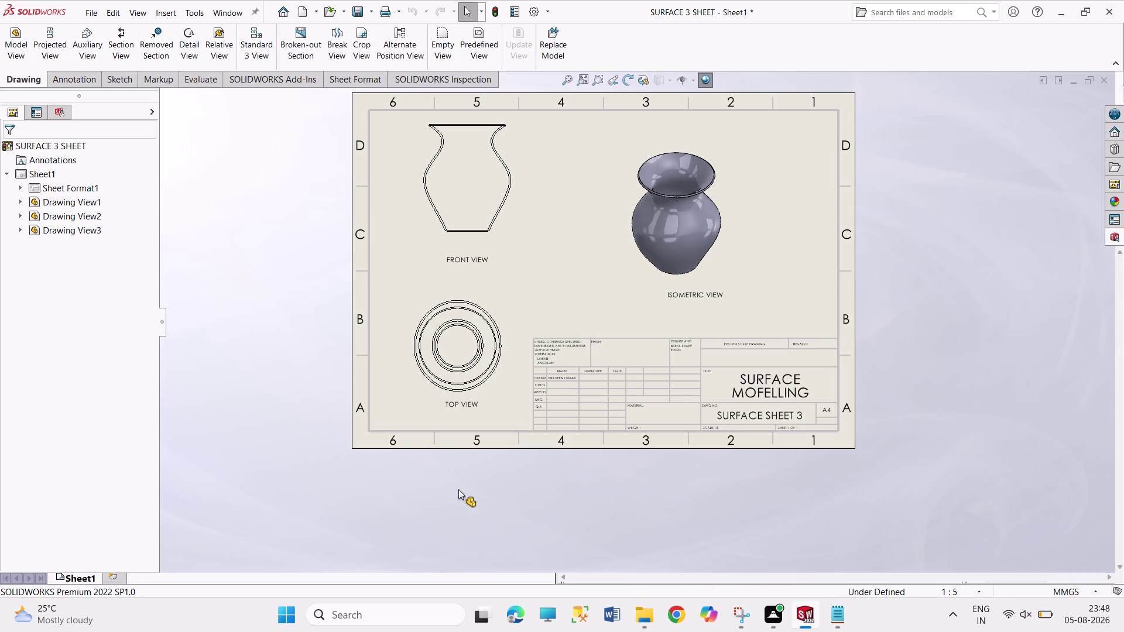
Save the drawing with only its front, top and isometric views.
drag(259, 201, 258, 203)
drag(259, 202, 359, 319)
drag(218, 216, 370, 322)
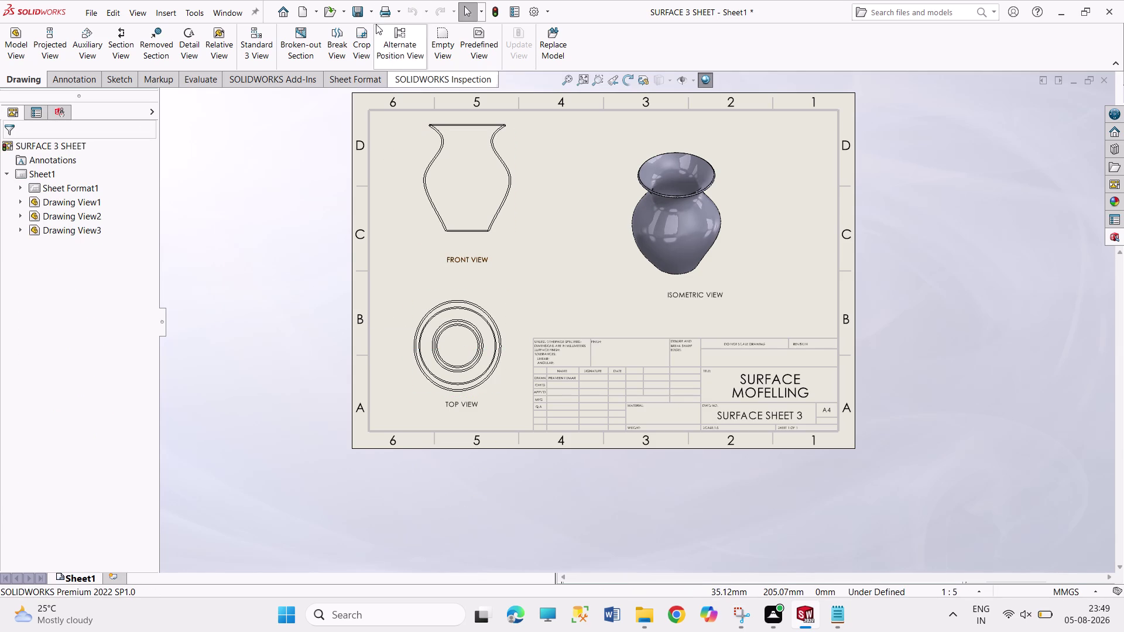
click(357, 12)
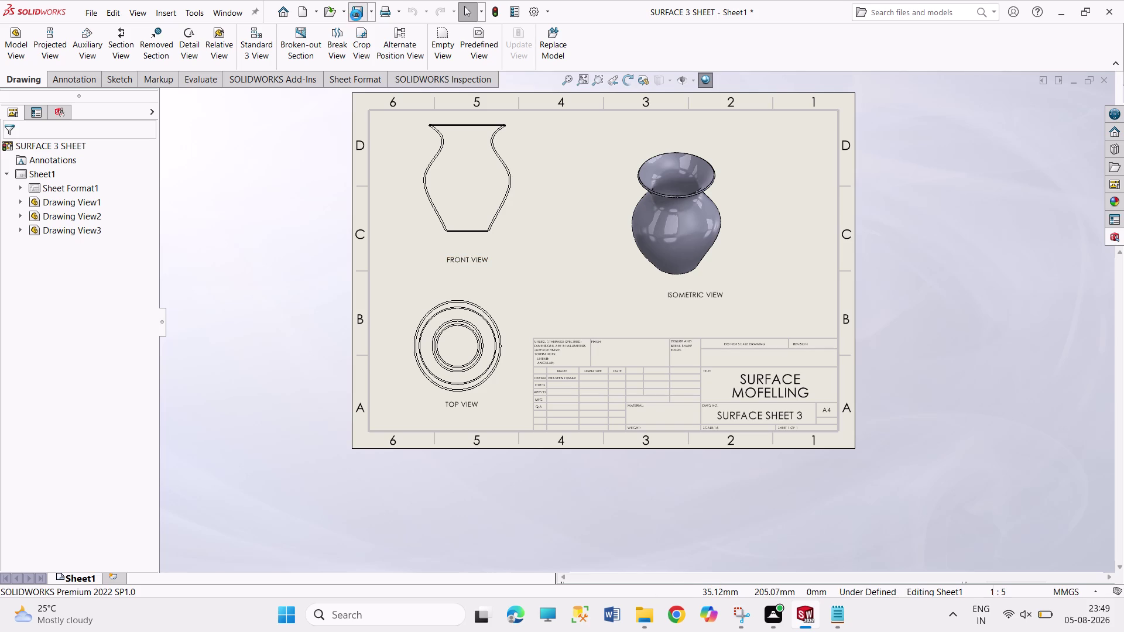
drag(186, 148, 287, 238)
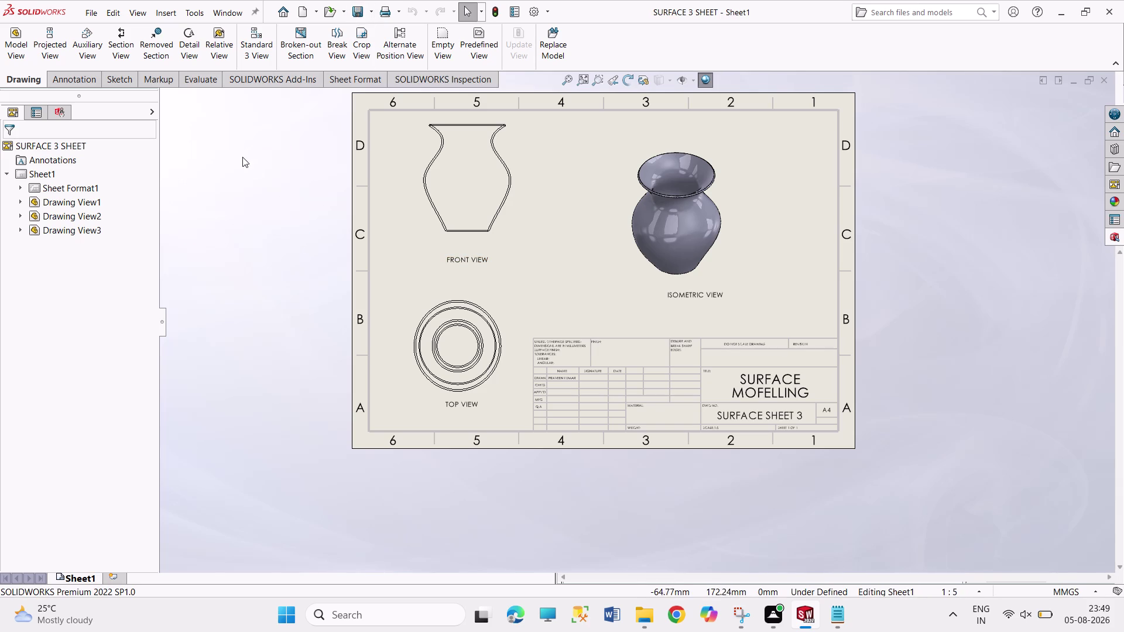
drag(247, 158, 275, 250)
drag(204, 125, 281, 298)
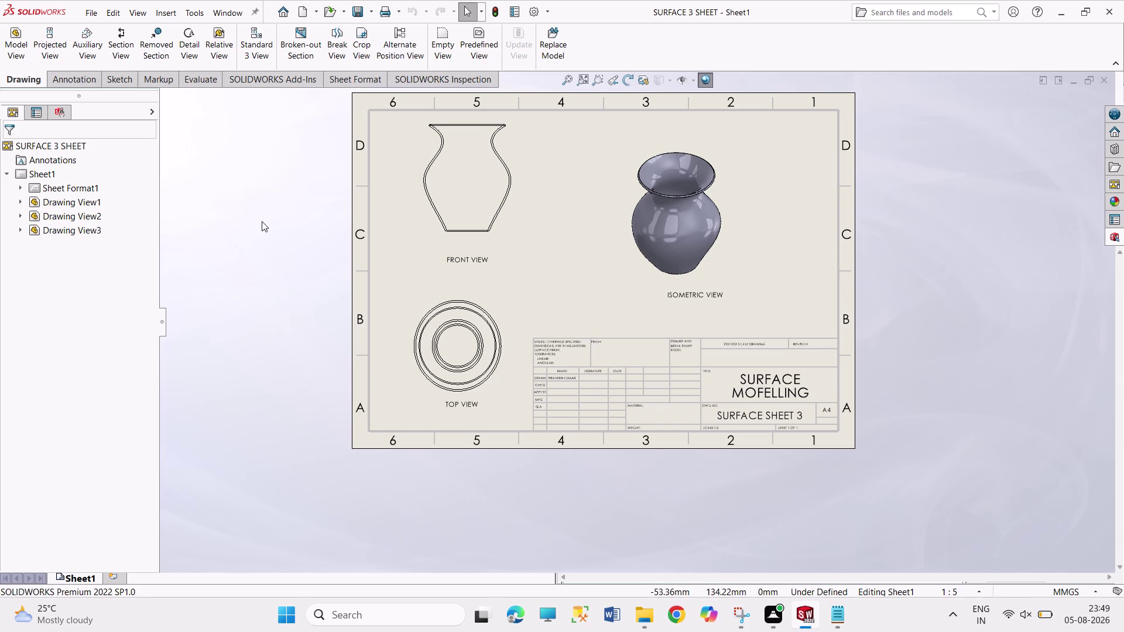
drag(234, 162, 341, 403)
drag(163, 93, 279, 364)
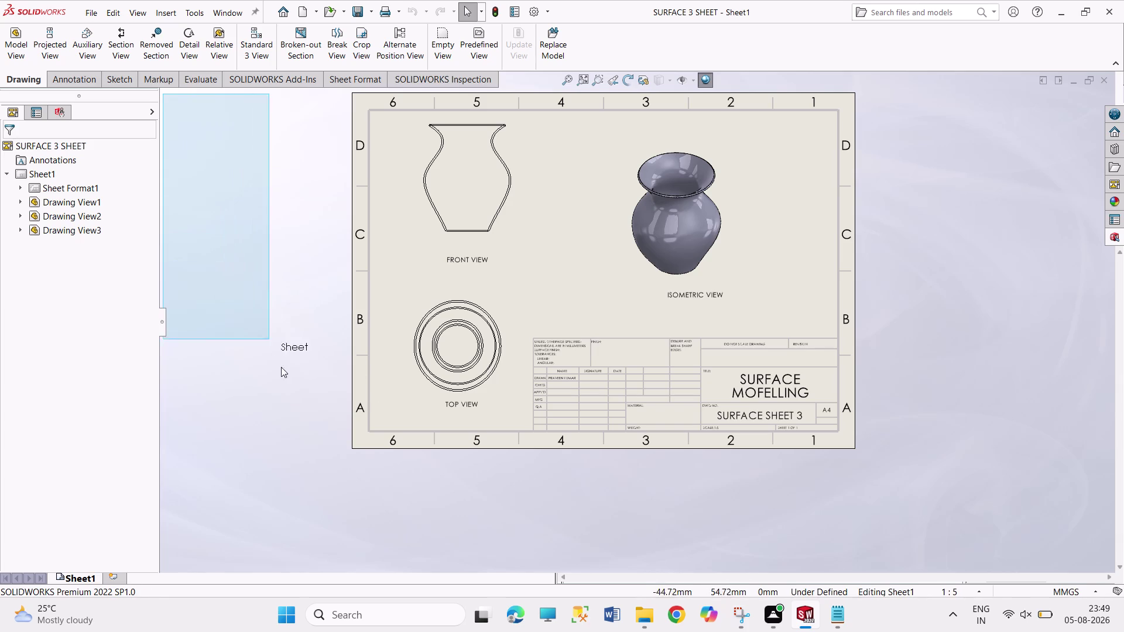
drag(280, 364, 323, 478)
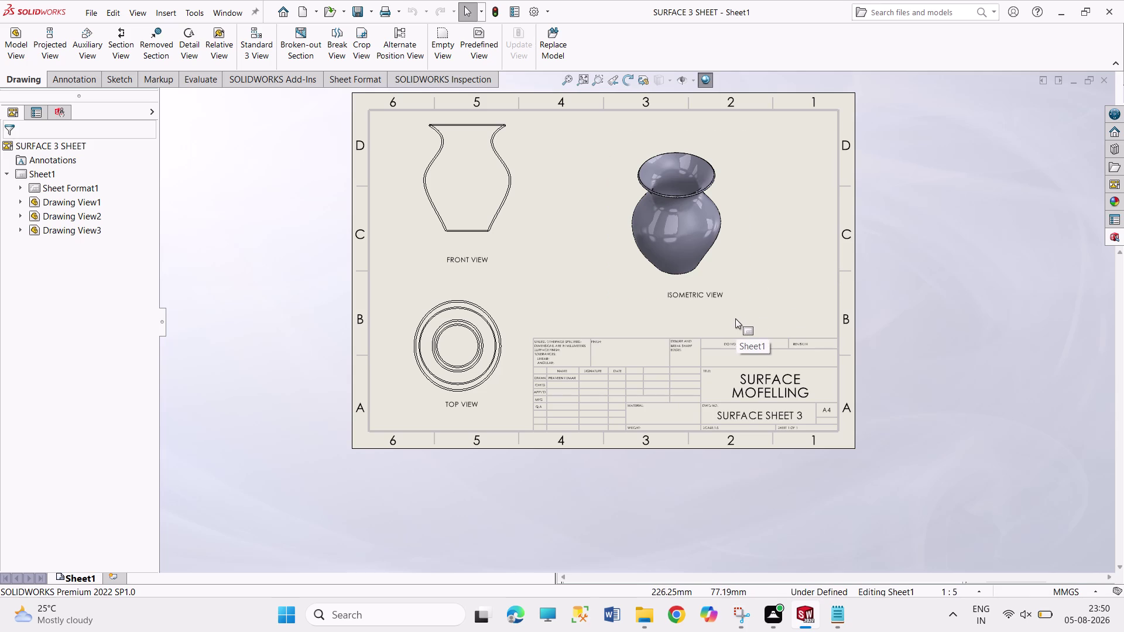
drag(898, 261, 995, 422)
drag(872, 78, 971, 486)
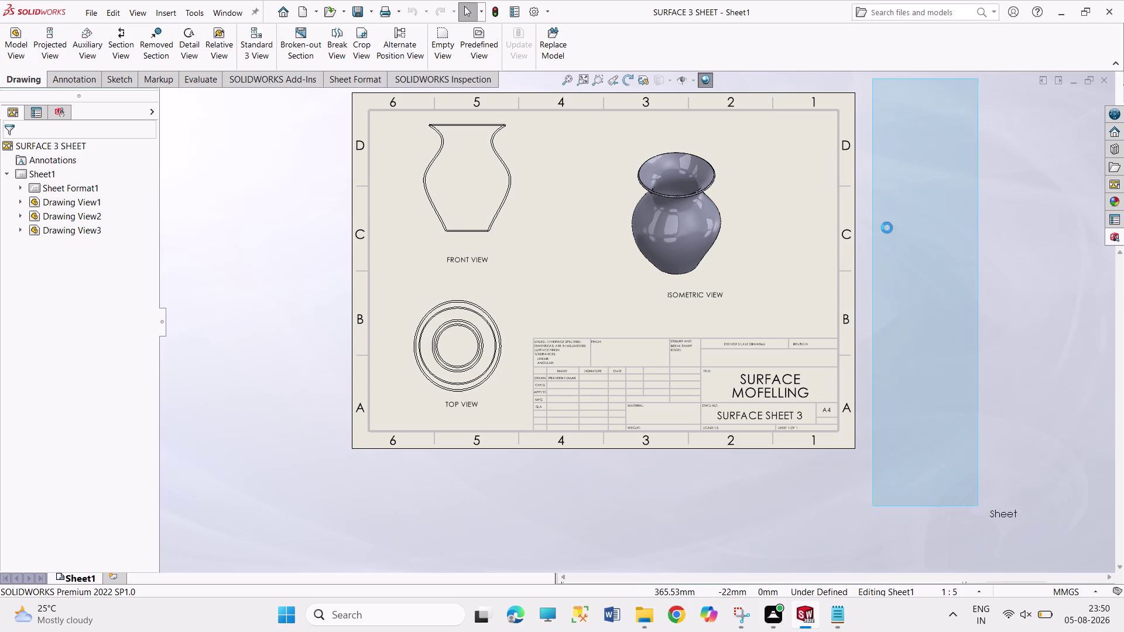
drag(869, 84, 1014, 490)
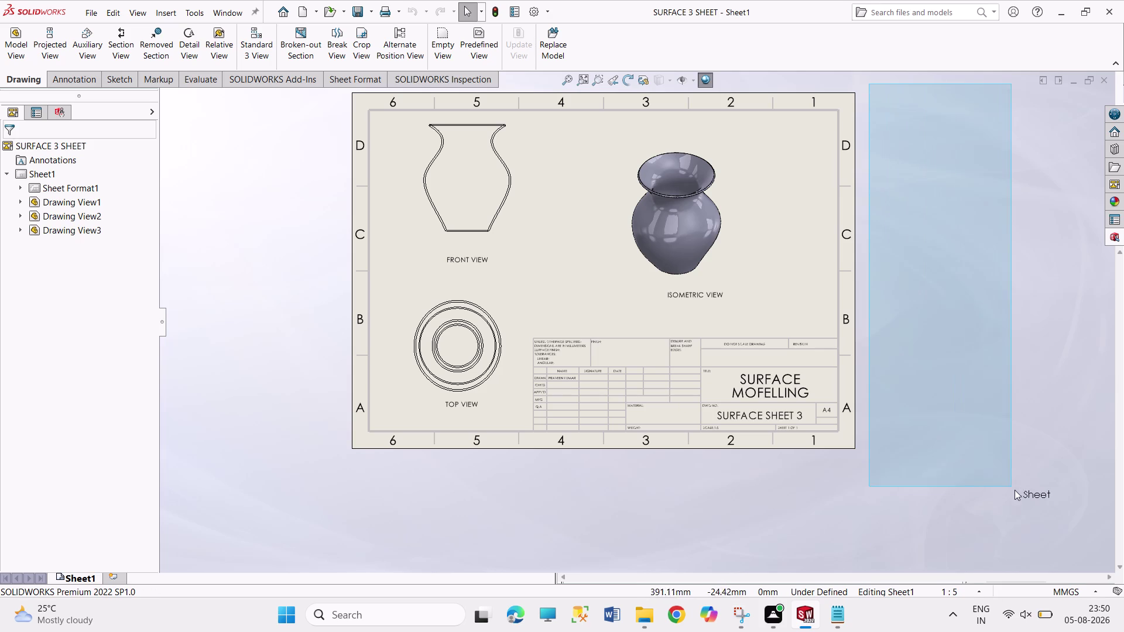
drag(1014, 490, 1019, 486)
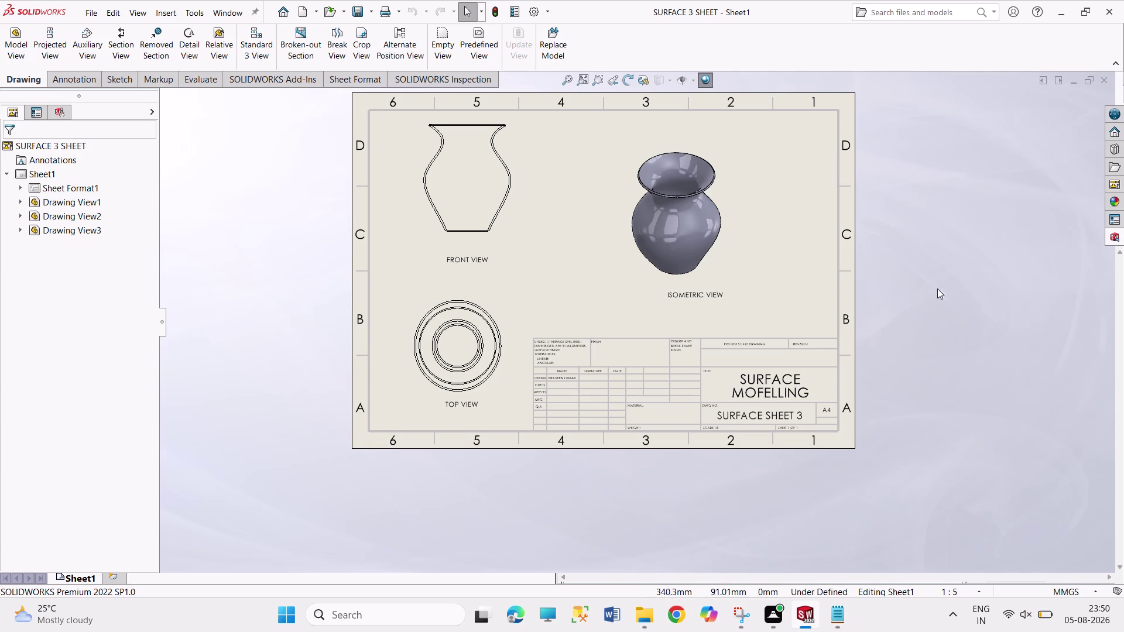
drag(924, 285, 897, 220)
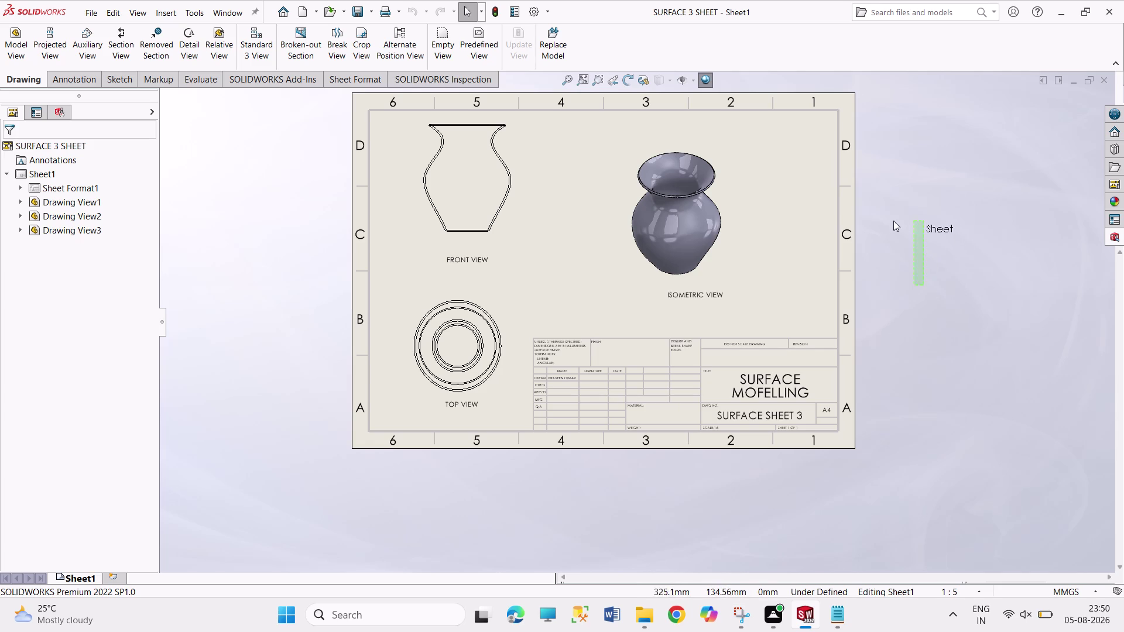
drag(897, 220, 1021, 256)
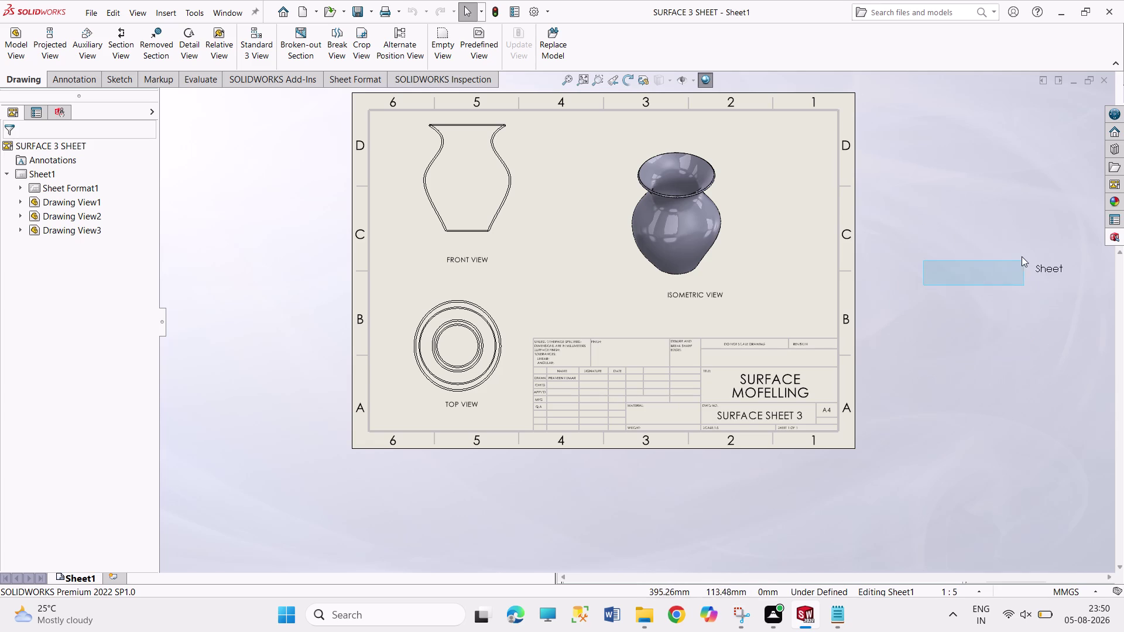
drag(1022, 257, 957, 337)
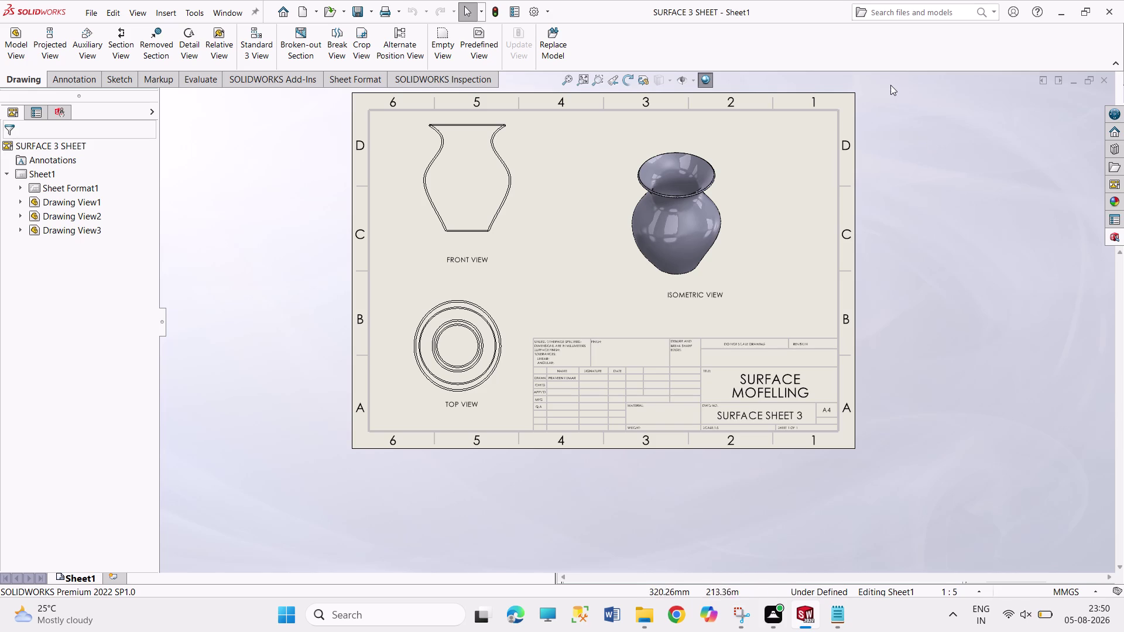
drag(885, 80, 1039, 478)
drag(885, 80, 1000, 429)
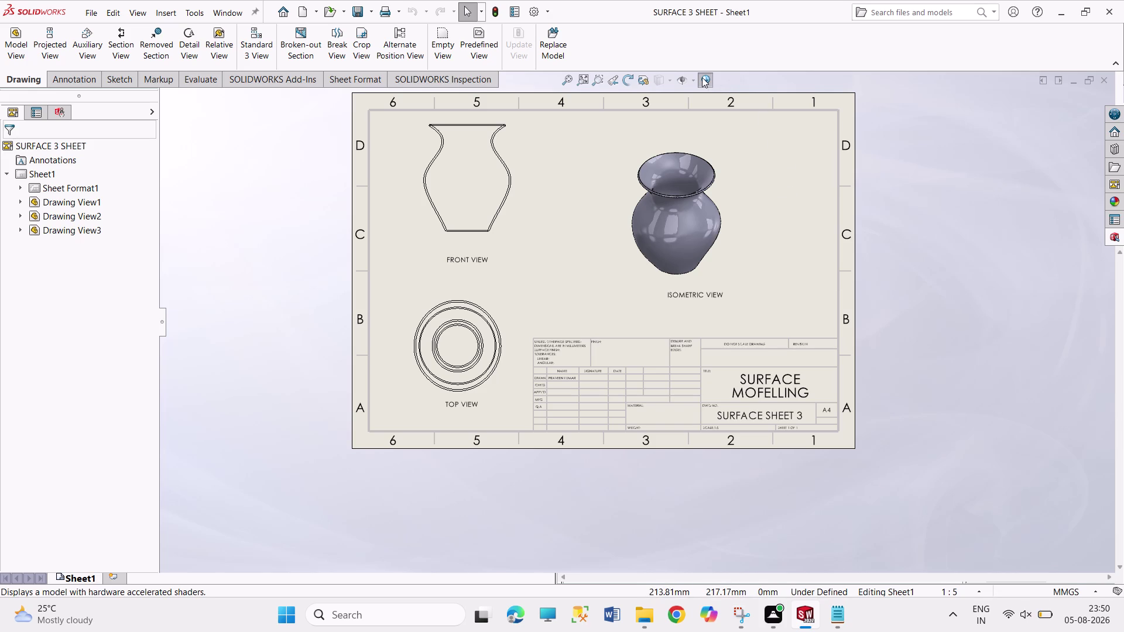
Turn on RealView Graphics for glossy realistic shading of the vase.
click(702, 78)
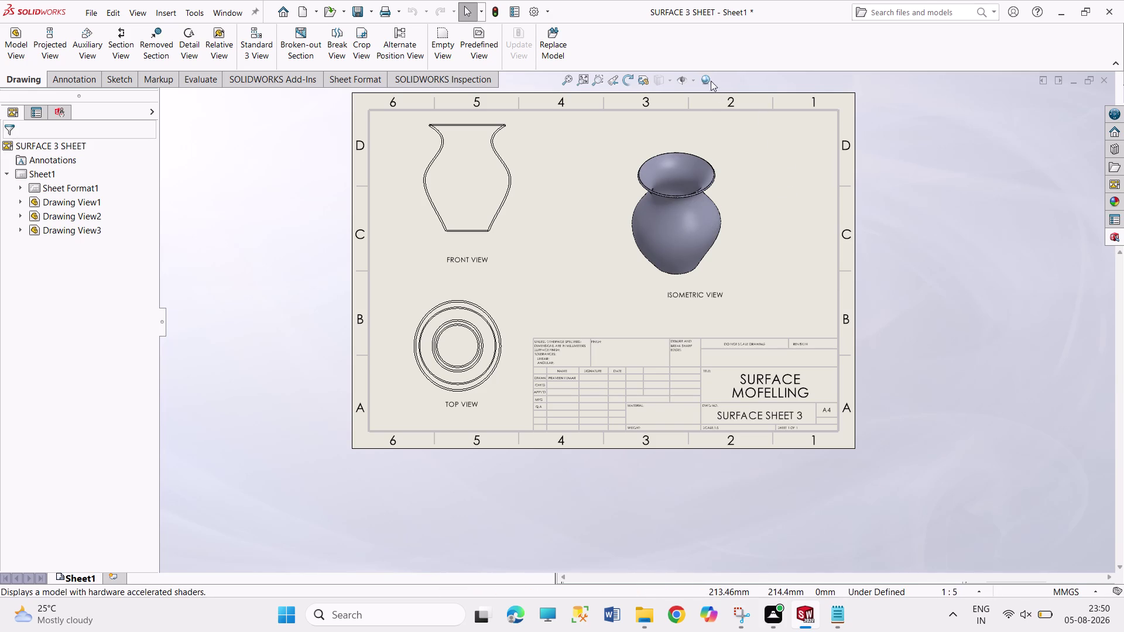
click(706, 77)
click(910, 219)
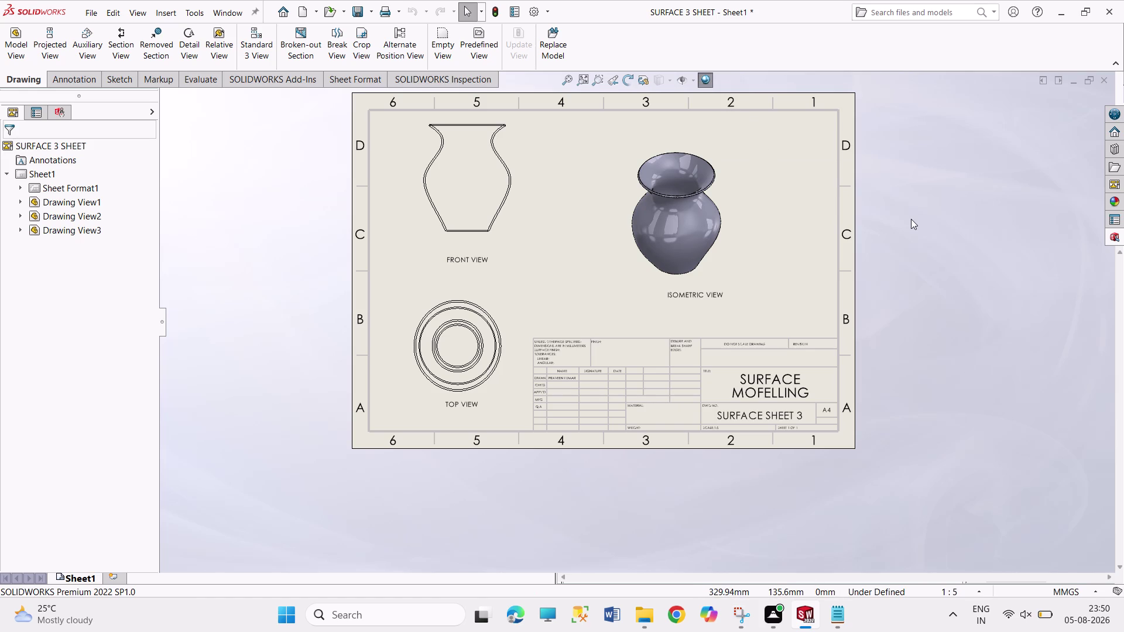
Inspect the front and top view properties, closing them without changes.
click(517, 212)
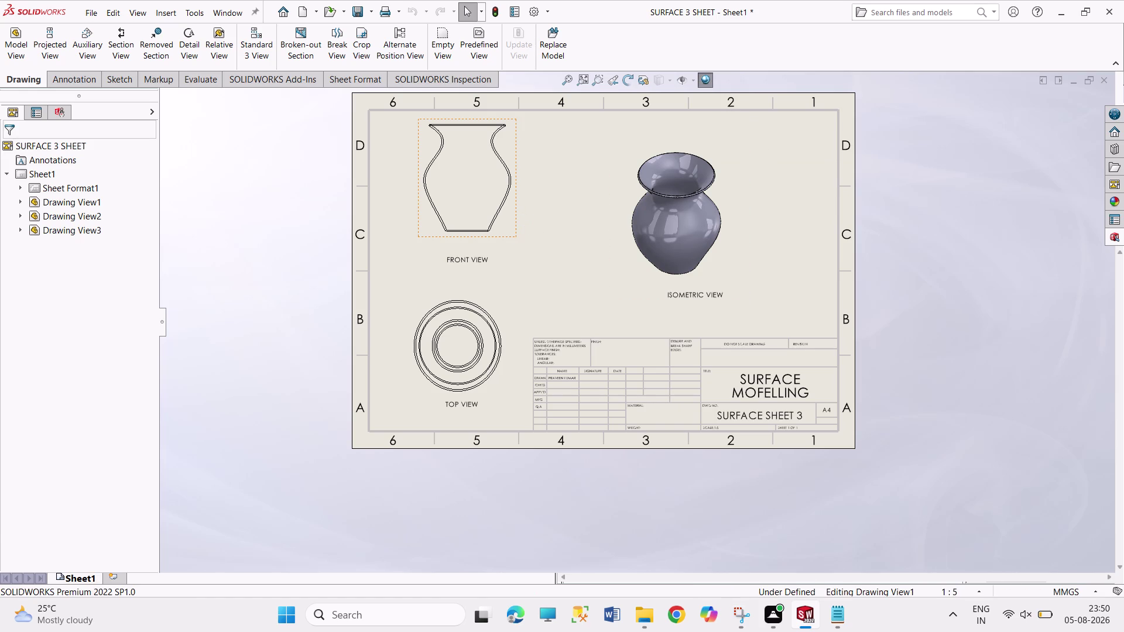
click(706, 78)
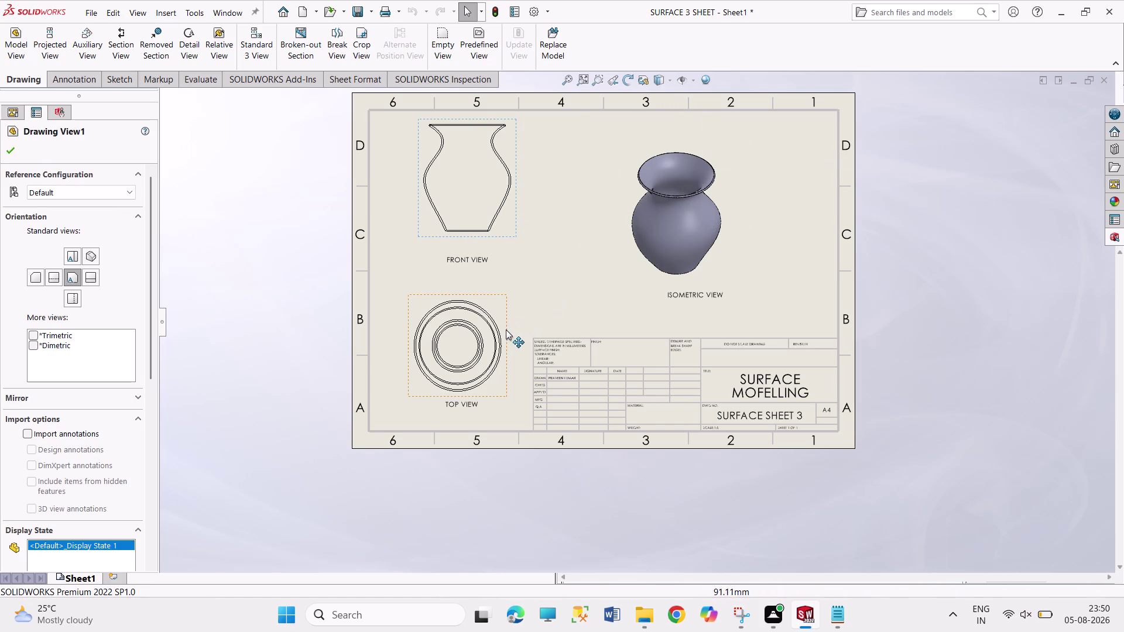
click(506, 329)
click(707, 81)
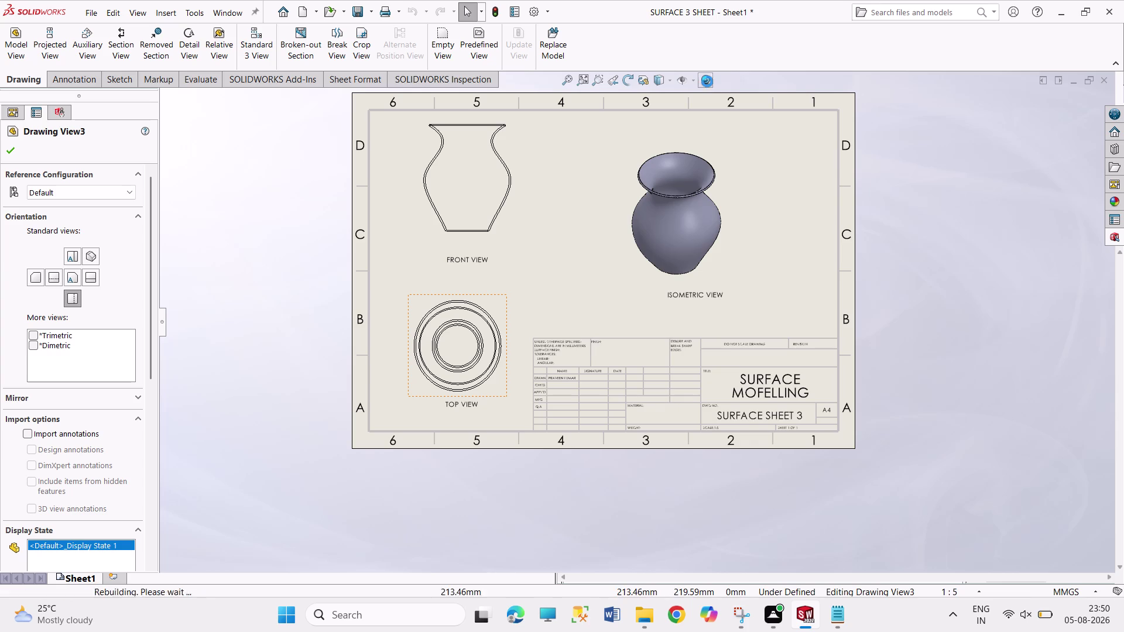
click(965, 273)
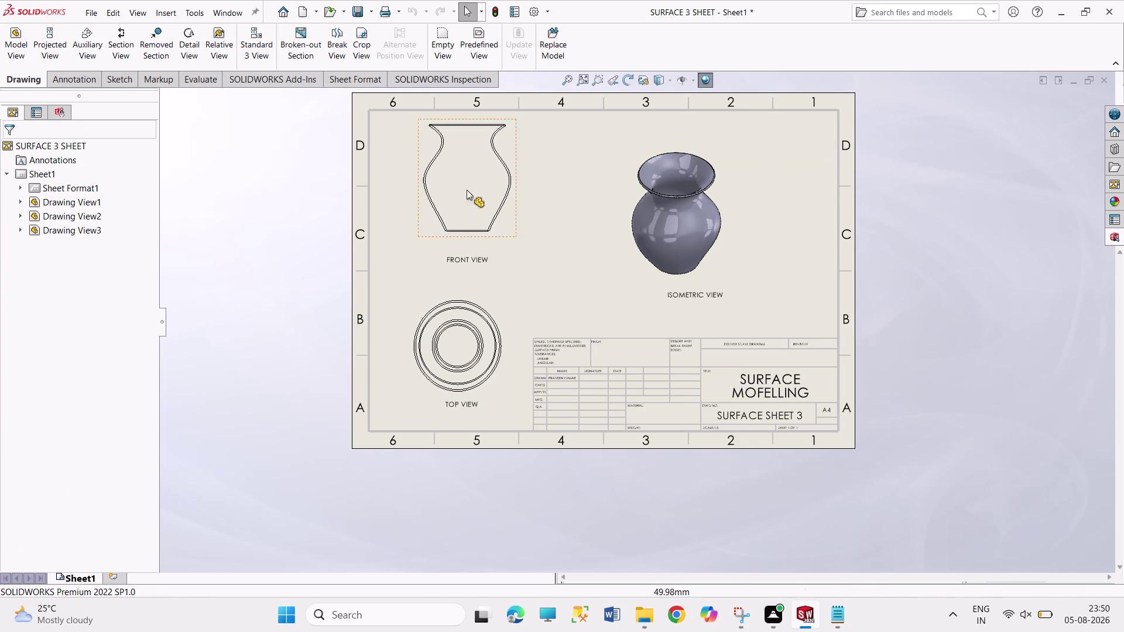
click(488, 300)
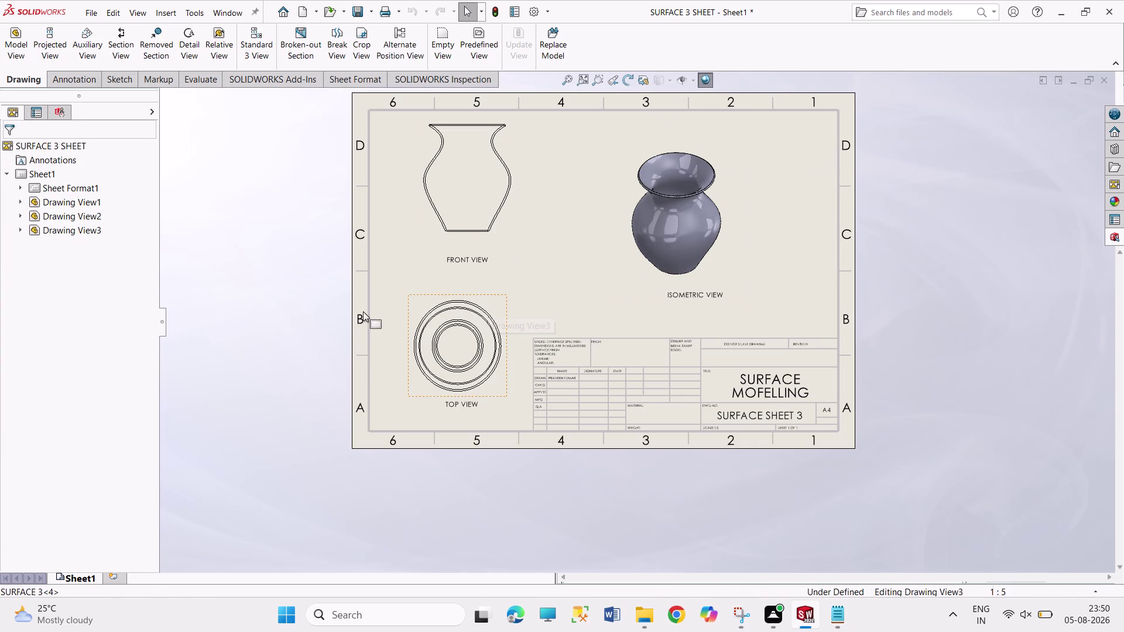
drag(149, 299, 149, 302)
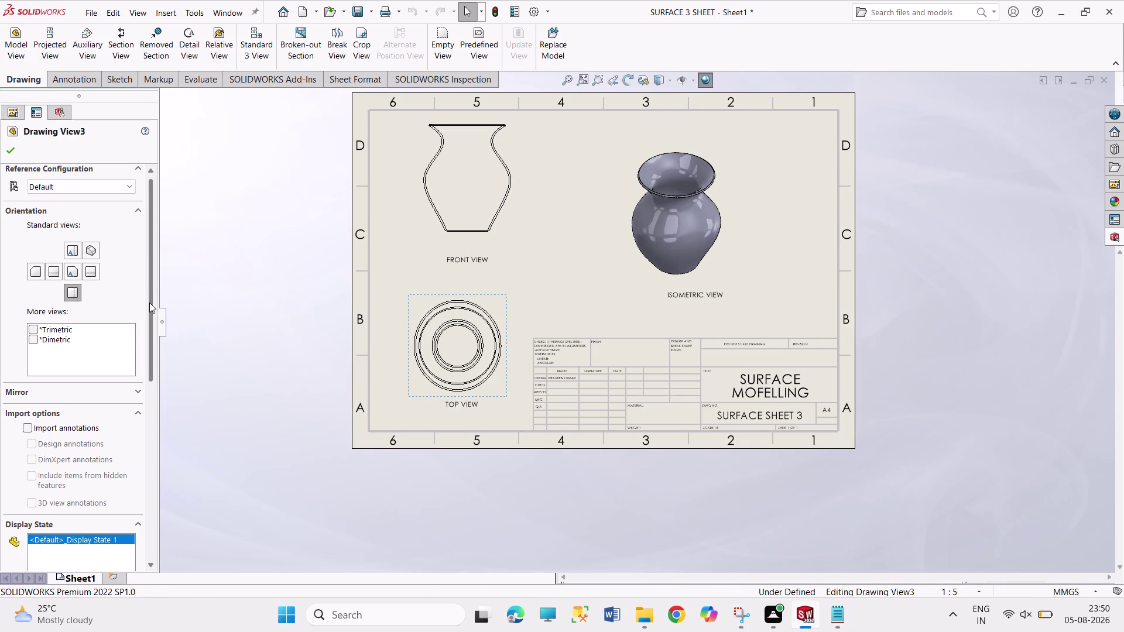
drag(150, 302, 152, 469)
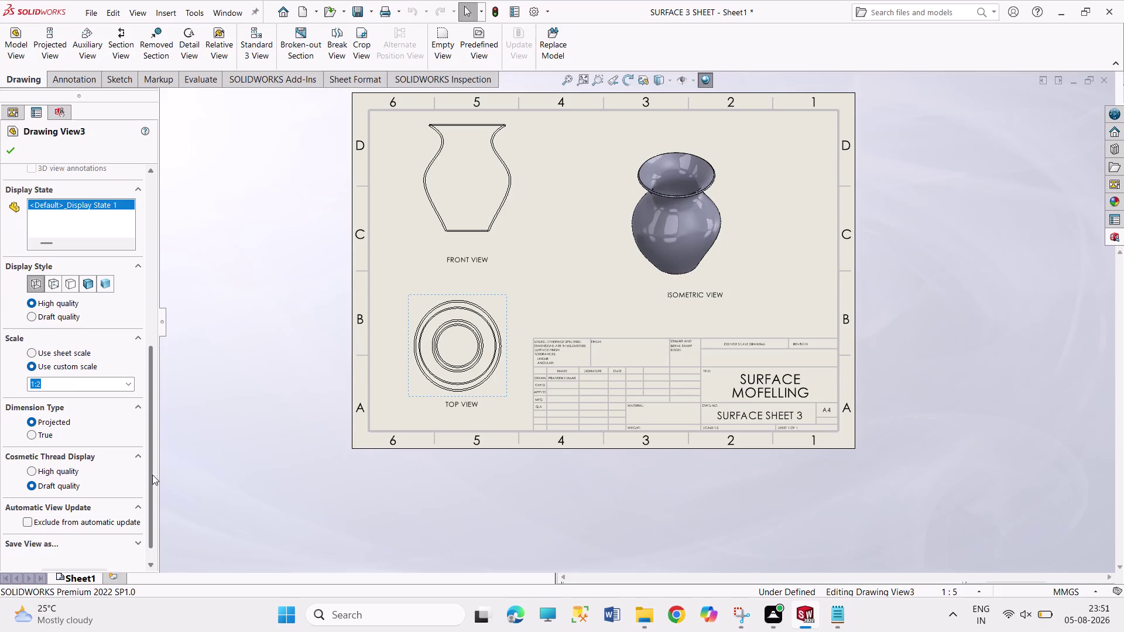
drag(152, 470, 154, 494)
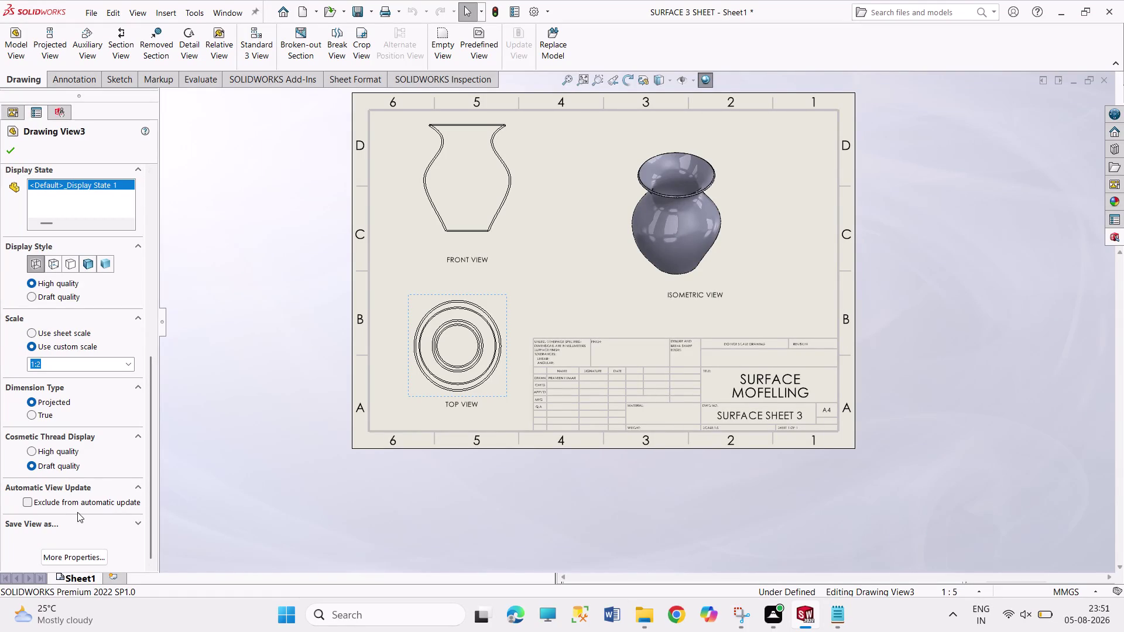
click(177, 521)
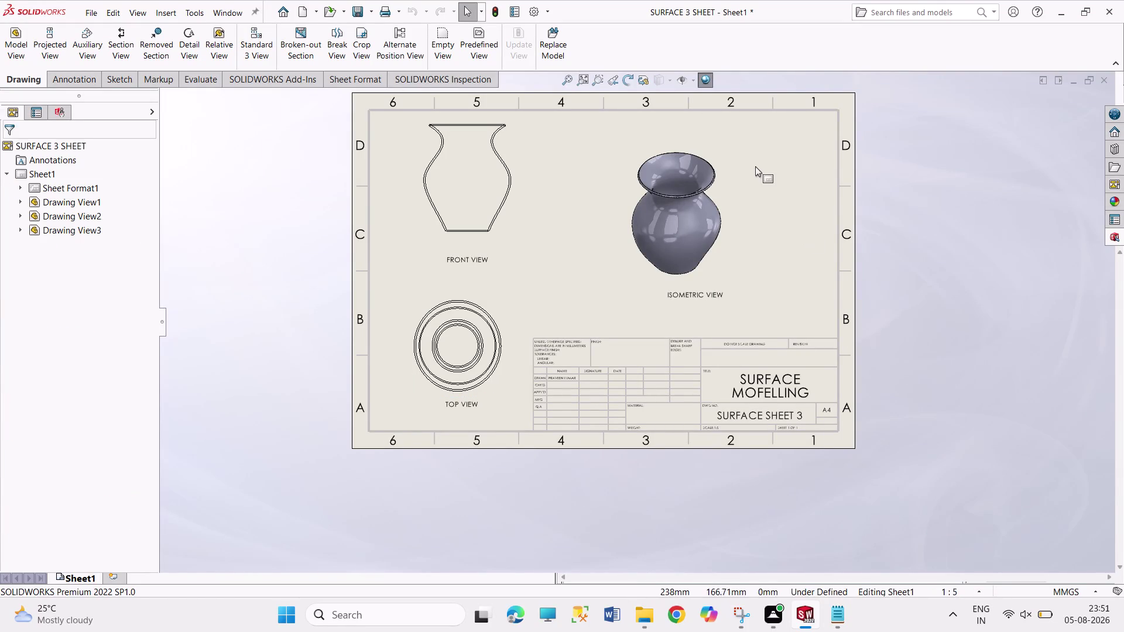
drag(901, 86, 981, 484)
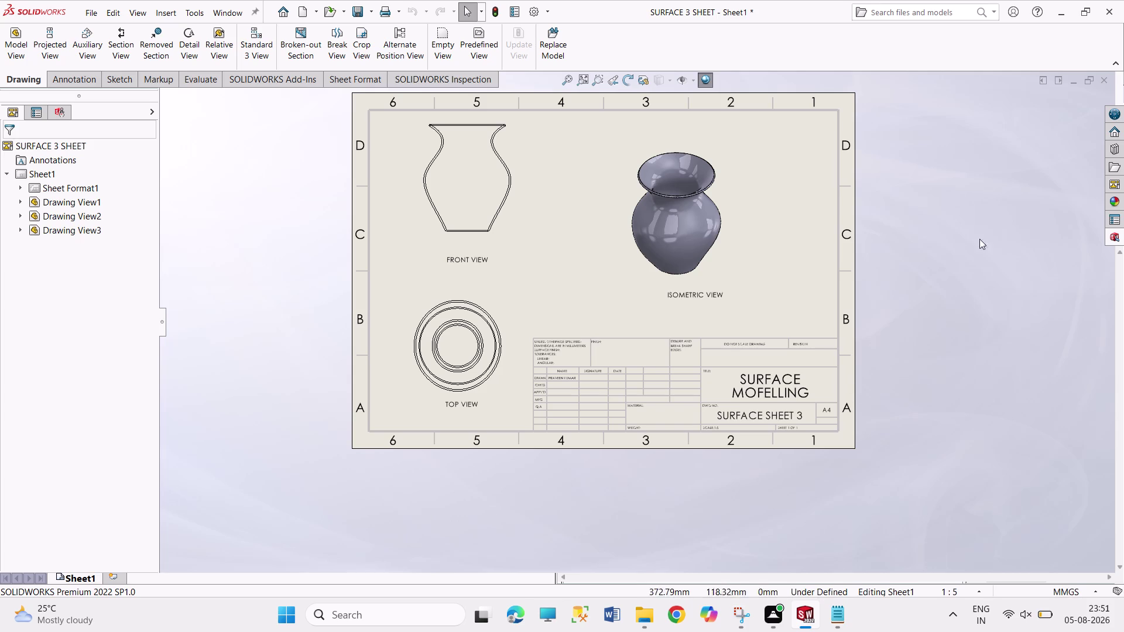
drag(886, 92, 962, 444)
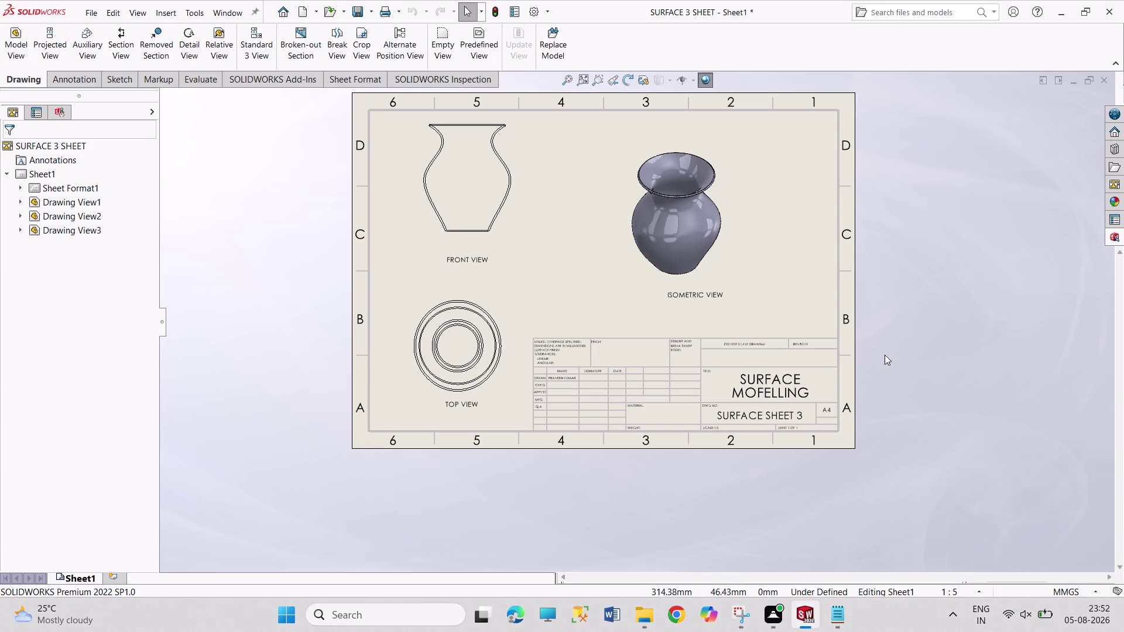
drag(872, 80, 872, 123)
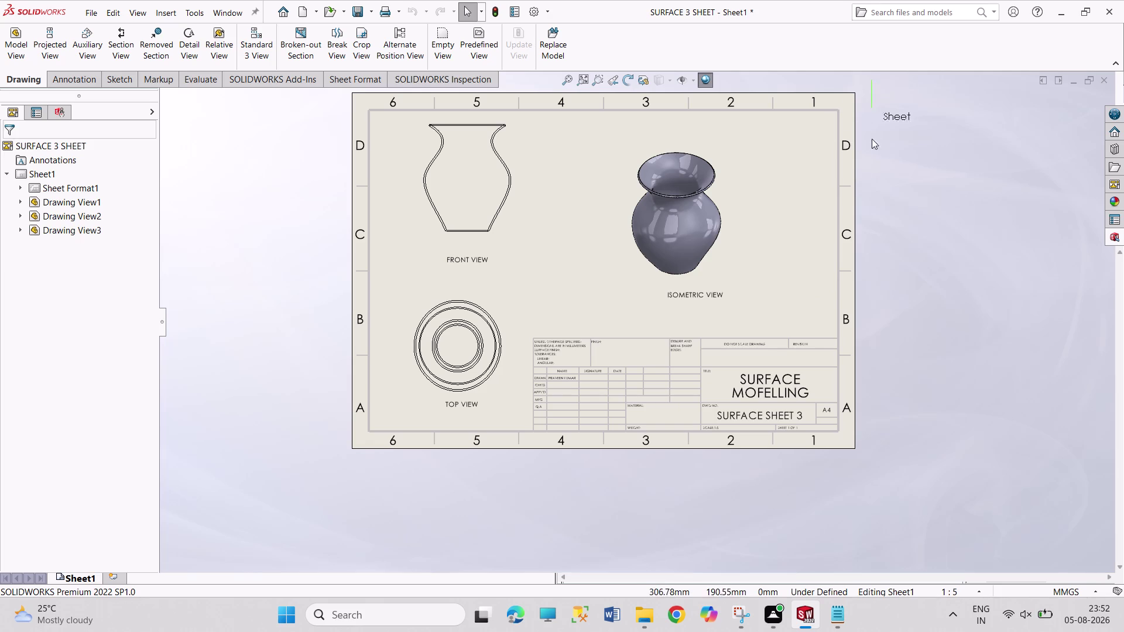
drag(872, 123, 966, 502)
drag(876, 84, 996, 534)
drag(865, 79, 890, 213)
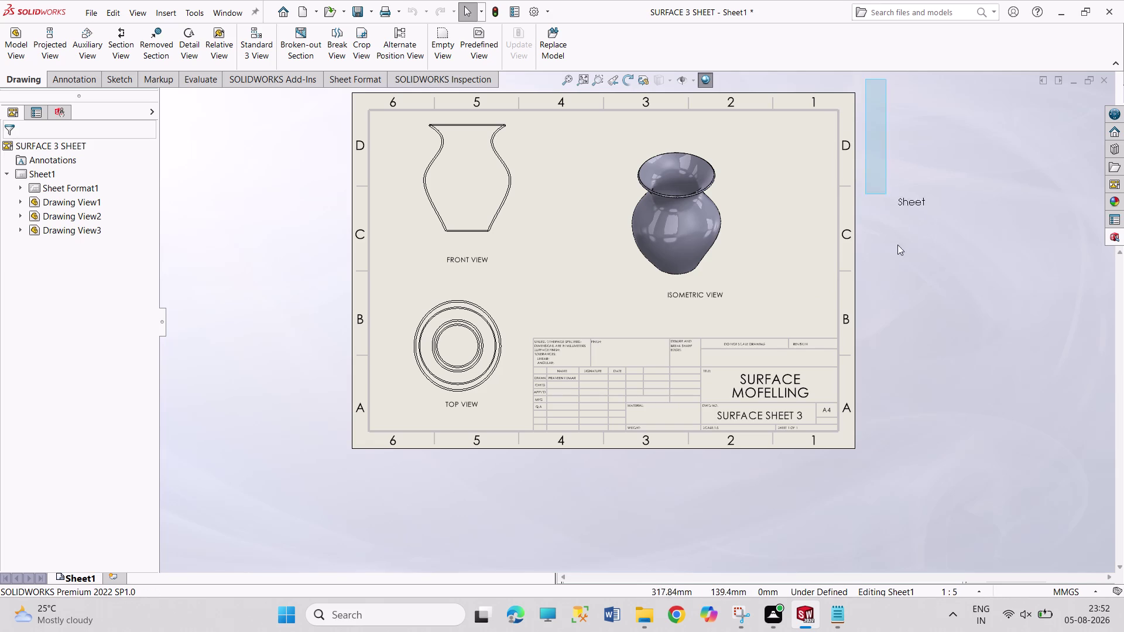
drag(890, 213, 996, 512)
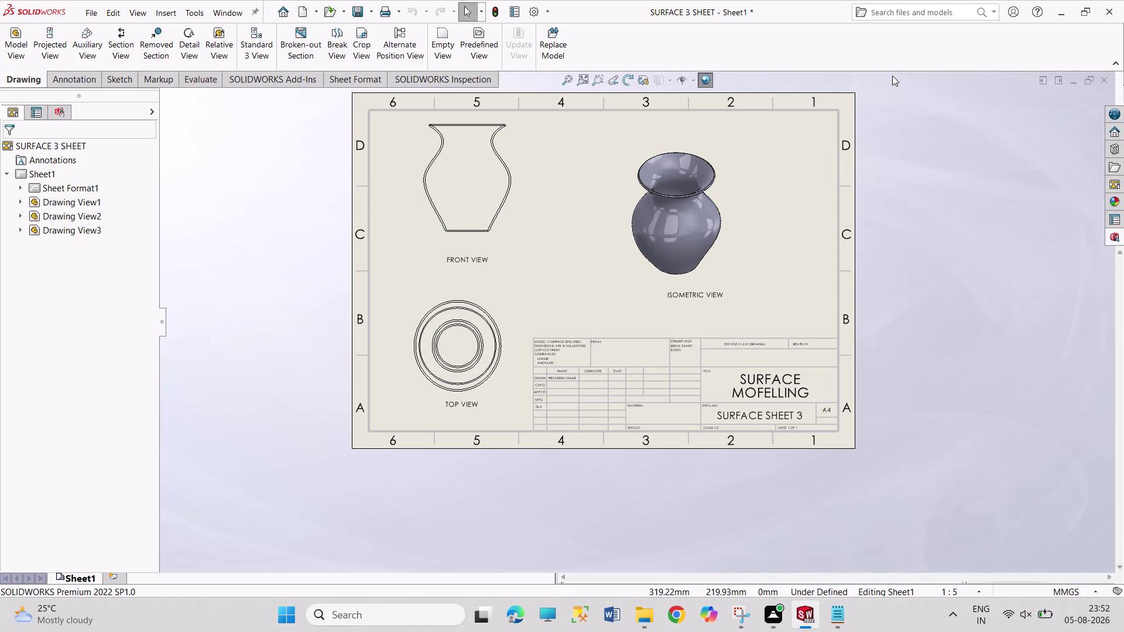
drag(892, 75, 994, 522)
drag(873, 82, 972, 532)
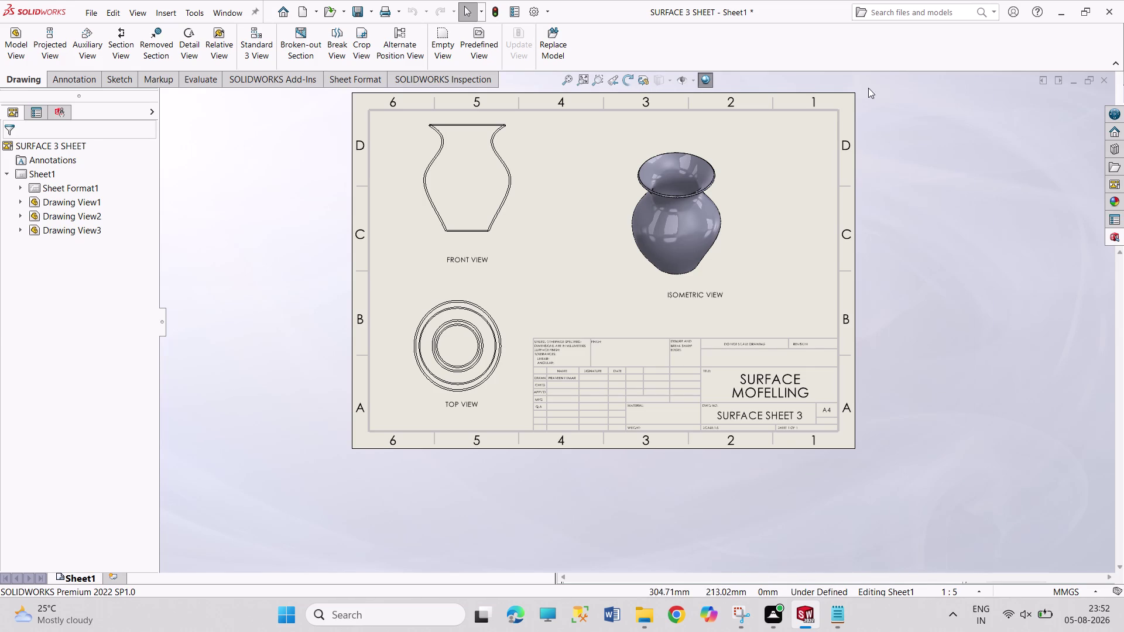
drag(868, 87, 978, 469)
drag(867, 91, 946, 492)
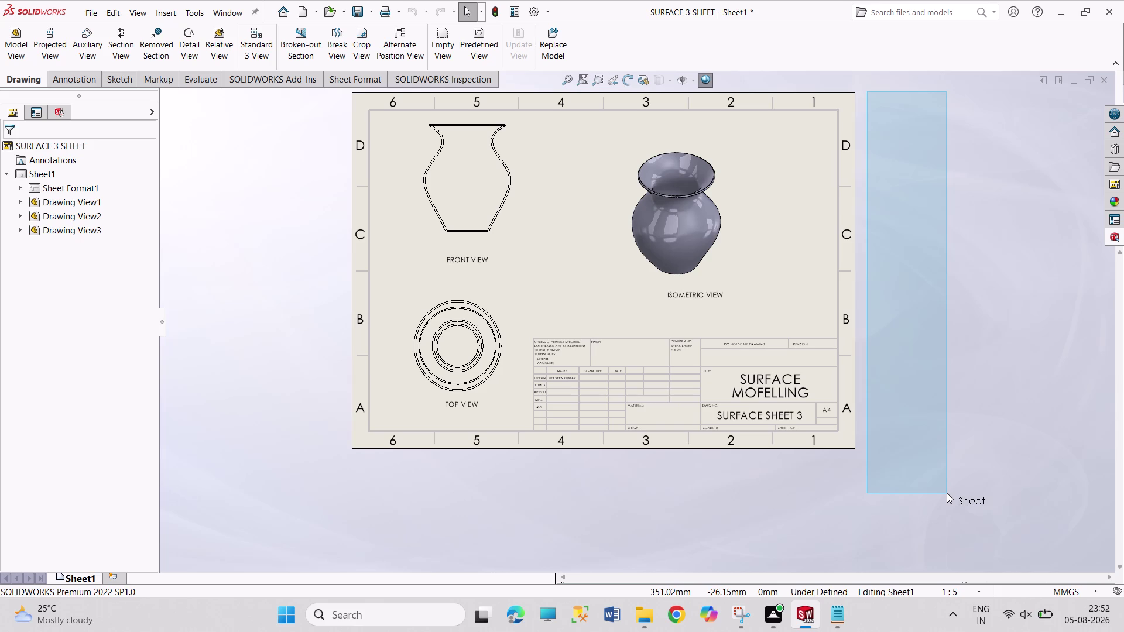
click(635, 627)
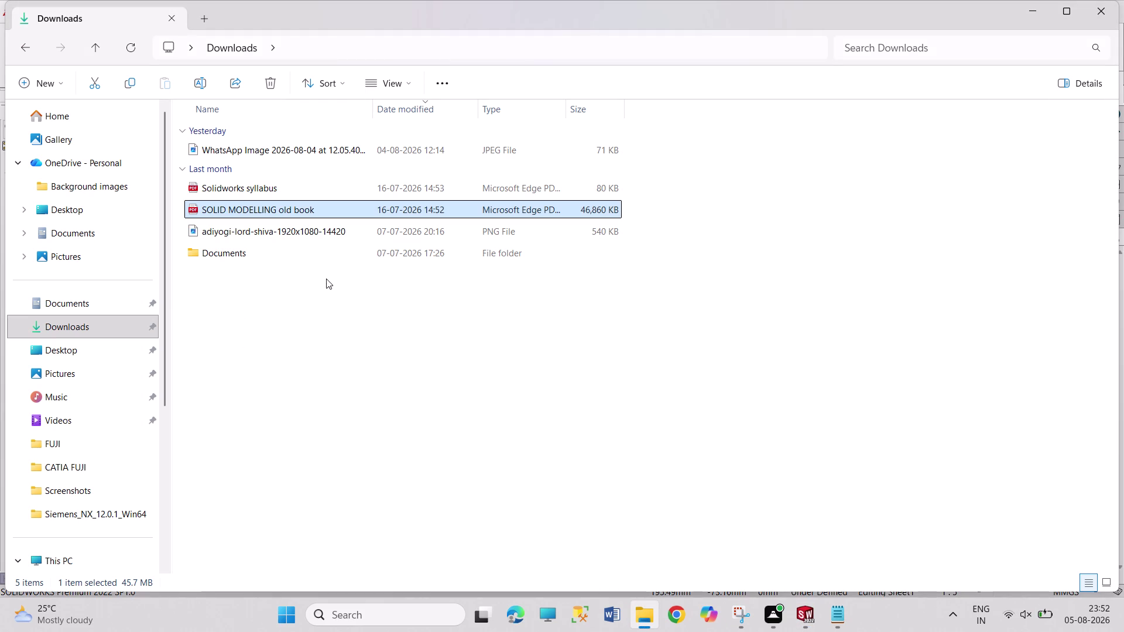
click(78, 354)
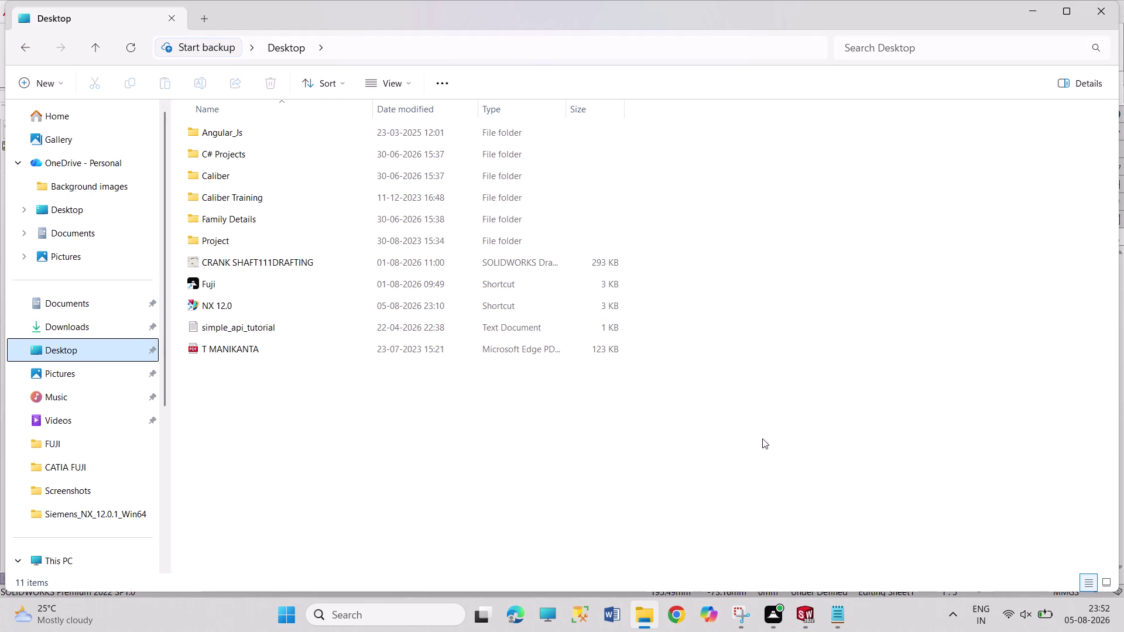
click(810, 617)
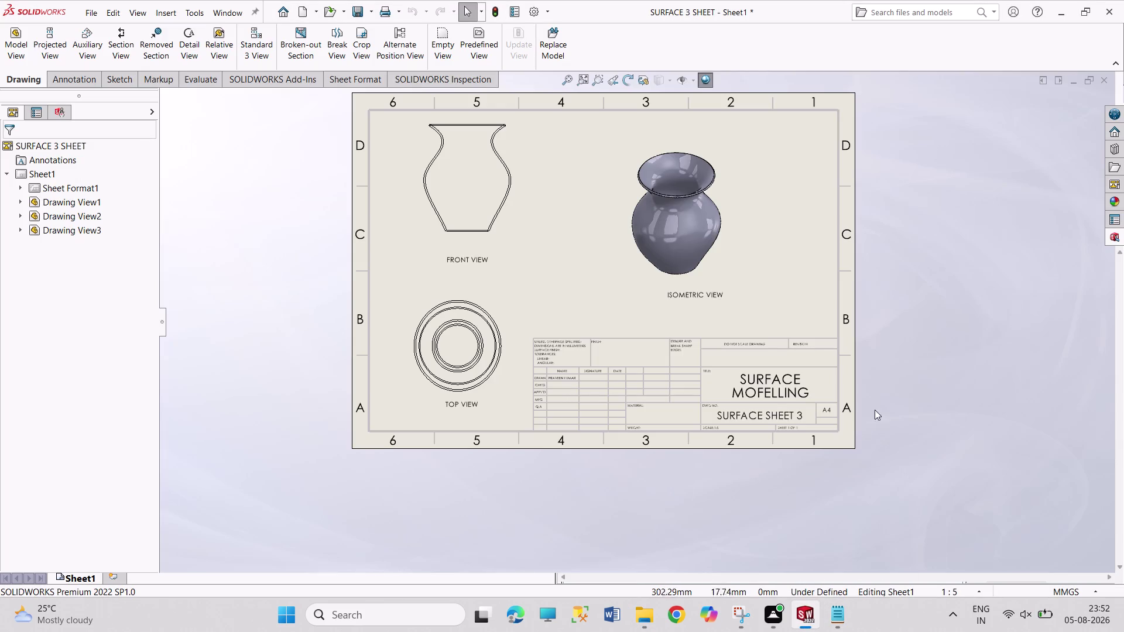
drag(929, 199, 1011, 448)
drag(889, 159, 942, 459)
drag(864, 81, 946, 520)
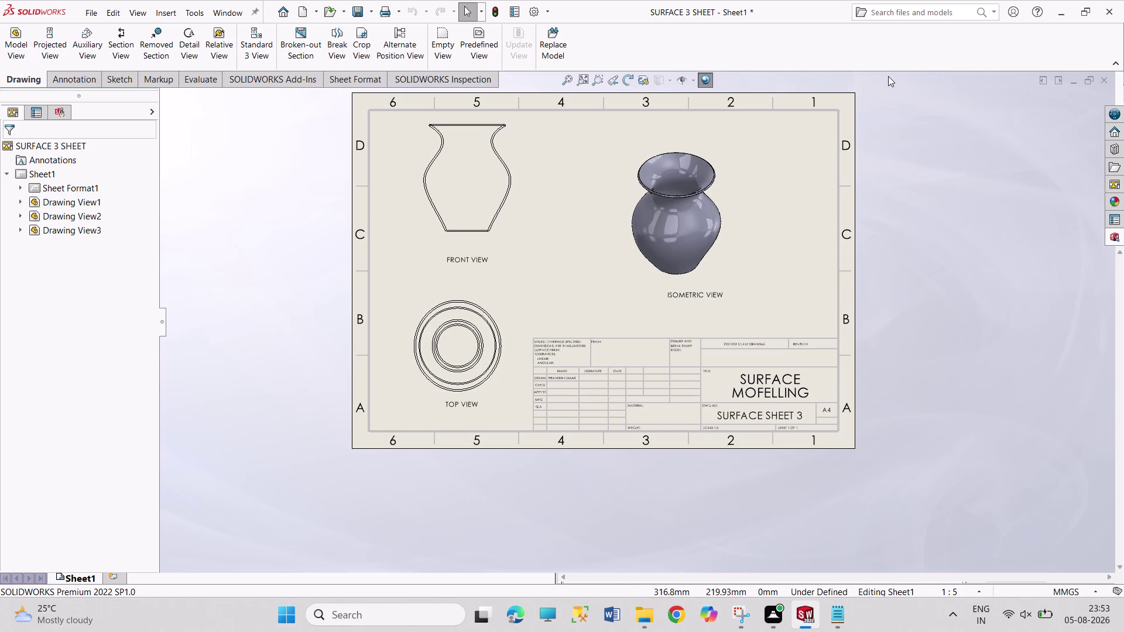
drag(886, 76, 958, 446)
drag(869, 82, 869, 83)
drag(869, 83, 946, 504)
drag(878, 78, 907, 328)
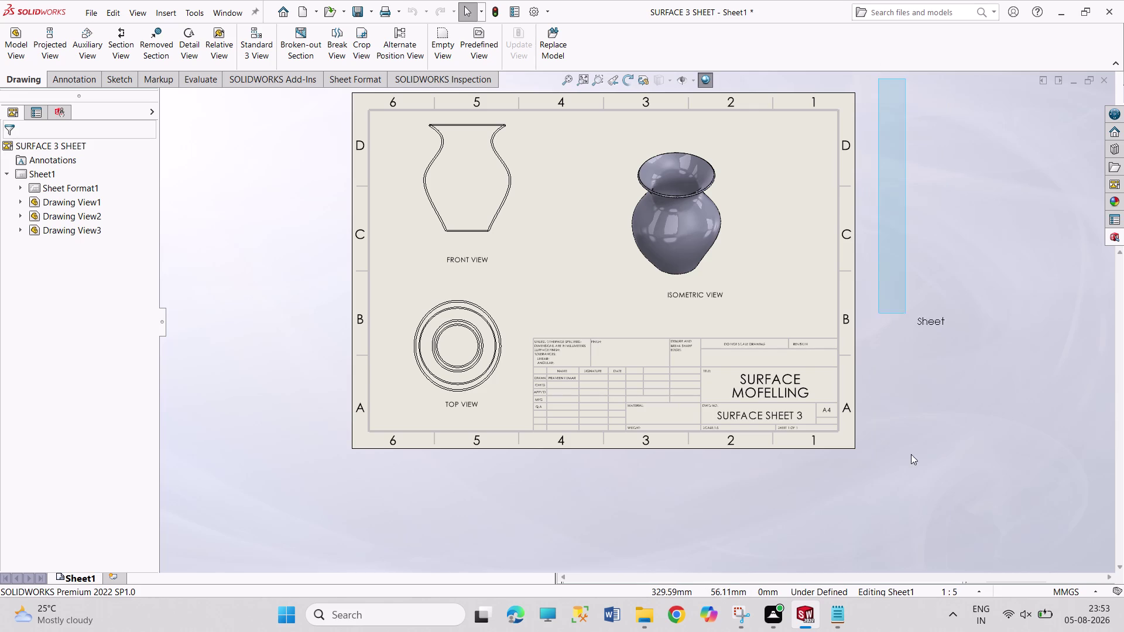
drag(907, 329, 913, 610)
drag(867, 79, 955, 536)
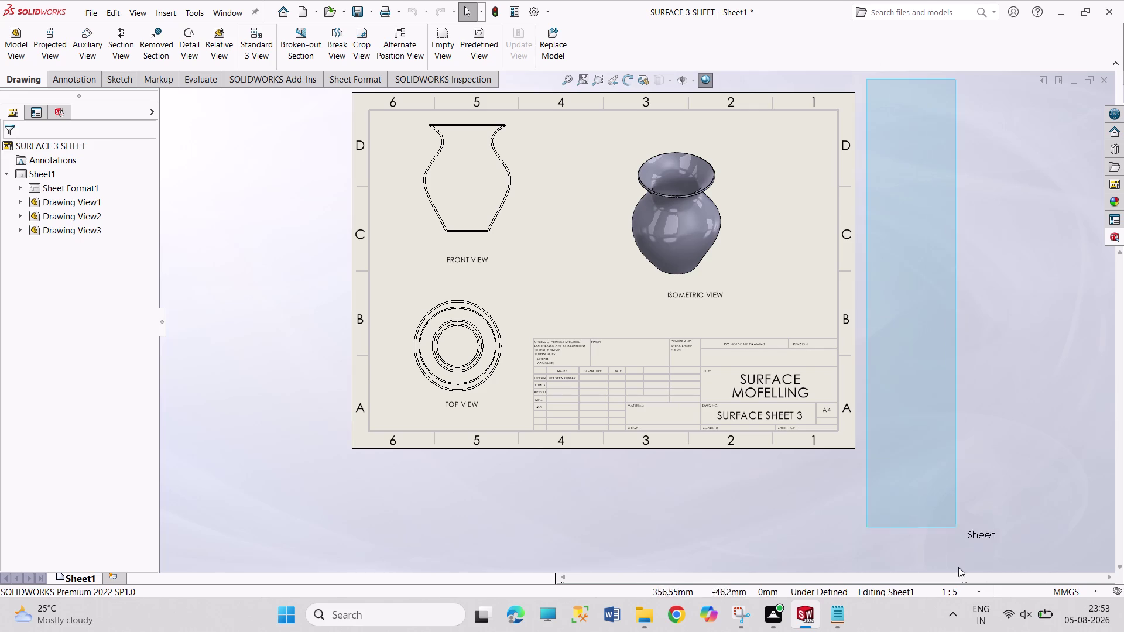
drag(956, 537, 960, 567)
drag(872, 86, 934, 518)
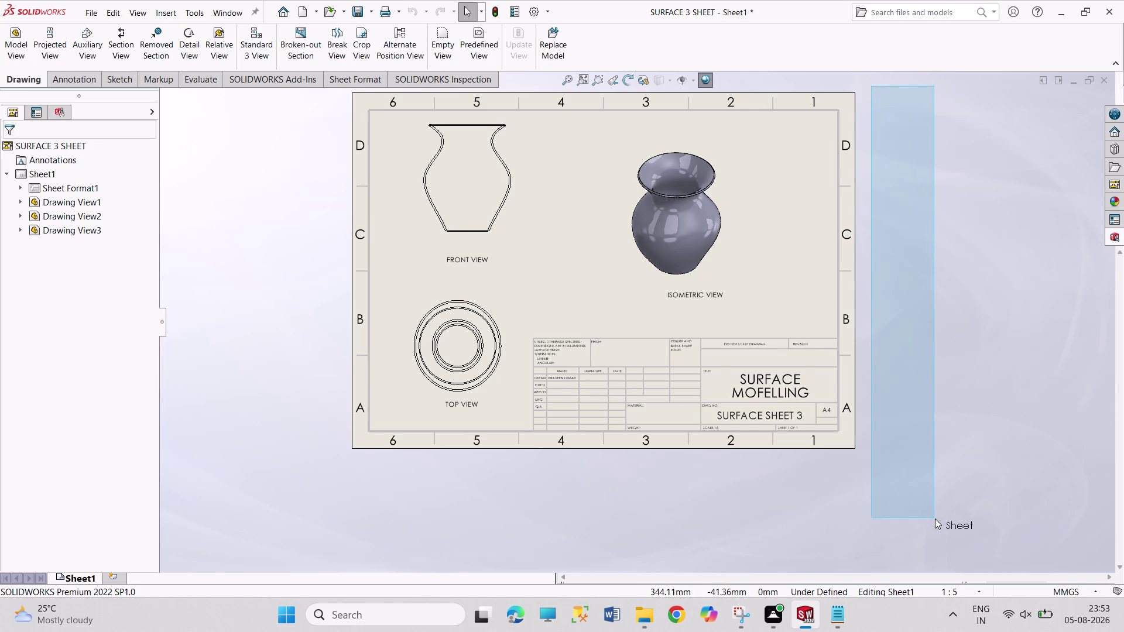
drag(935, 519, 935, 519)
drag(867, 79, 940, 453)
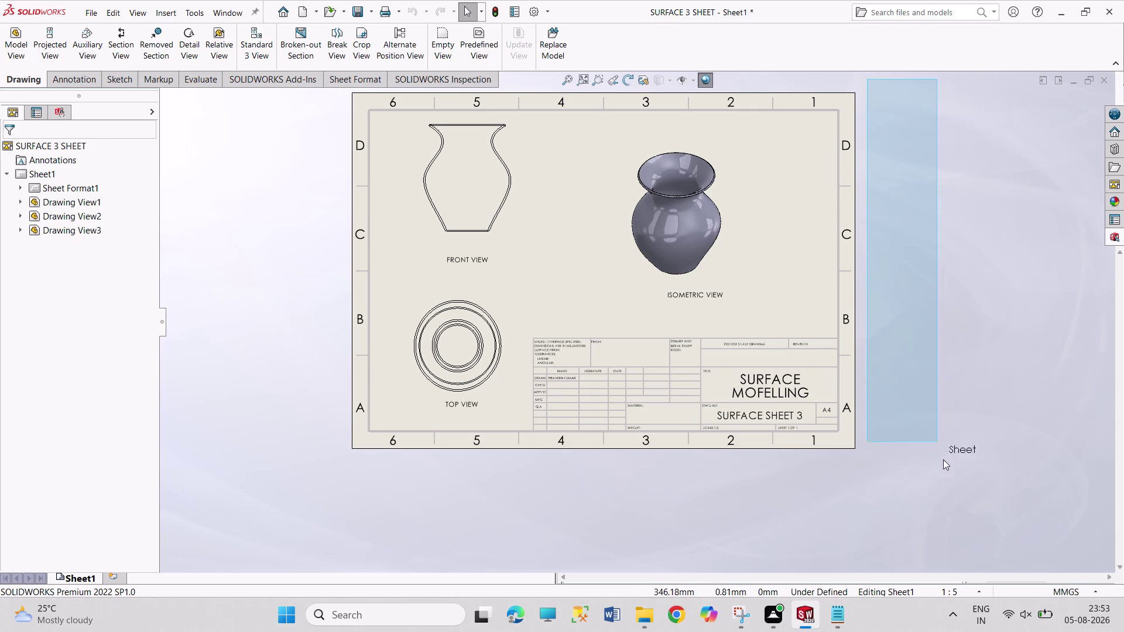
drag(939, 453, 947, 498)
drag(878, 80, 982, 415)
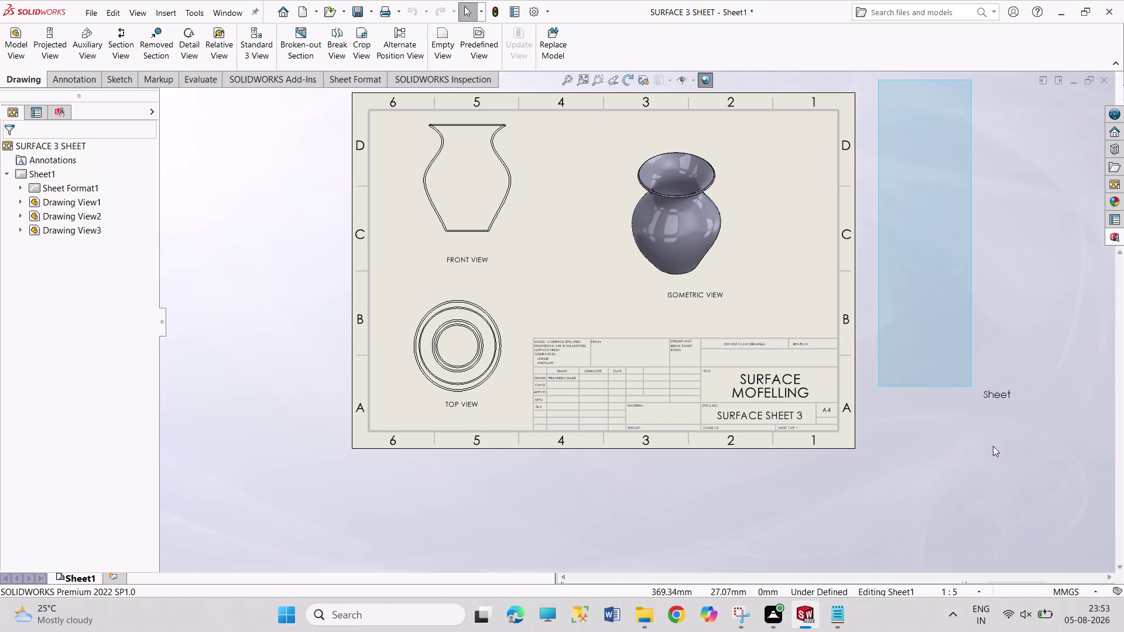
drag(982, 415, 1005, 509)
drag(872, 82, 948, 496)
drag(866, 76, 880, 204)
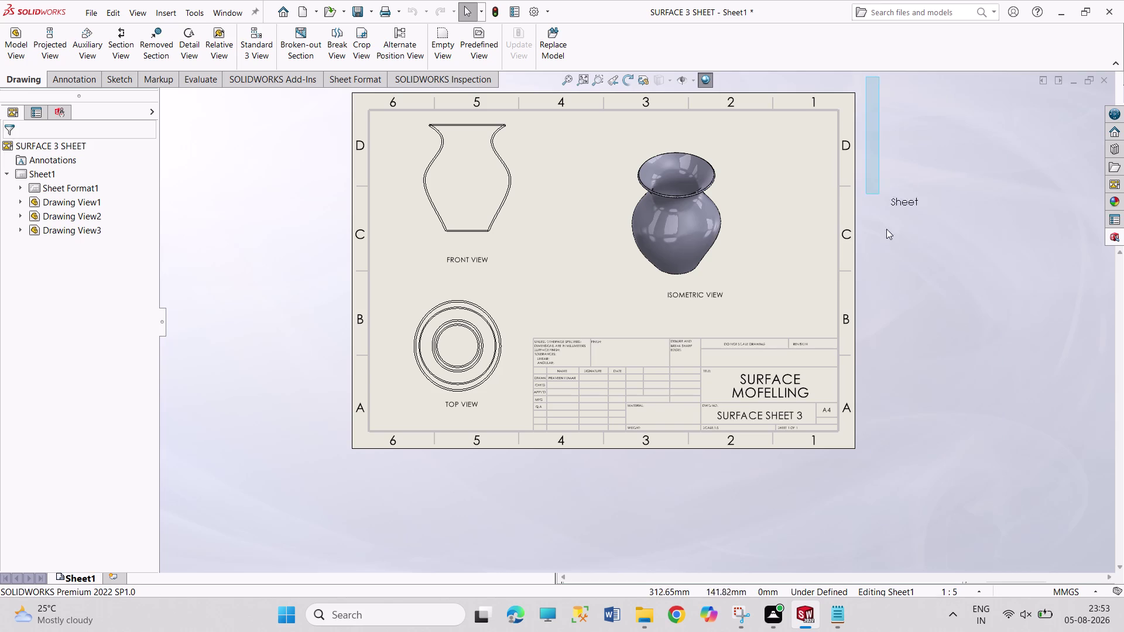
drag(881, 205, 310, 494)
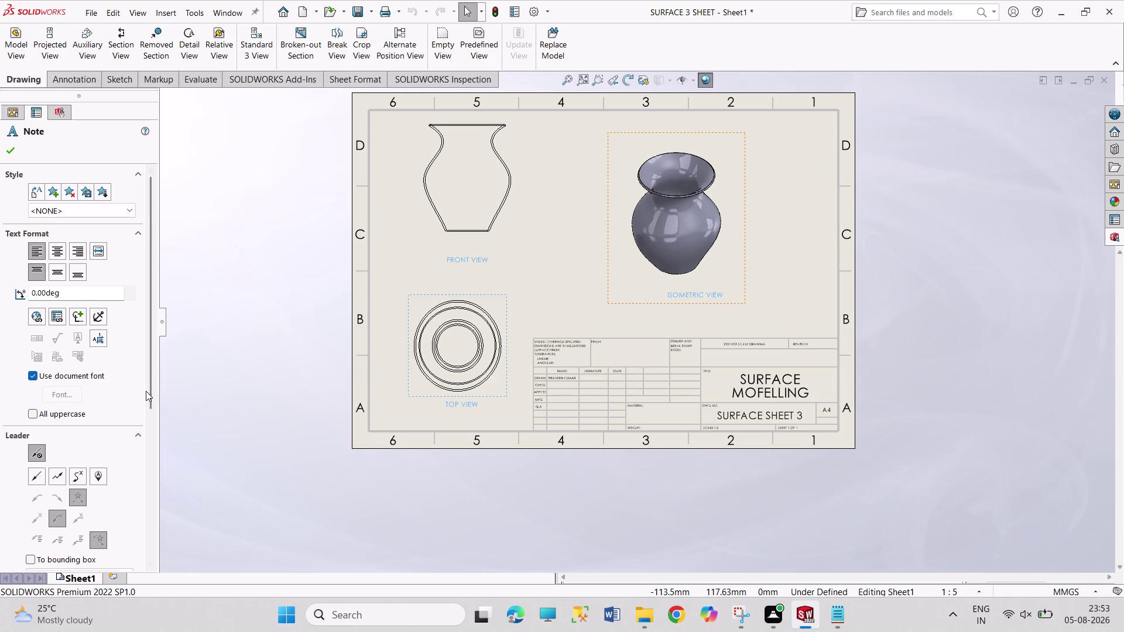
Close the Note PropertyManager without adding text and box-select across the sheet.
drag(152, 393, 141, 506)
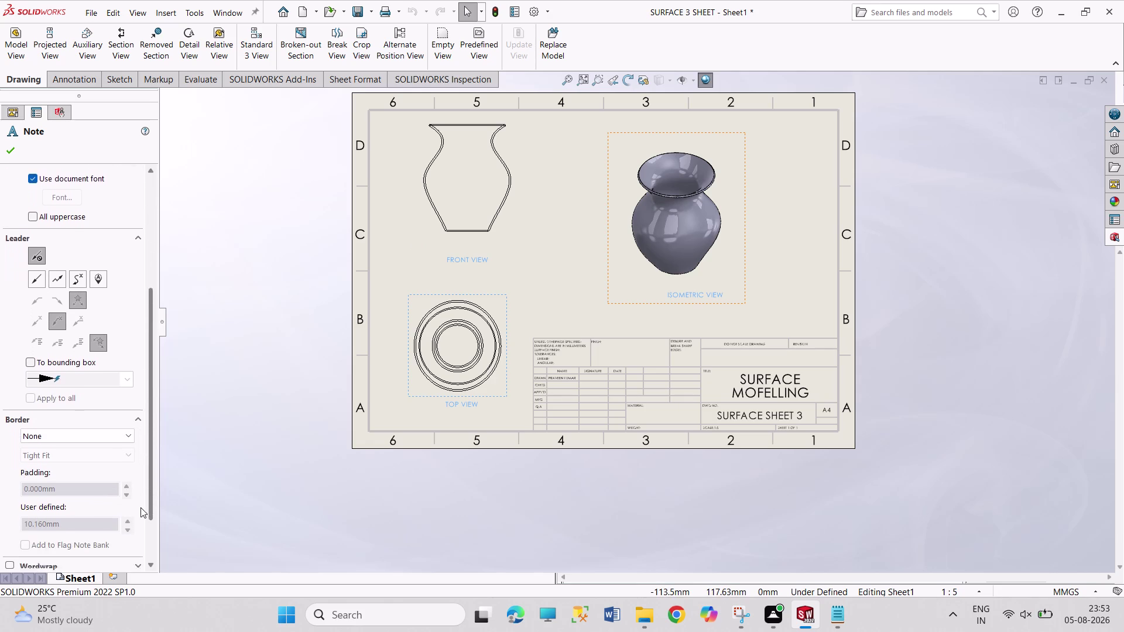
drag(141, 507, 136, 555)
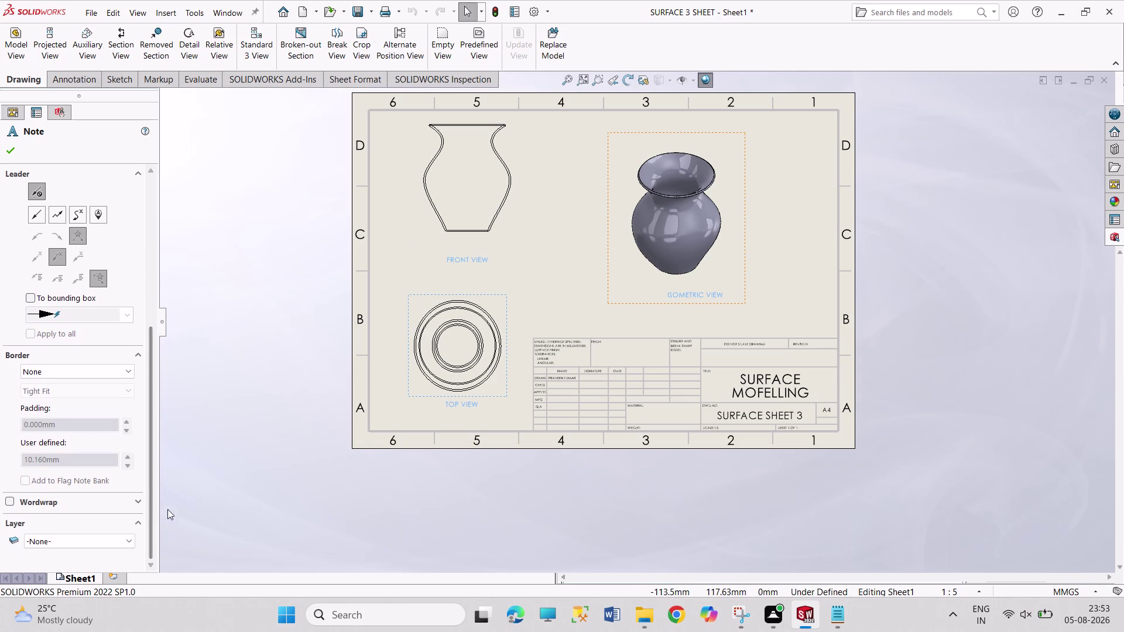
click(251, 154)
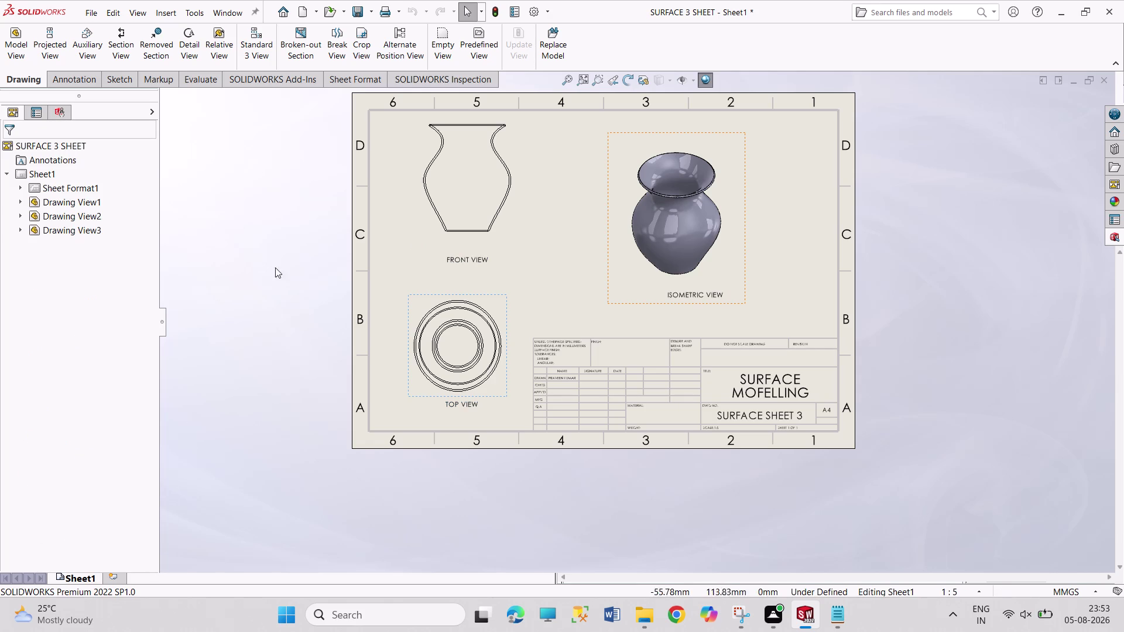
drag(241, 138, 382, 313)
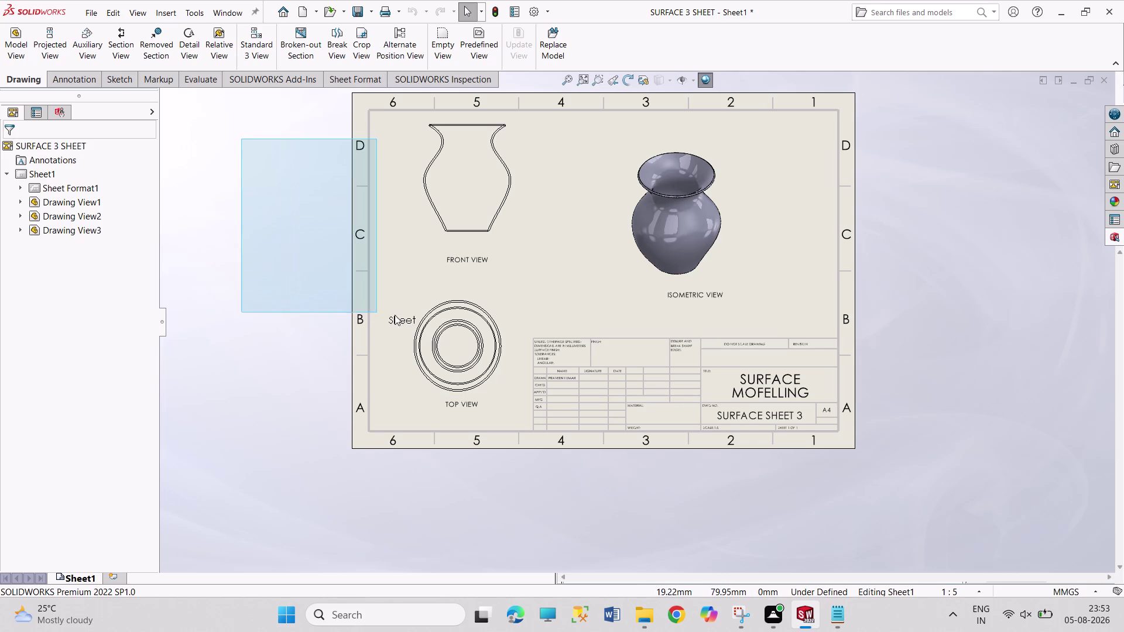
drag(382, 313, 922, 480)
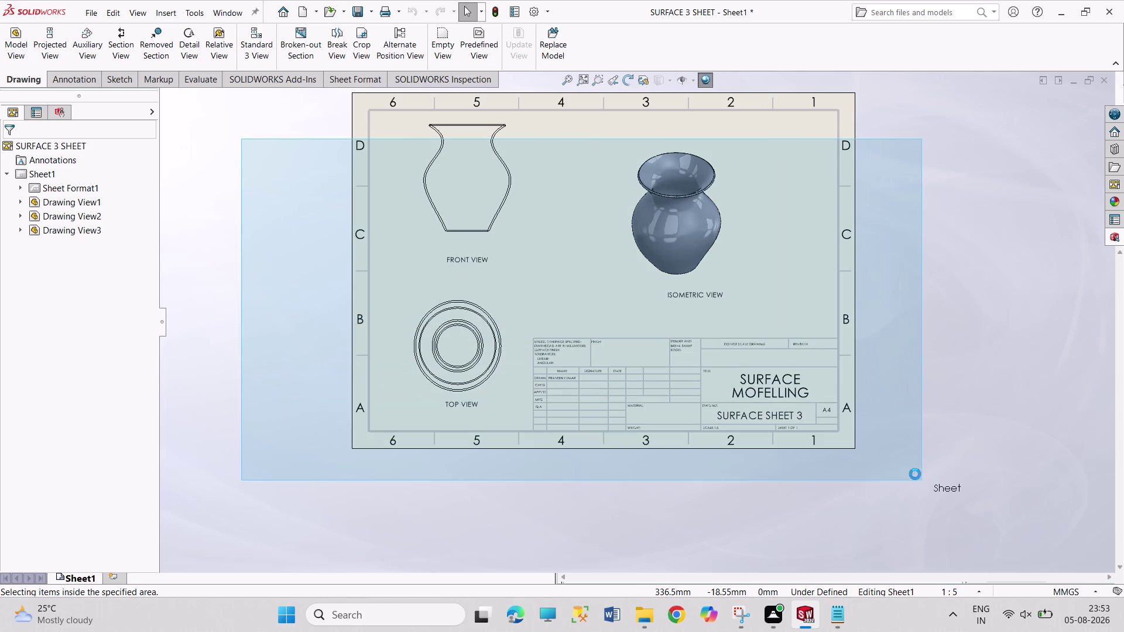
click(14, 150)
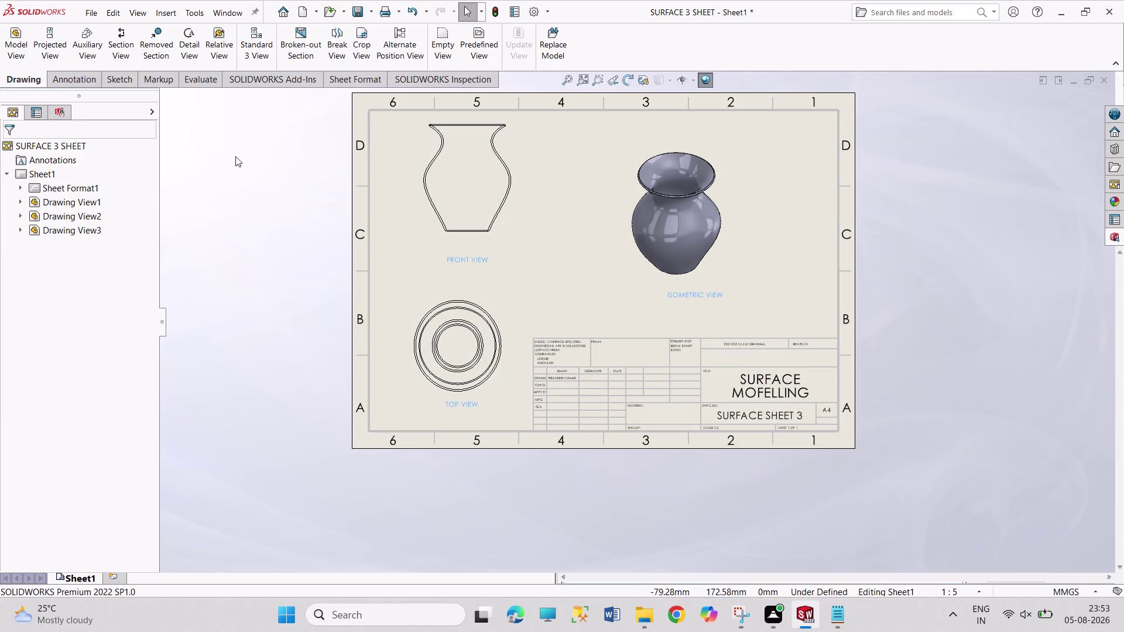
drag(189, 100, 302, 245)
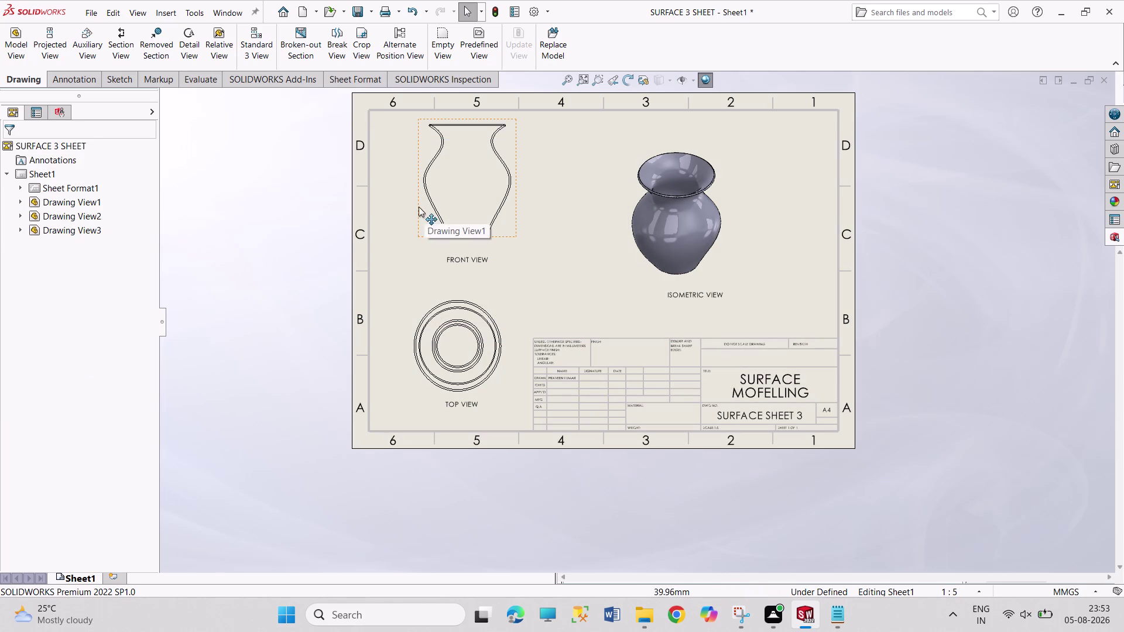
Open and close the front view's properties twice without changes.
click(417, 208)
click(305, 233)
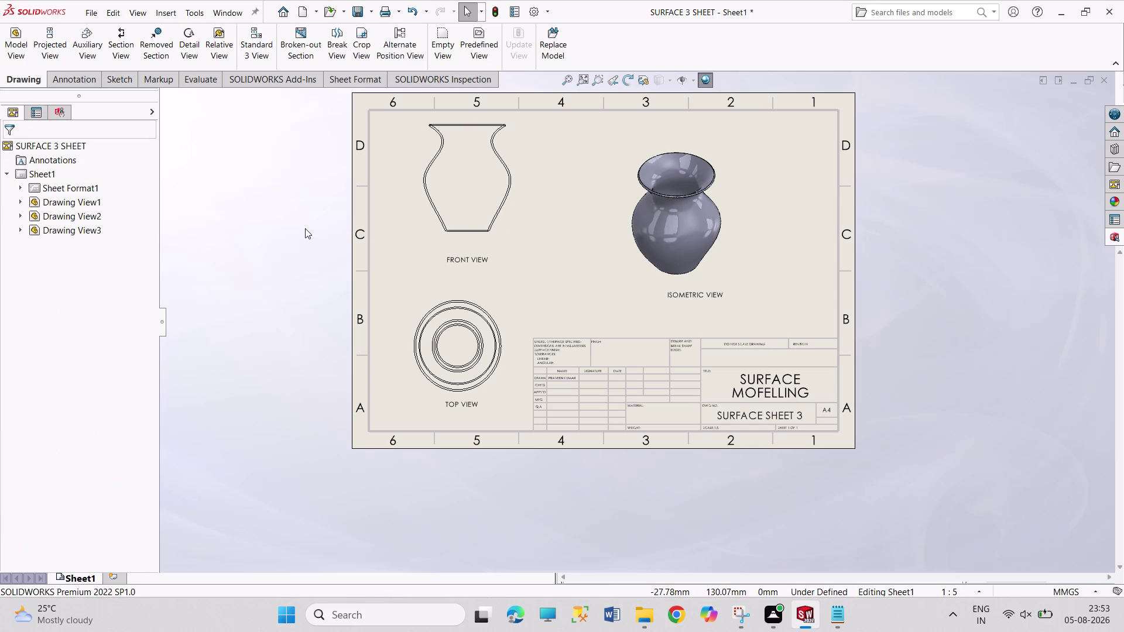
click(421, 223)
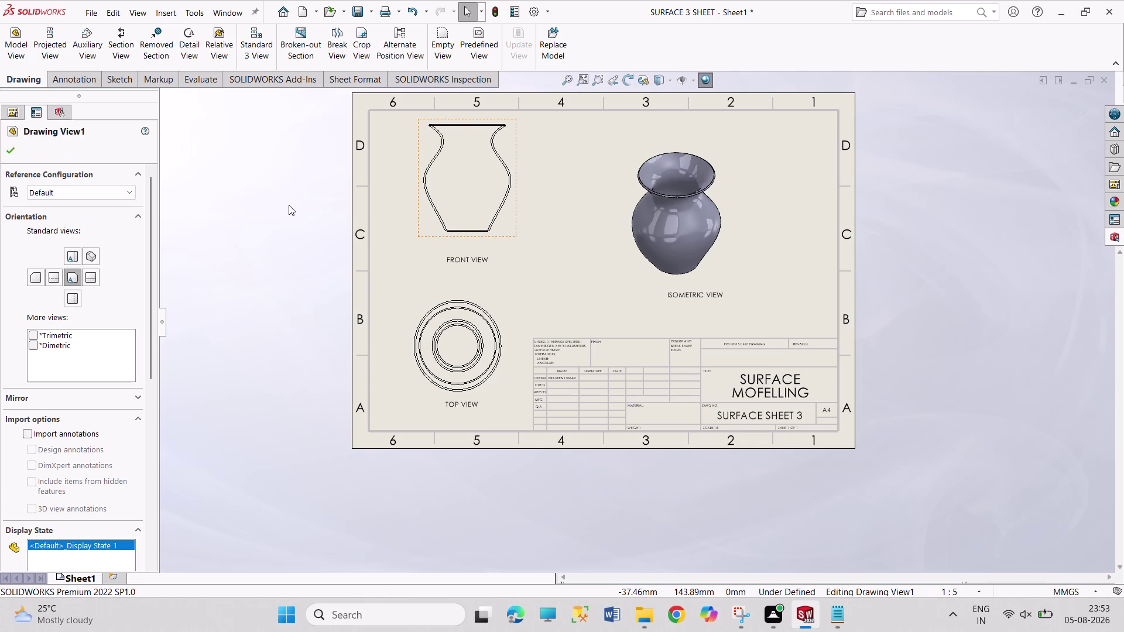
click(289, 204)
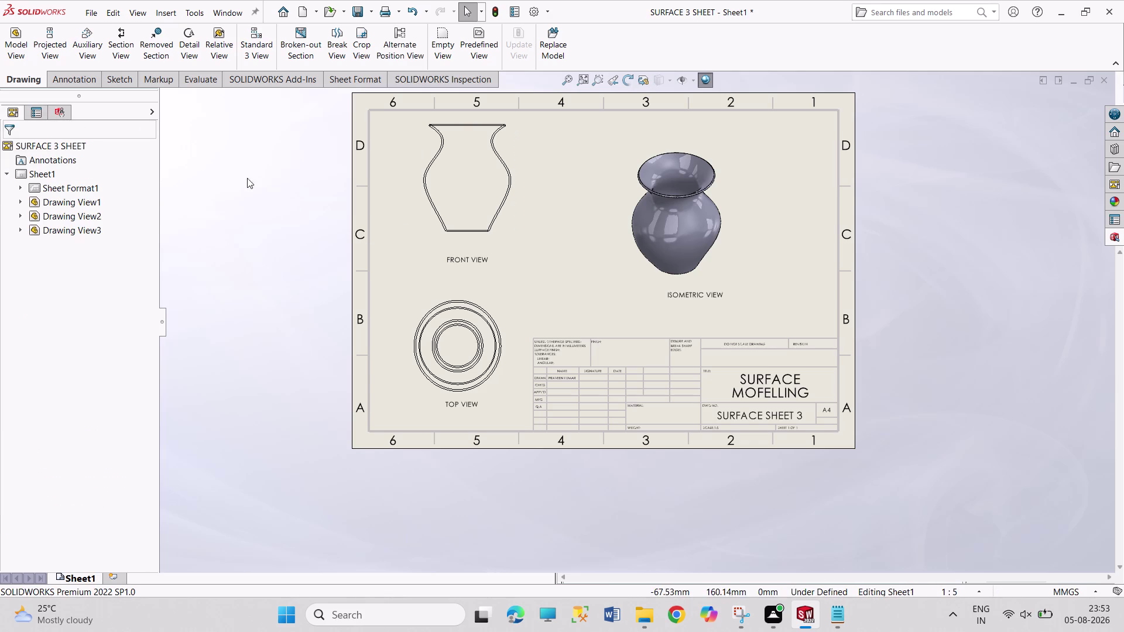
click(420, 228)
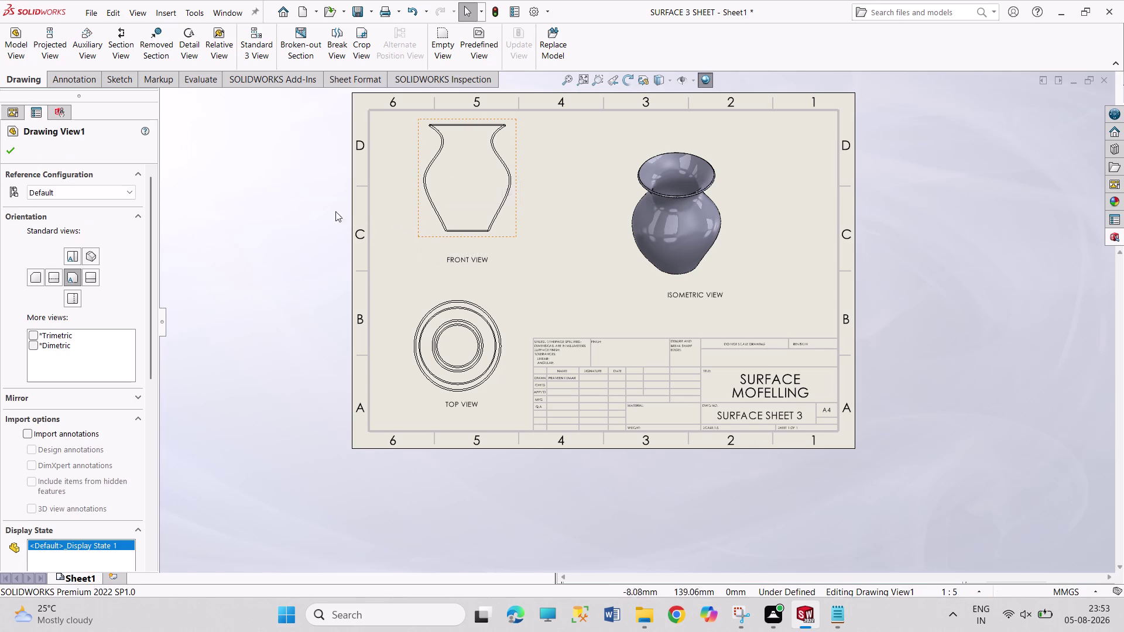
click(298, 198)
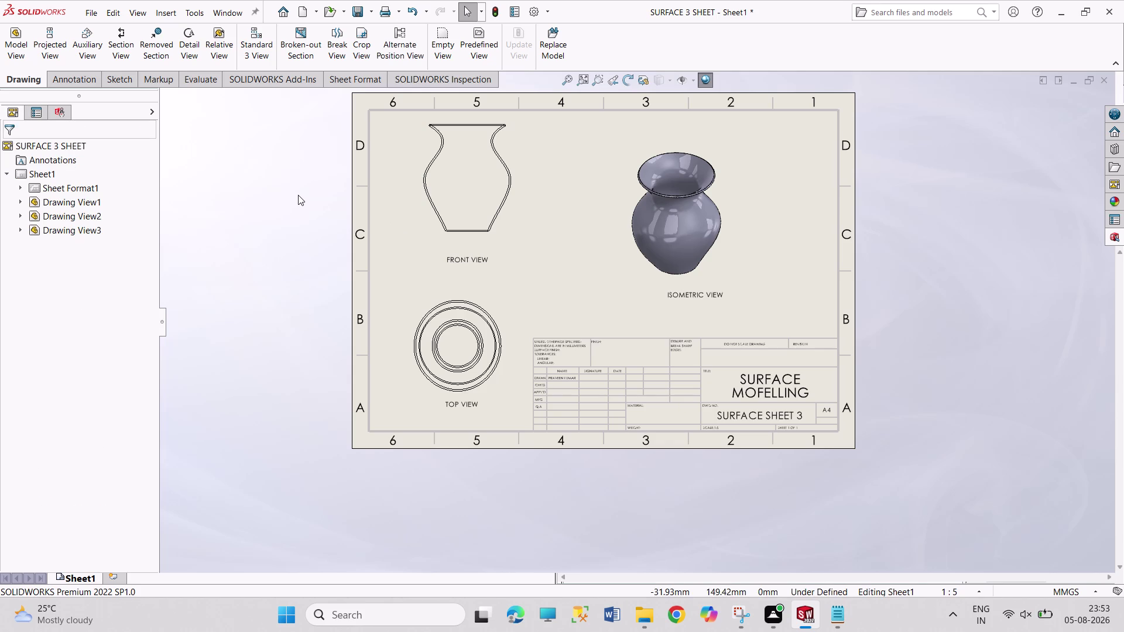
Save the SURFACE 3 SHEET drawing and bring up the sheet's shortcut menu.
click(364, 10)
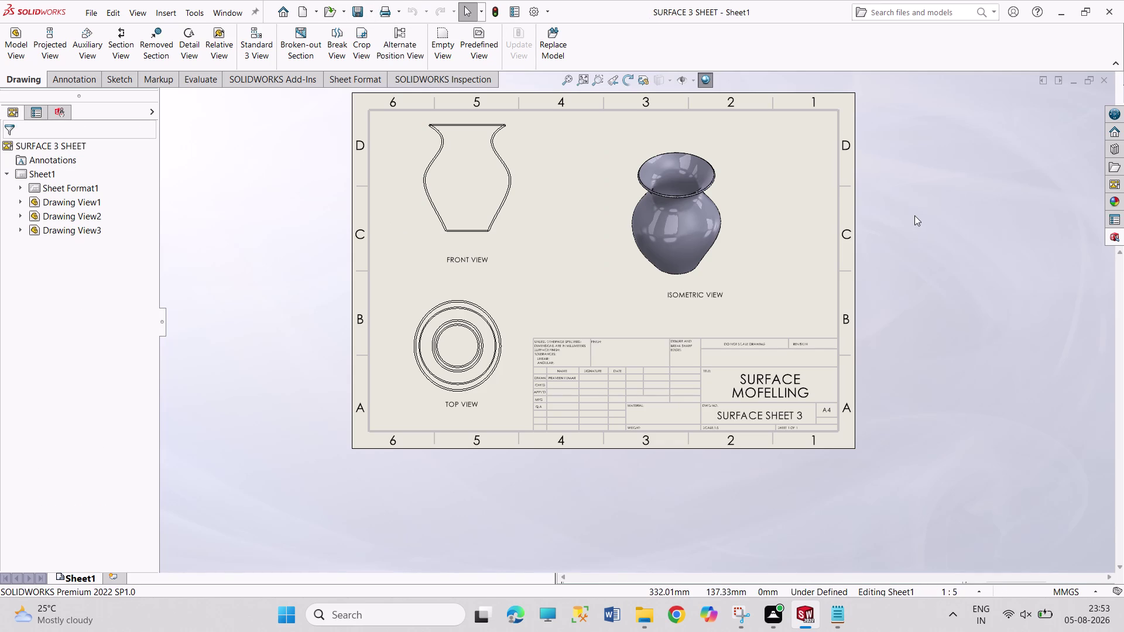
drag(868, 84, 915, 410)
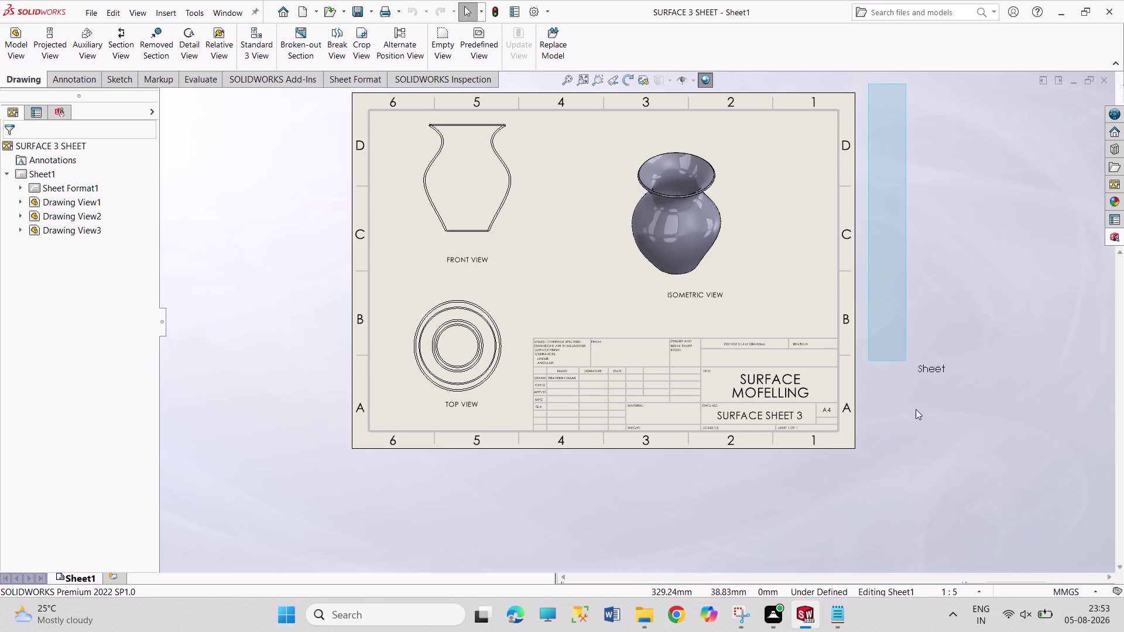
drag(915, 410, 930, 461)
drag(873, 82, 906, 254)
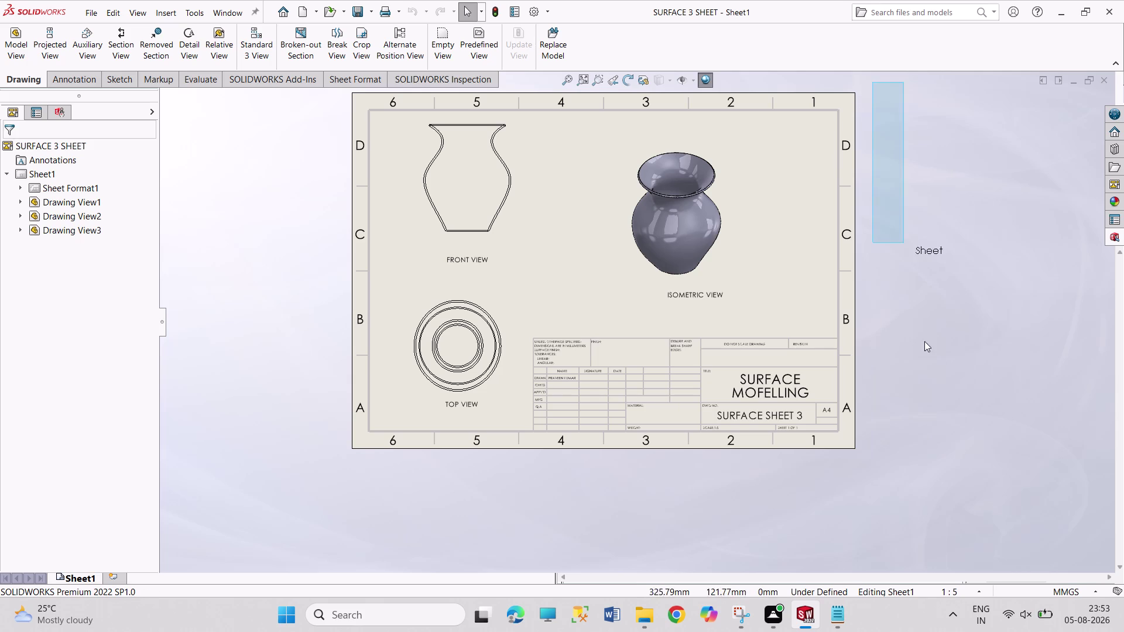
drag(906, 254, 951, 464)
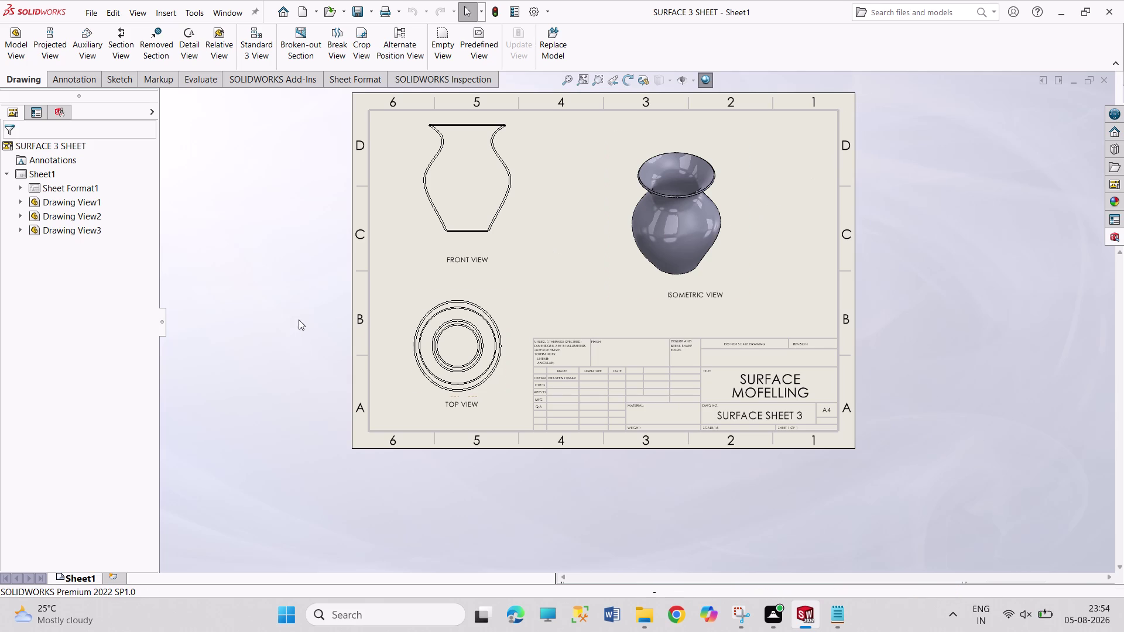
right_click(276, 277)
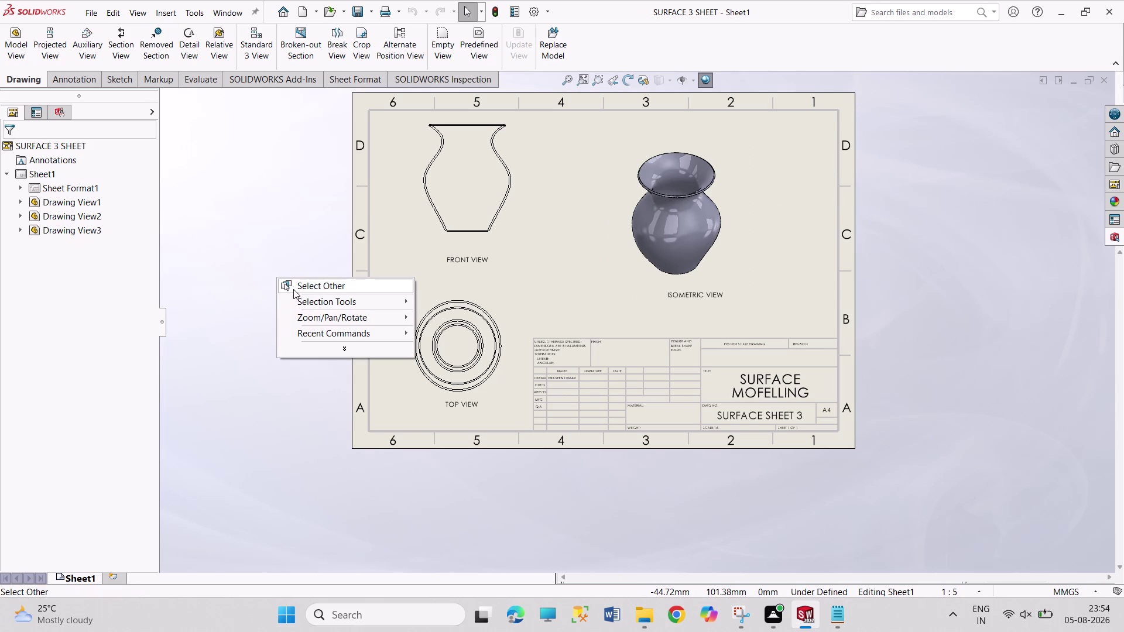
click(311, 302)
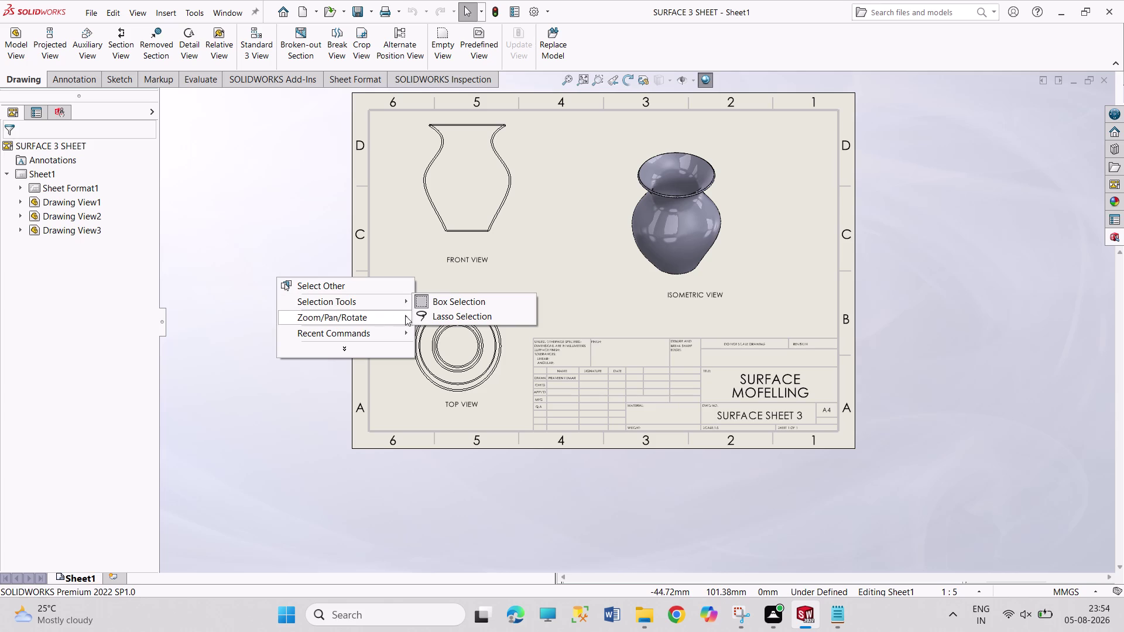
click(421, 318)
drag(210, 268, 243, 273)
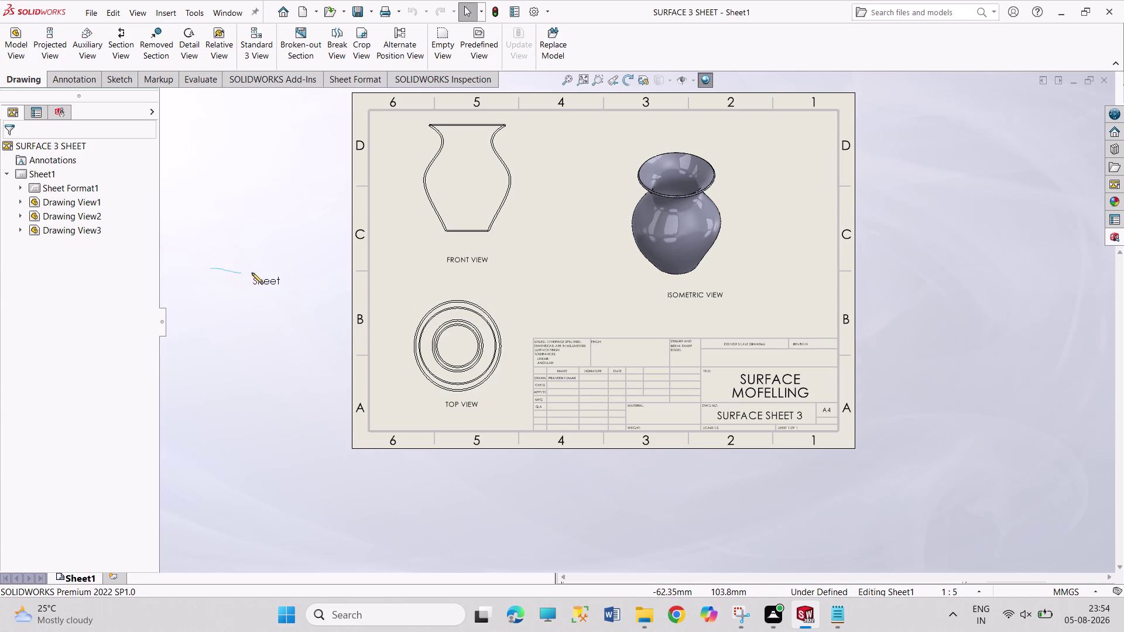
drag(243, 273, 302, 301)
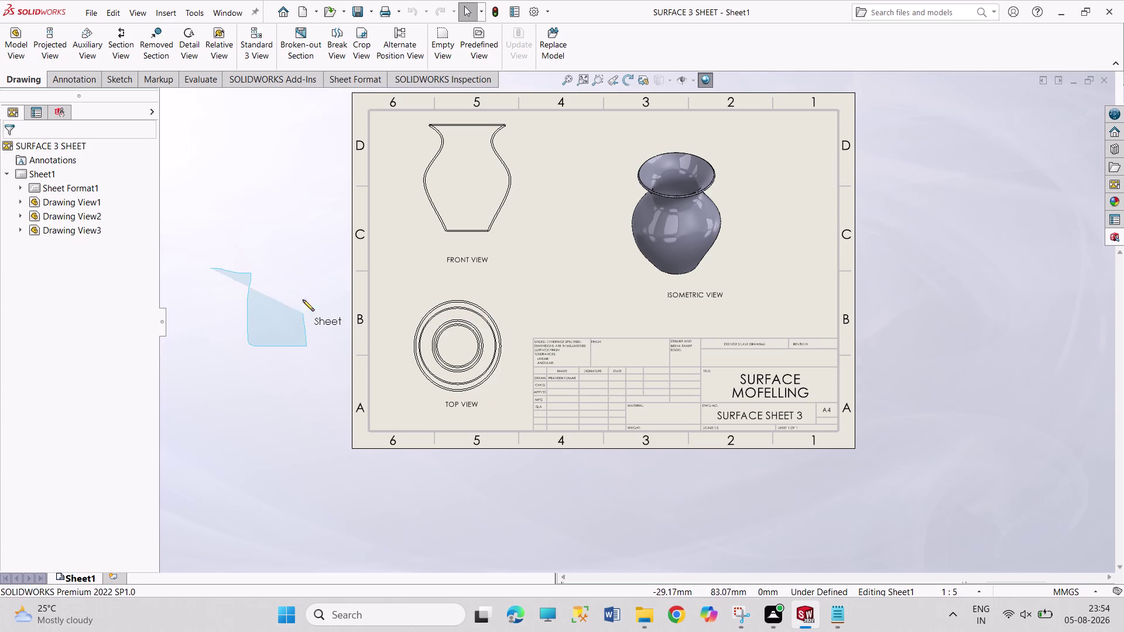
drag(302, 300, 317, 317)
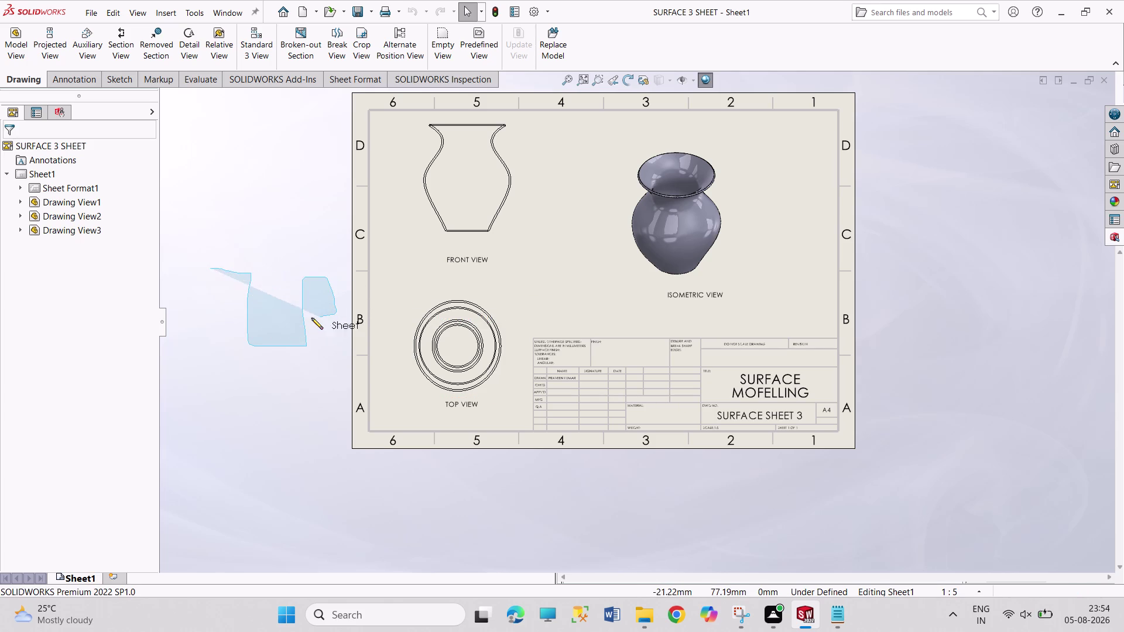
drag(317, 317, 284, 315)
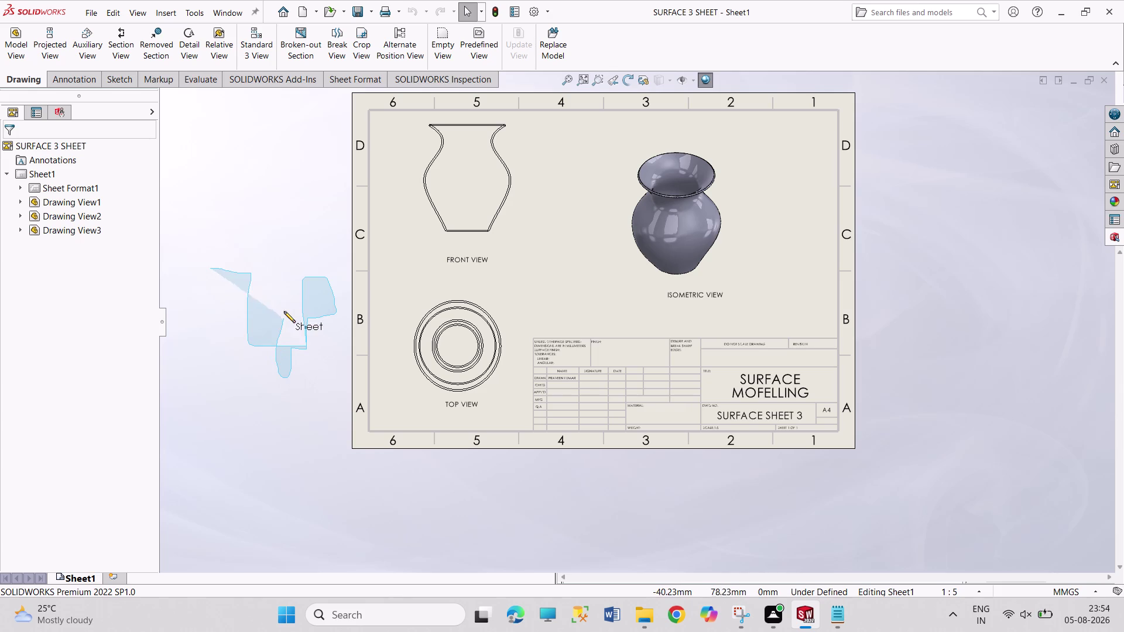
drag(284, 316, 266, 316)
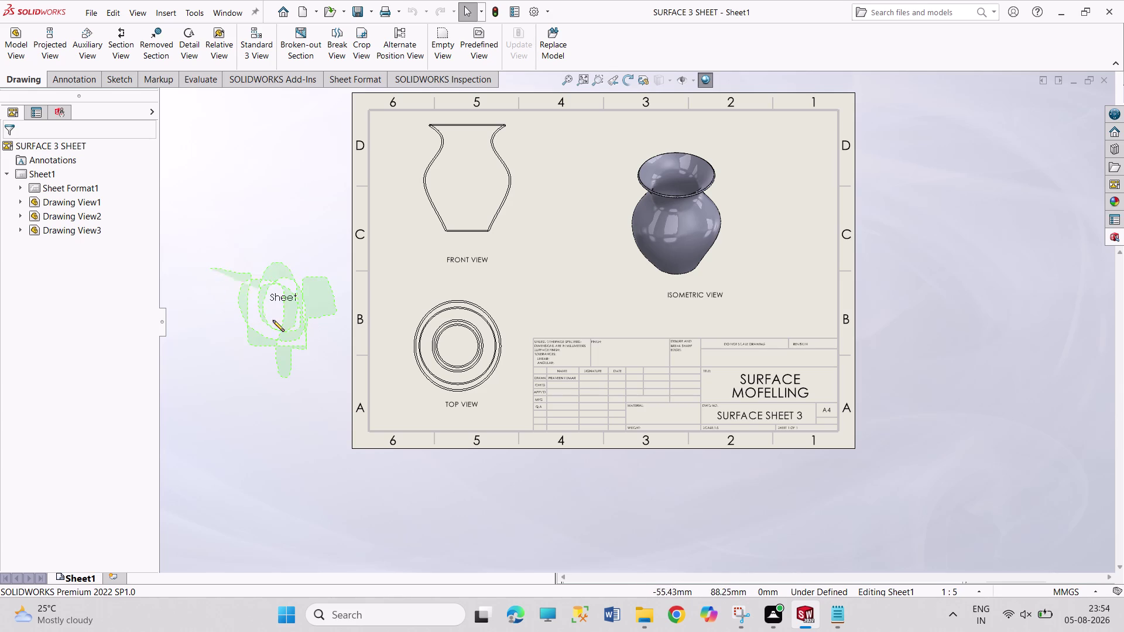
drag(266, 316, 295, 297)
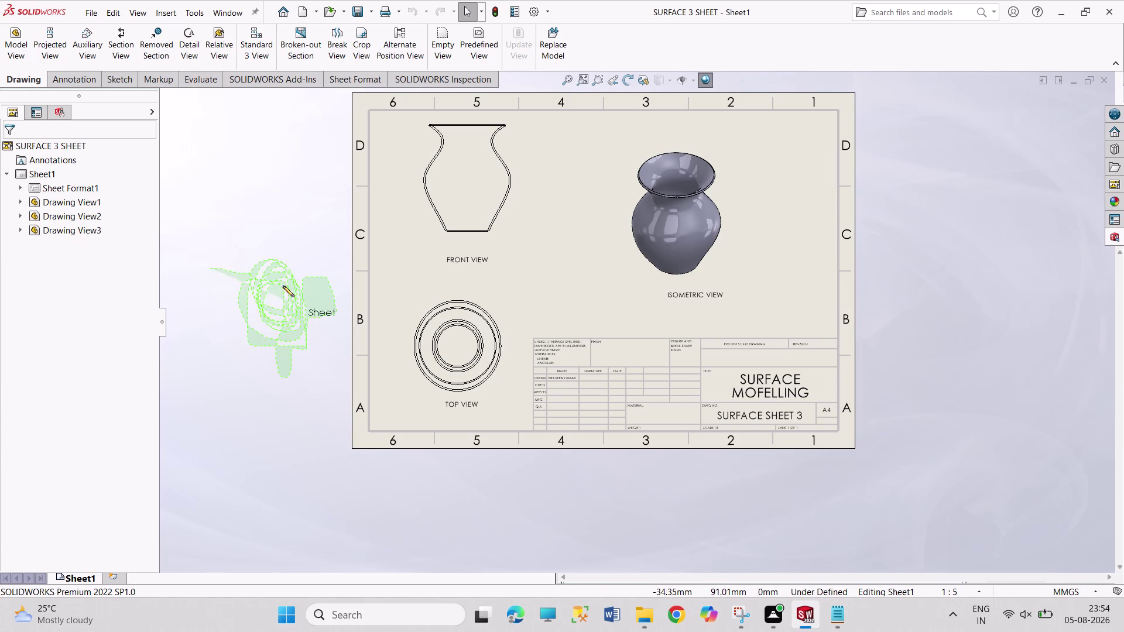
drag(295, 297, 251, 307)
right_click(254, 310)
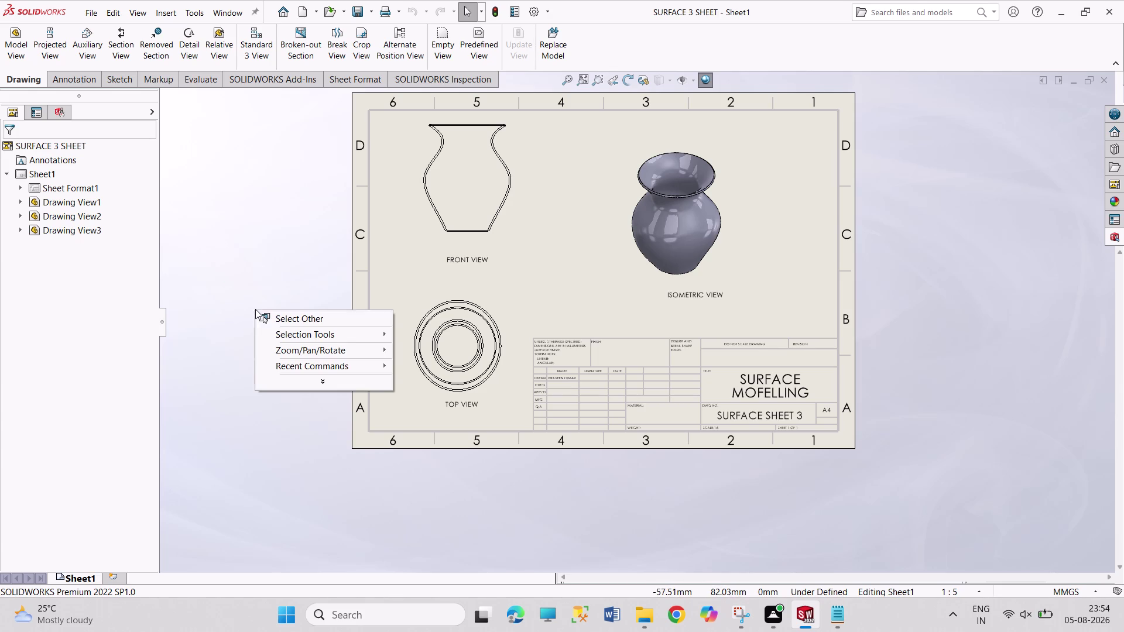
click(276, 334)
click(406, 333)
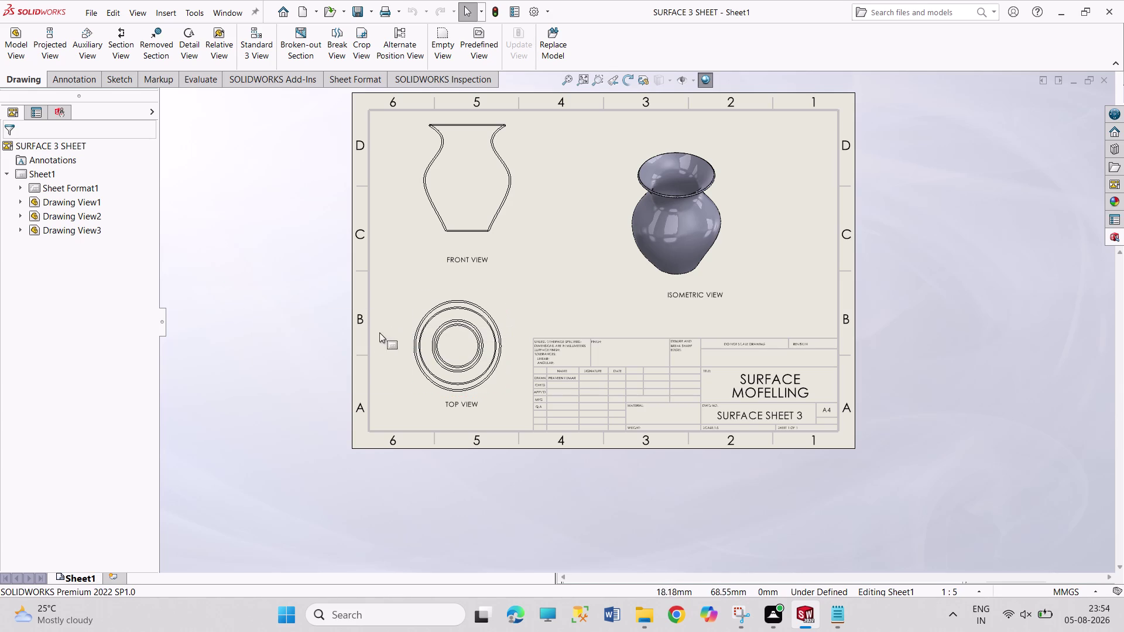
right_click(275, 321)
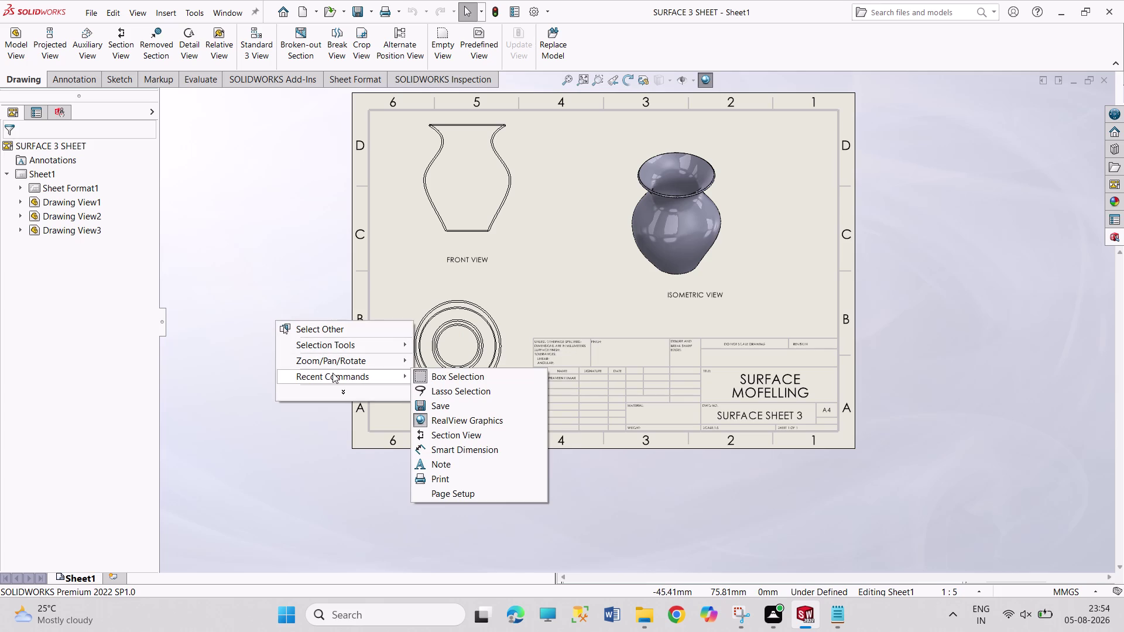
Box-select over empty space beside the sheet, leaving the three views unchanged.
click(214, 190)
drag(215, 190, 339, 327)
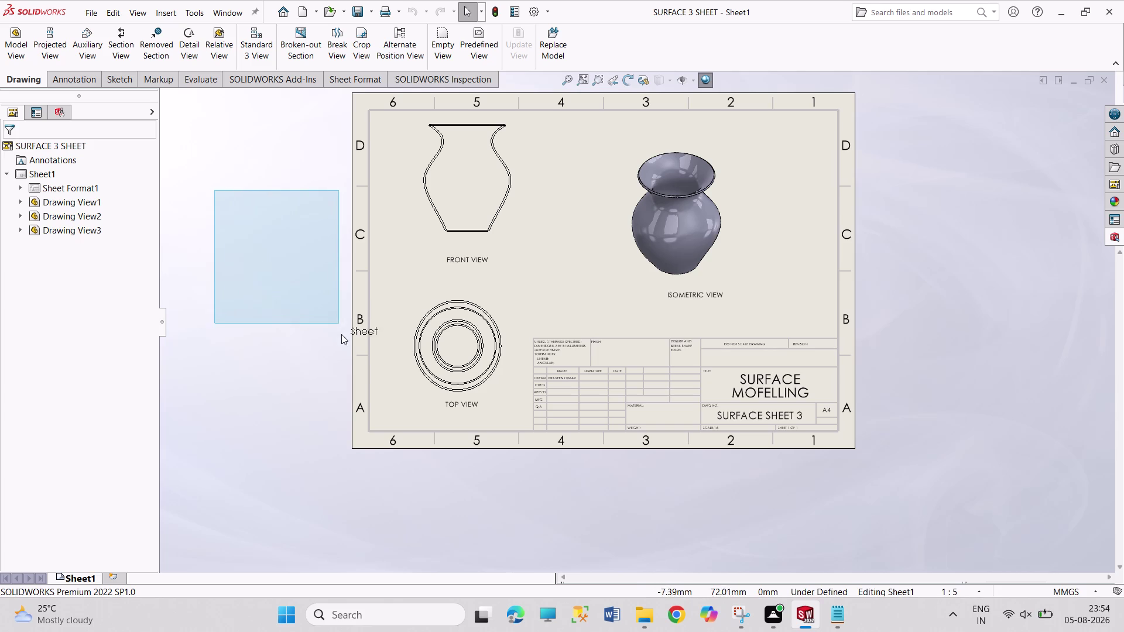
drag(339, 328, 346, 346)
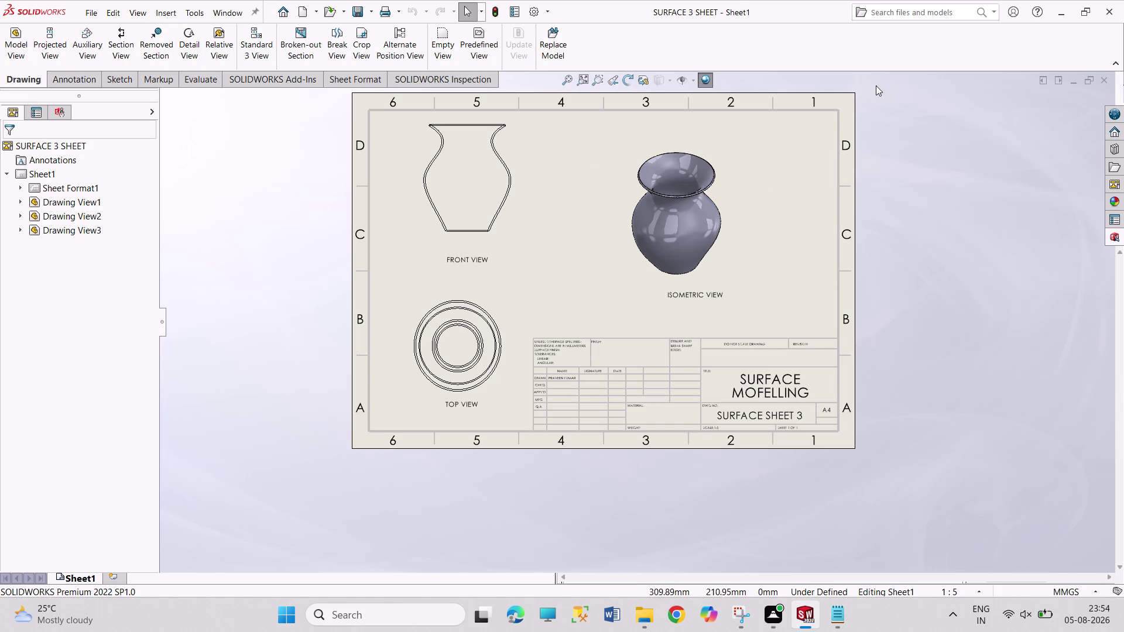
drag(872, 78, 965, 434)
drag(868, 78, 980, 491)
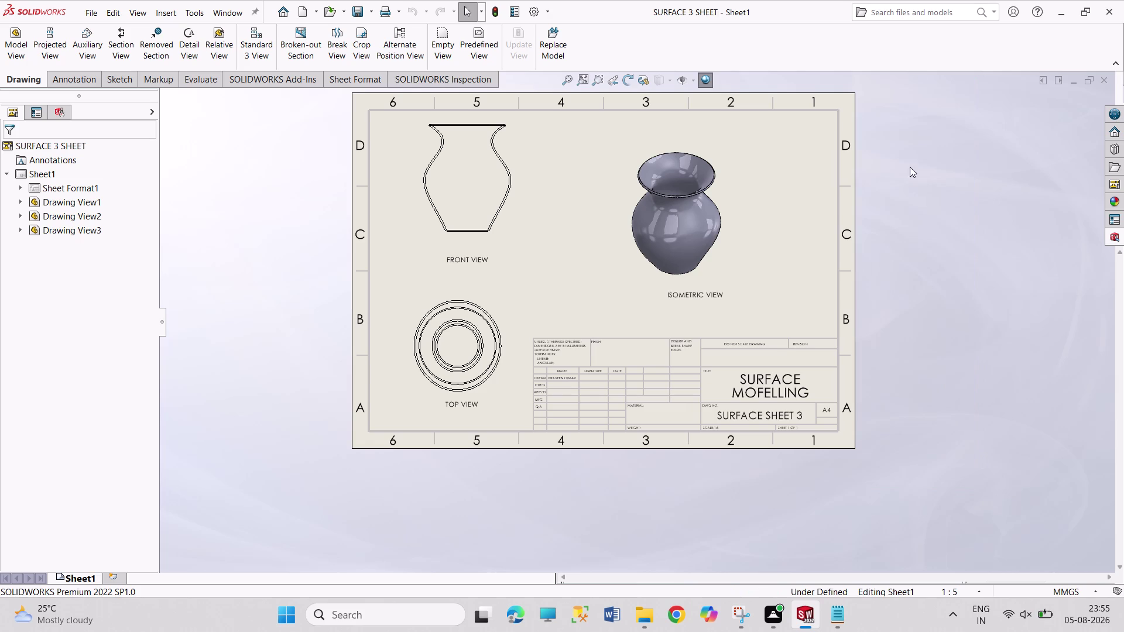
Box-select beside the sheet, then open the Window menu listing SURFACE 3 and SURFACE 3 SHEET.
drag(873, 81, 1035, 484)
drag(872, 85, 1028, 501)
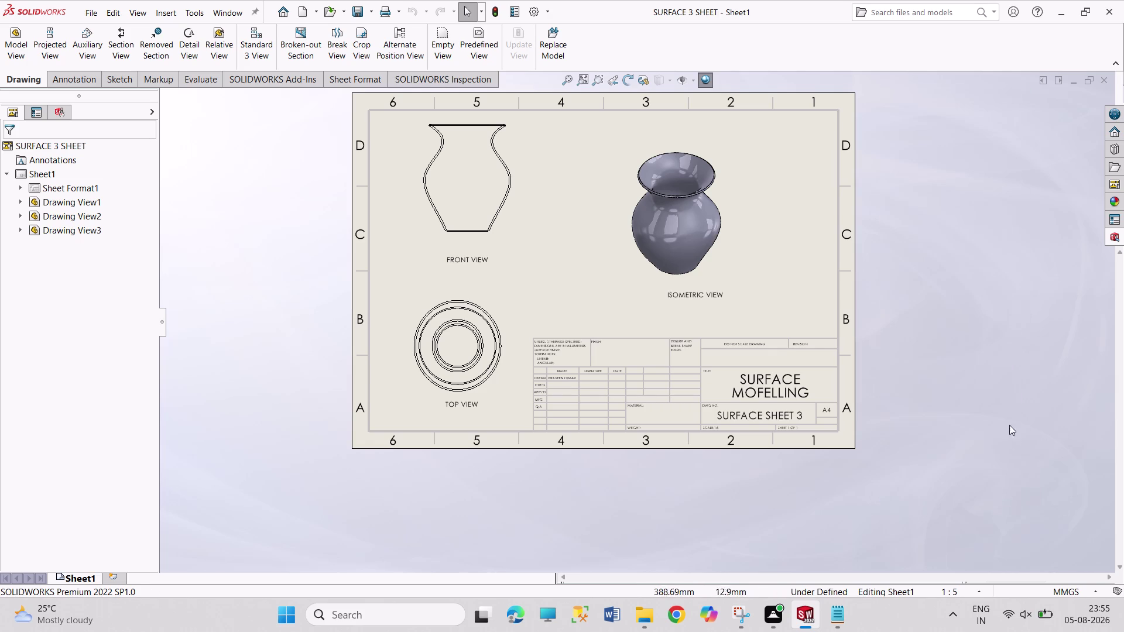
drag(985, 284, 1046, 379)
drag(876, 84, 1039, 517)
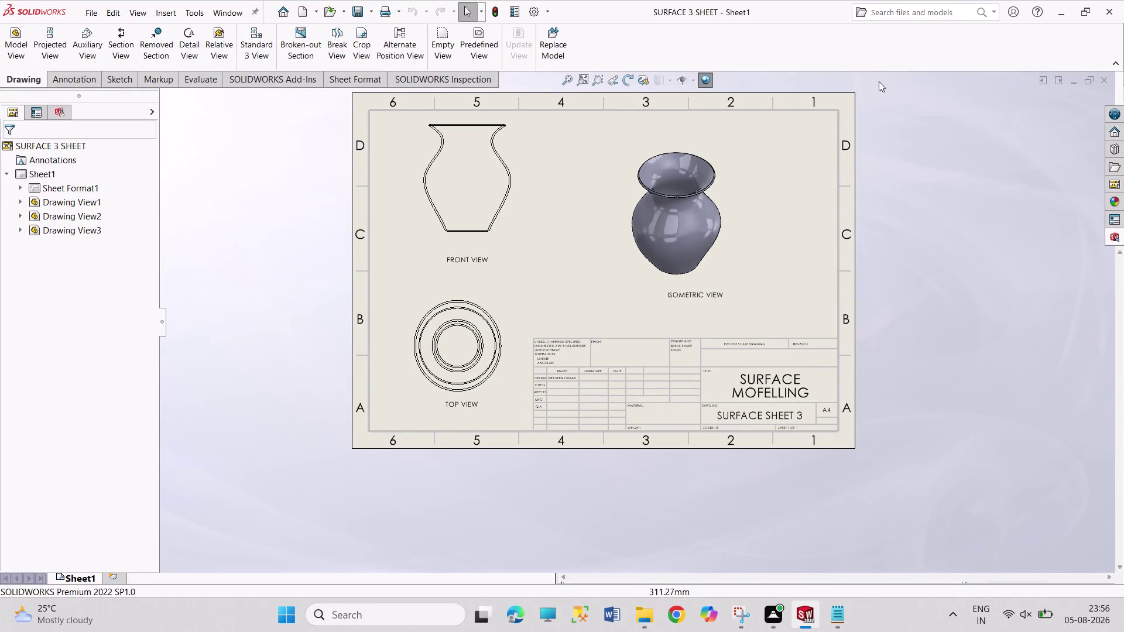
drag(878, 81, 1047, 527)
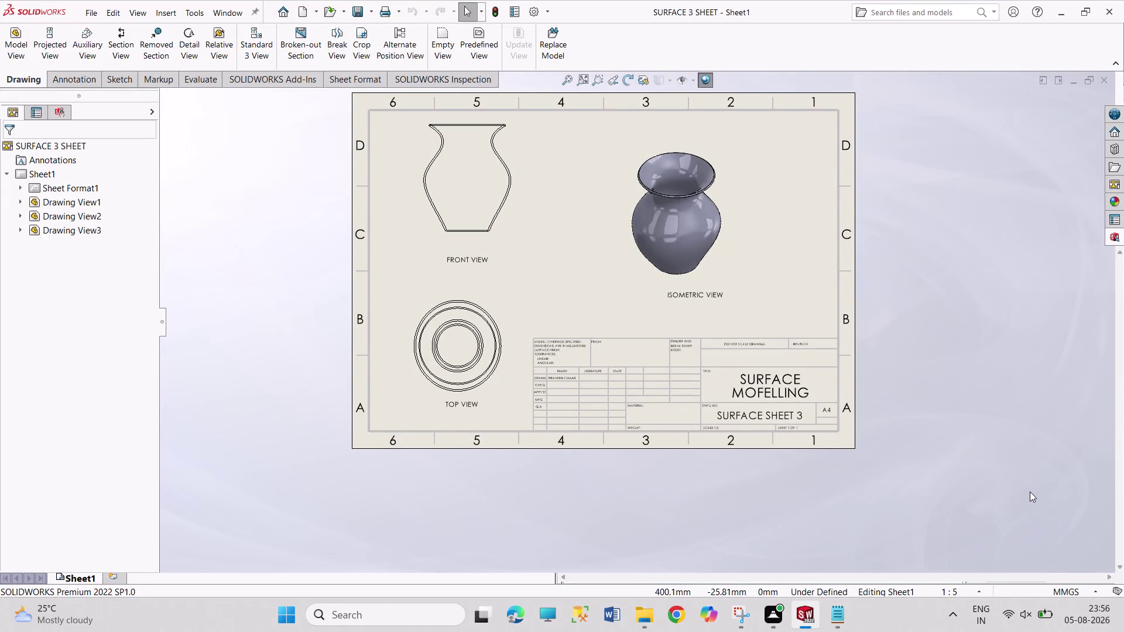
drag(938, 352, 939, 357)
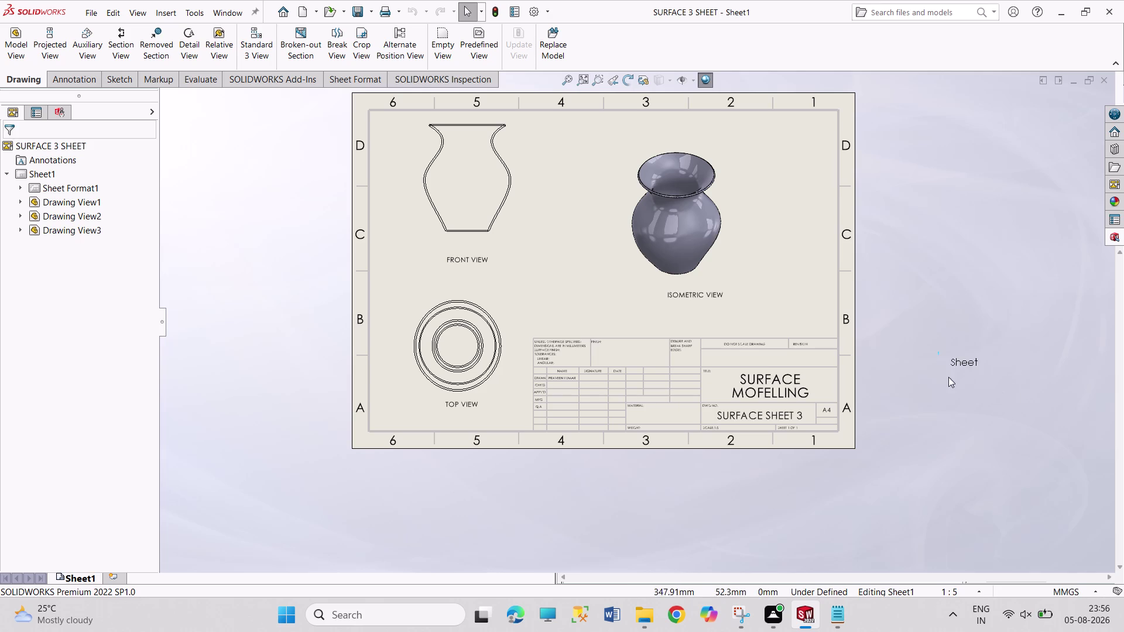
drag(940, 358, 940, 356)
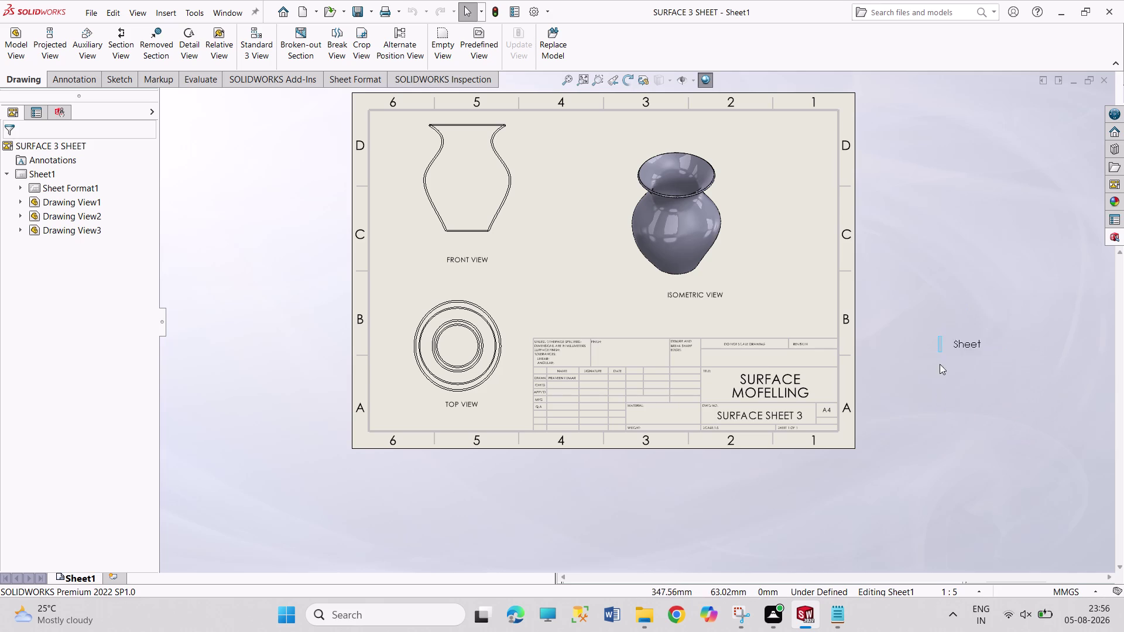
drag(939, 356, 995, 329)
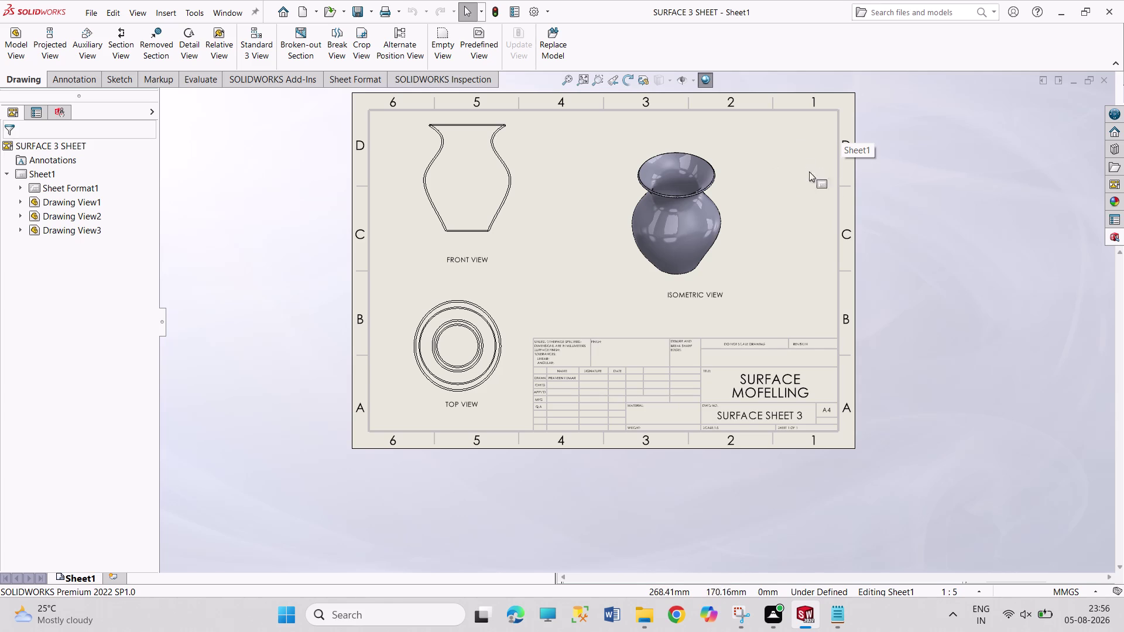
drag(873, 83, 1006, 436)
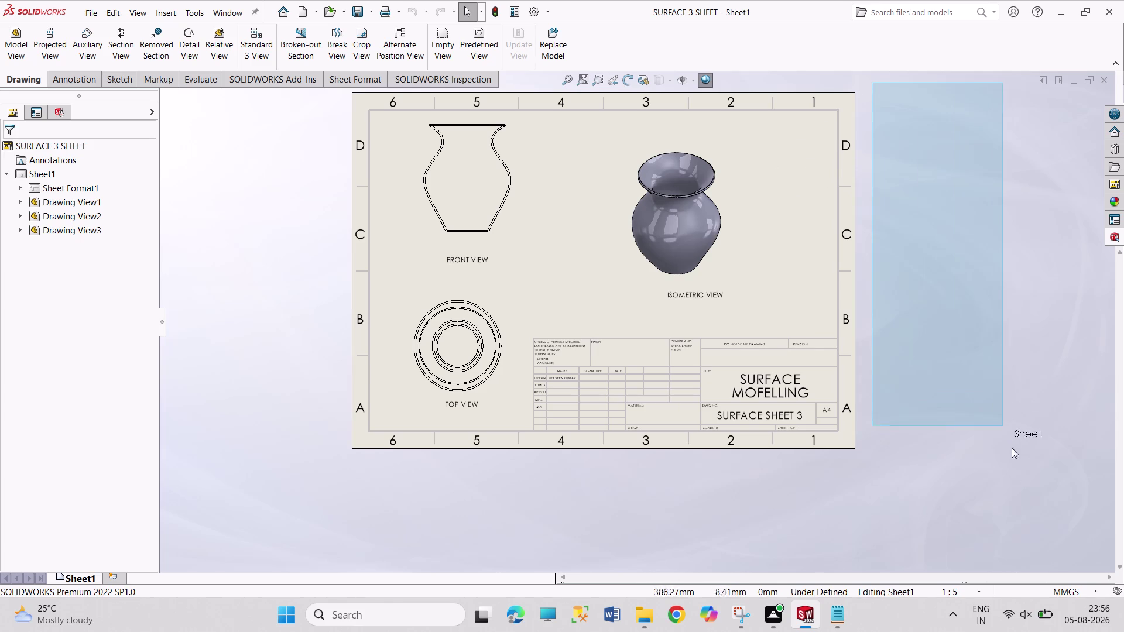
drag(1007, 437, 1024, 479)
drag(875, 80, 956, 472)
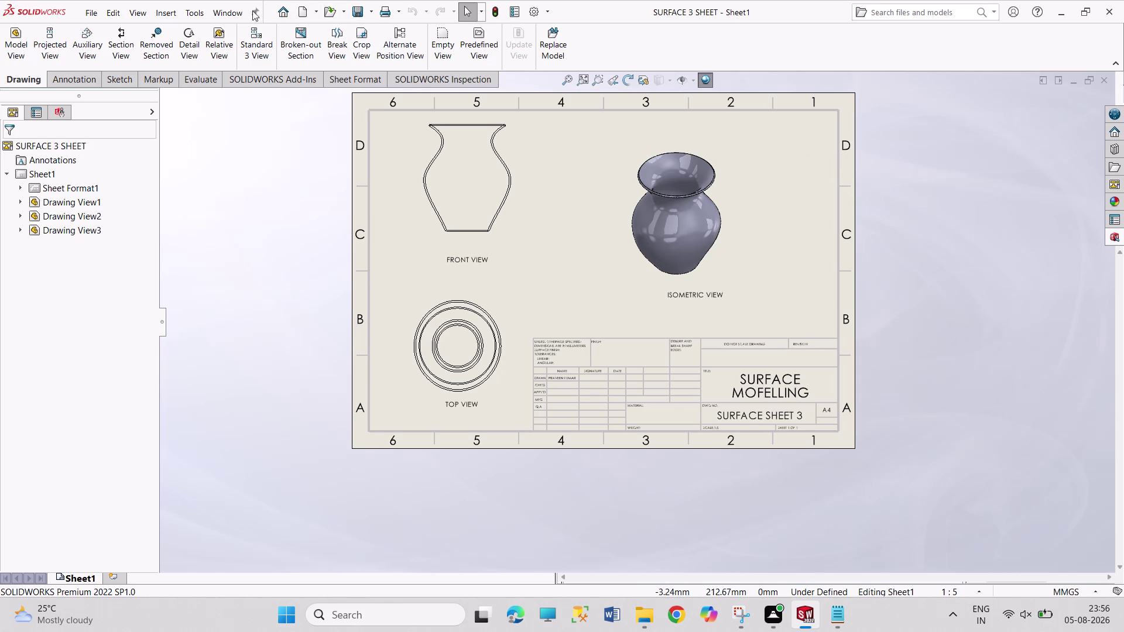
click(236, 11)
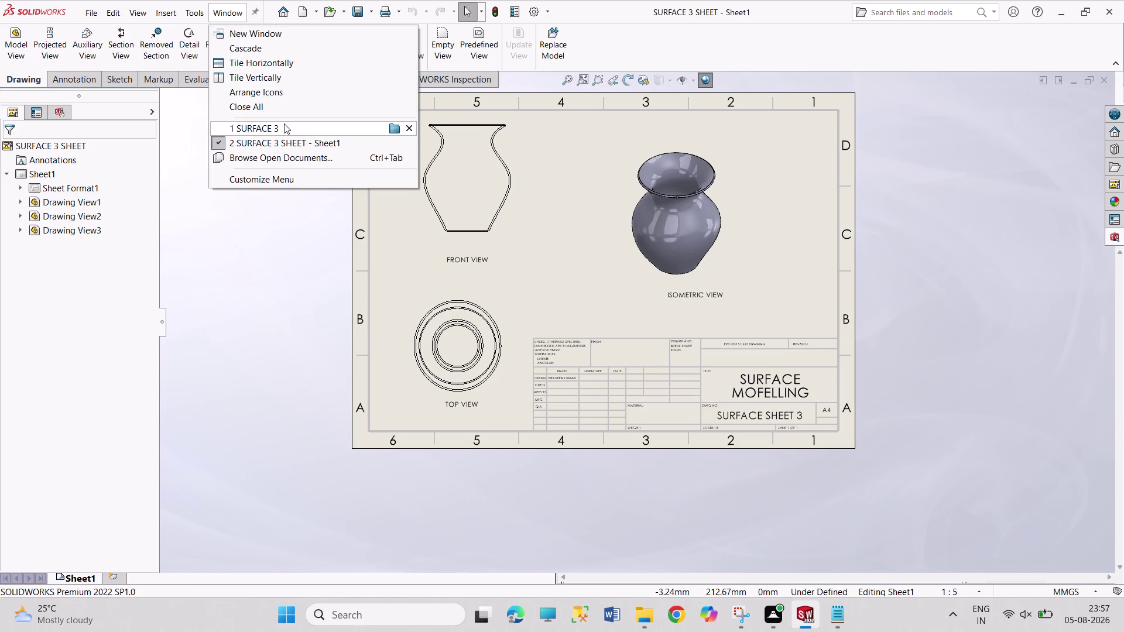
Switch to the SURFACE 3 part and orbit down into the vase mouth toward its base.
click(284, 124)
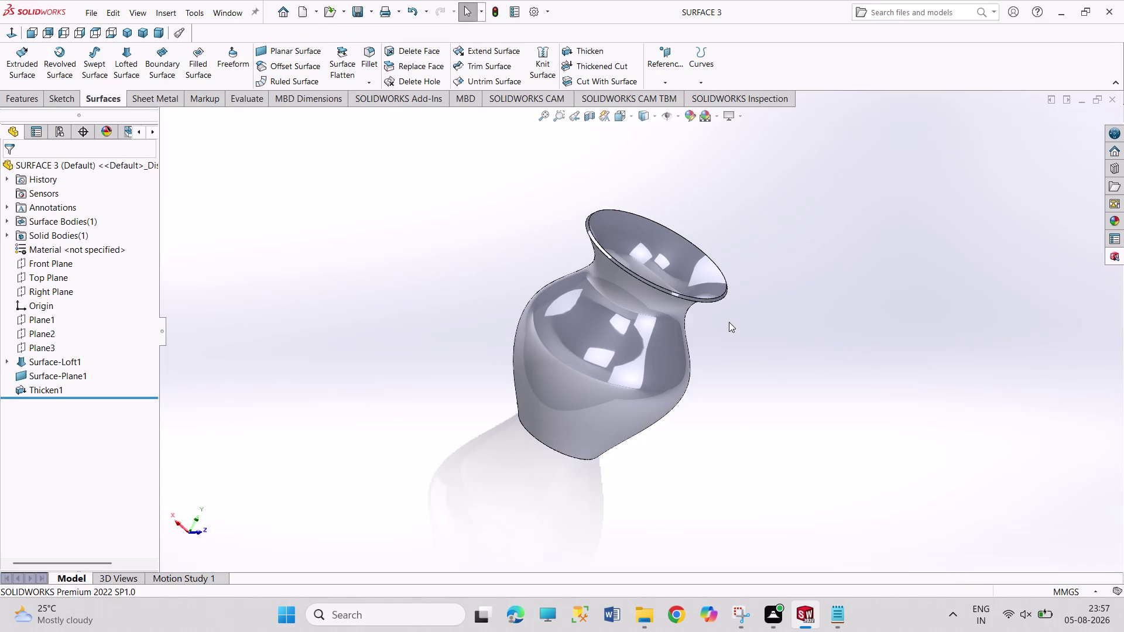
middle_drag(728, 322, 637, 301)
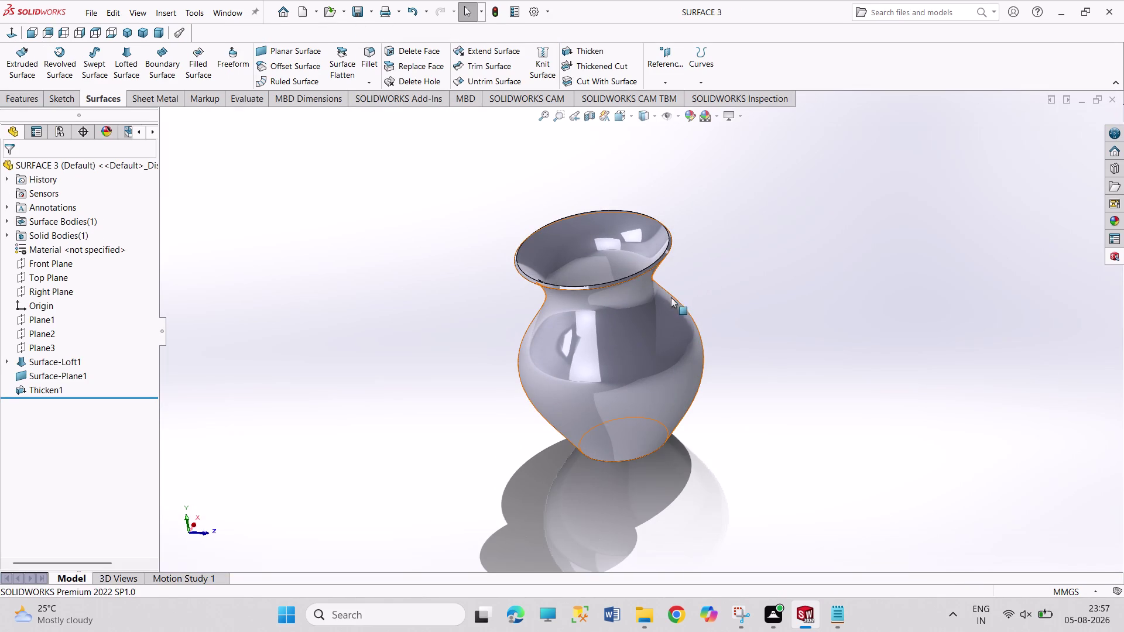
scroll(down, 3)
scroll(down, 3)
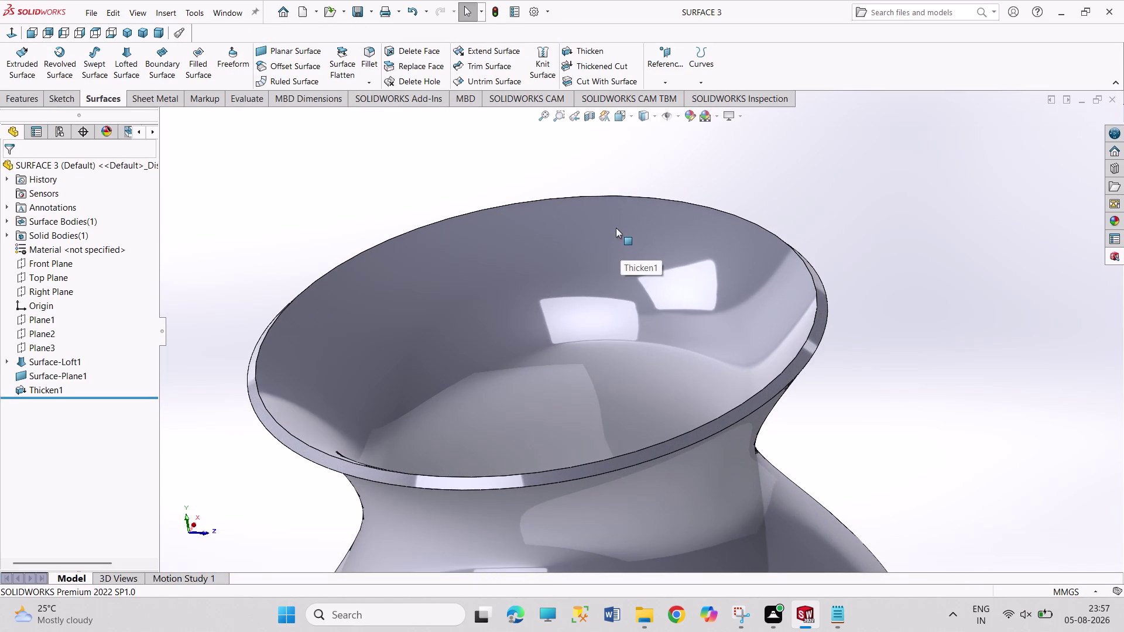
scroll(down, 3)
scroll(down, 3)
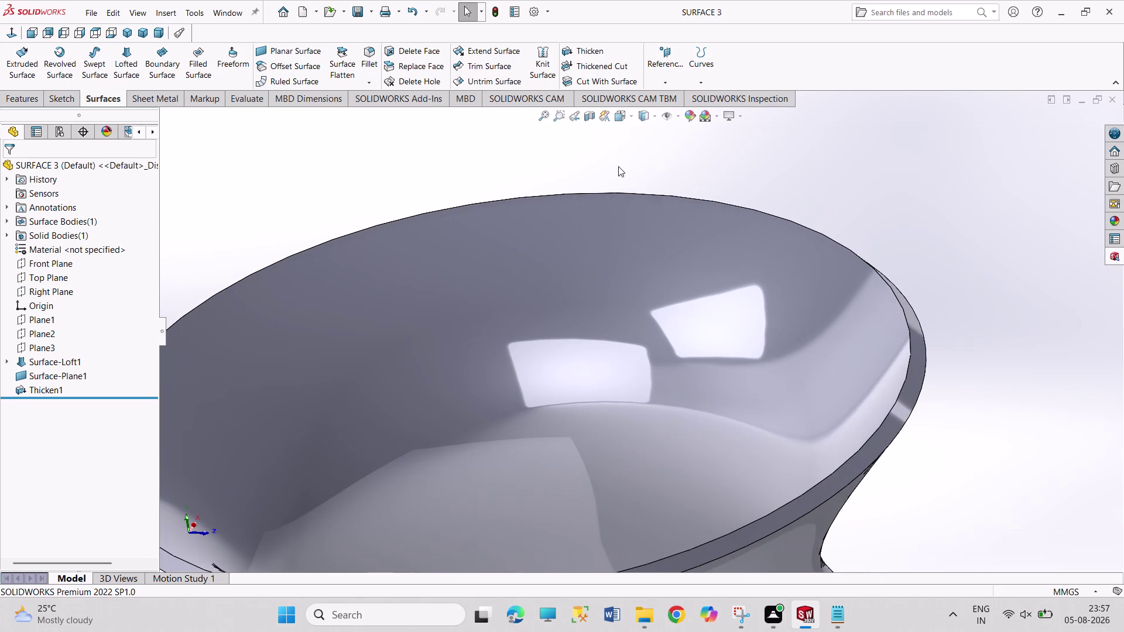
middle_drag(618, 166, 609, 327)
scroll(up, 3)
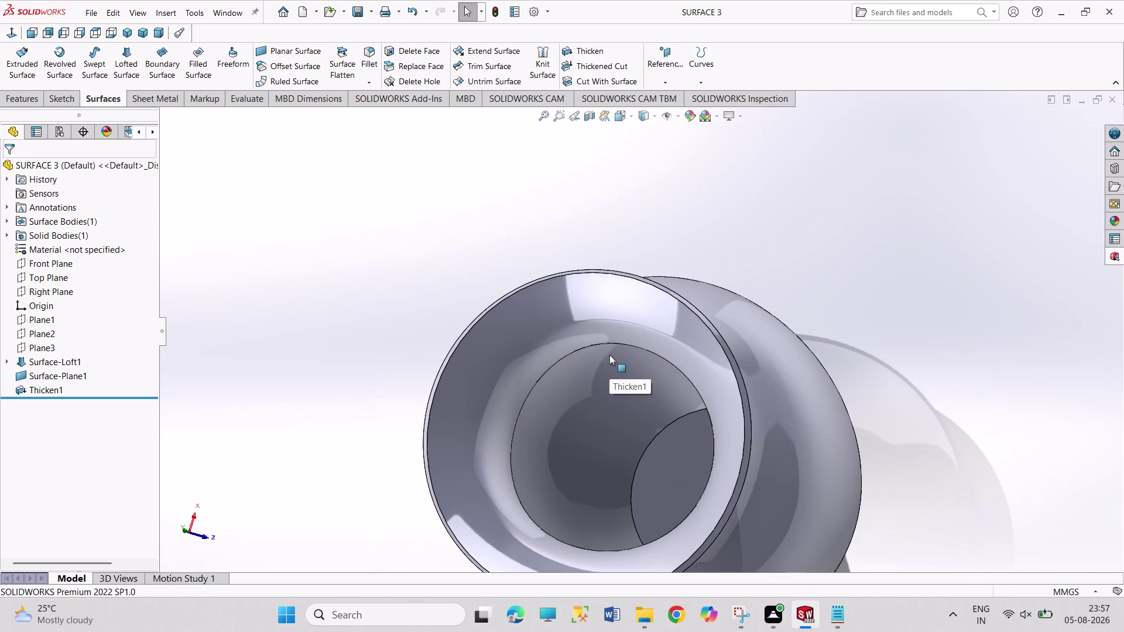
middle_drag(467, 347, 486, 378)
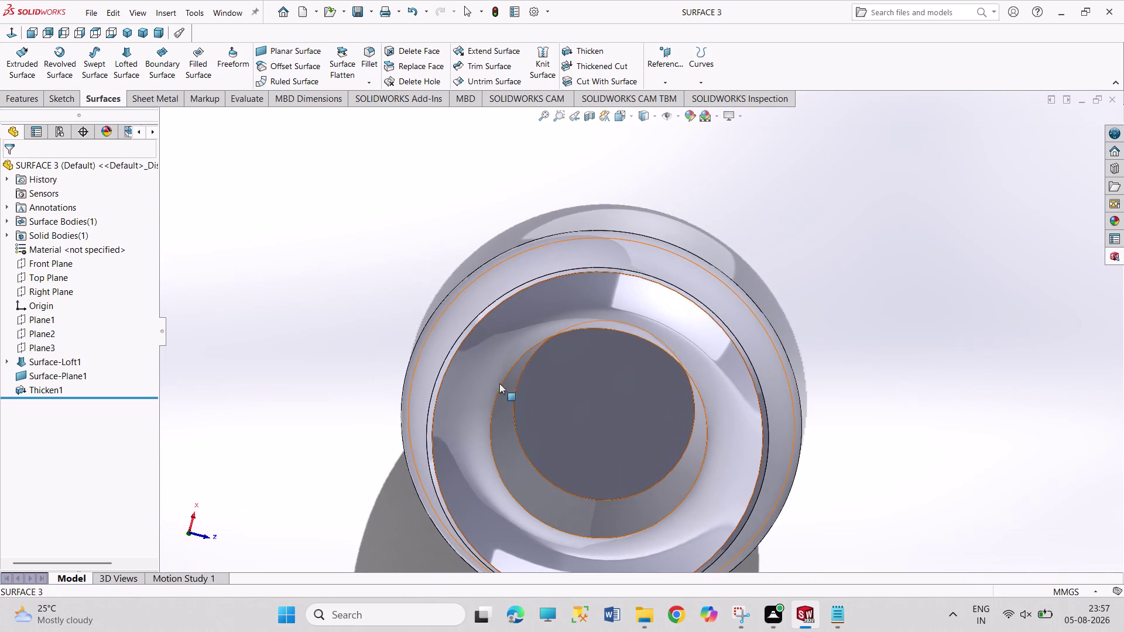
scroll(down, 3)
middle_drag(583, 396, 580, 400)
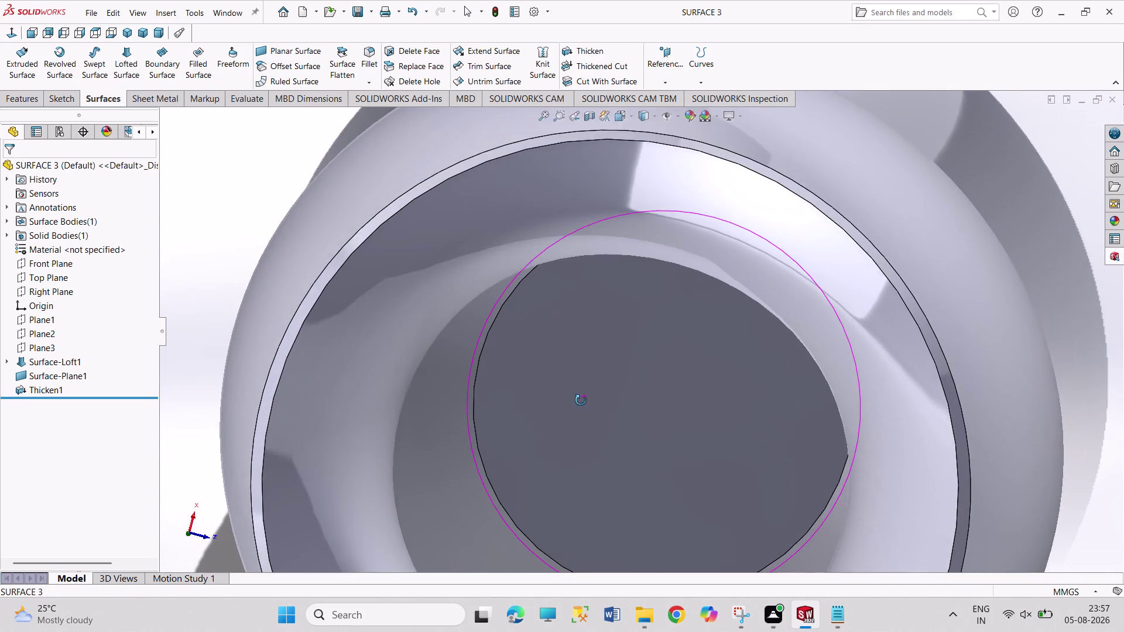
middle_drag(581, 400, 579, 389)
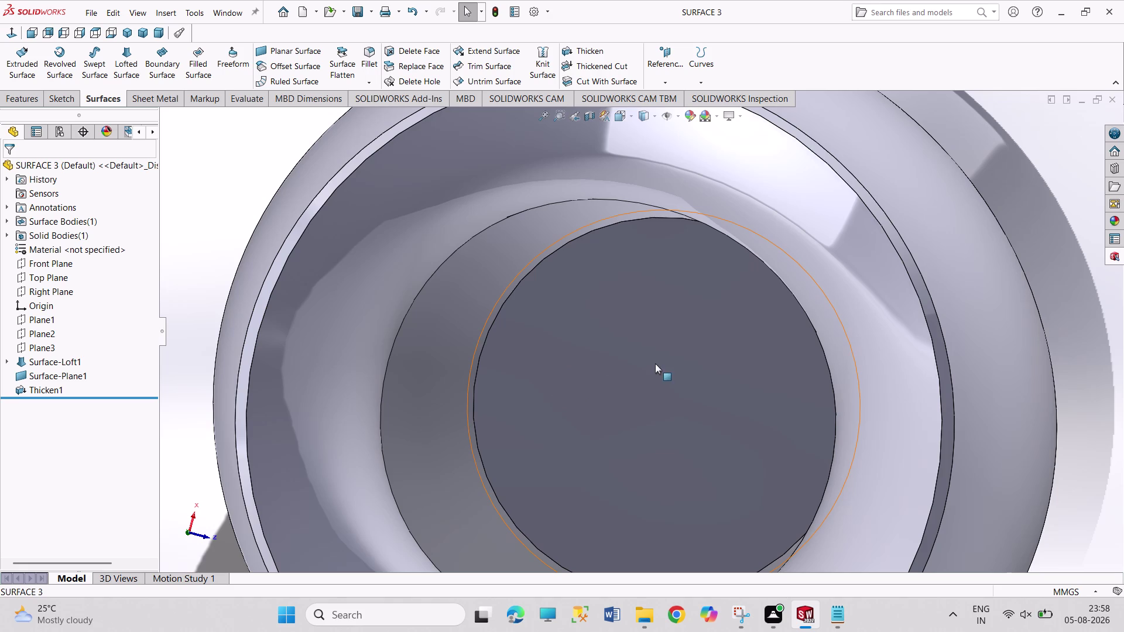
scroll(up, 3)
middle_click(585, 340)
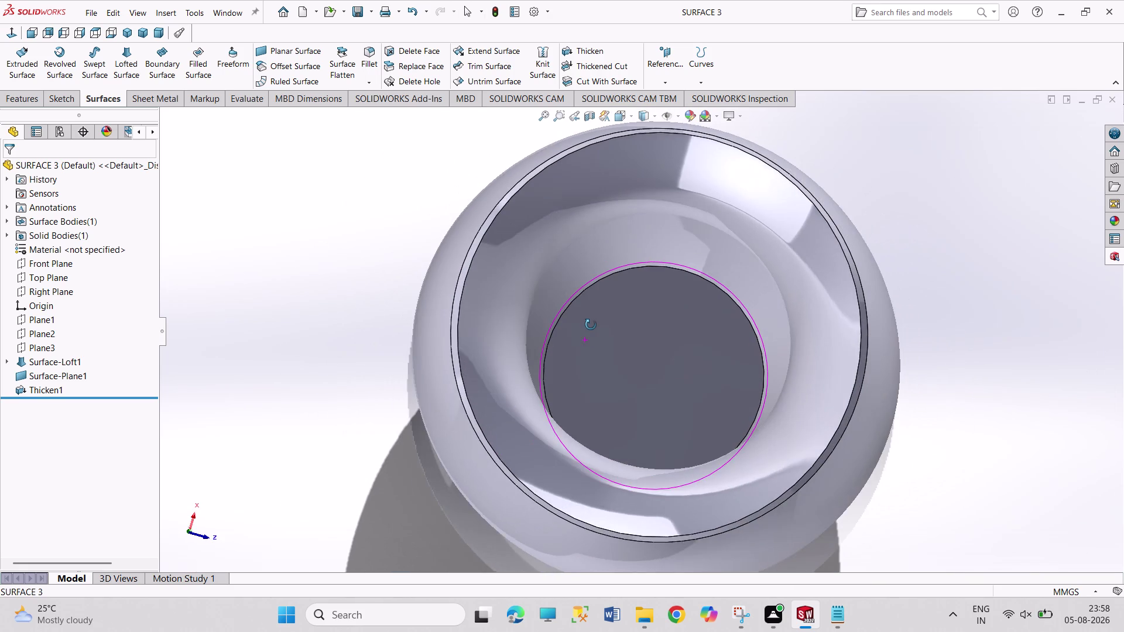
scroll(down, 3)
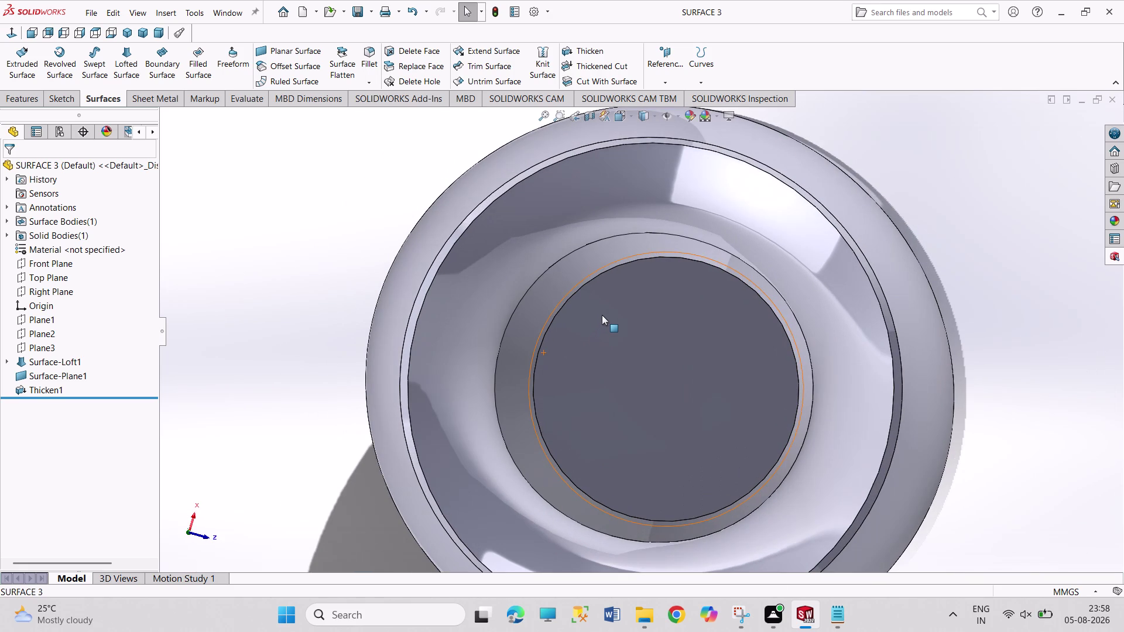
middle_click(602, 315)
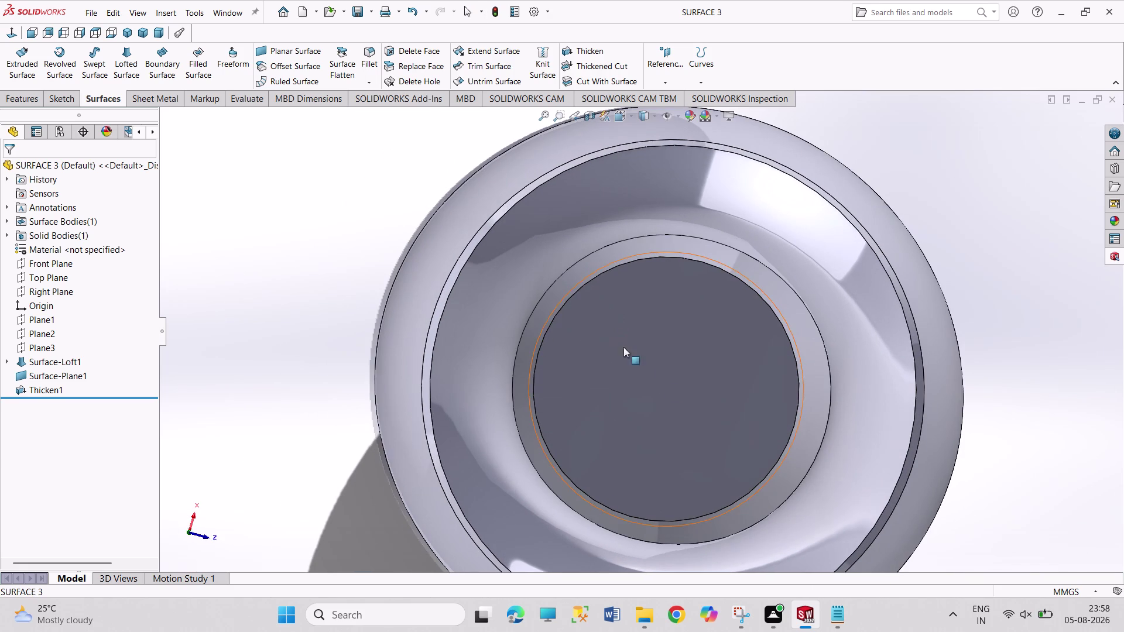